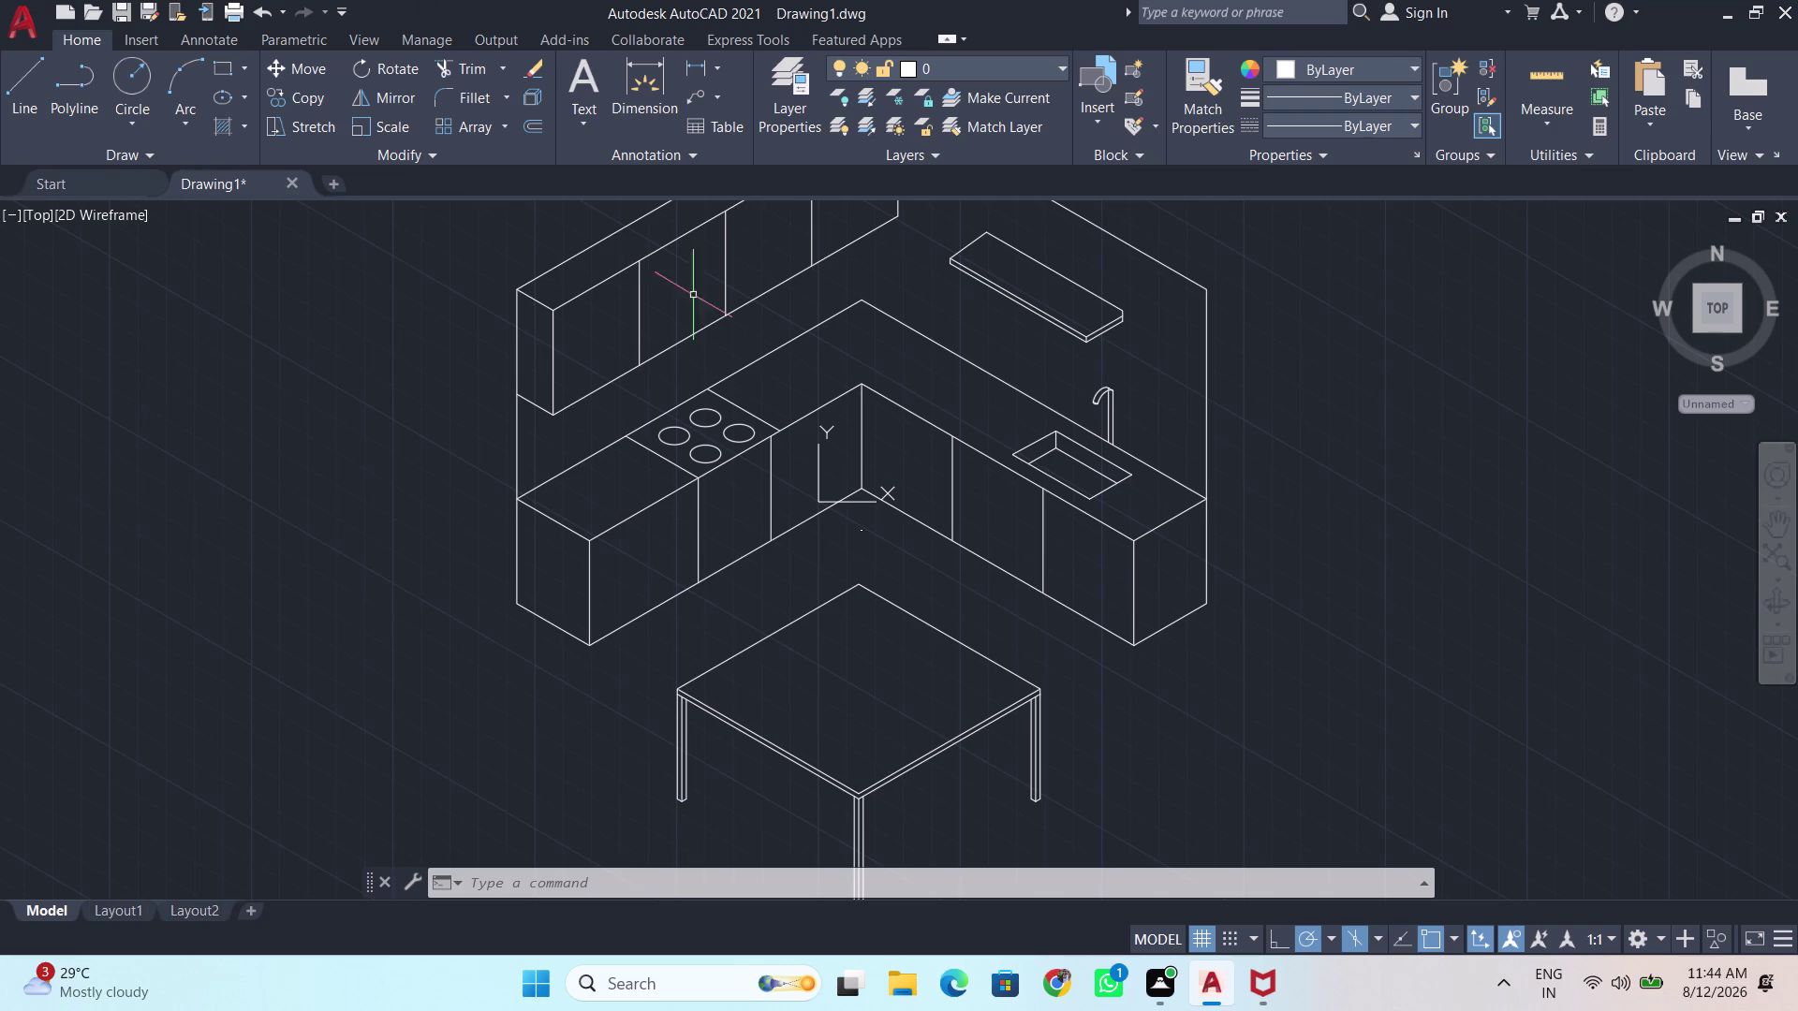
Start an aligned dimension along the upper cabinets, picking its two end points.
scroll(up, 3)
scroll(down, 3)
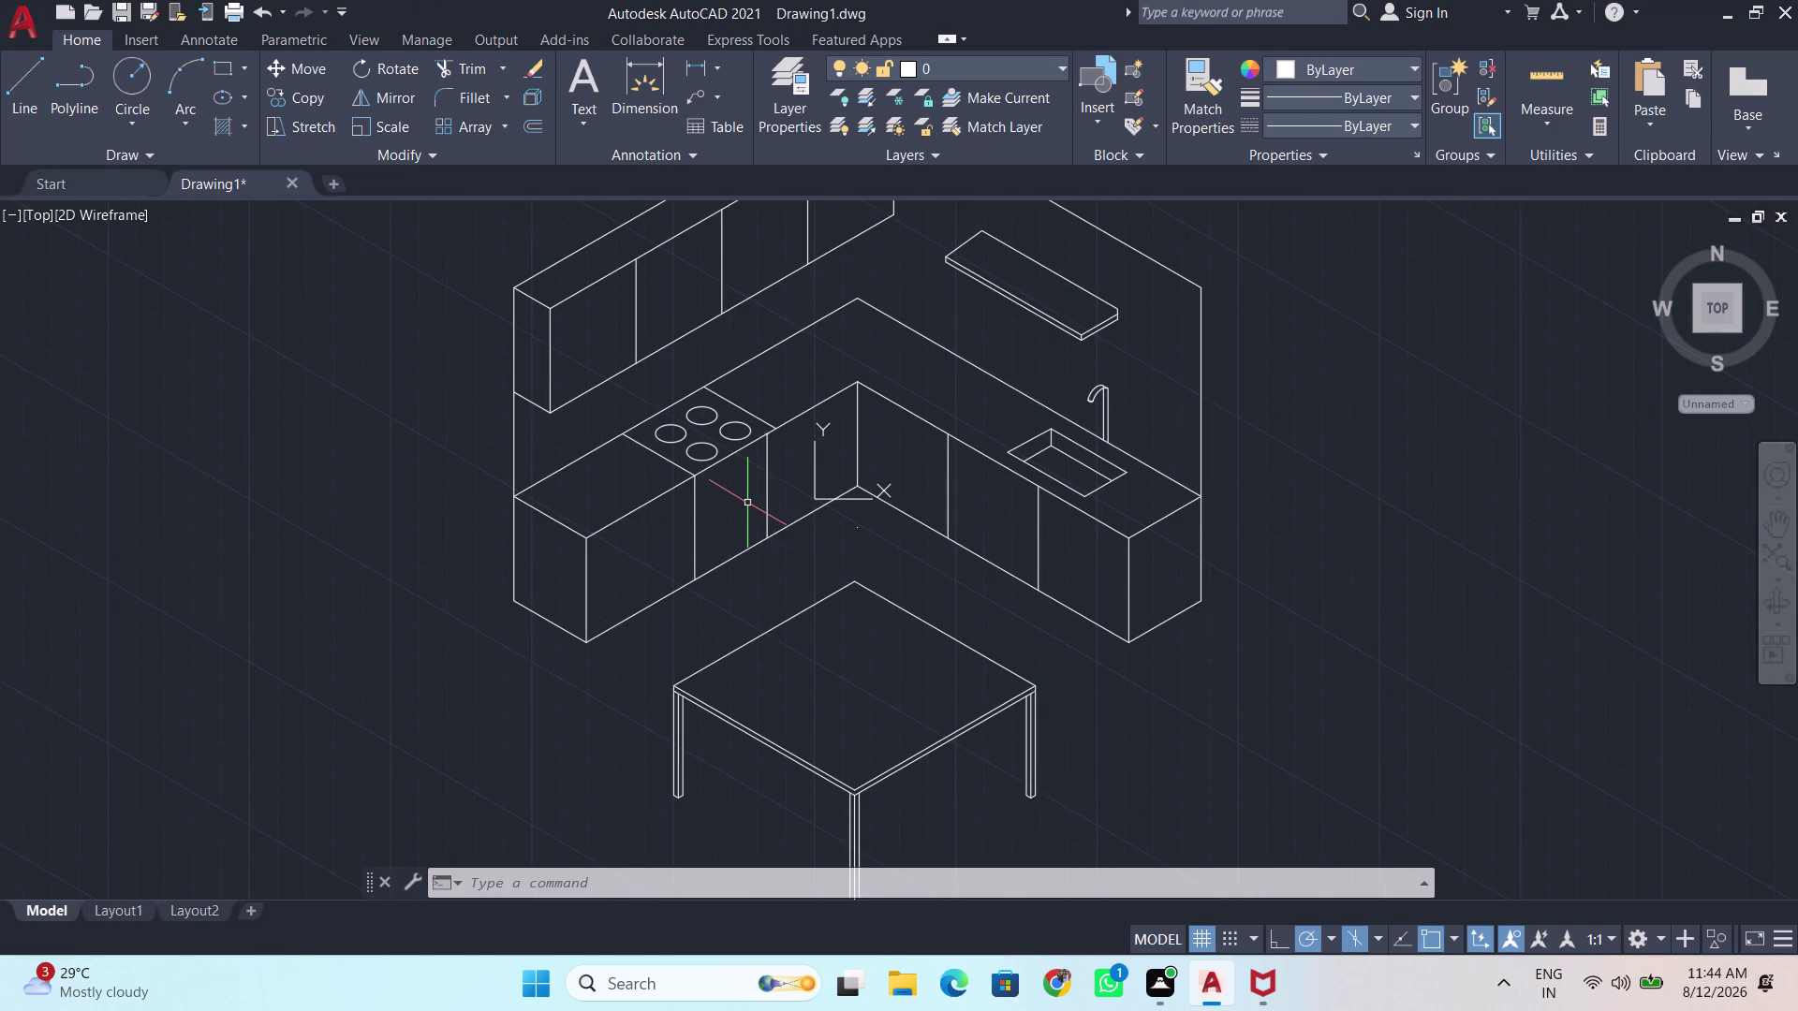
scroll(down, 3)
scroll(up, 3)
middle_drag(718, 478, 684, 579)
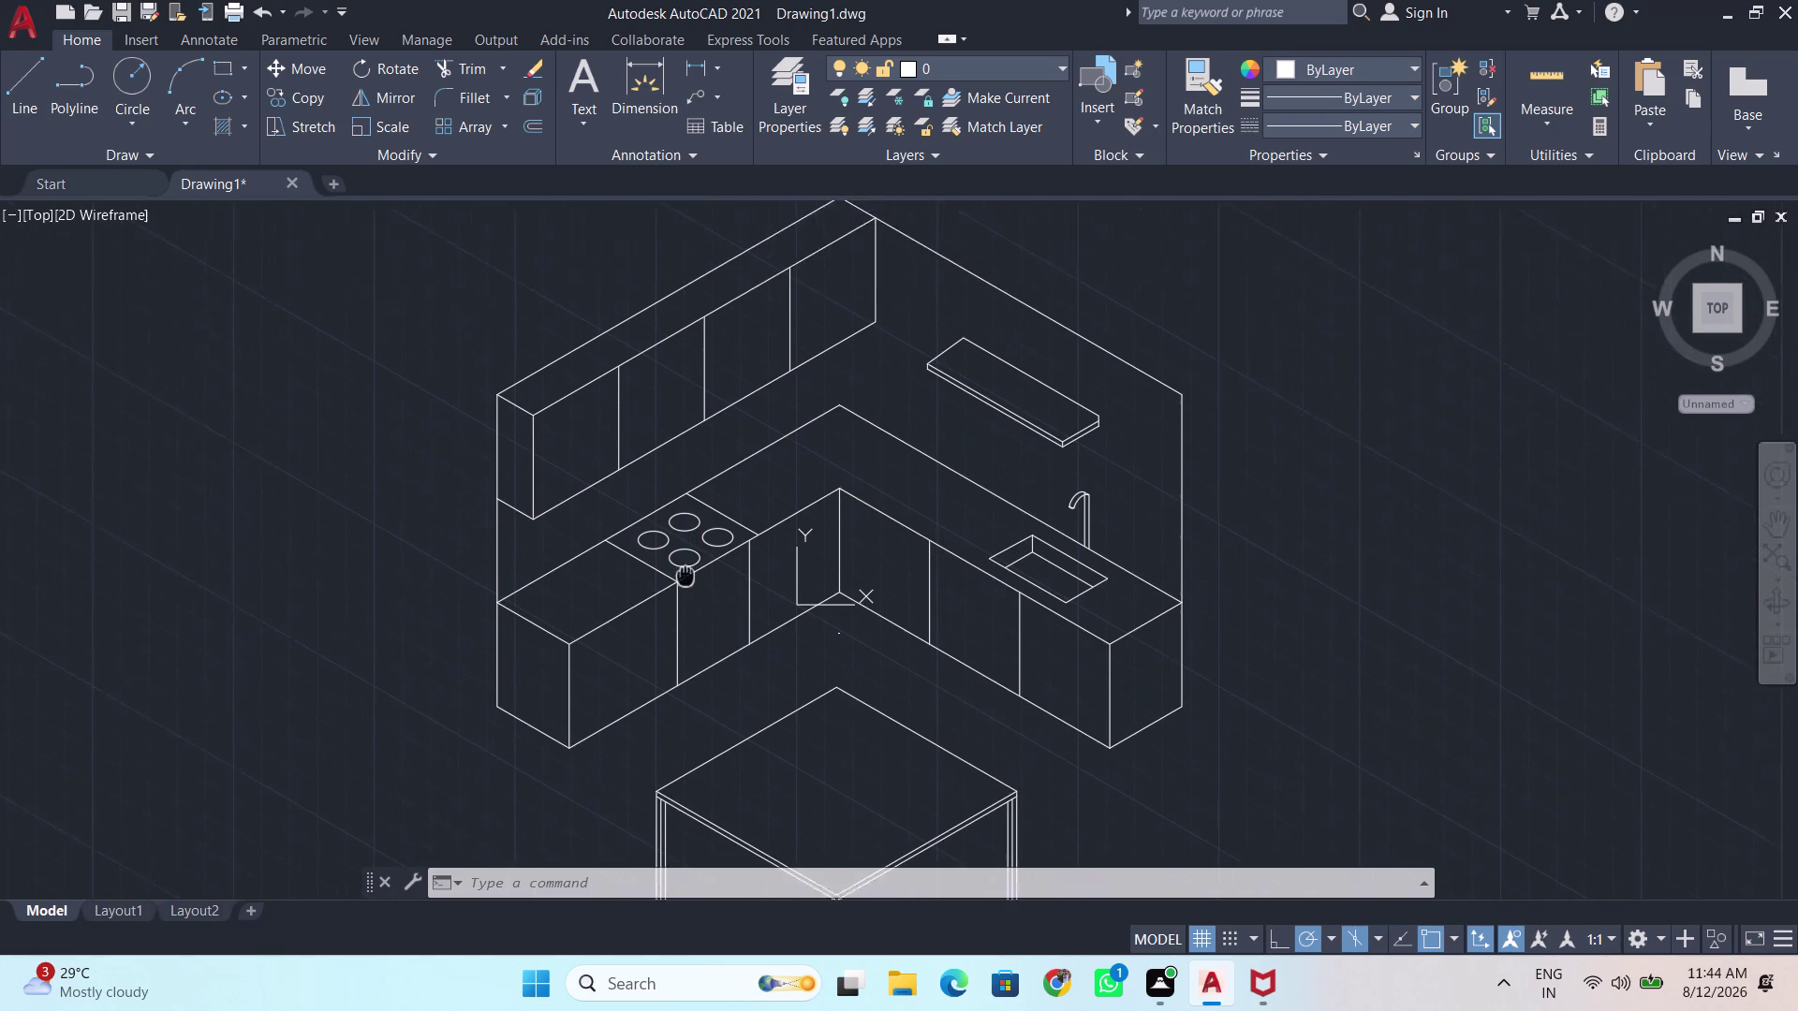
middle_drag(684, 579, 587, 671)
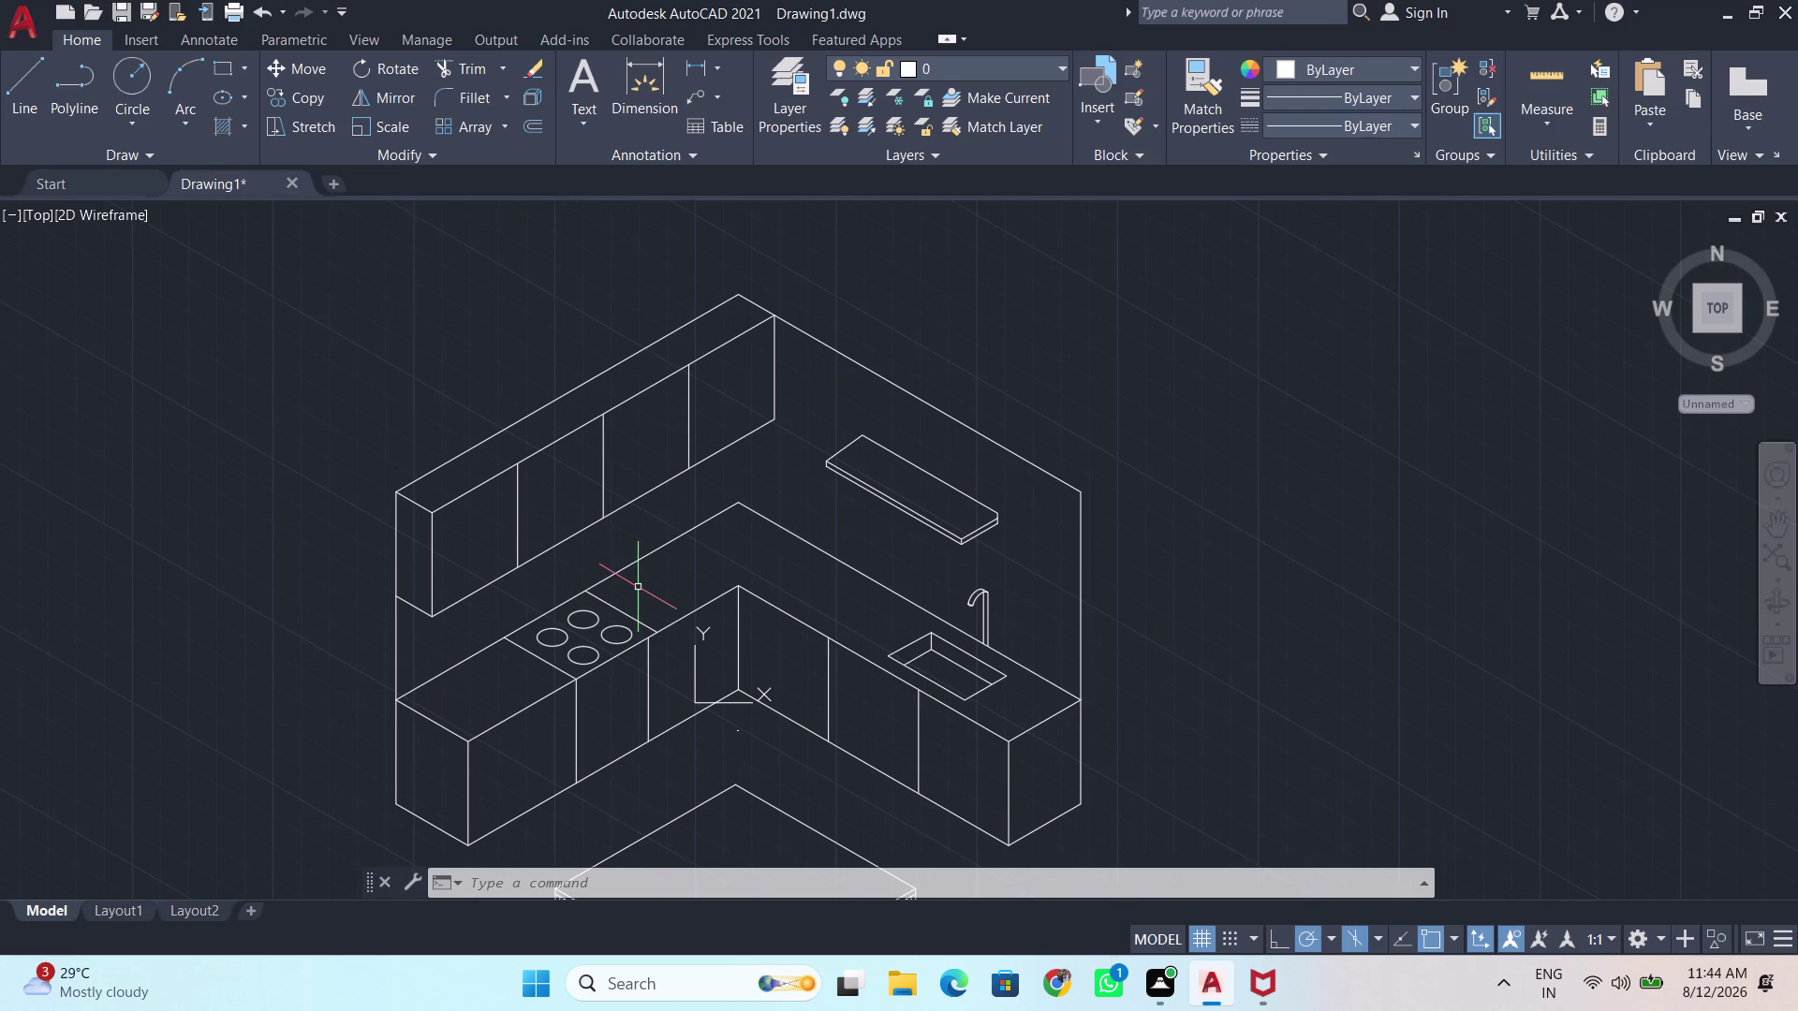
key(d)
key(BackSpace)
click(720, 75)
click(749, 150)
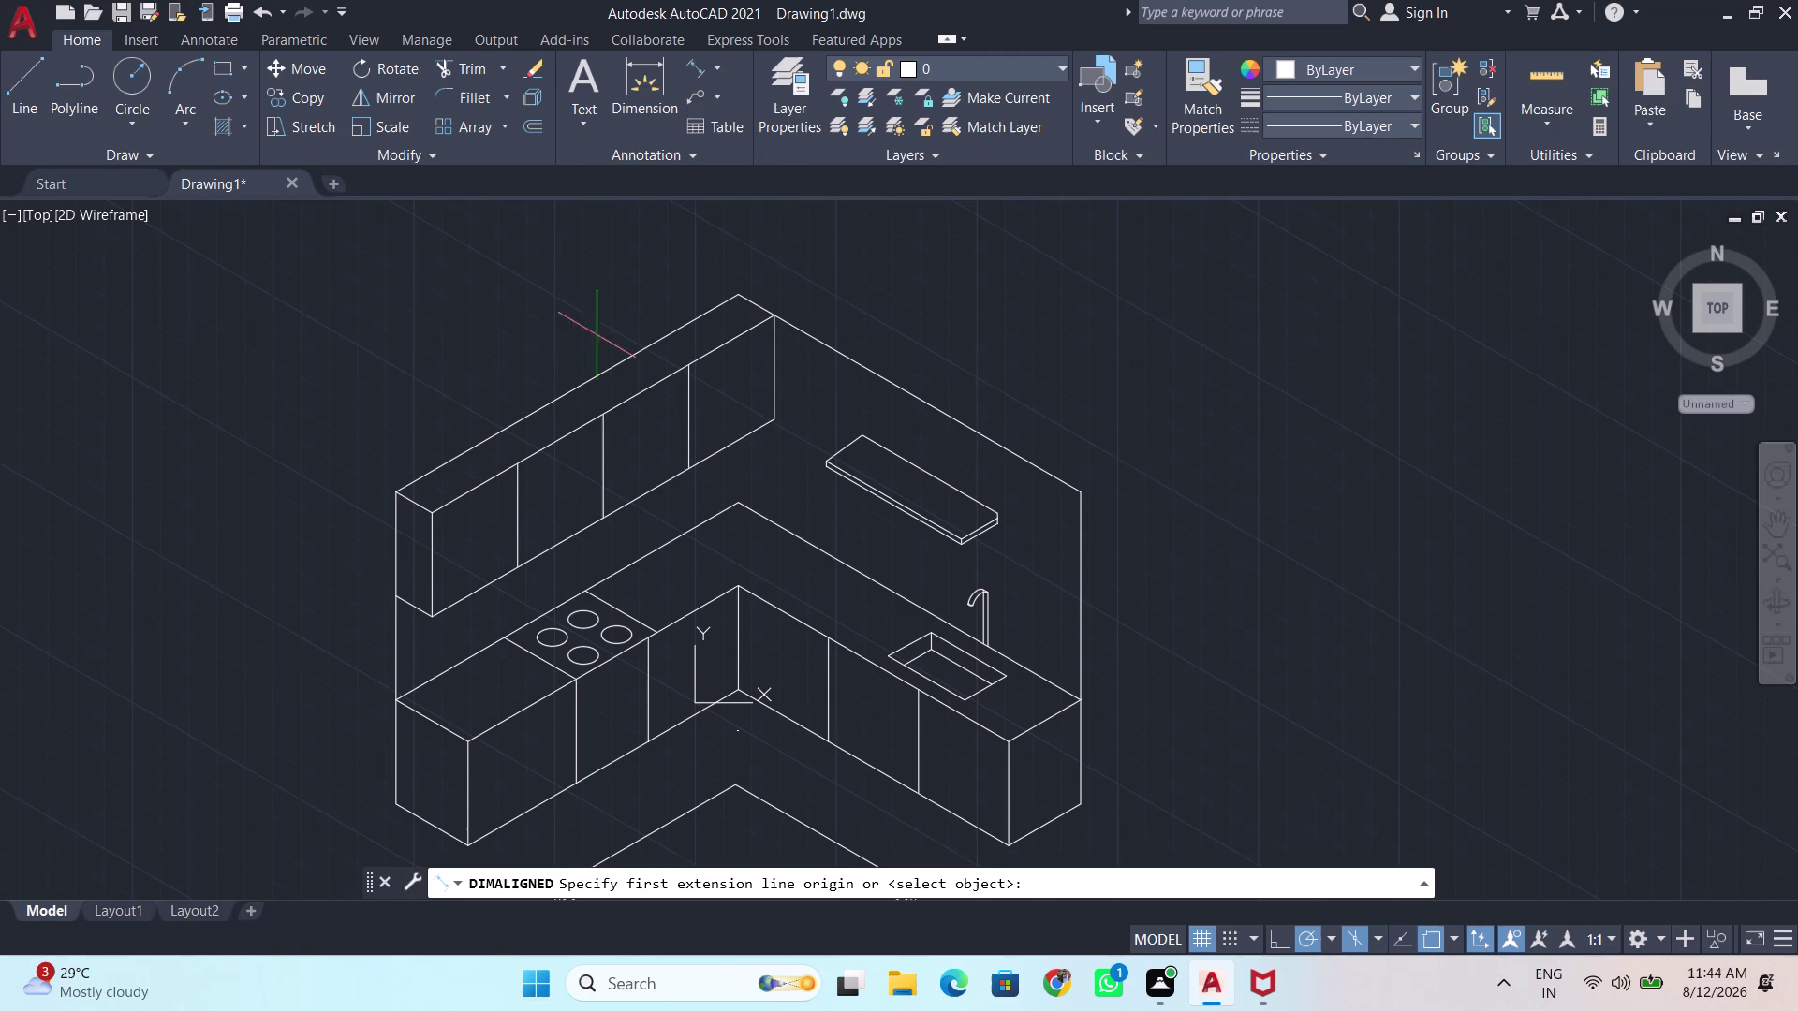
click(396, 491)
click(743, 290)
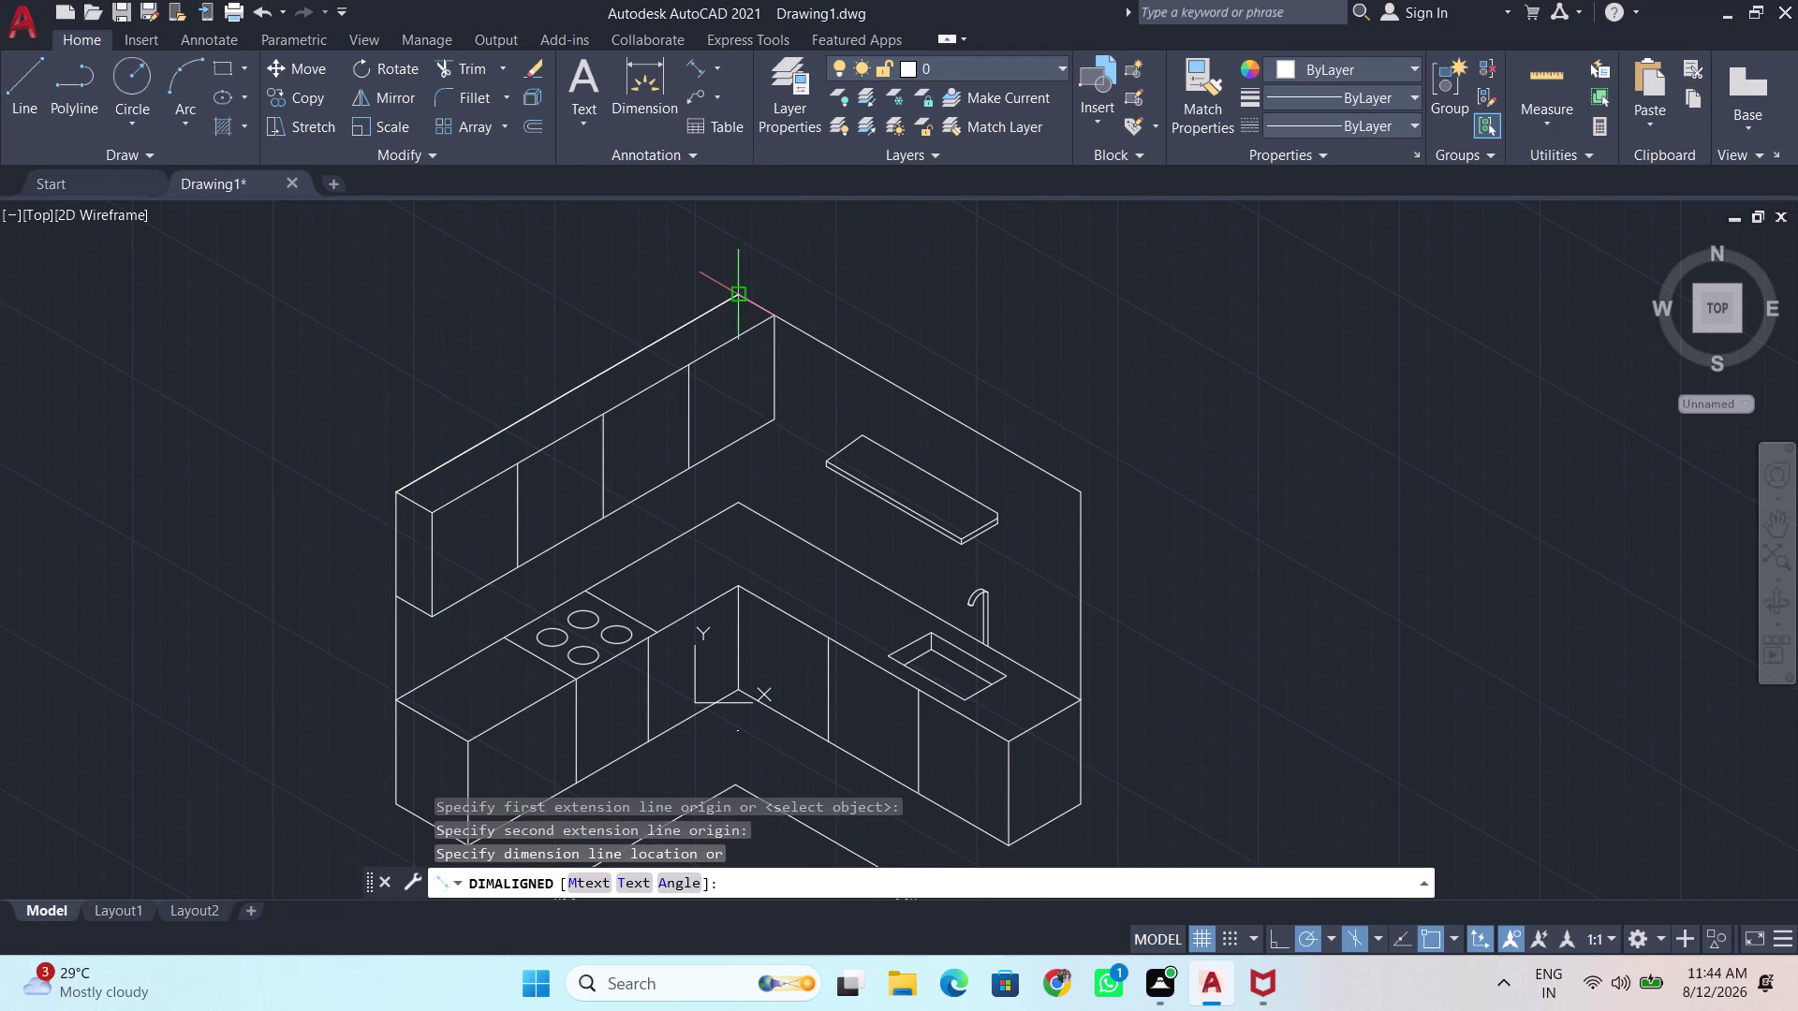
Cancel the unfinished aligned dimension along the upper cabinet top edge.
scroll(up, 3)
scroll(up, 3)
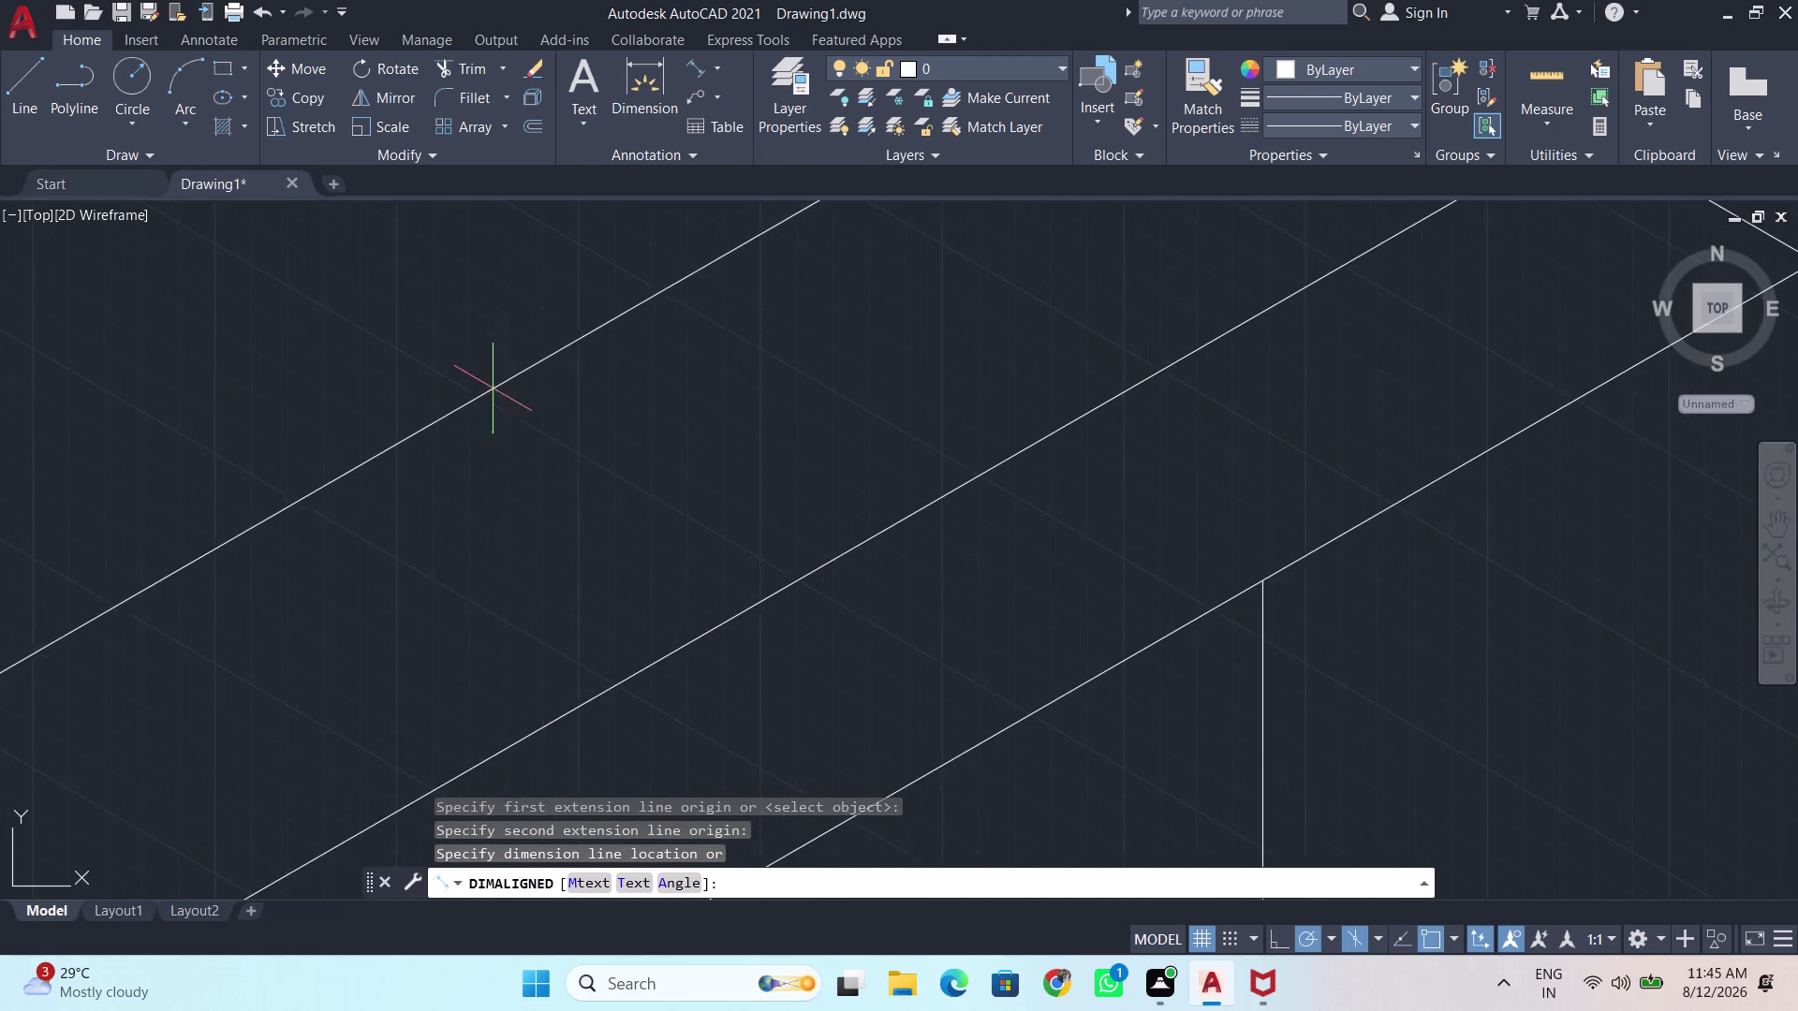
scroll(down, 3)
scroll(up, 3)
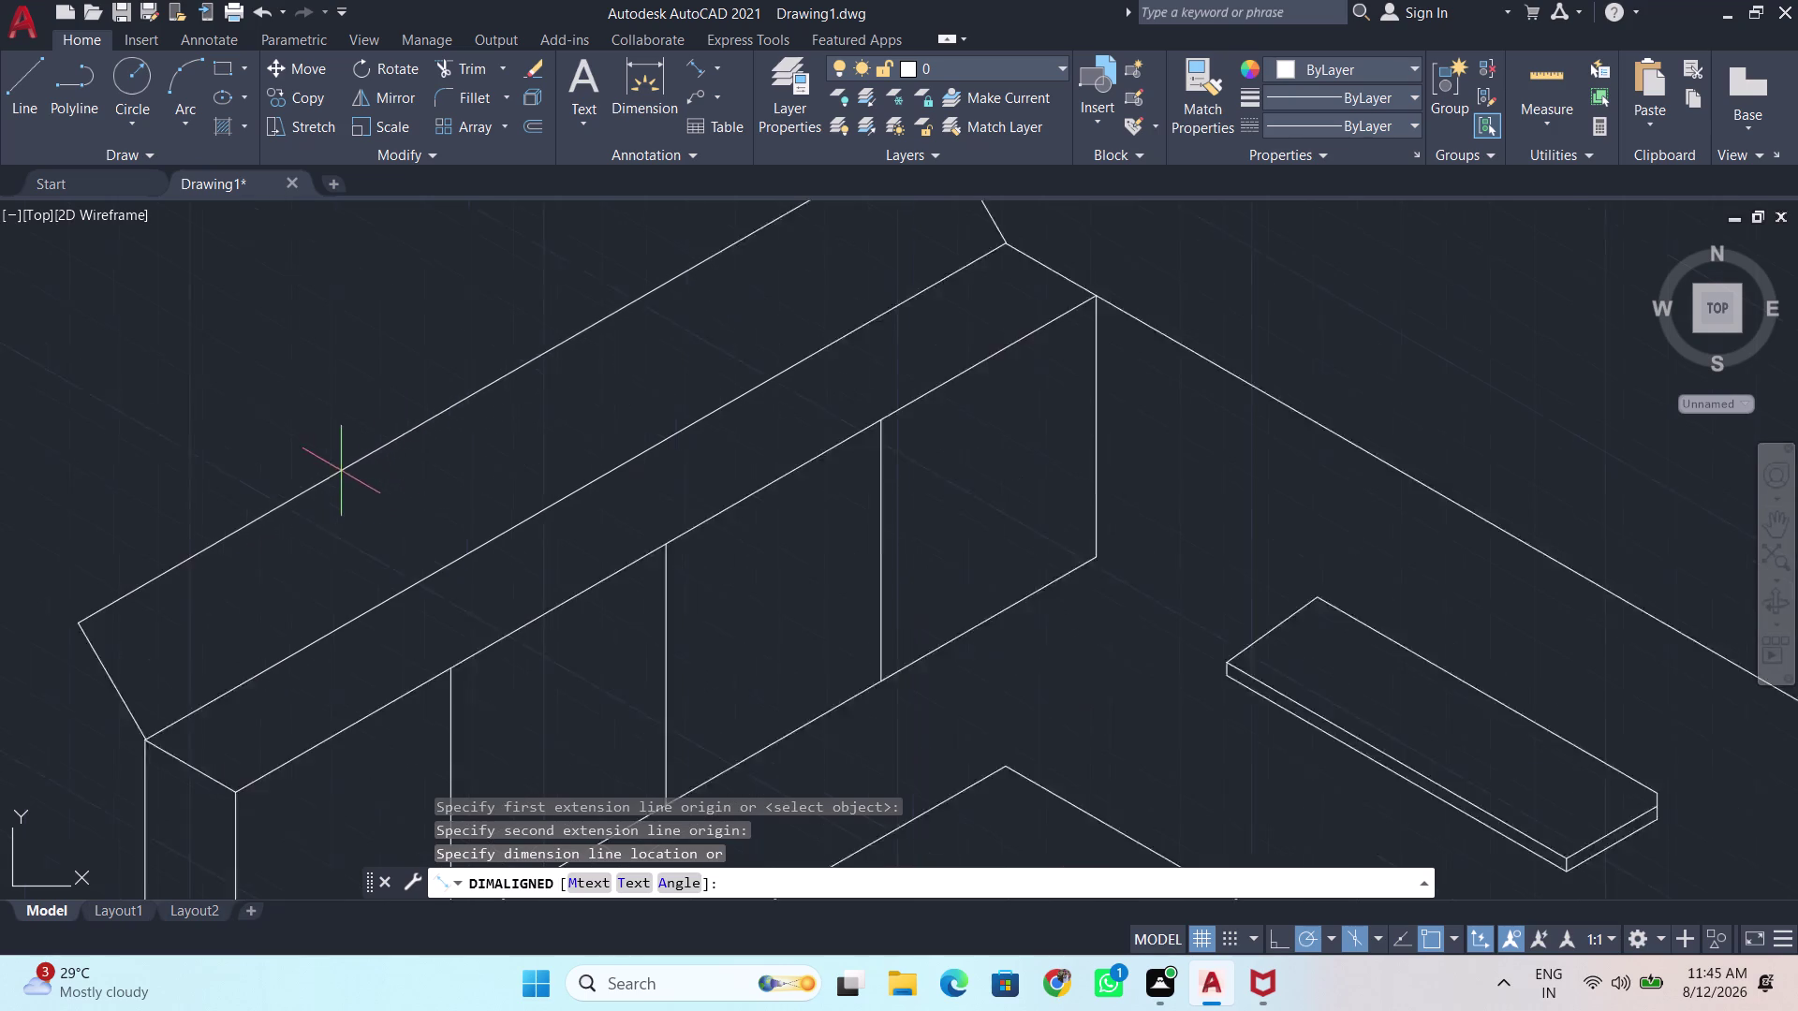
scroll(up, 3)
scroll(down, 3)
scroll(up, 3)
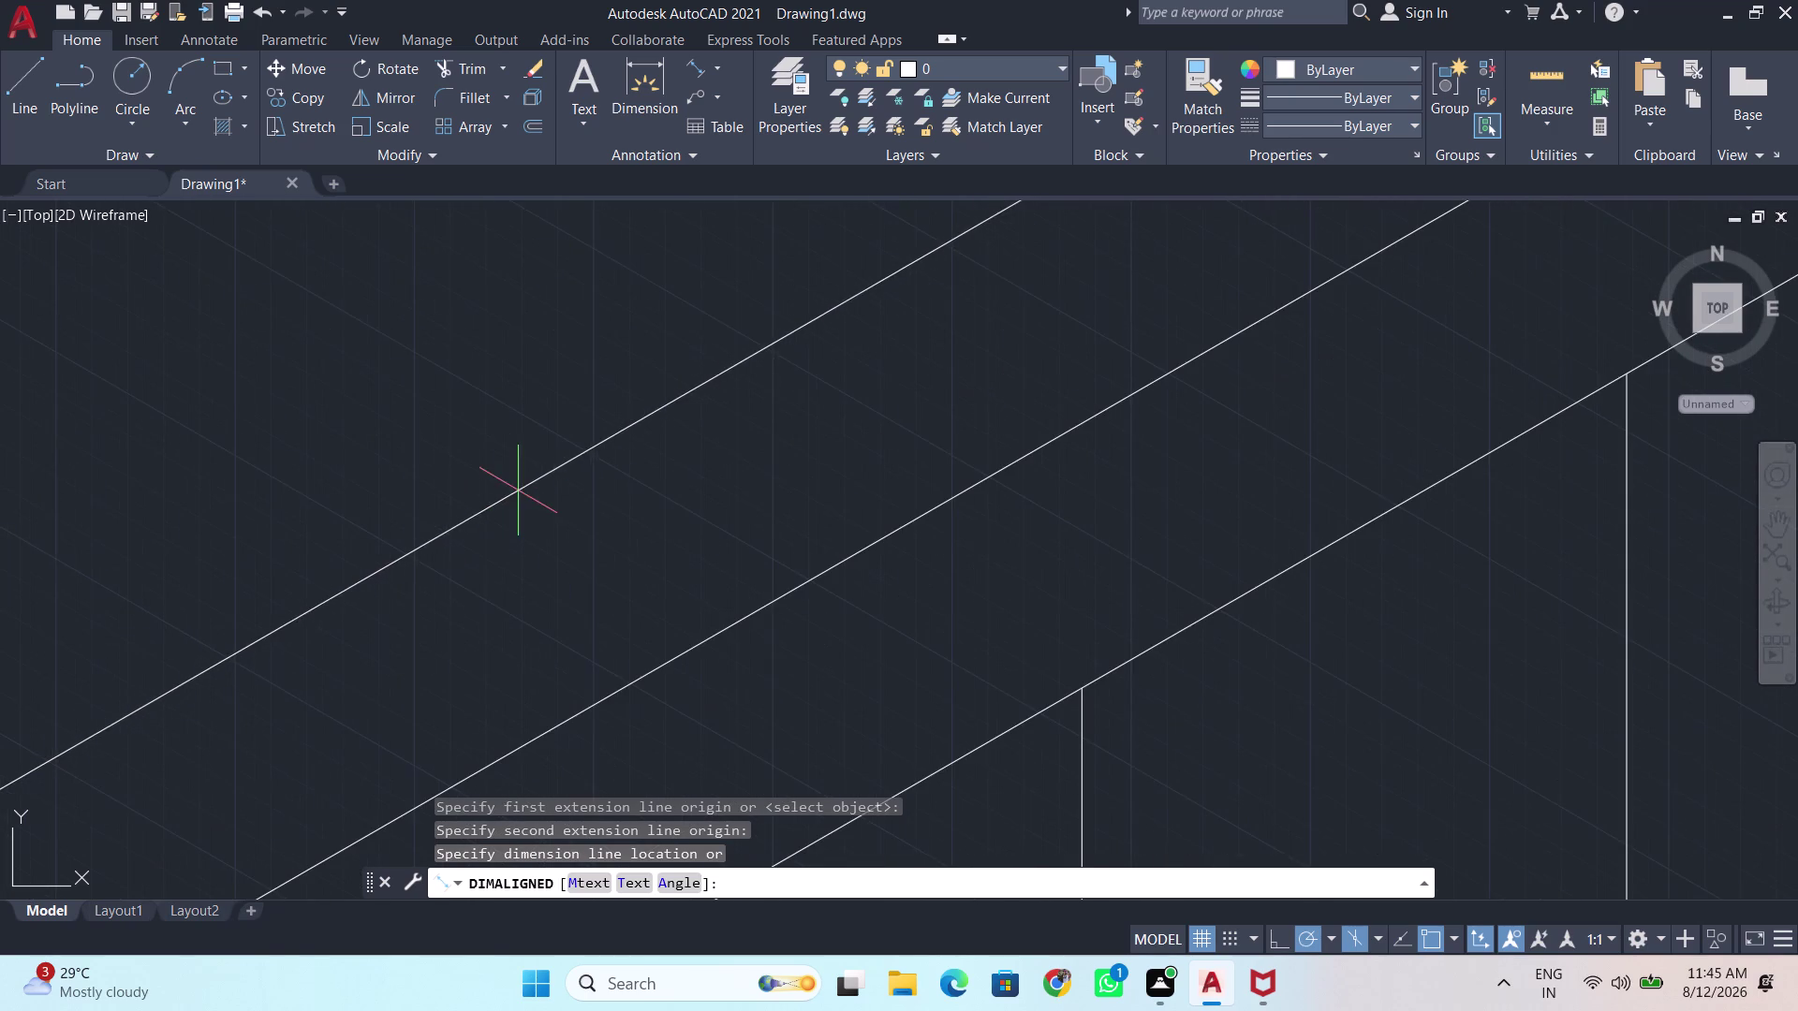
middle_drag(518, 490, 381, 622)
scroll(up, 3)
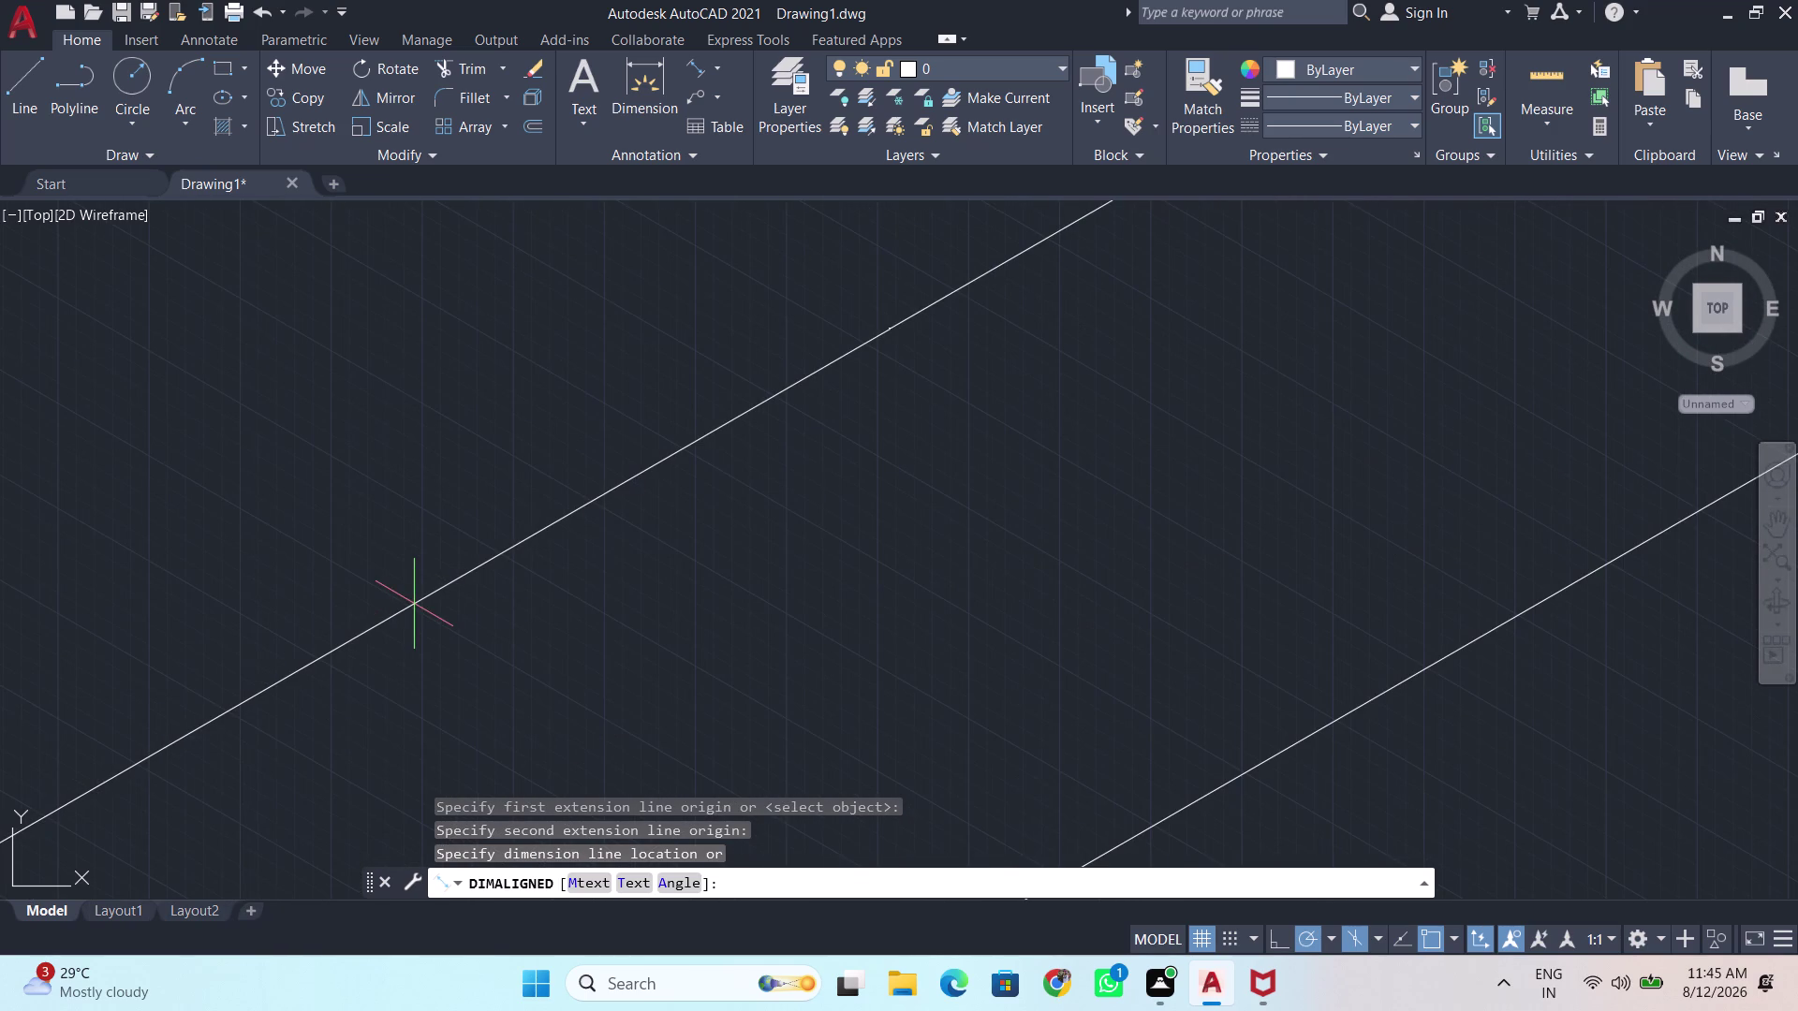
key(Escape)
Start the general DIM command and cancel it.
key(d)
key(i)
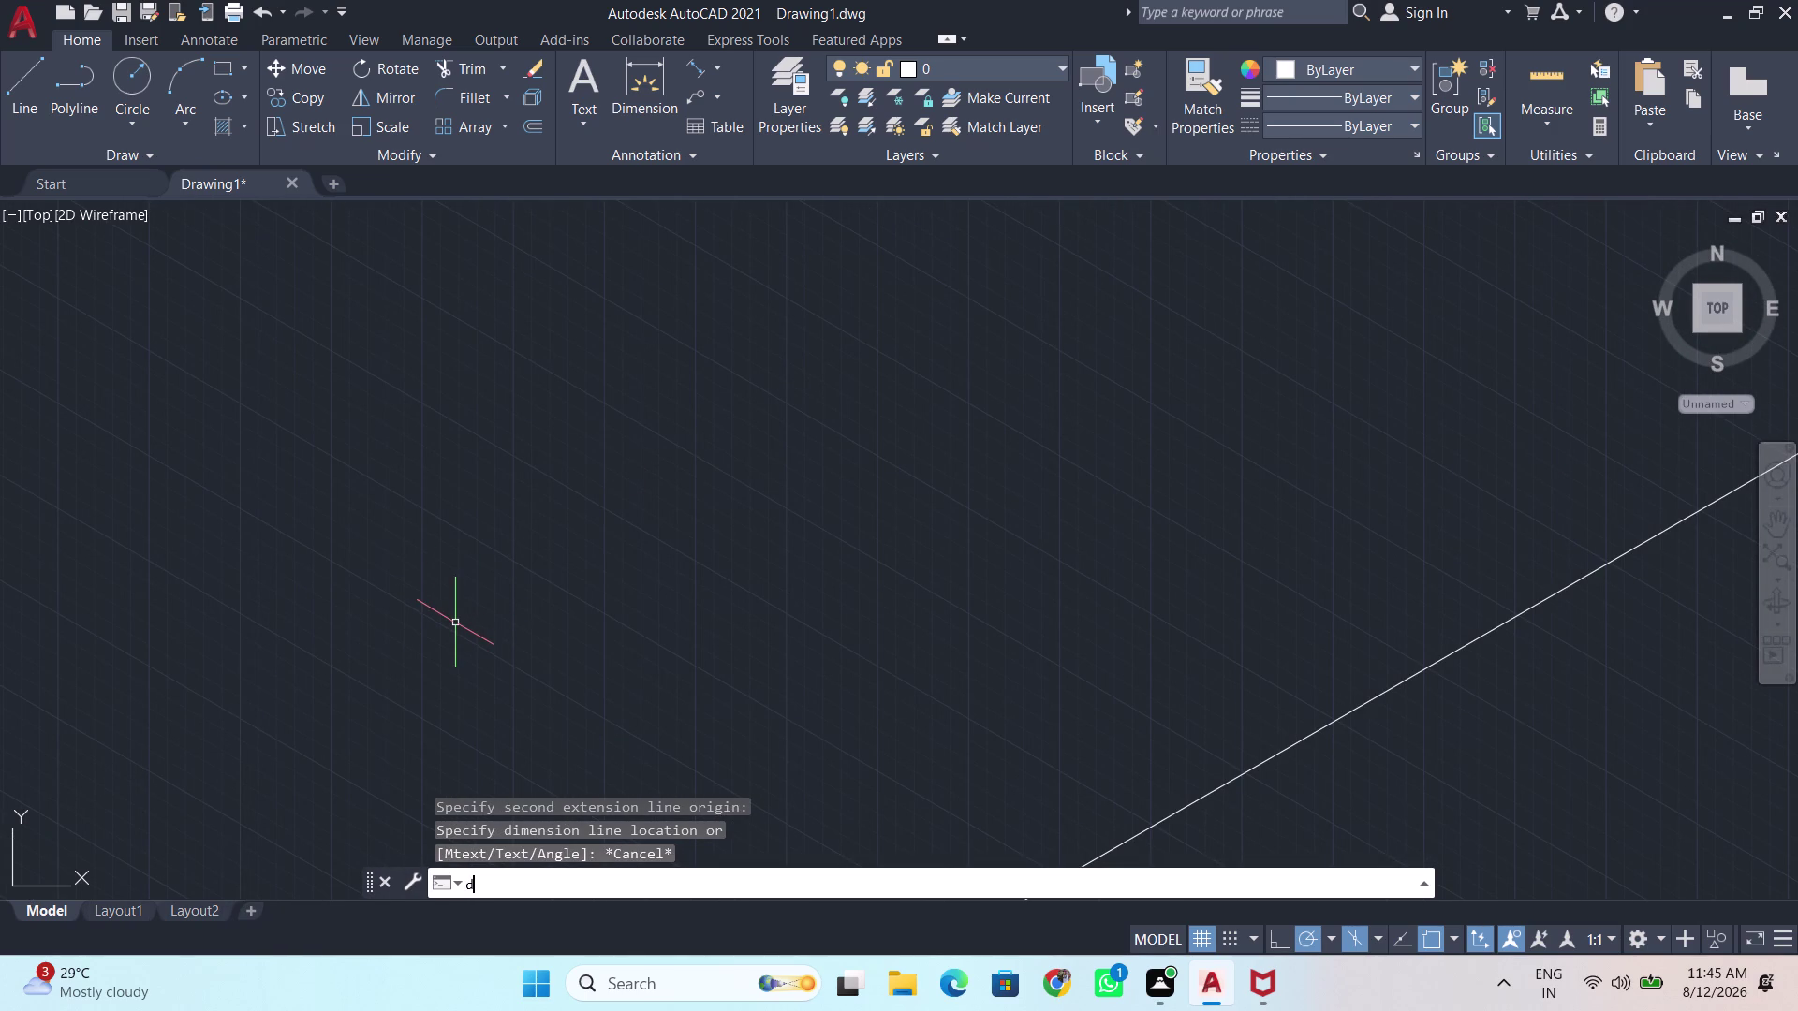
key(m)
key(Return)
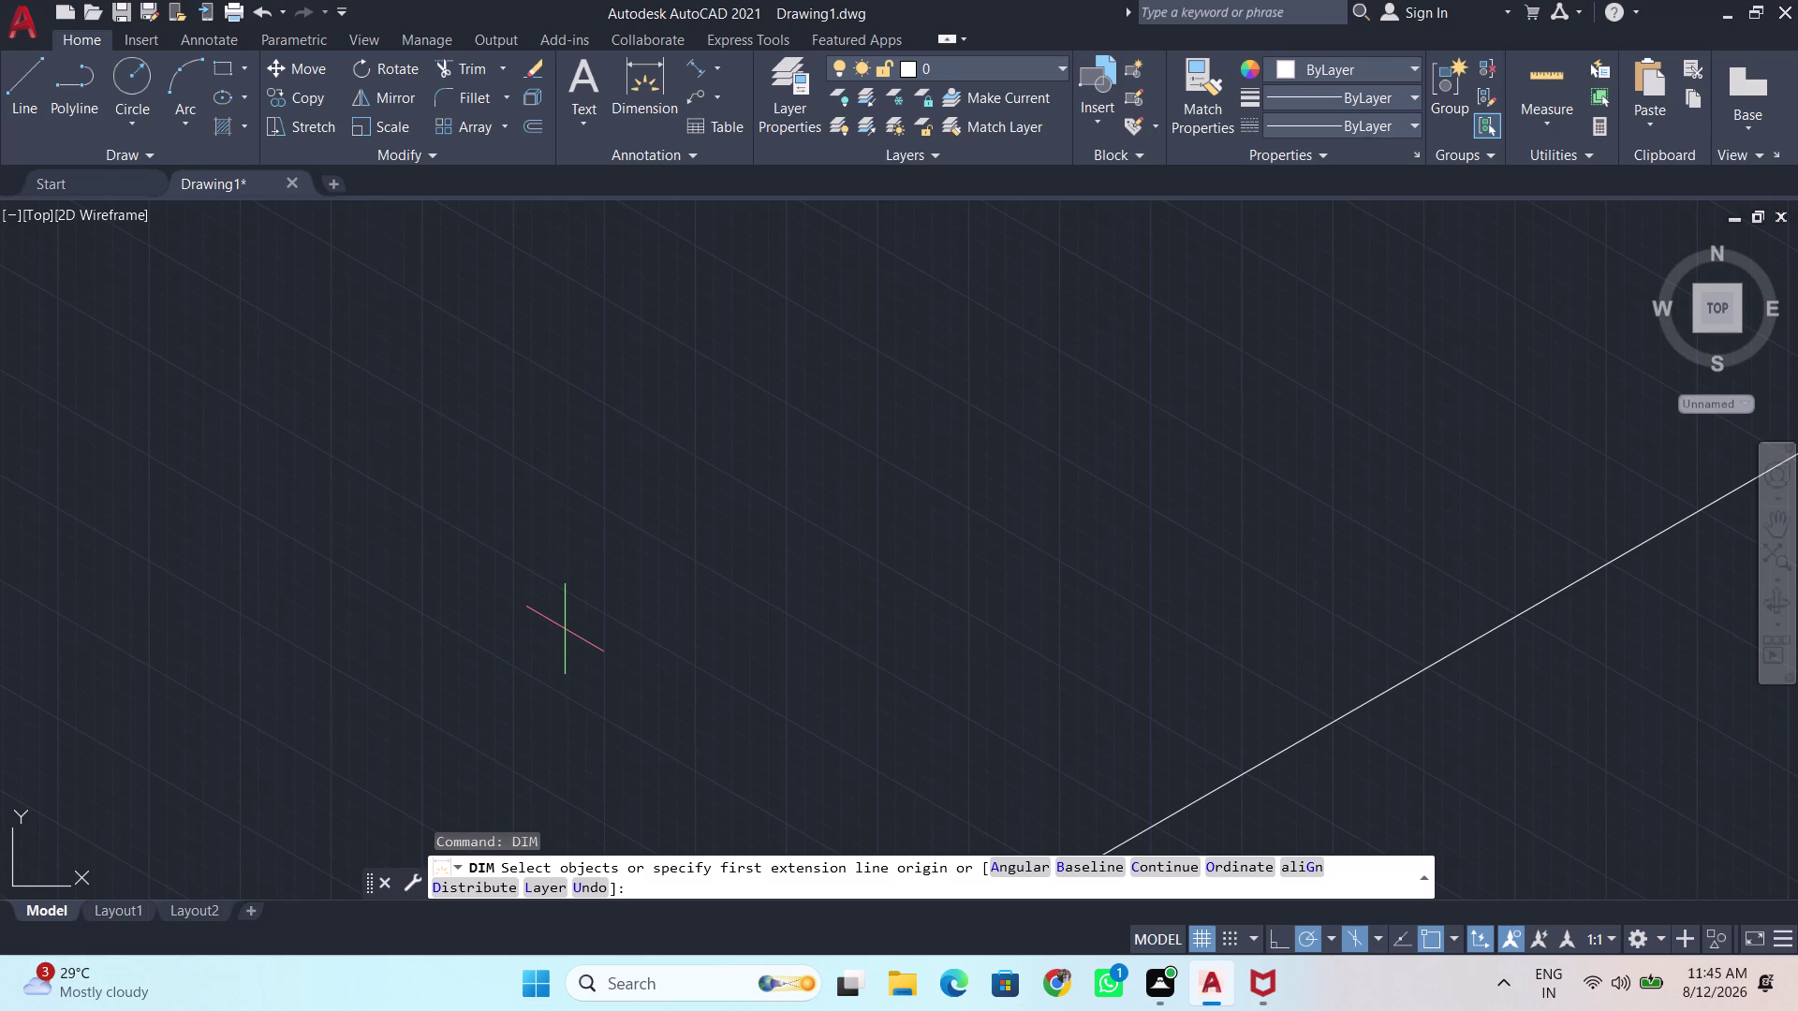
key(Escape)
Call up the dimension style settings with the D alias.
scroll(down, 3)
scroll(down, 3)
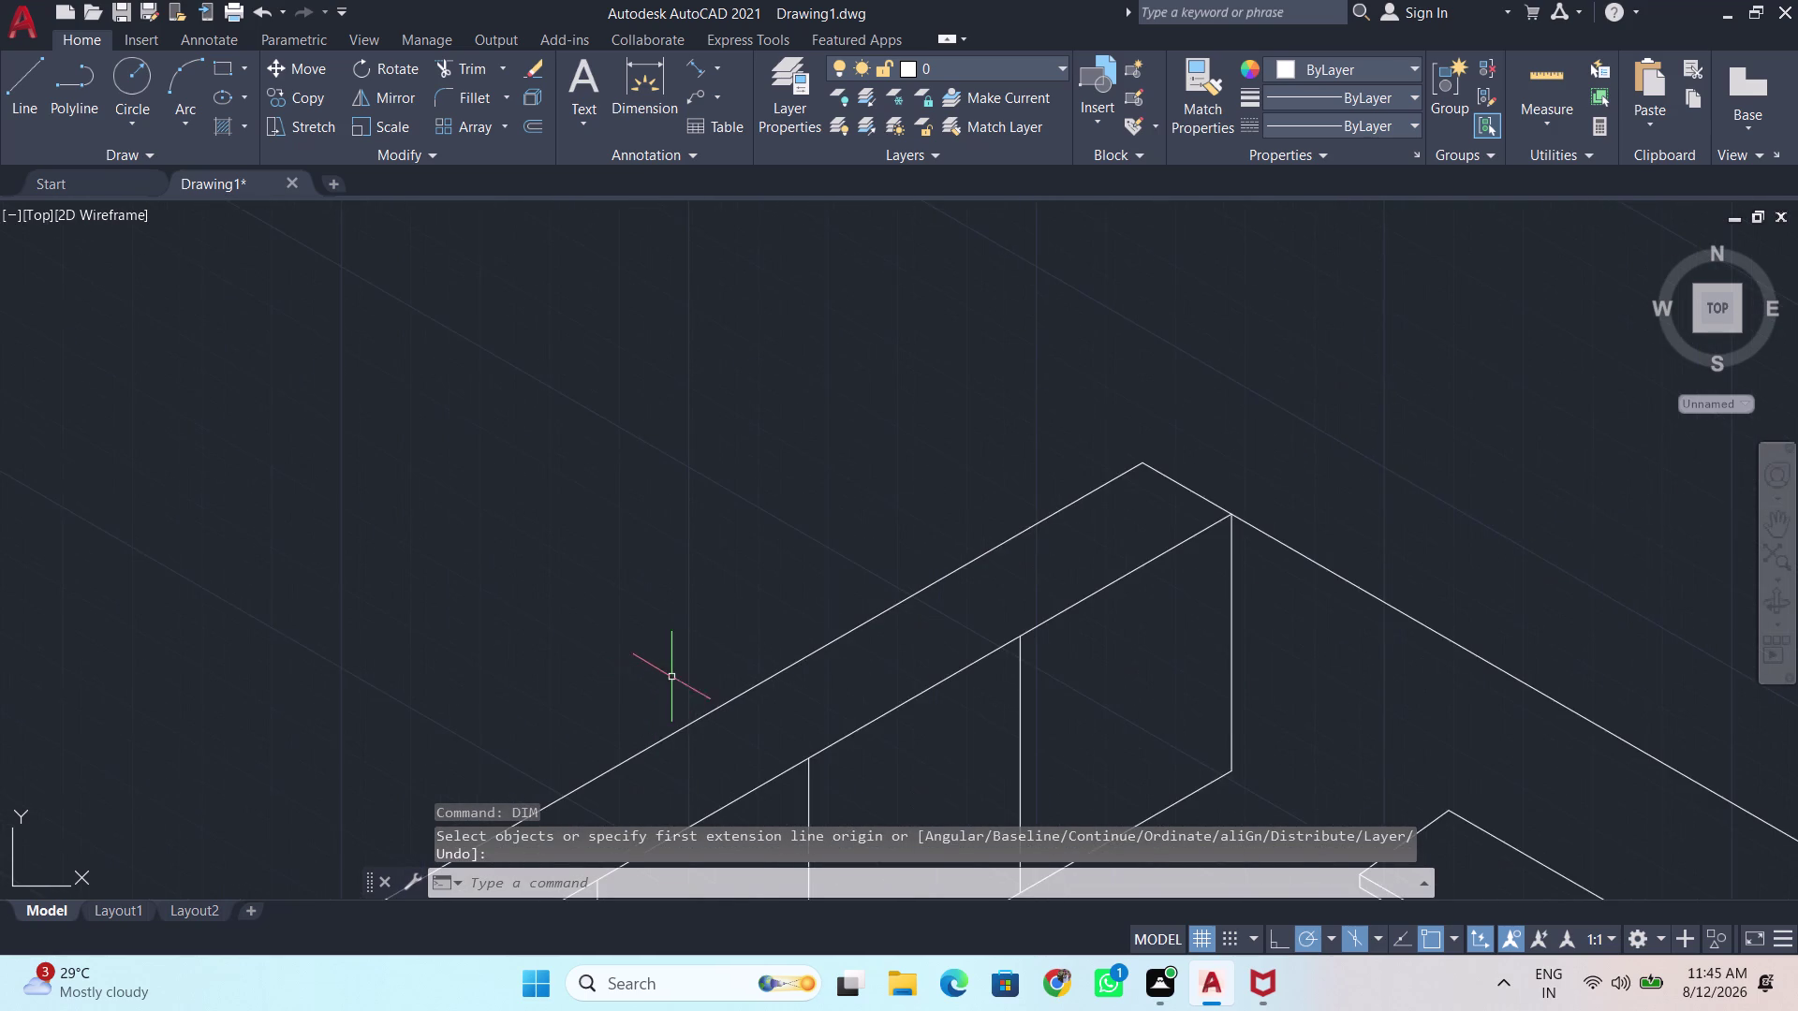
scroll(down, 3)
middle_drag(683, 676, 732, 473)
key(d)
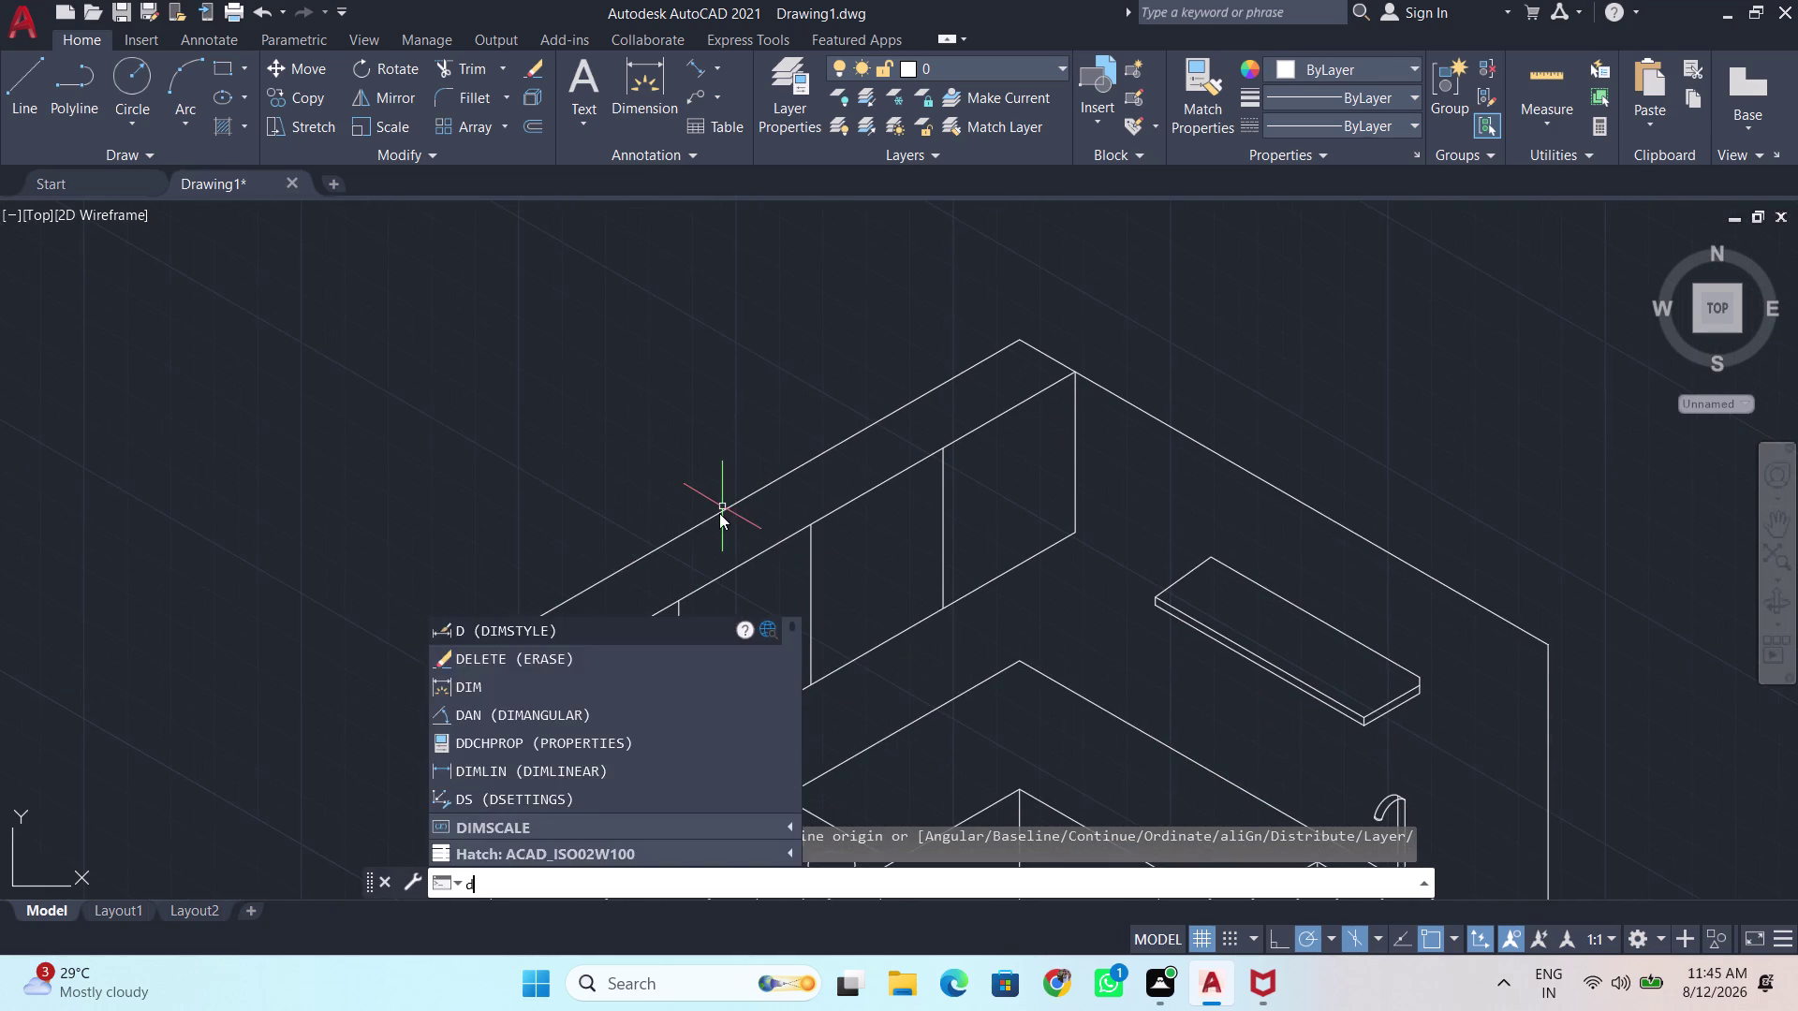
key(Return)
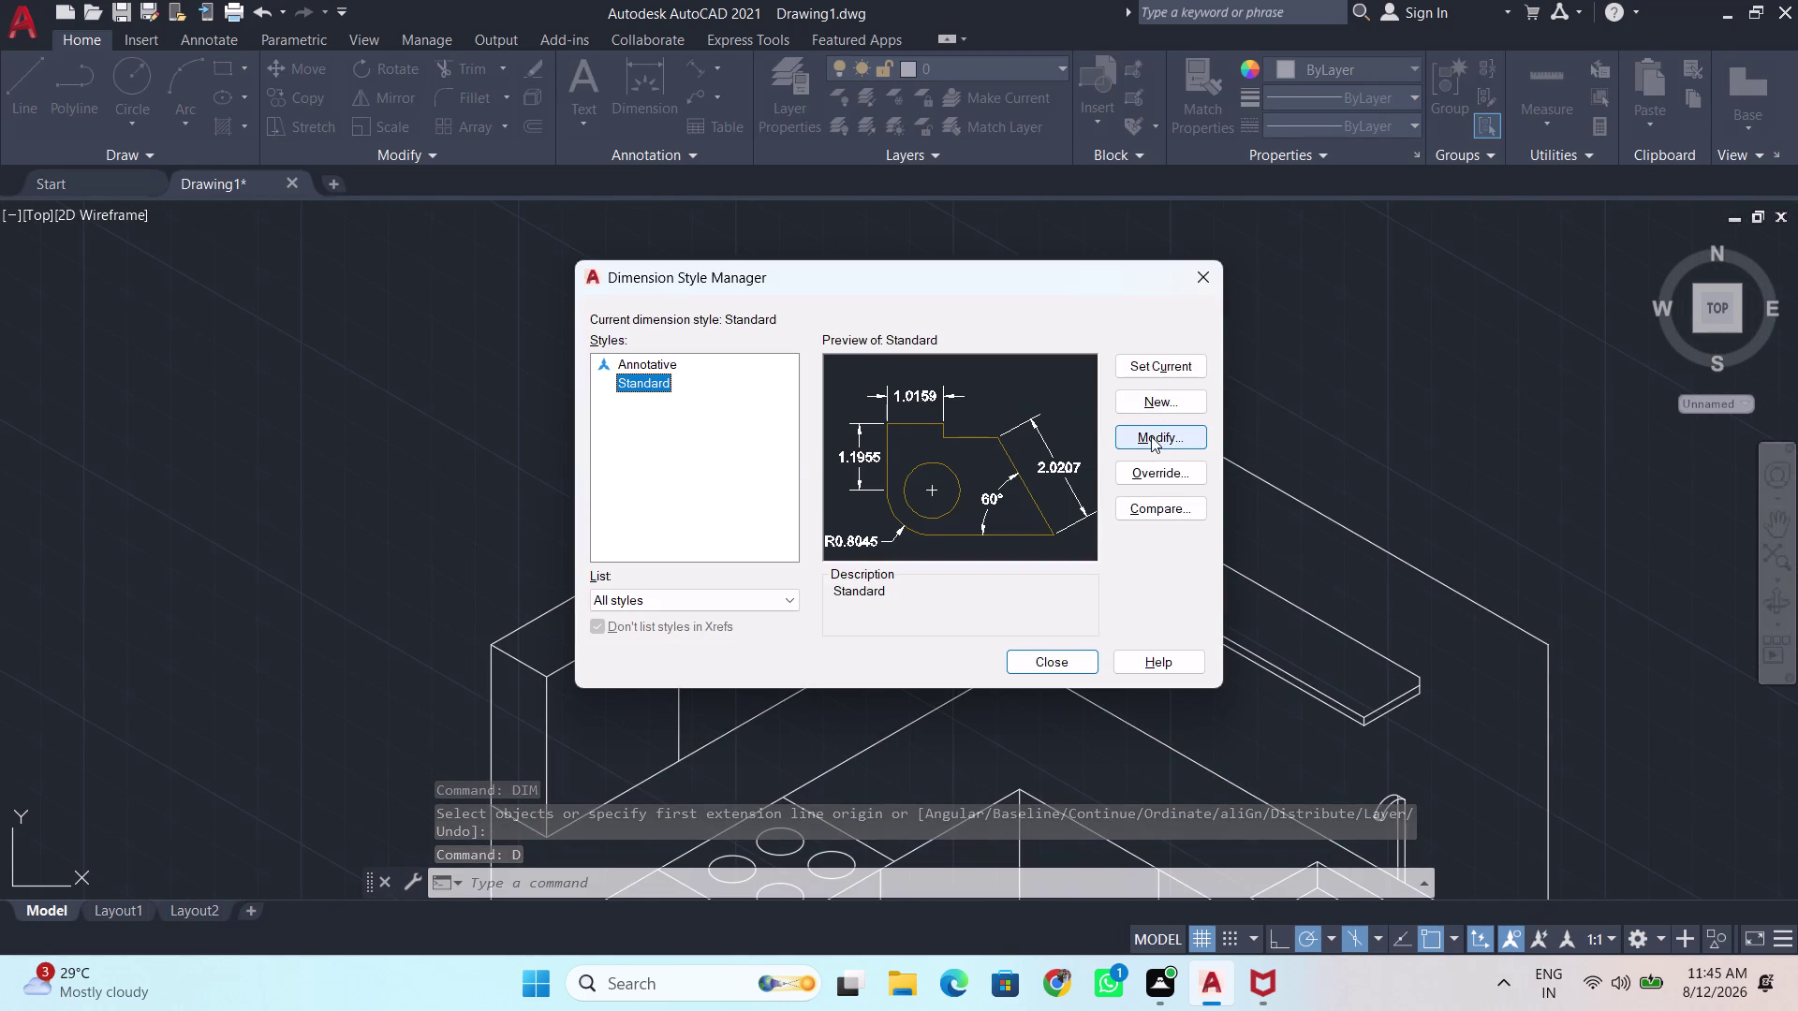
Set the Standard style's arrow size to 2.
click(1151, 437)
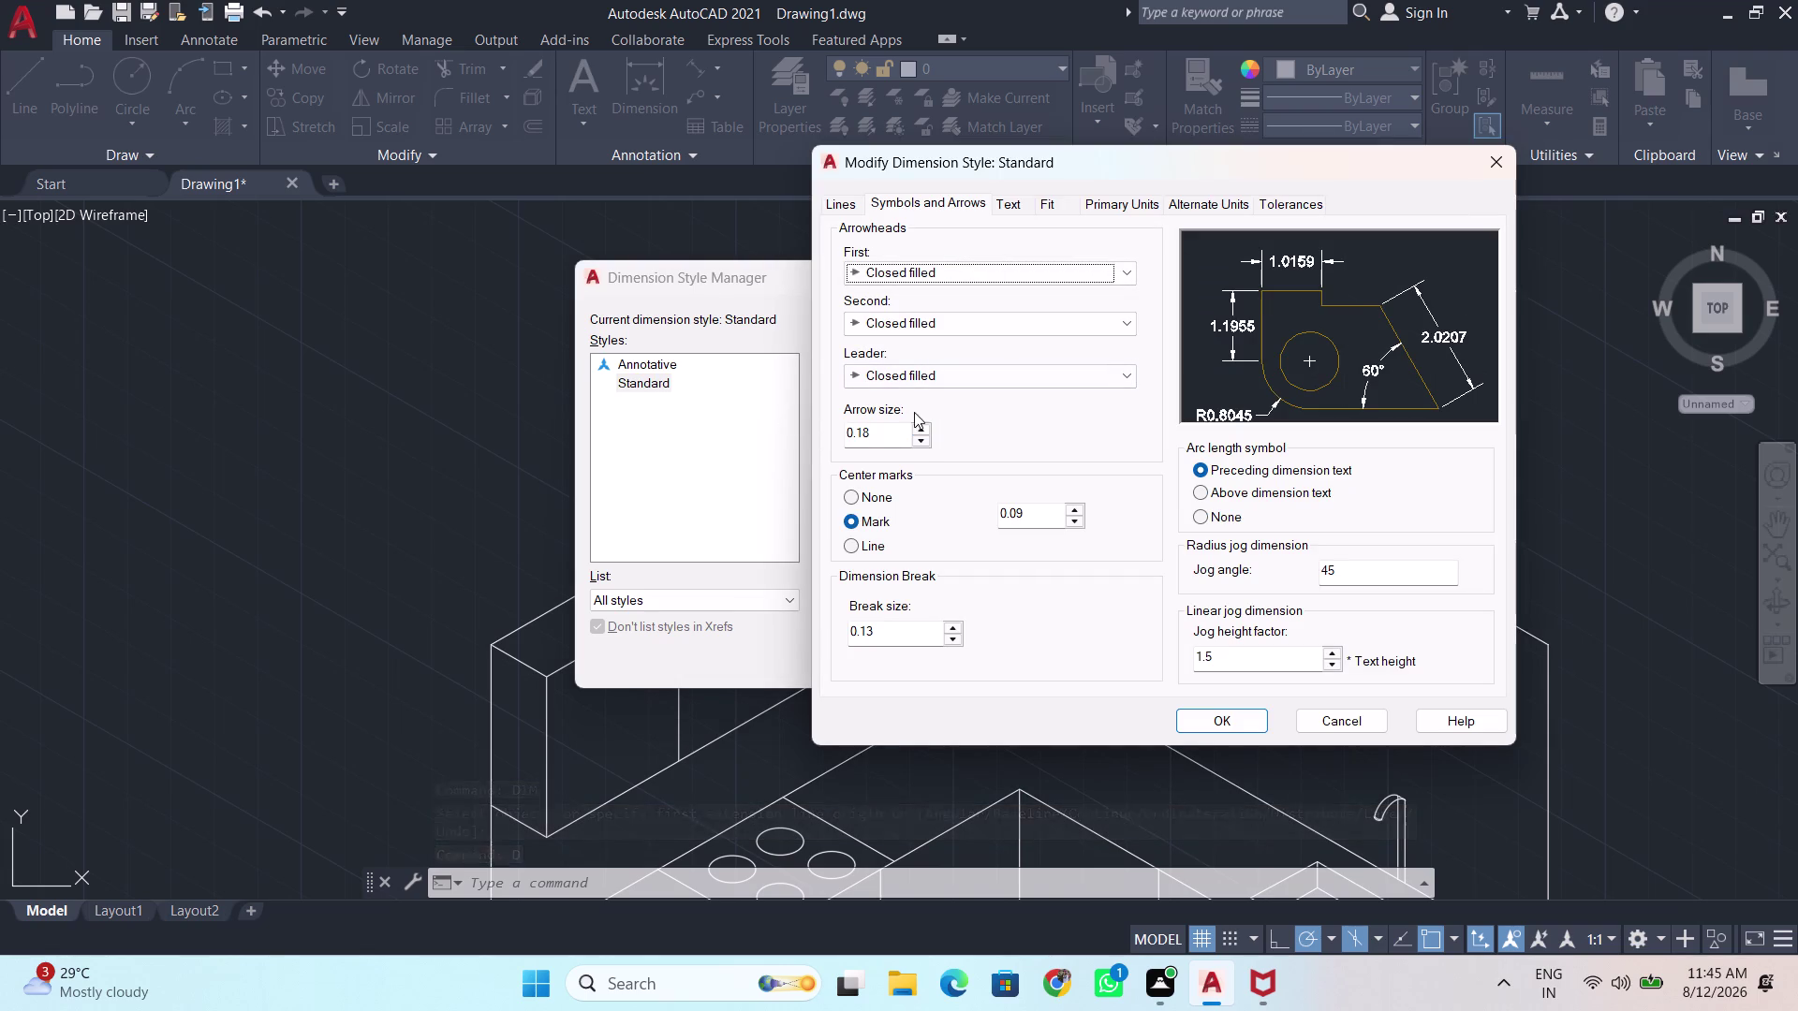
drag(876, 430, 810, 445)
key(BackSpace)
key(2)
key(BackSpace)
key(2)
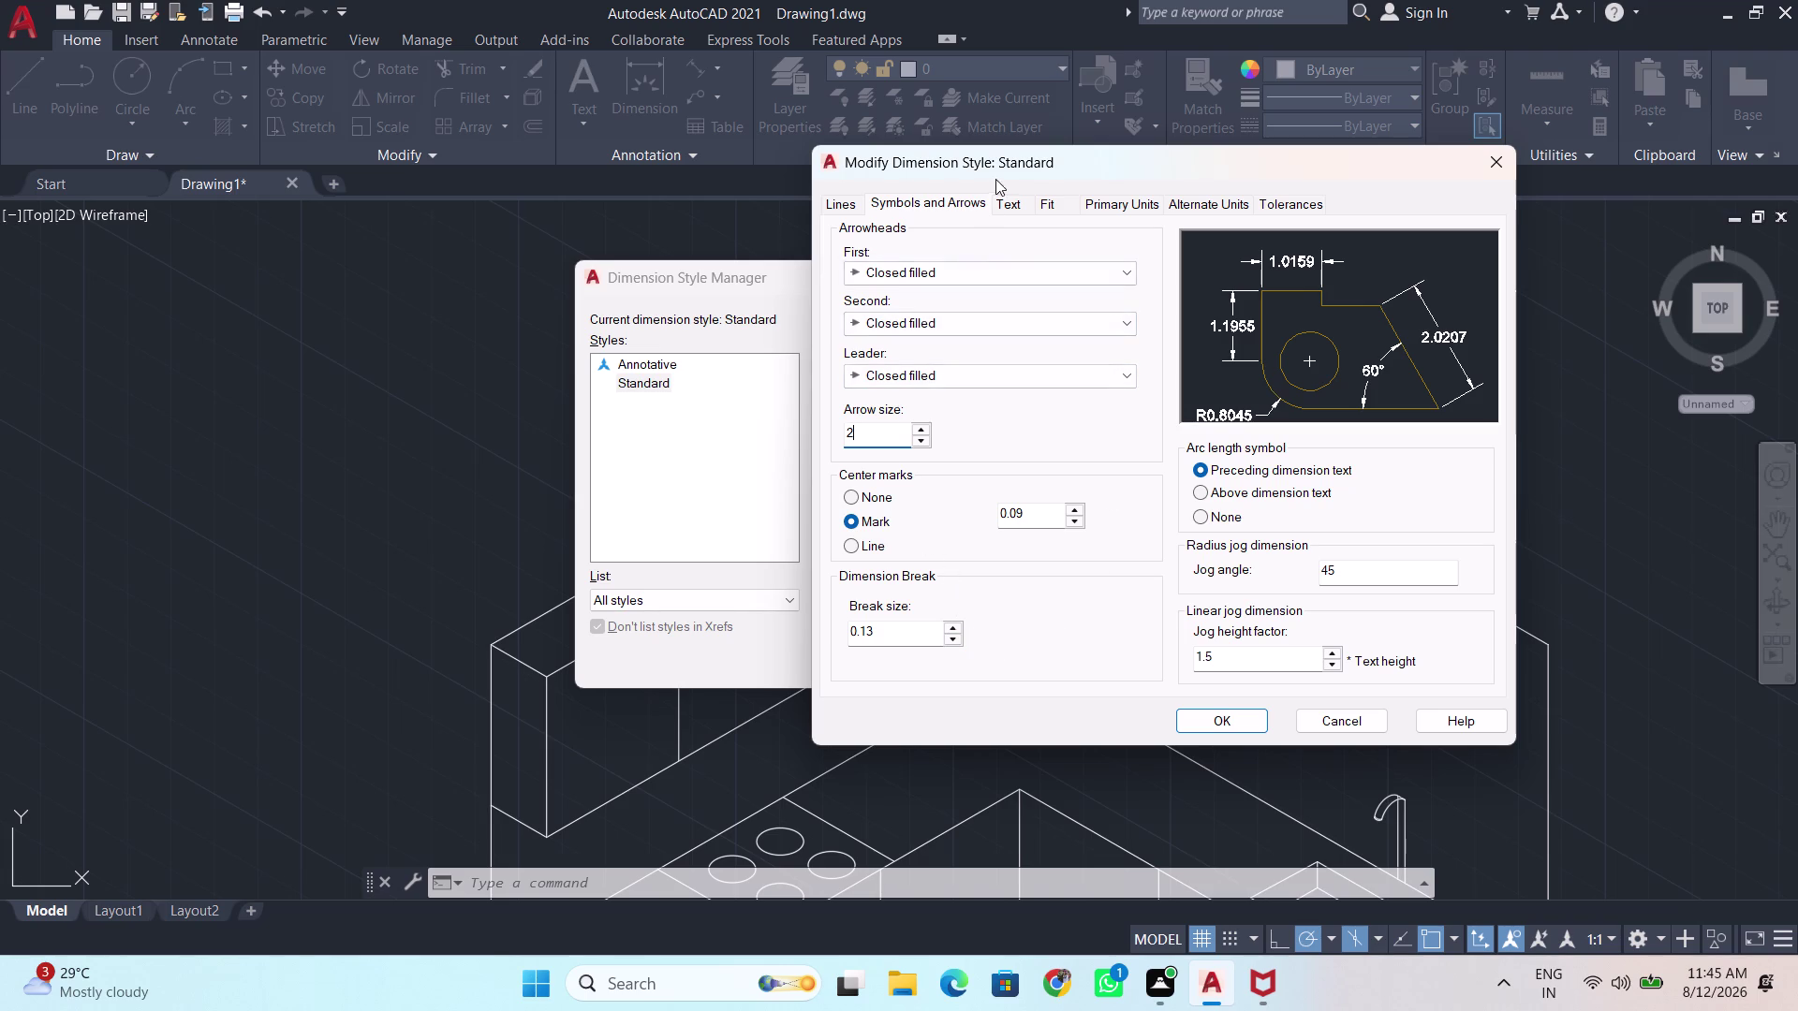
Set text height to 2, keep Standard current, and close the style manager.
click(1016, 206)
drag(1108, 371, 1046, 379)
key(BackSpace)
key(2)
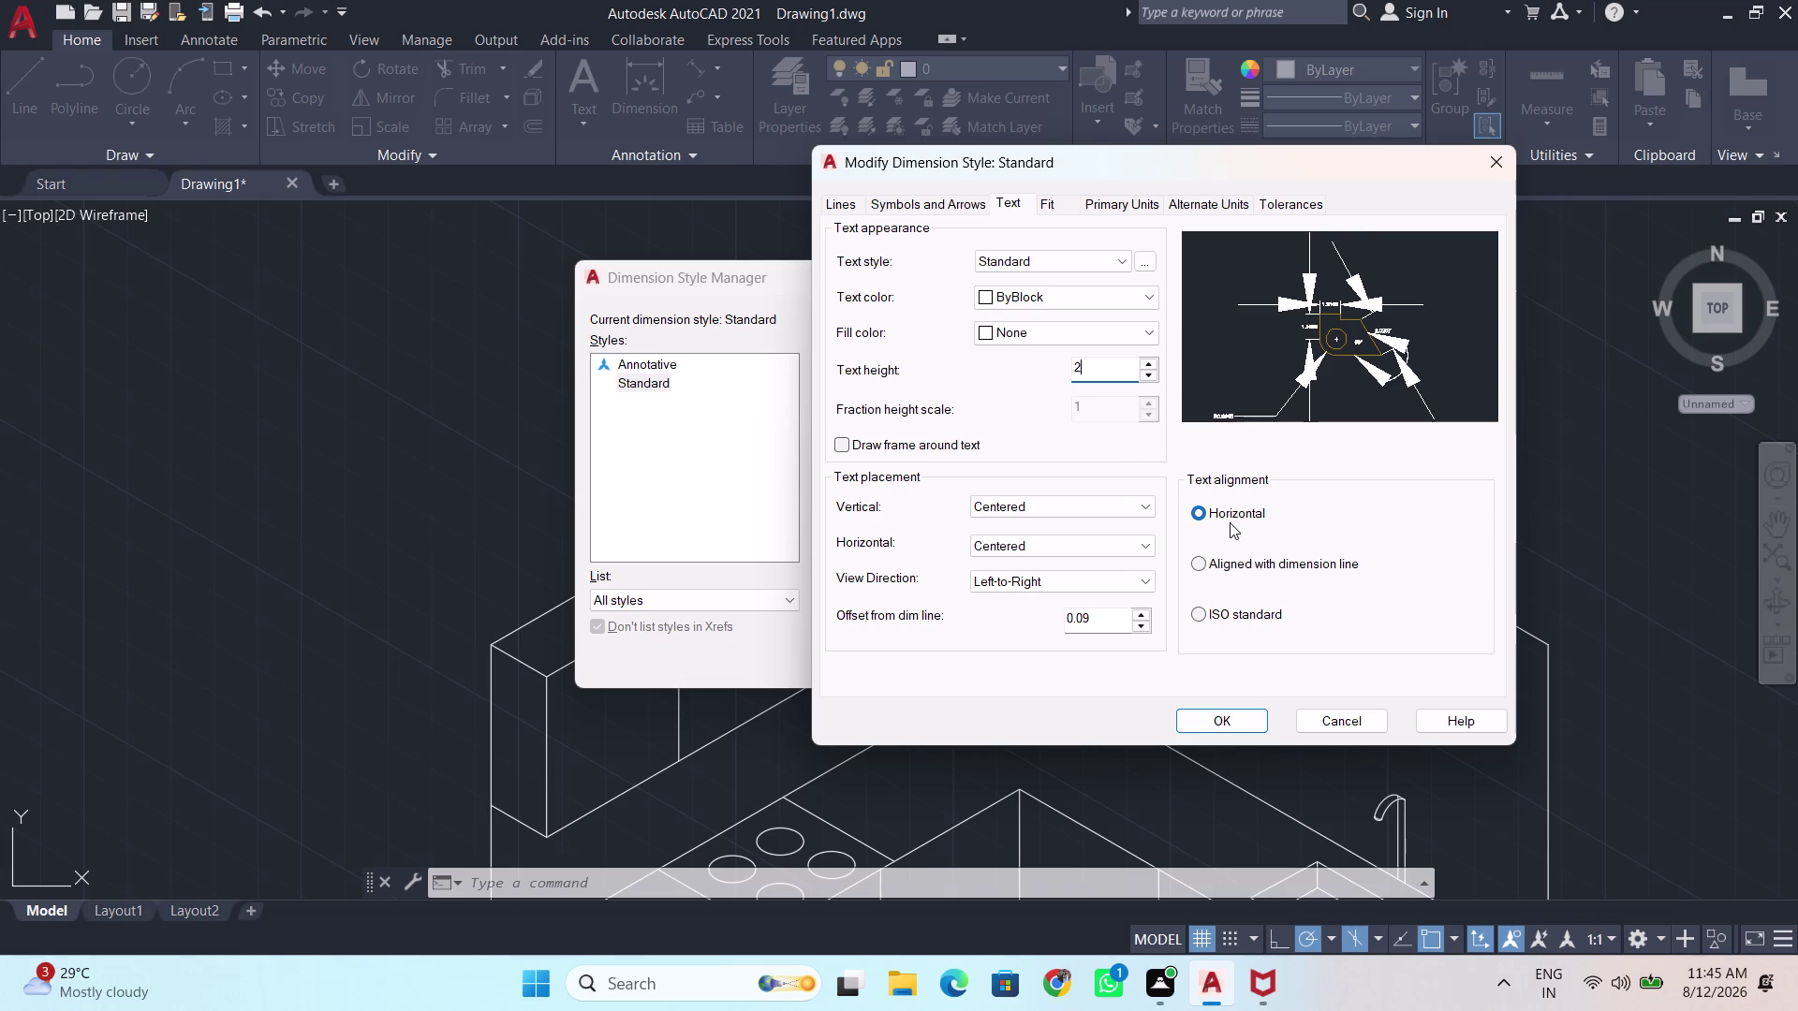
click(1247, 724)
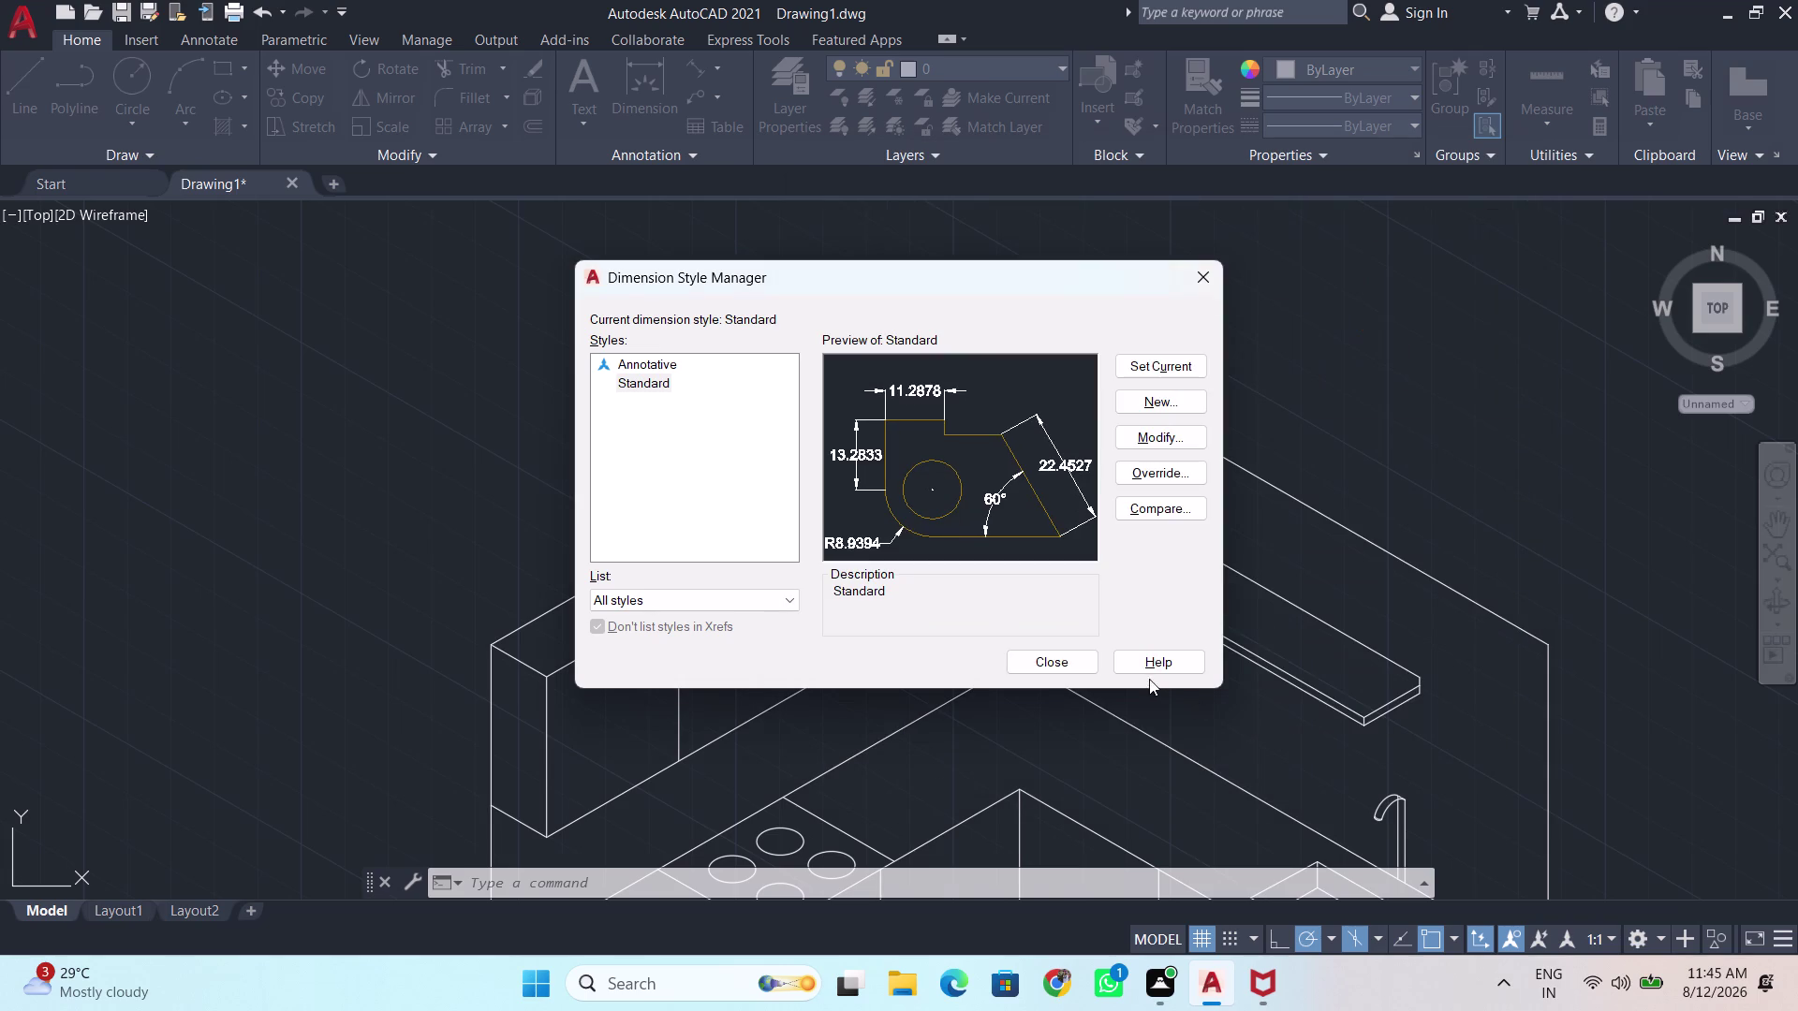
click(1178, 355)
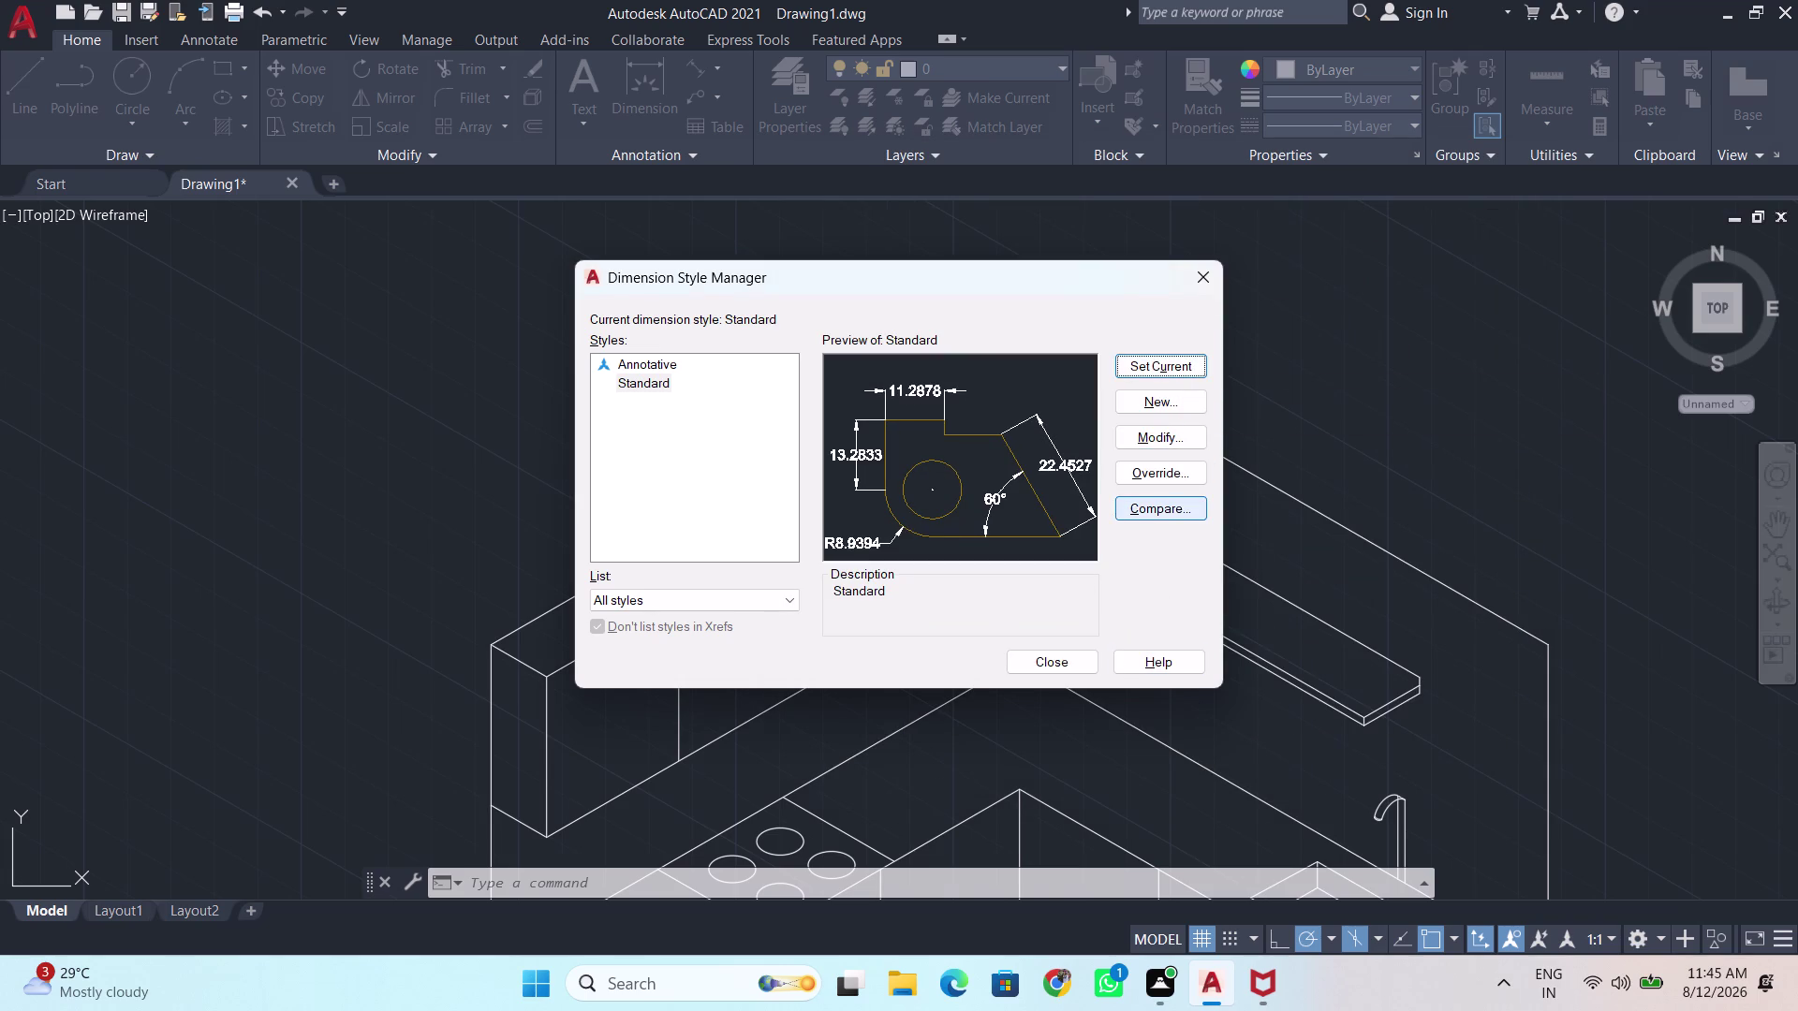
click(1073, 663)
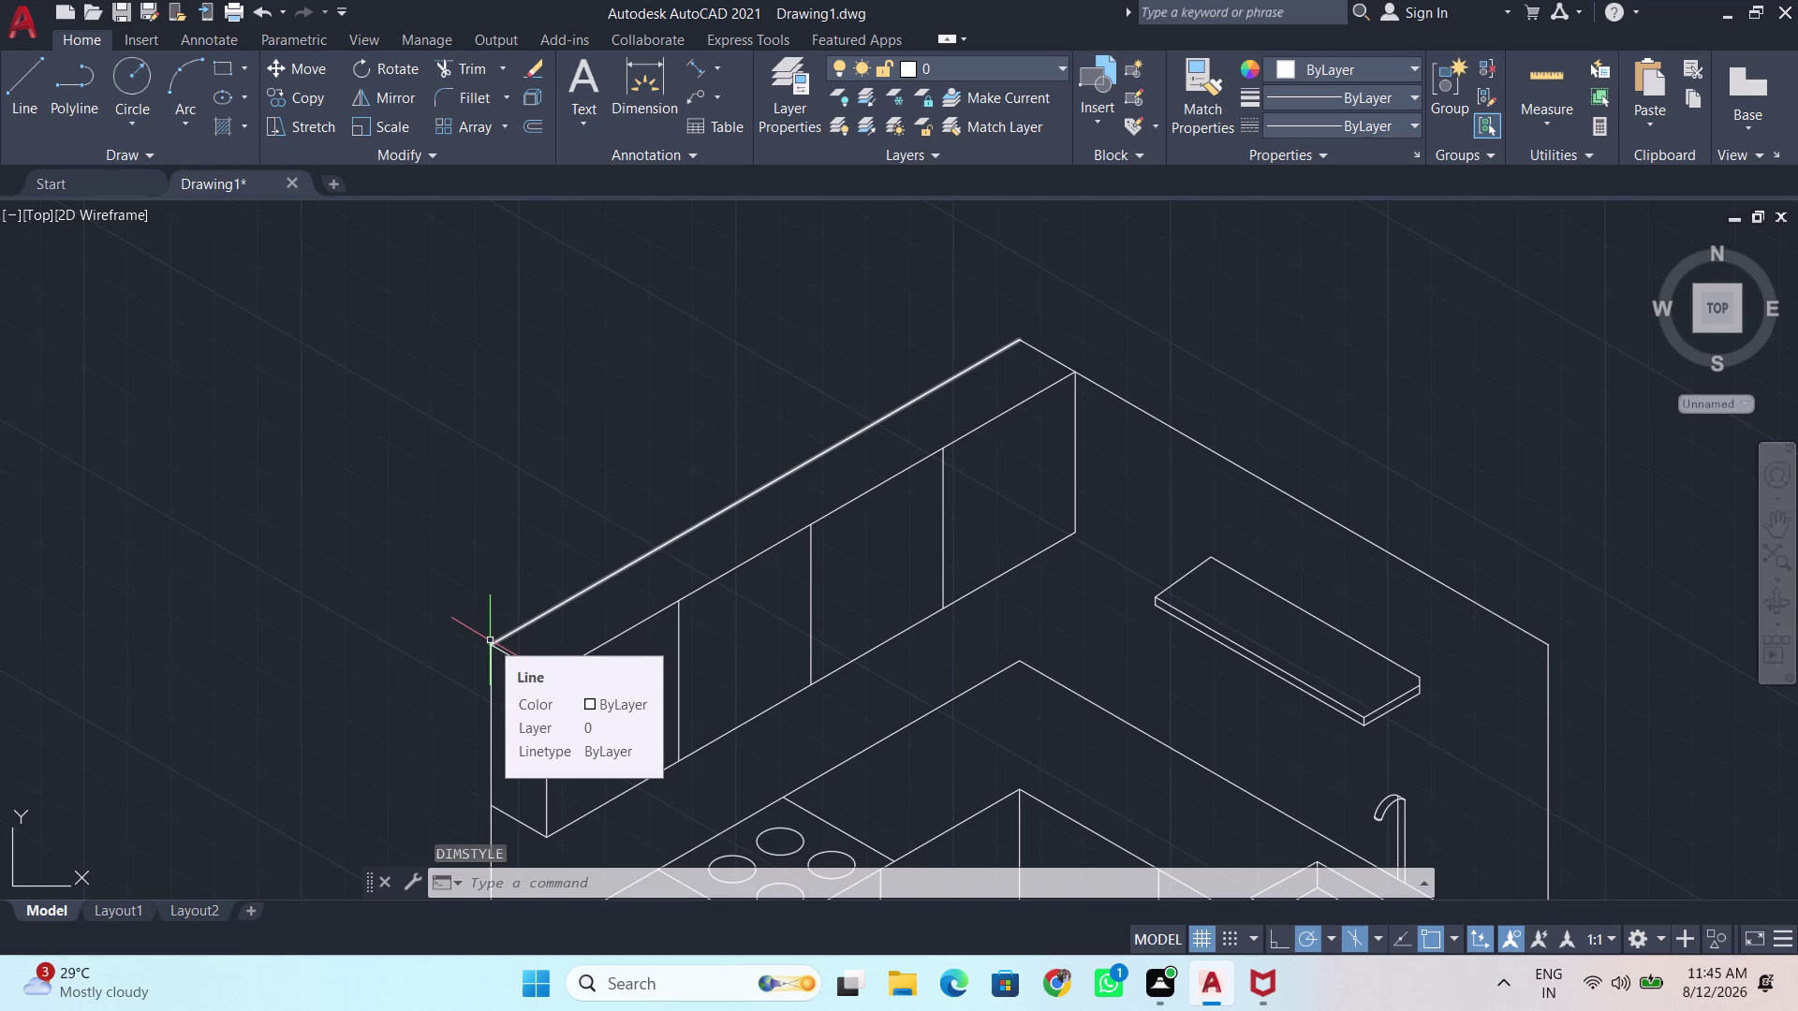
Start an aligned dimension between both ends of the upper cabinet top edge.
click(650, 77)
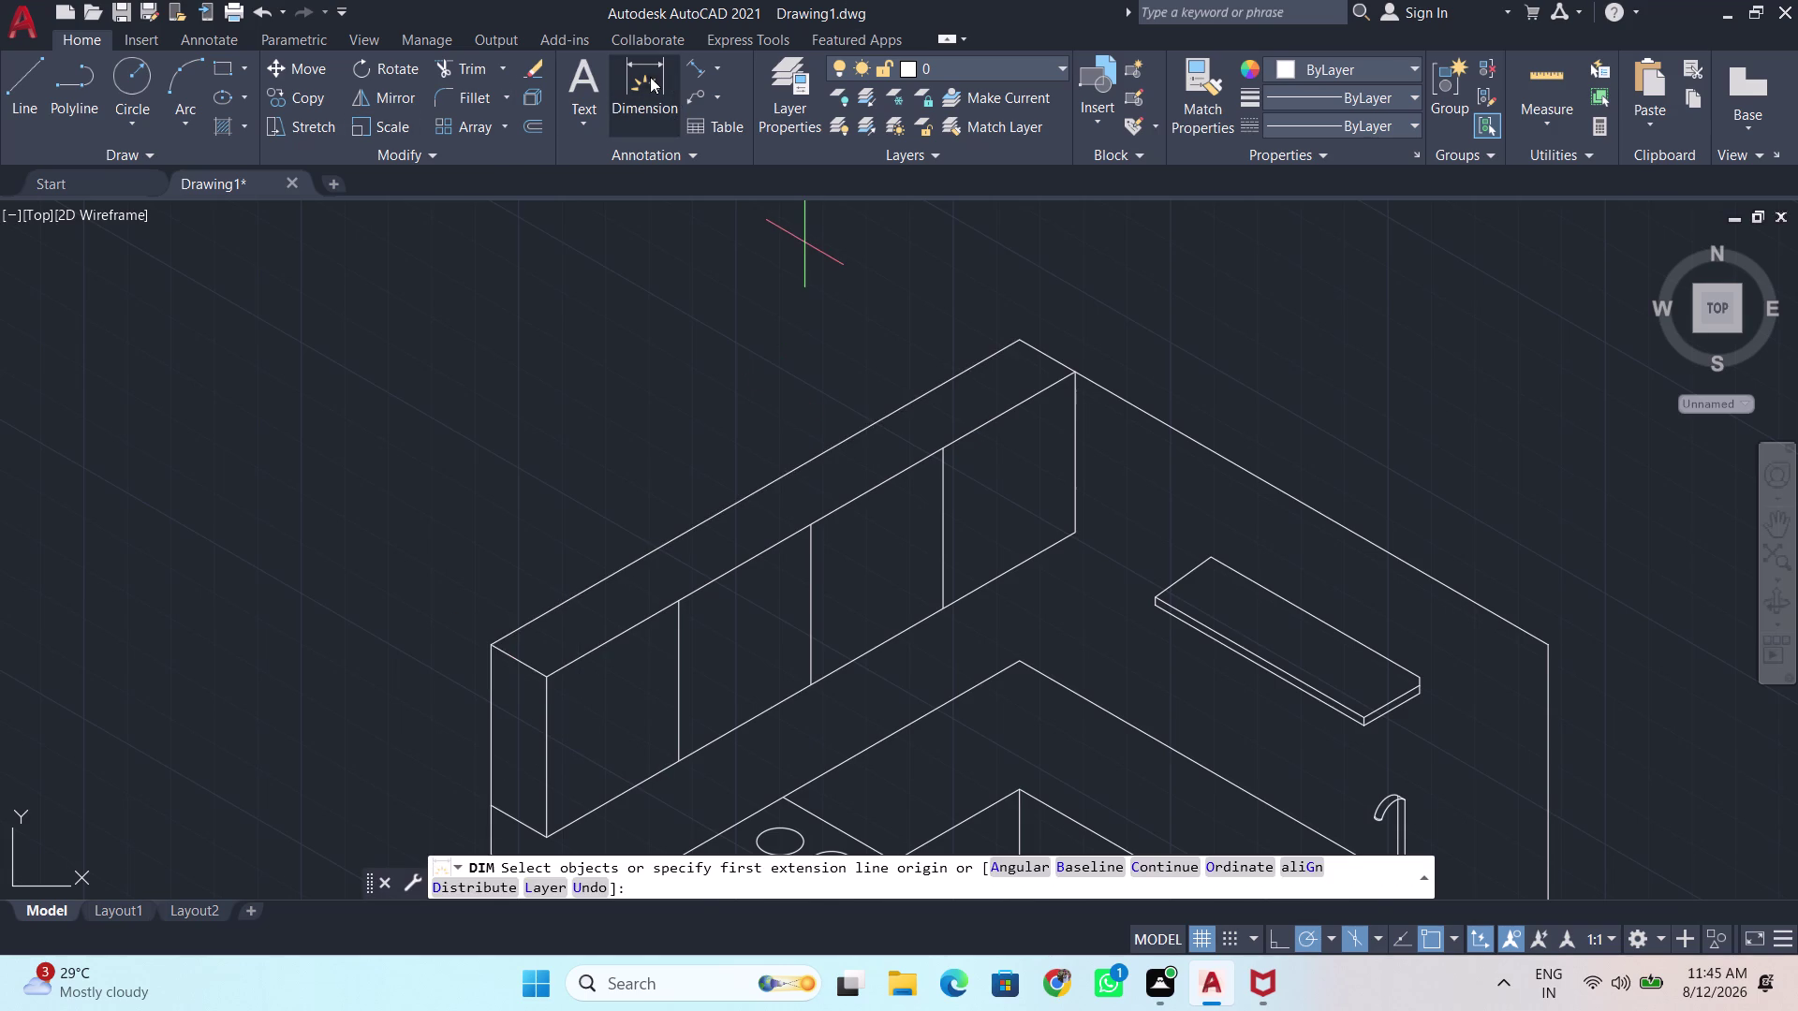
click(717, 66)
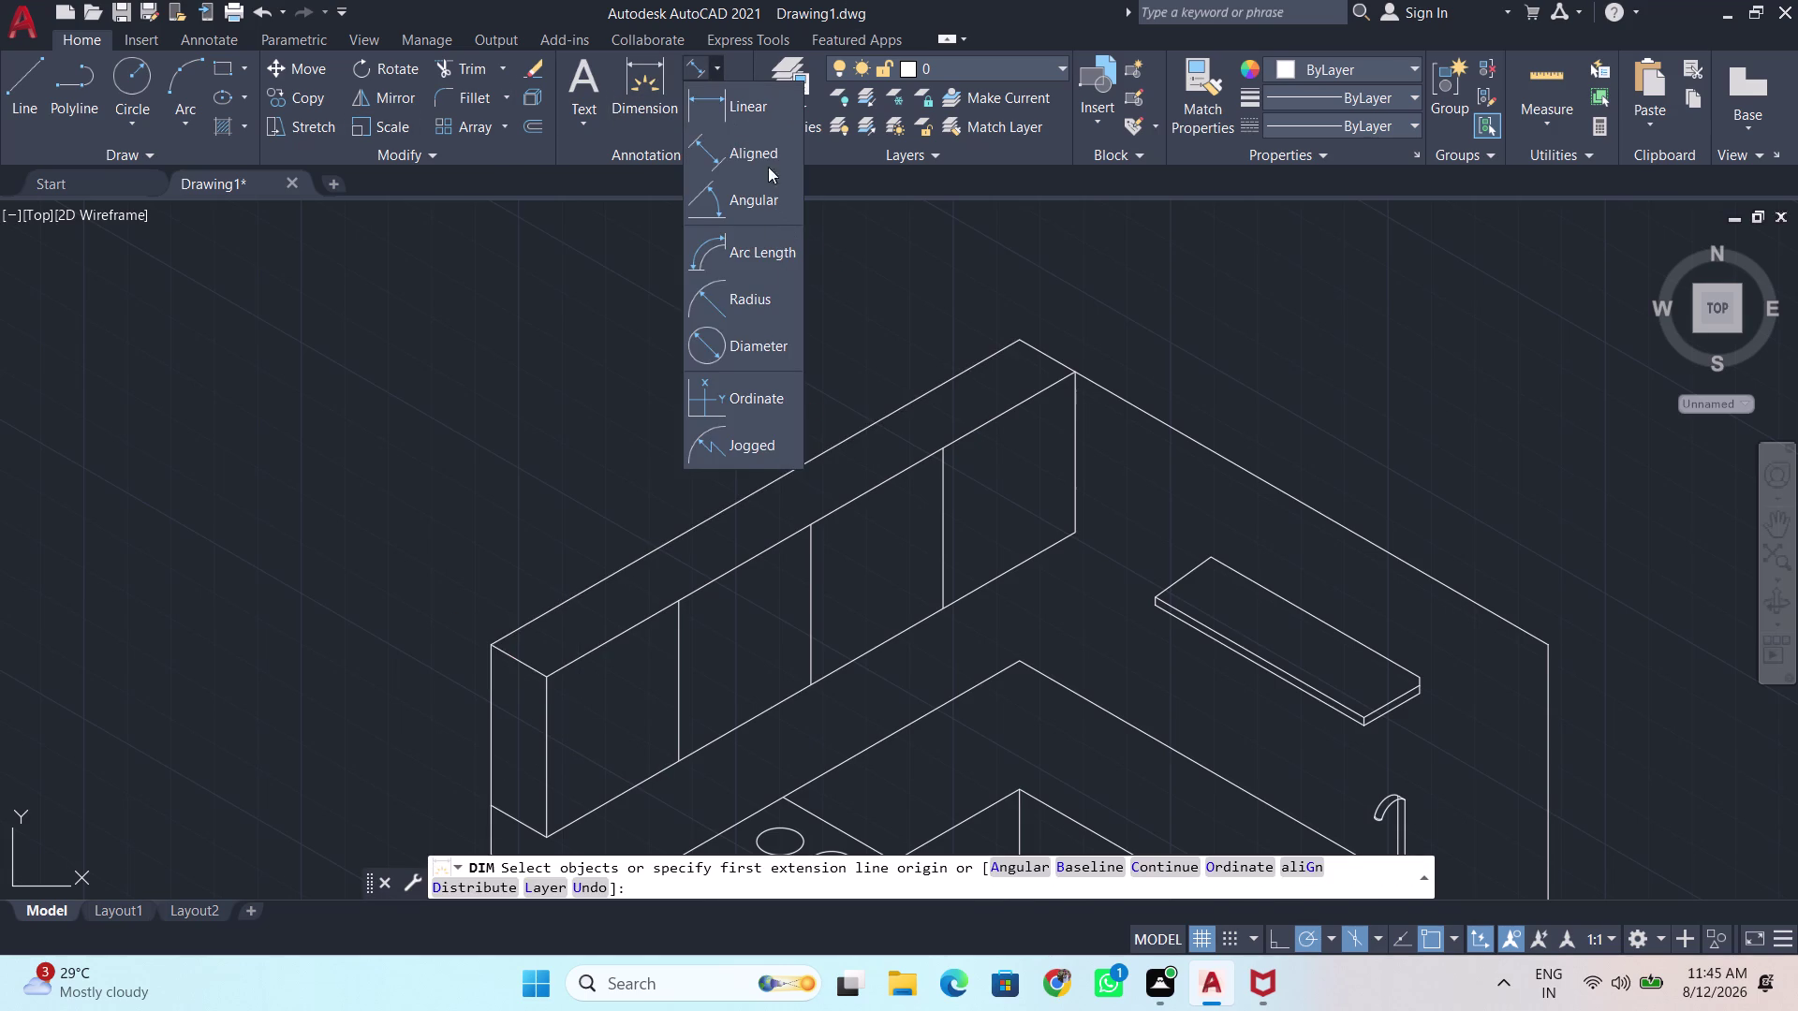
click(766, 155)
click(493, 649)
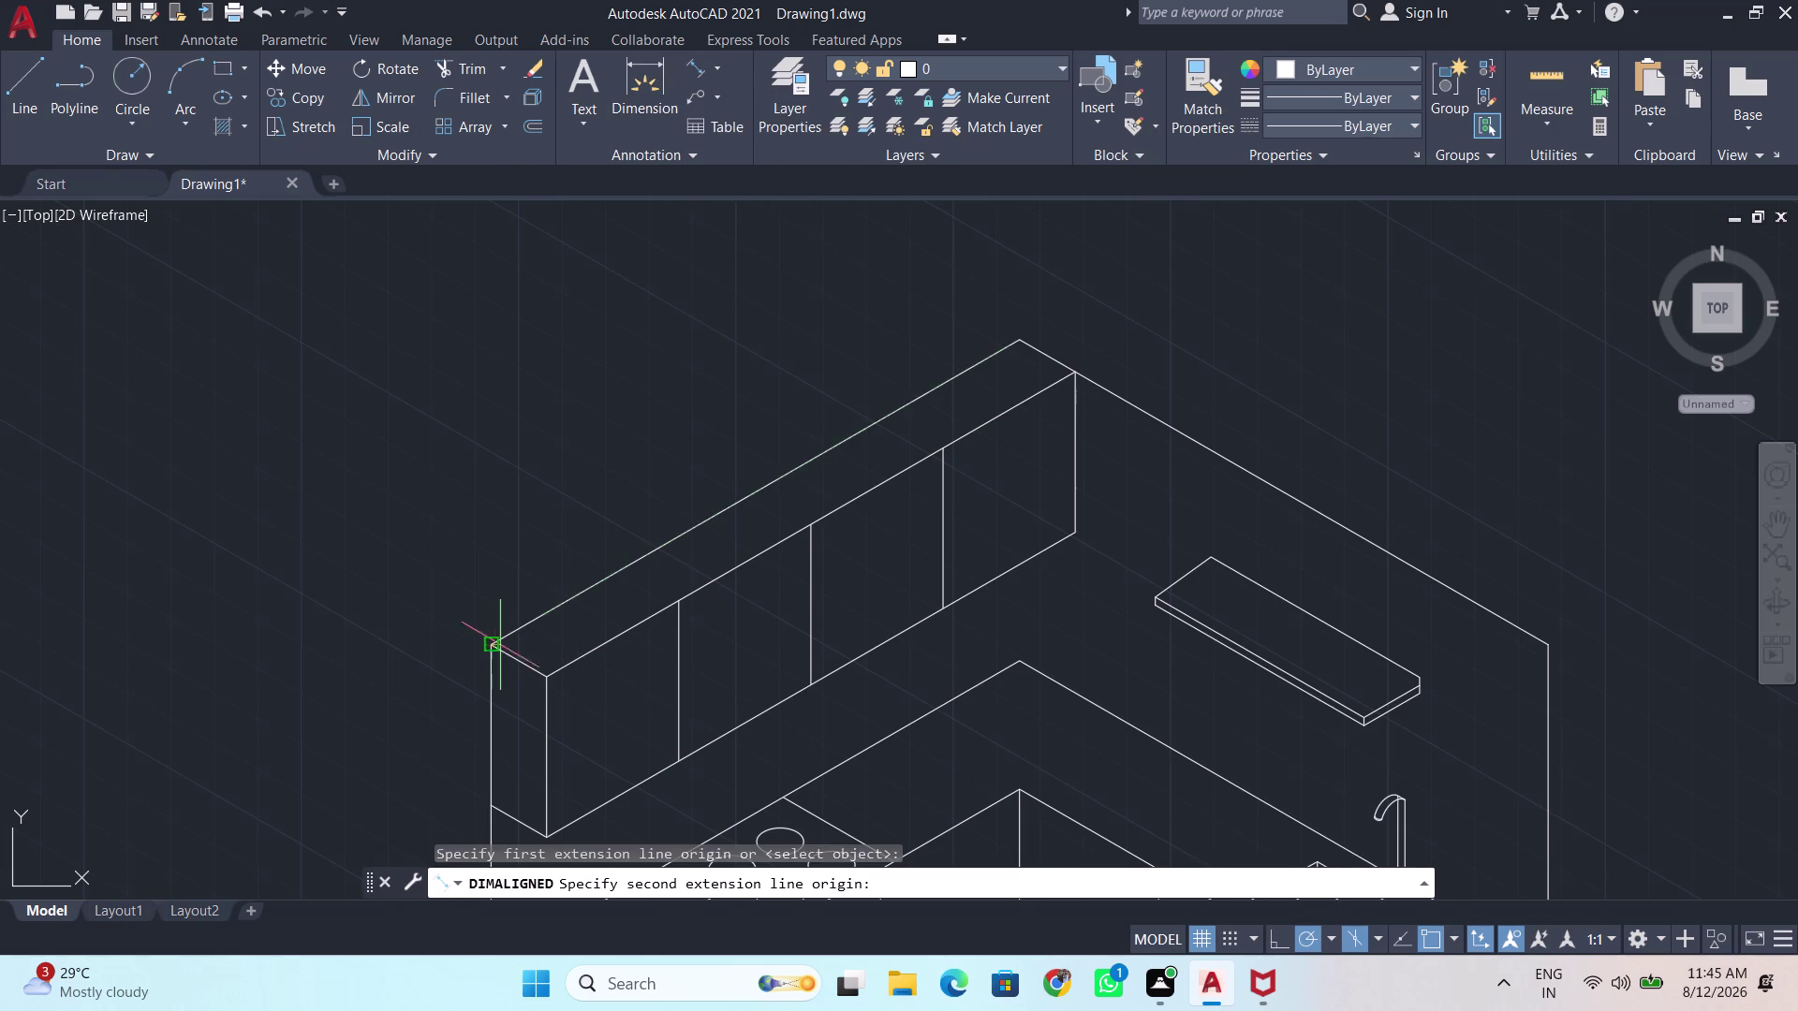
click(1023, 349)
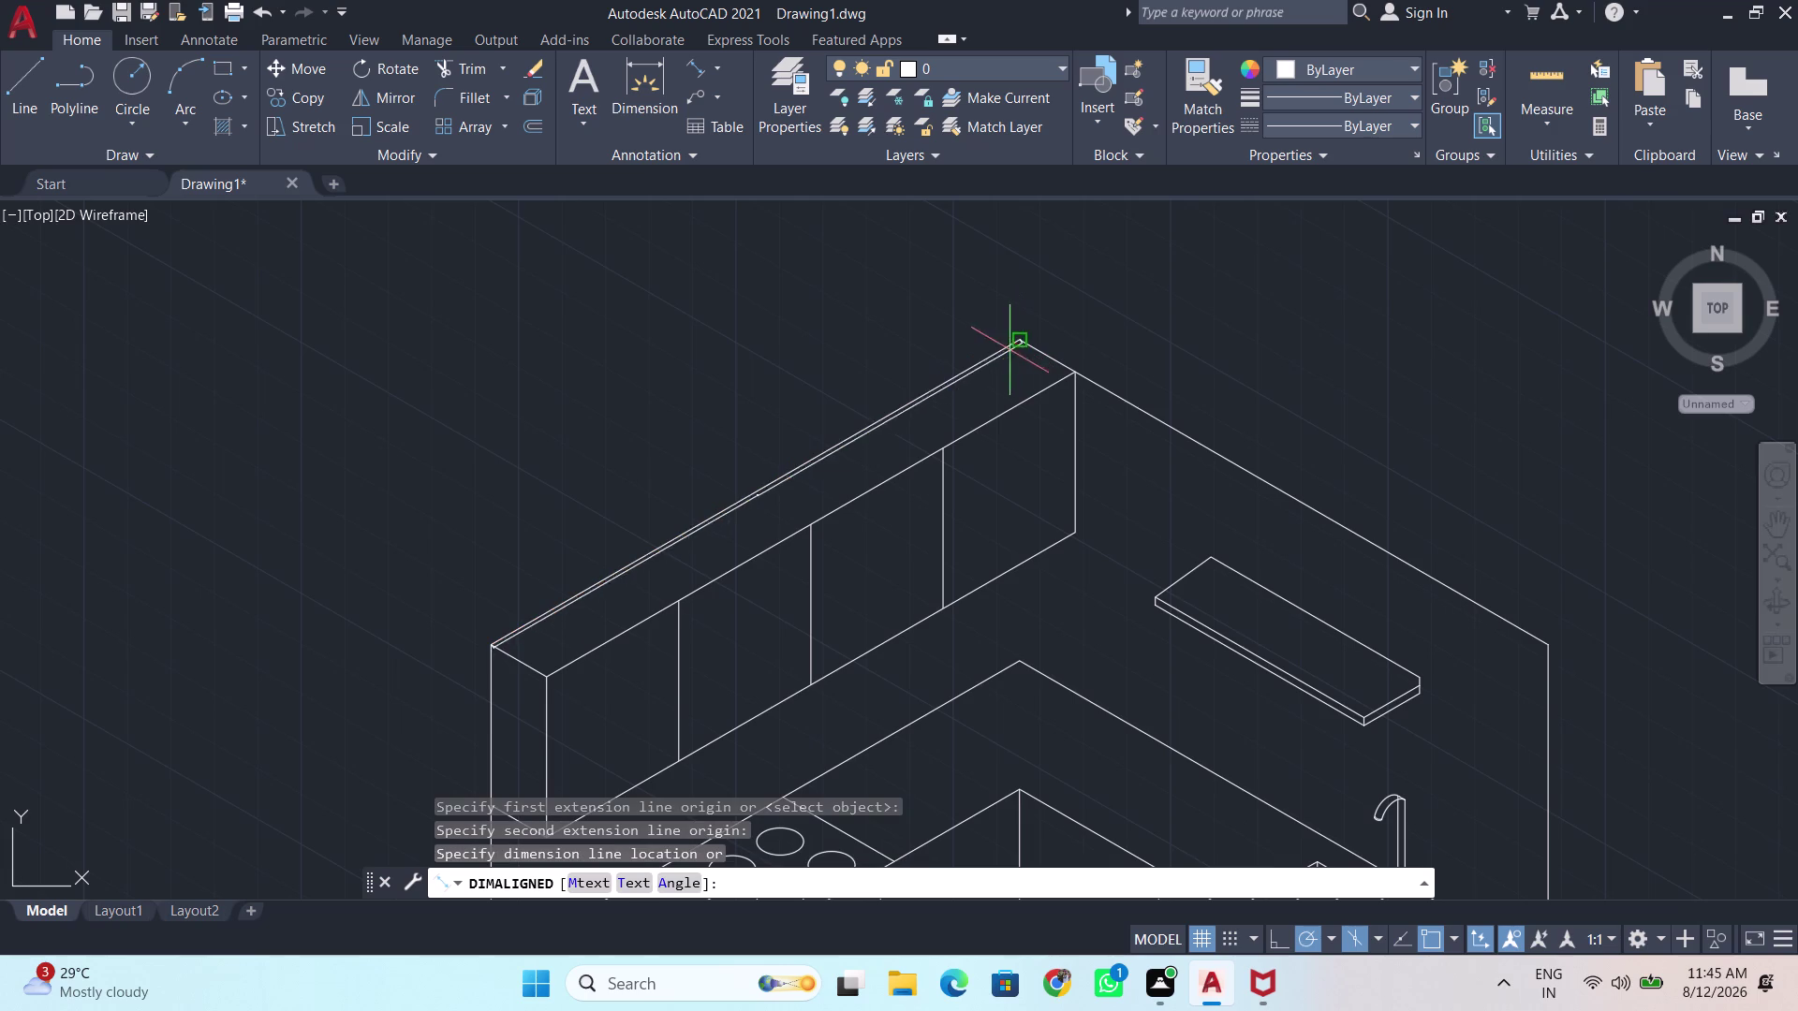
Cancel the 3800.0000 aligned dimension and reopen the dimension style settings.
scroll(up, 3)
scroll(up, 3)
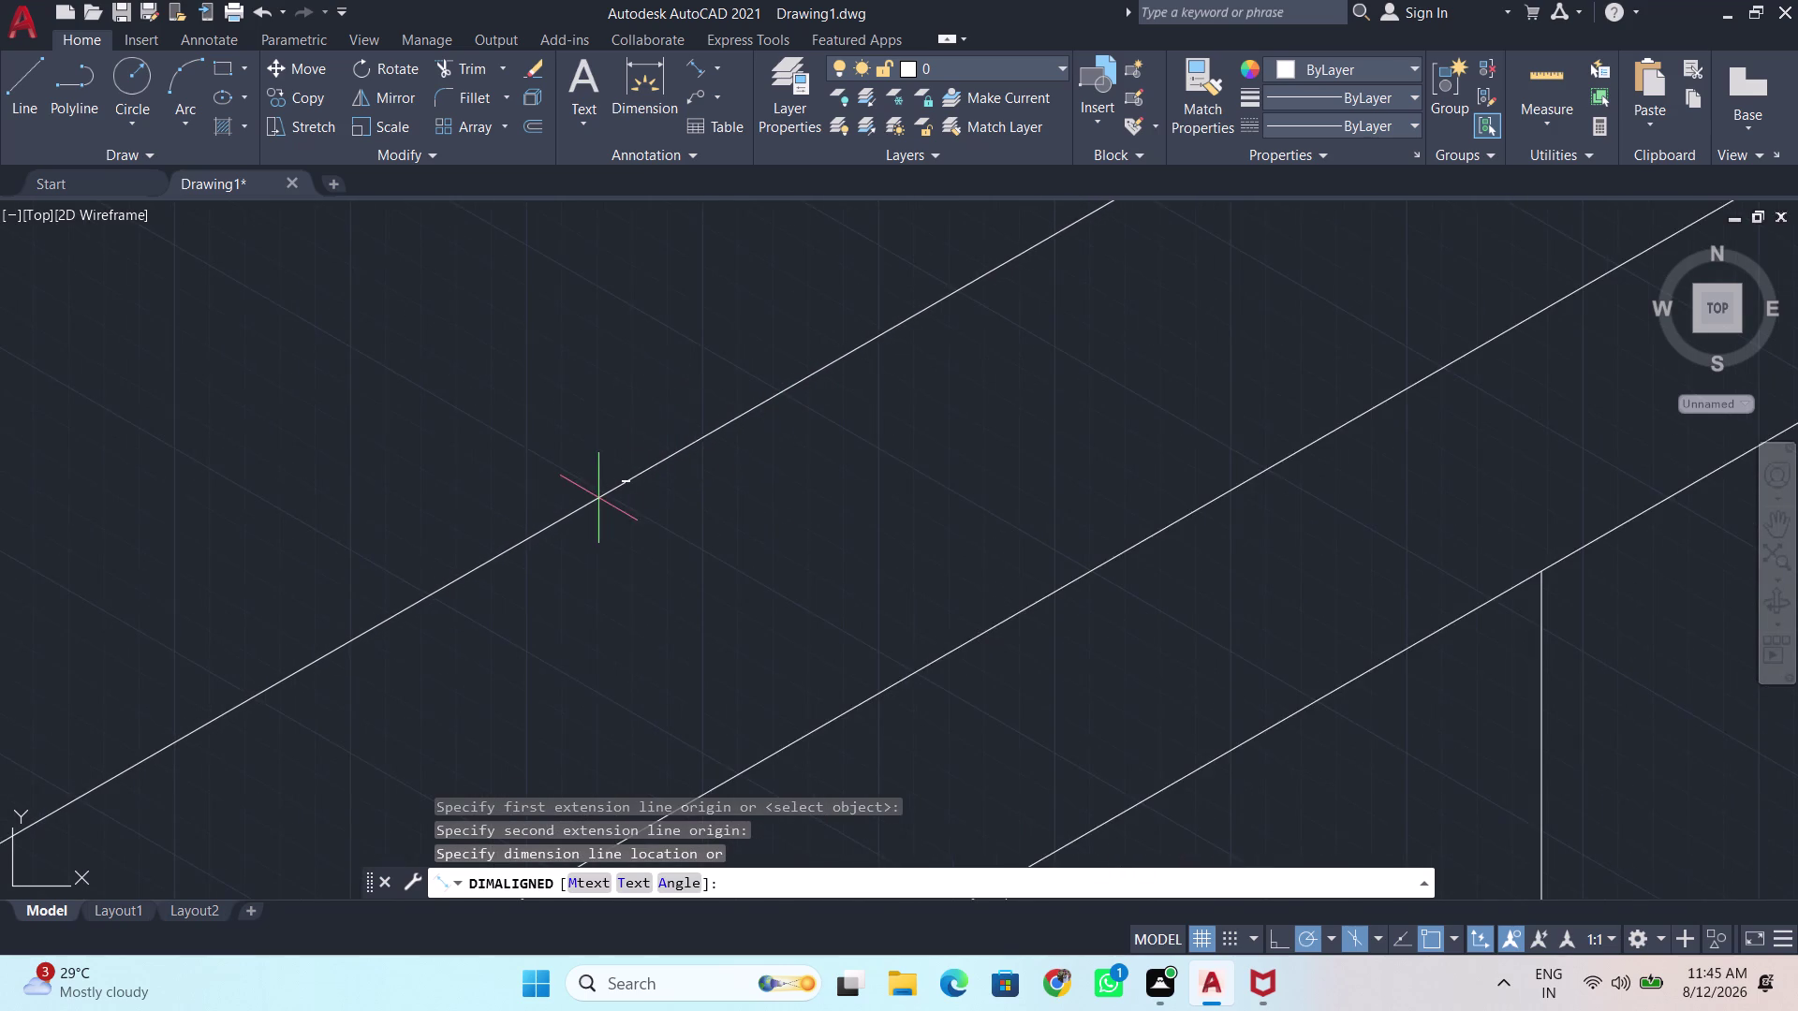
scroll(up, 3)
scroll(up, 3)
scroll(up, 3)
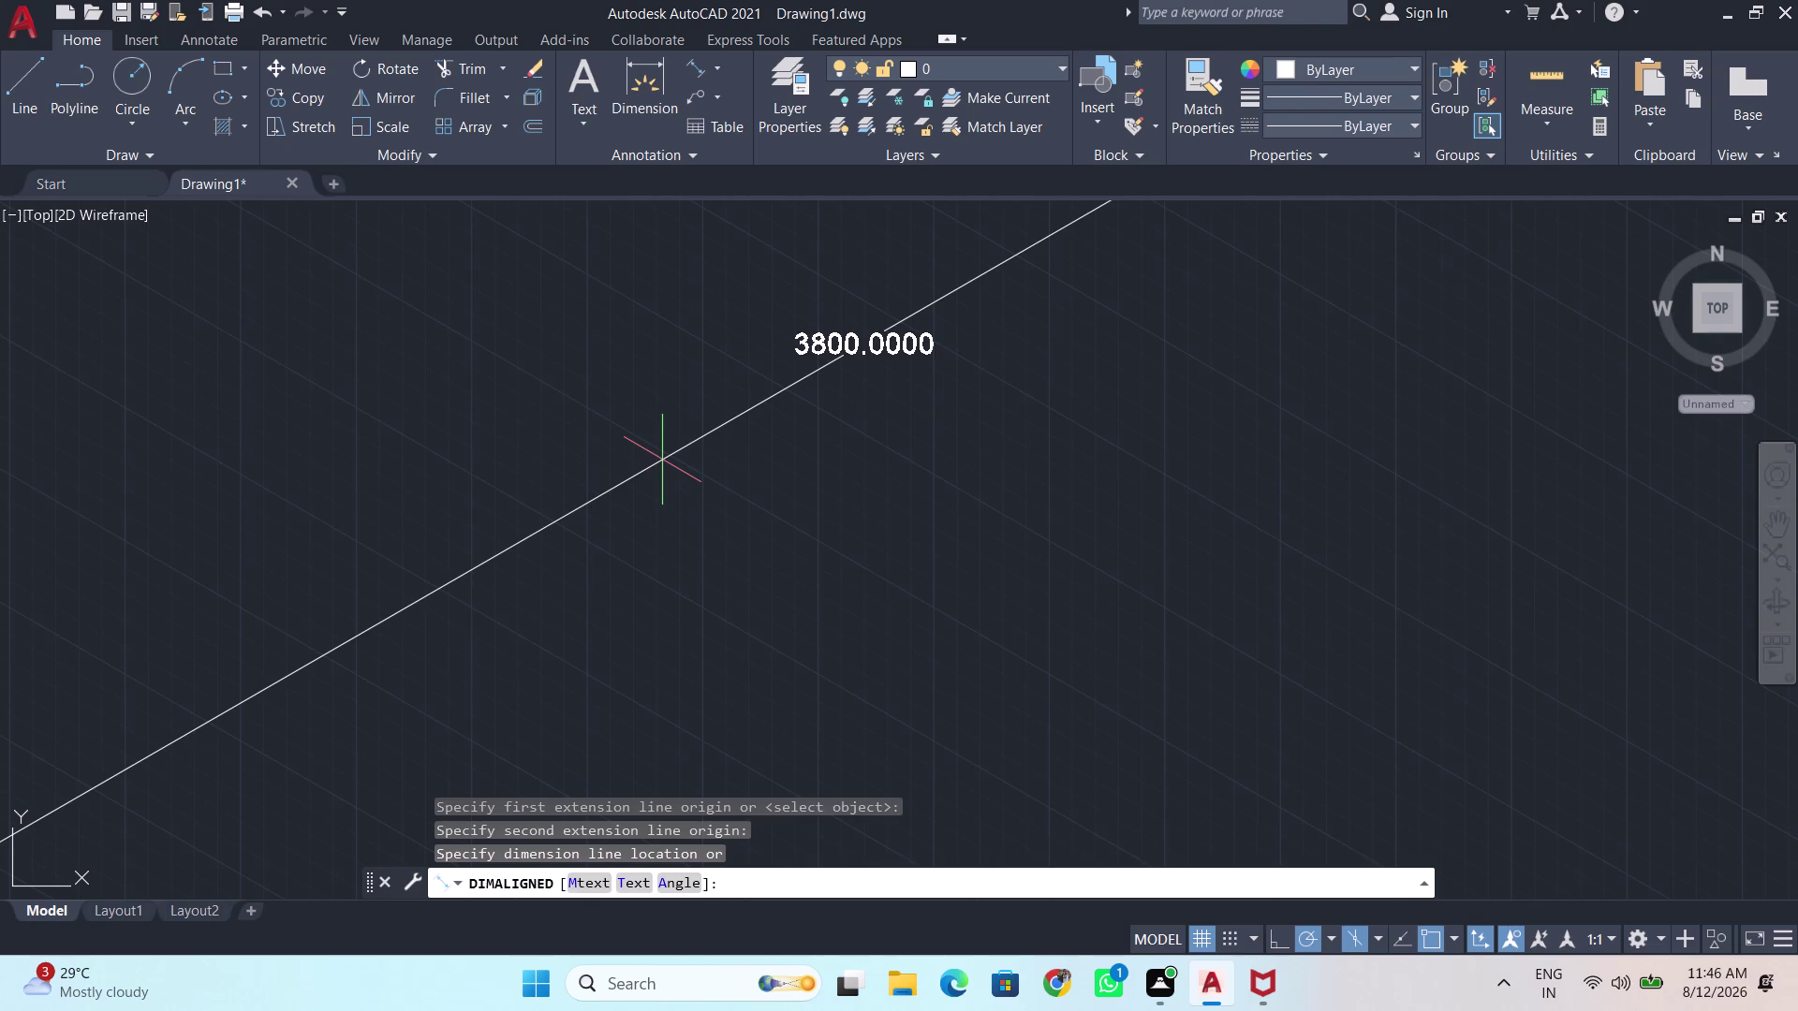
scroll(down, 3)
key(Escape)
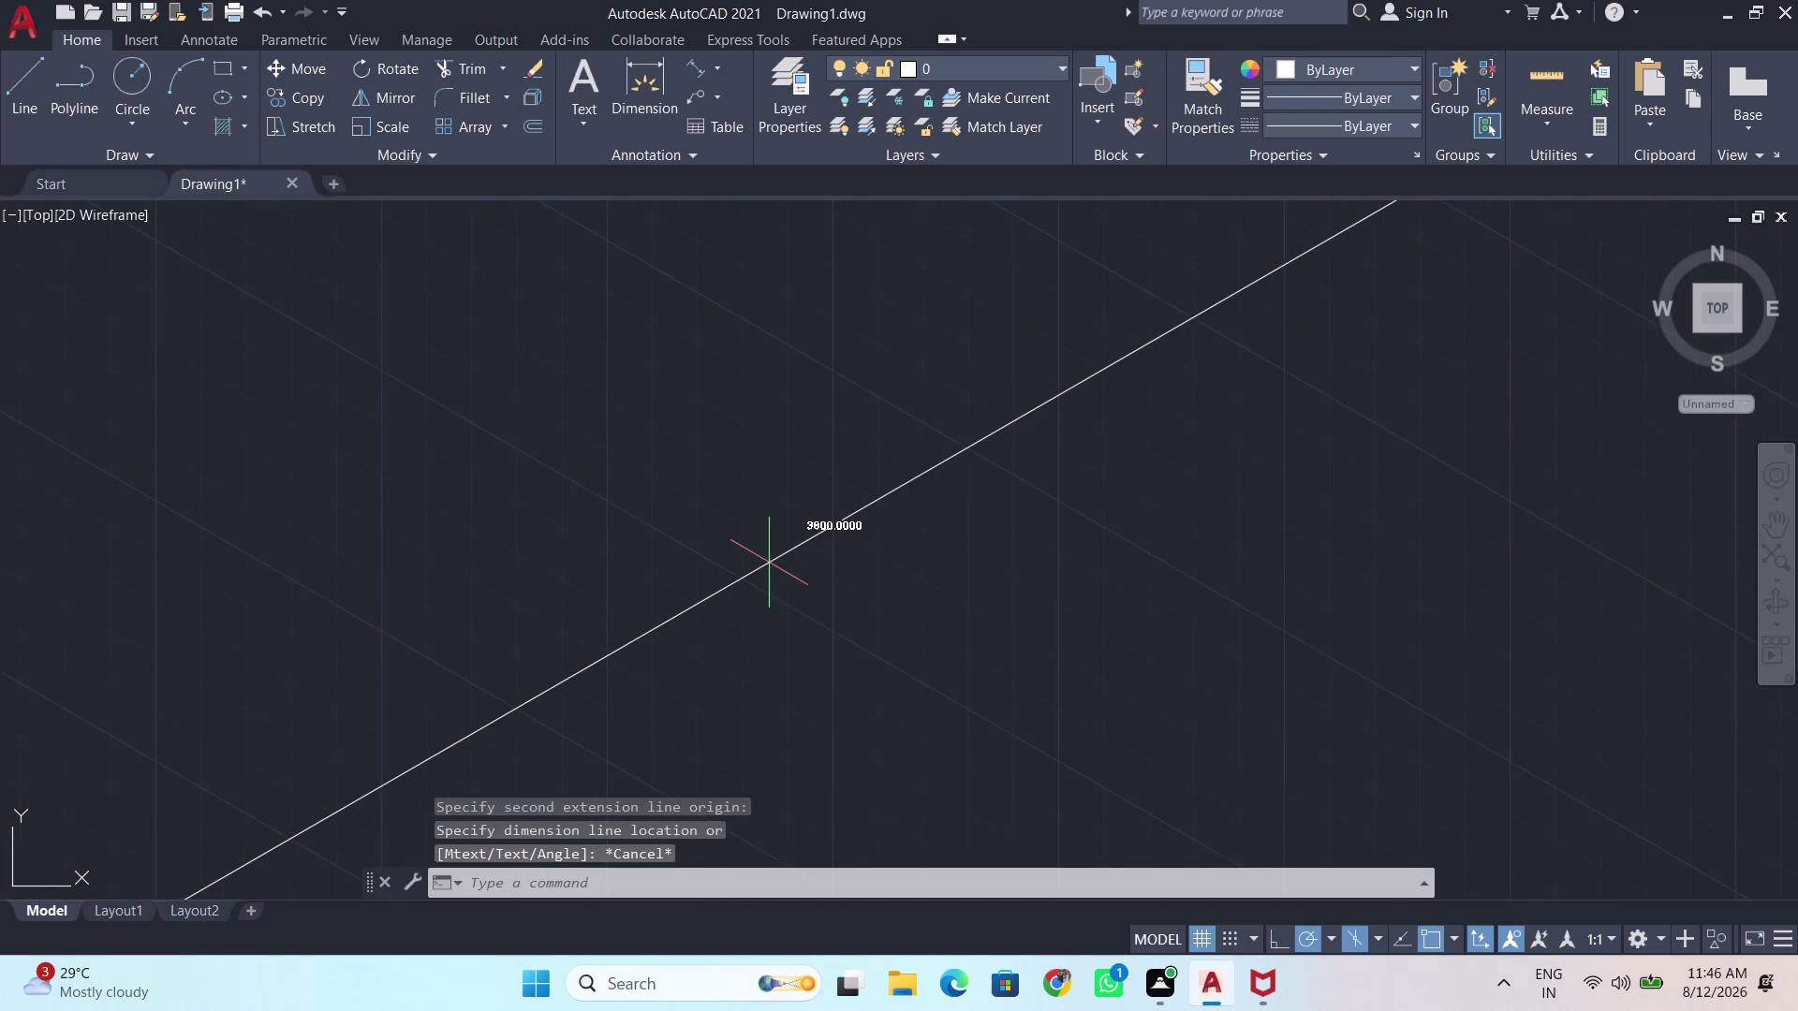
key(d)
key(Return)
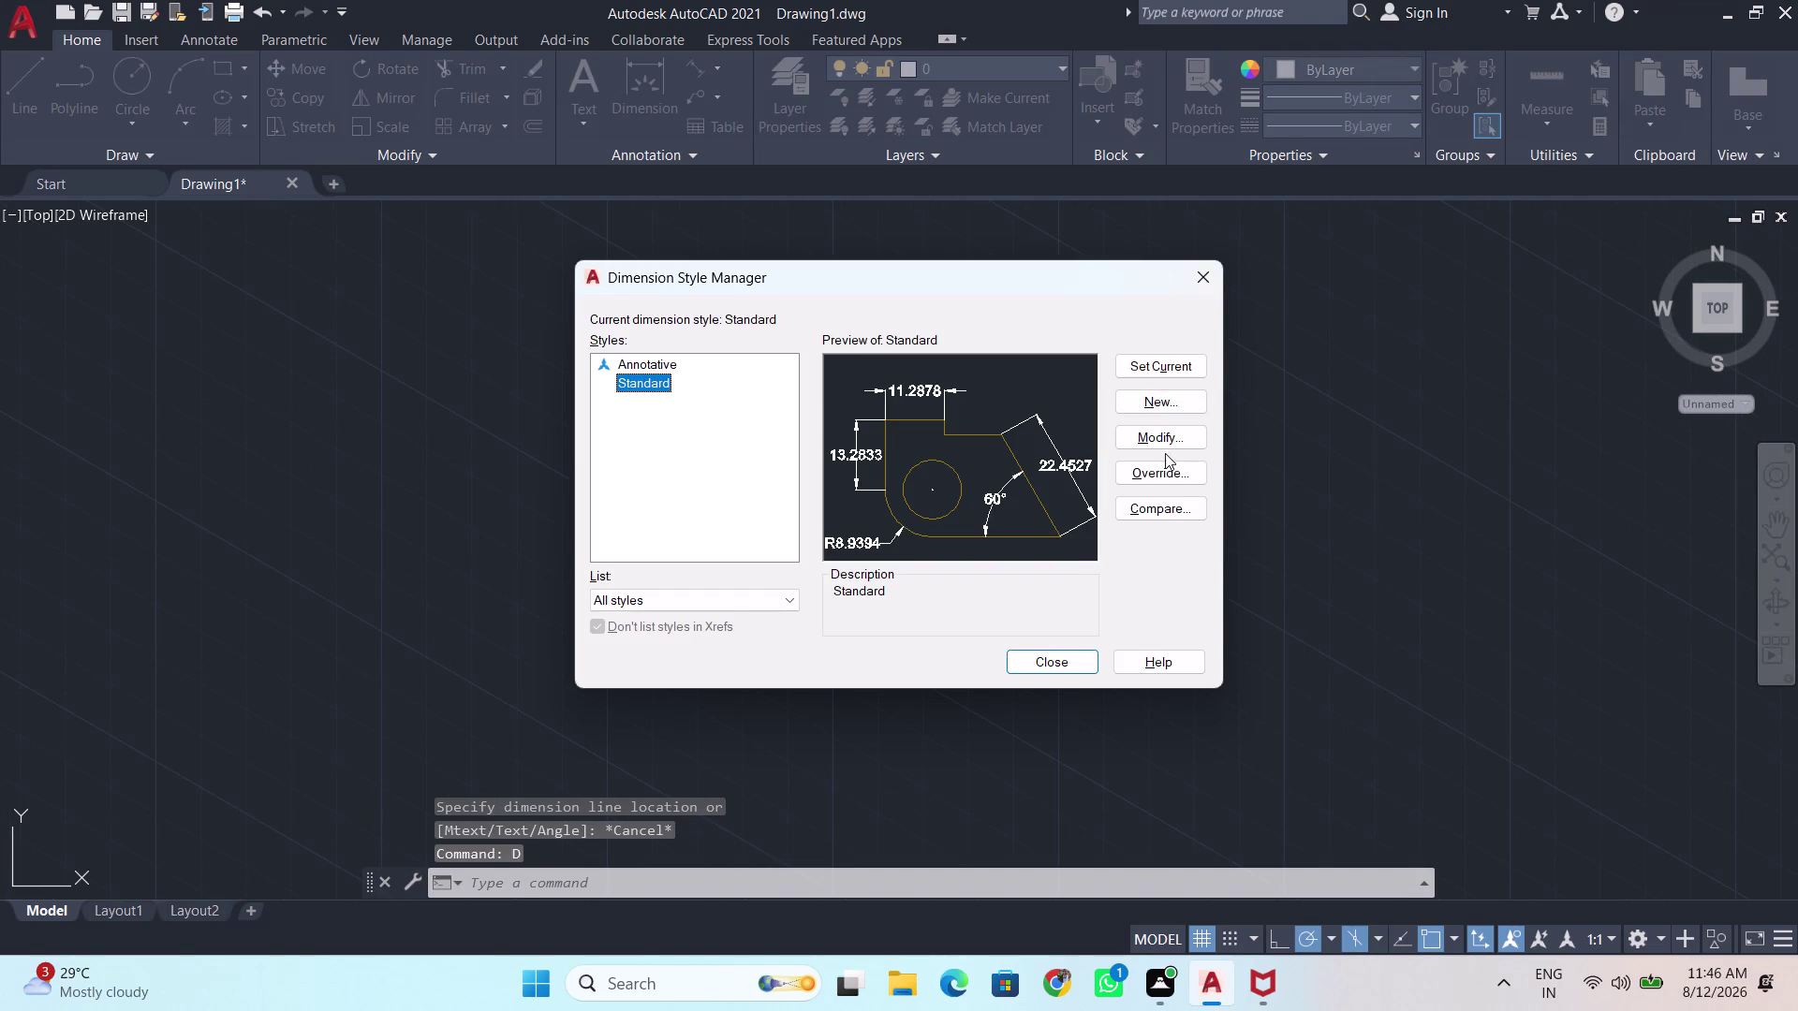
Set the Standard style's linear dimension precision to whole numbers.
click(1168, 431)
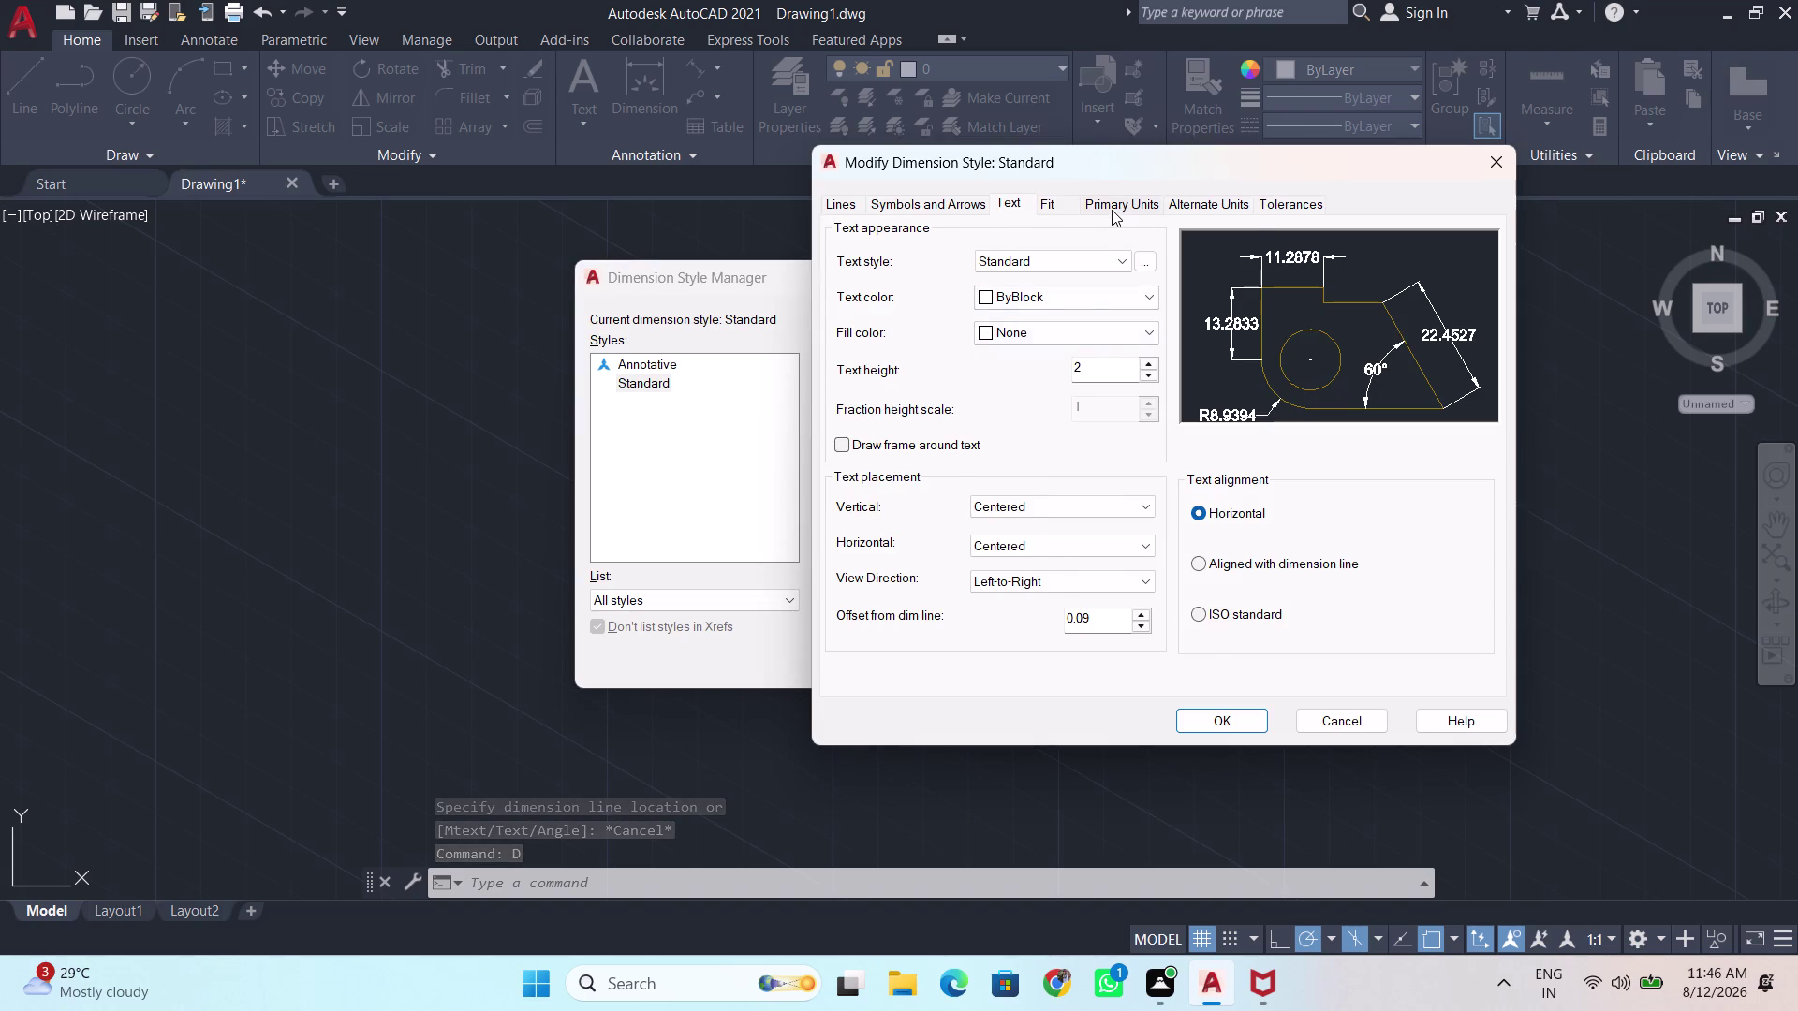
click(1112, 210)
click(1070, 286)
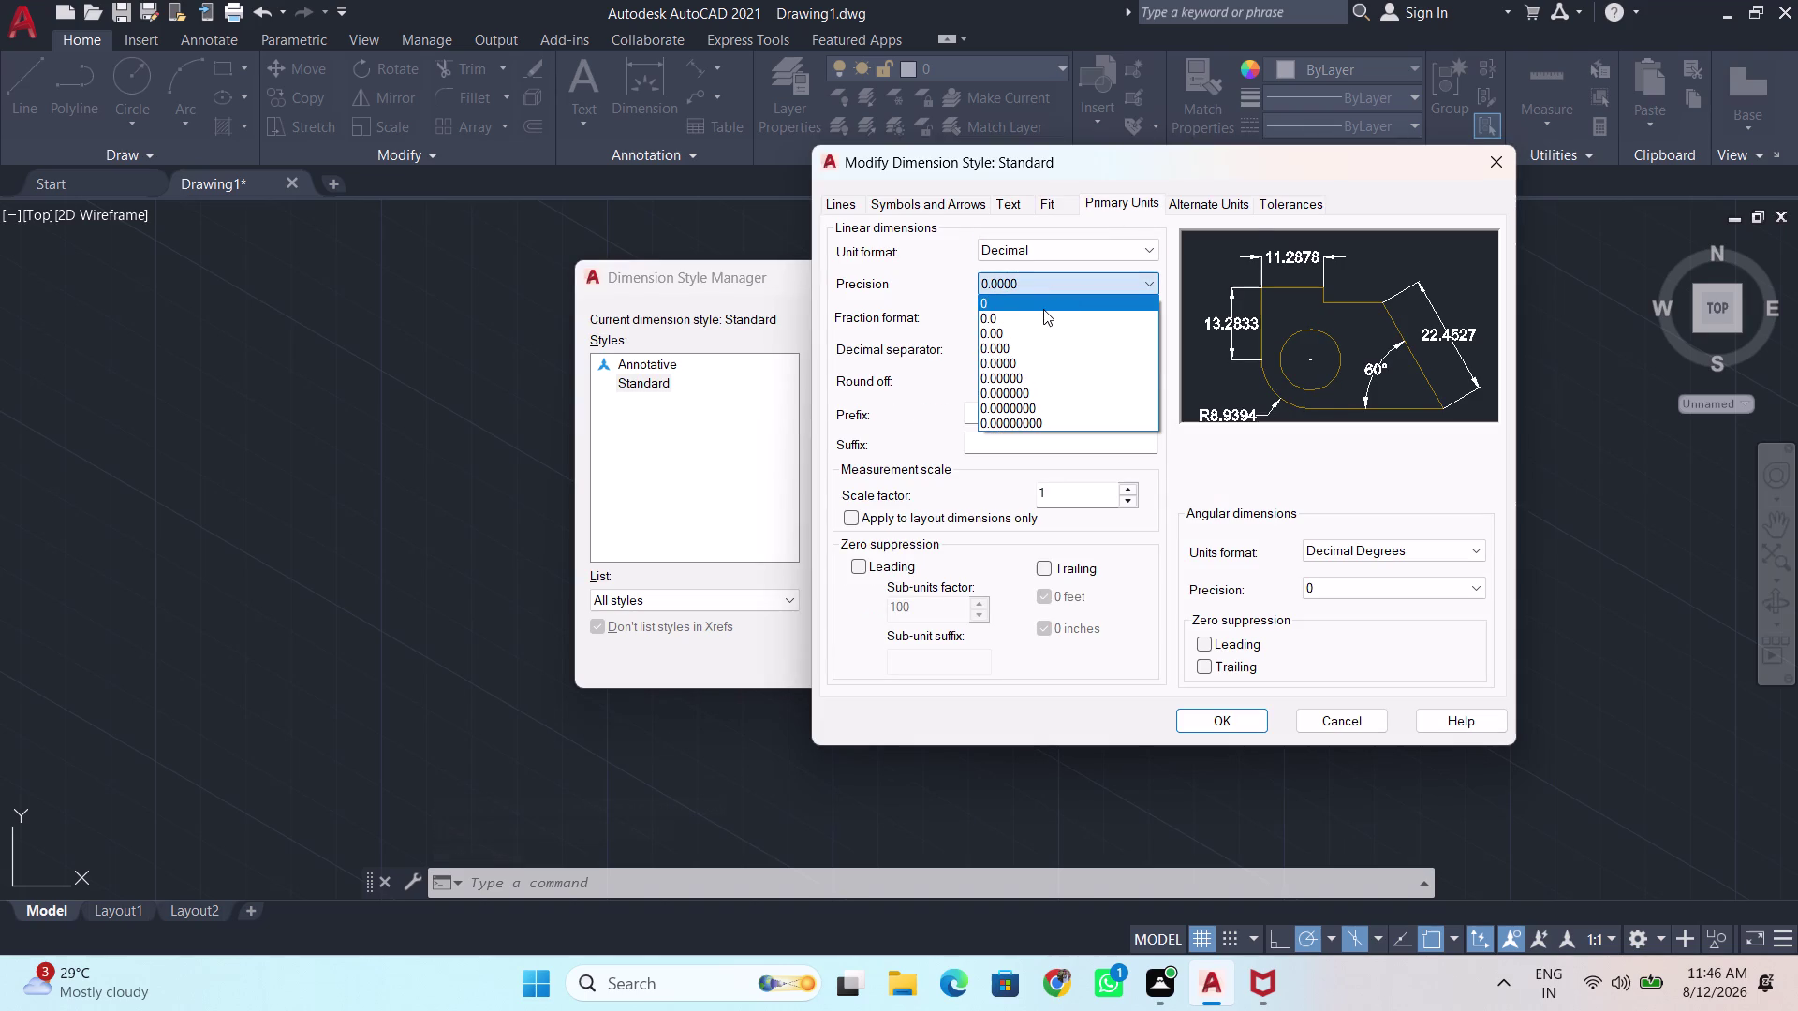
click(1043, 309)
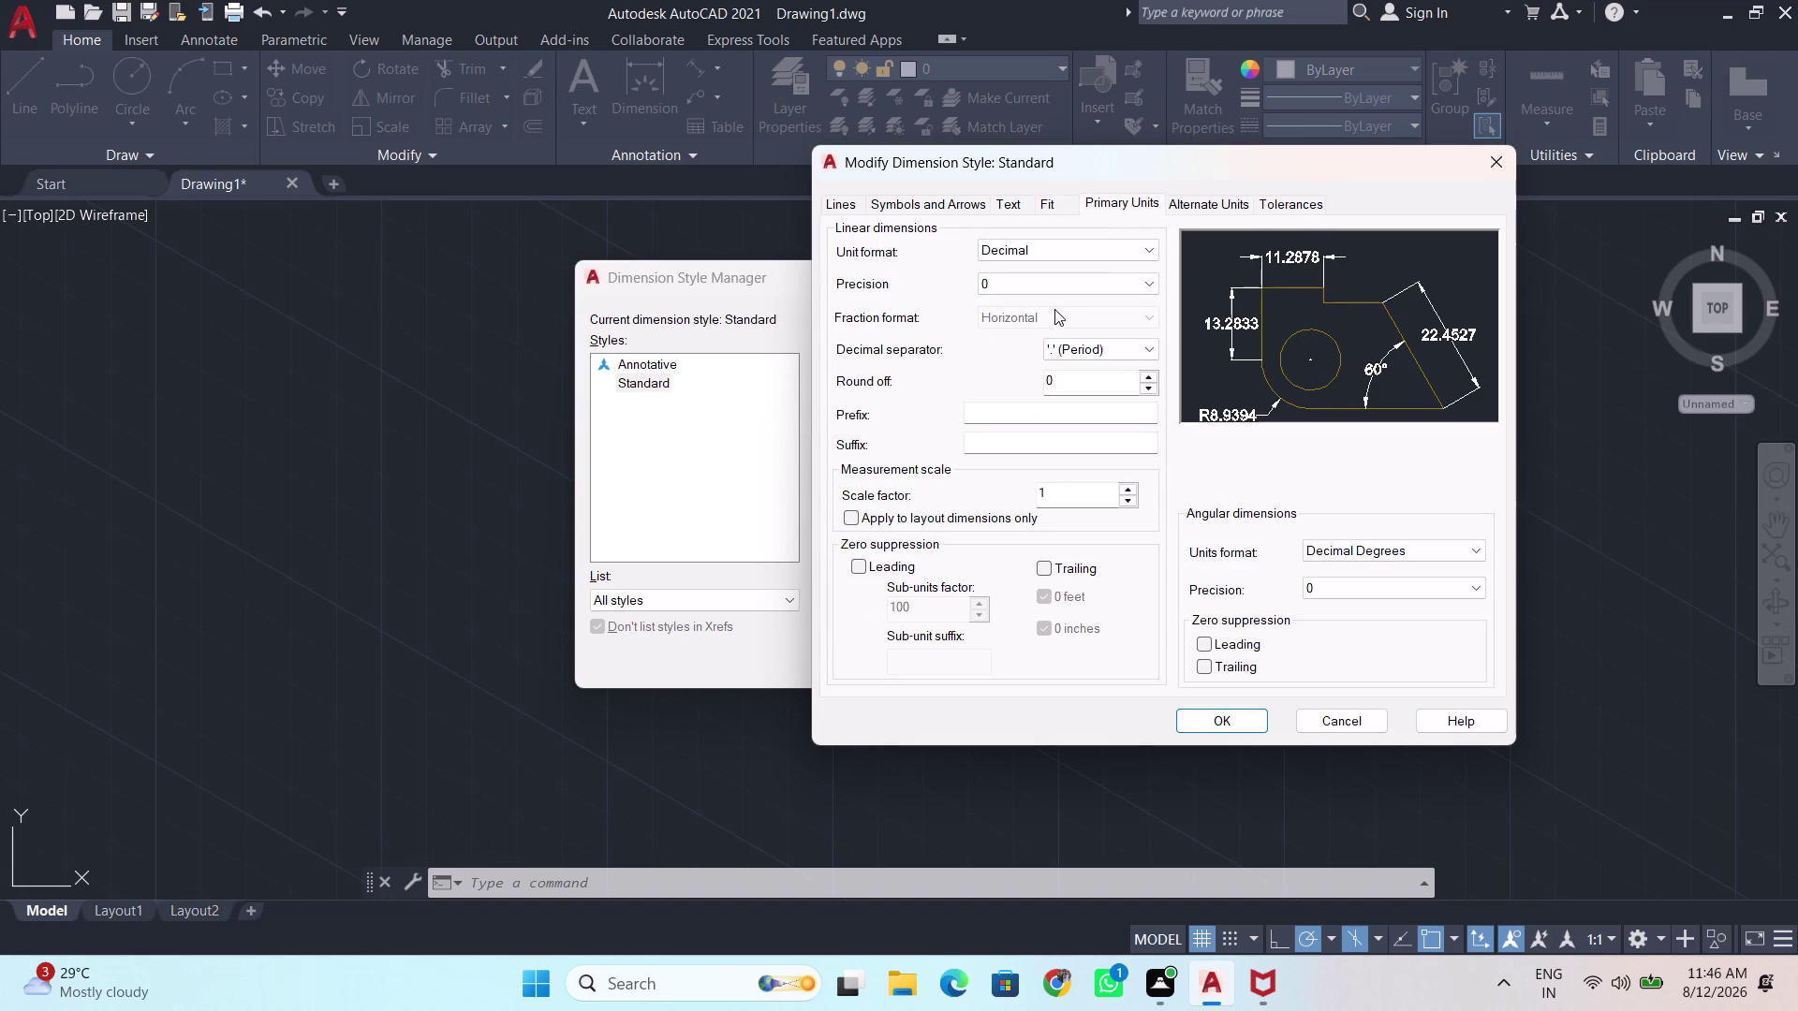
Re-enter the arrowhead size on the Symbols and Arrows settings.
click(962, 206)
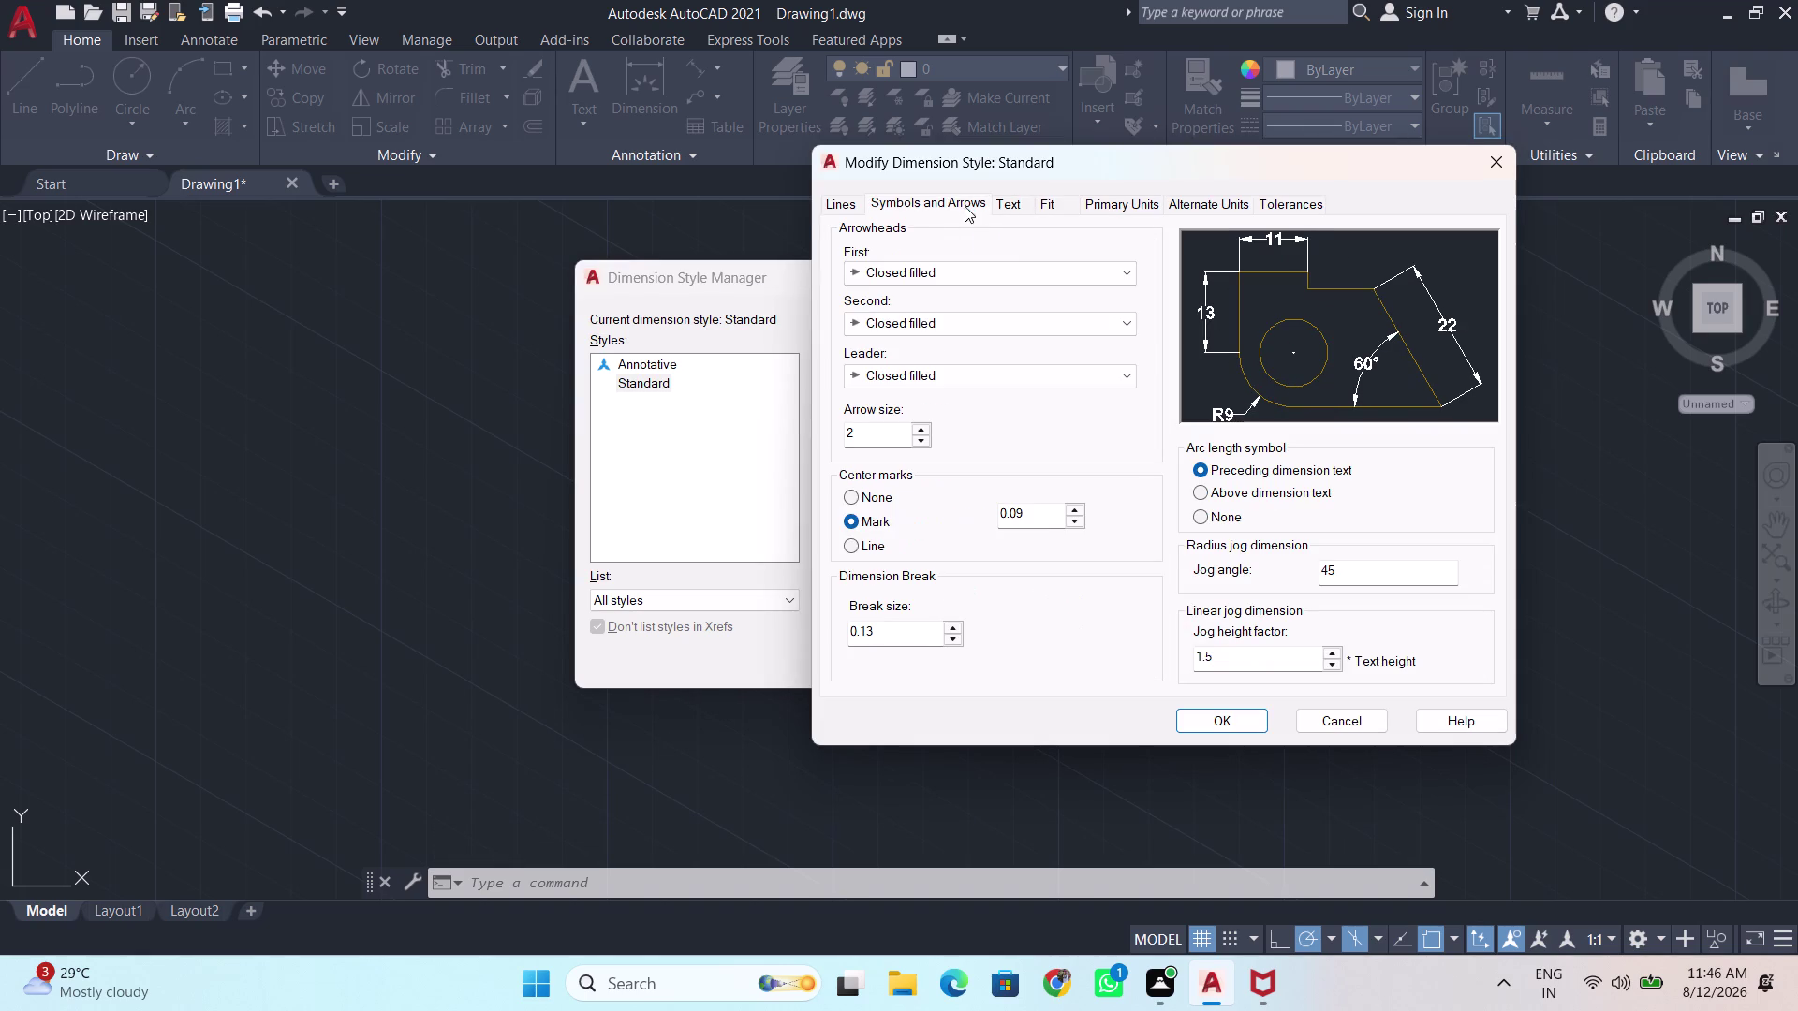
click(882, 422)
click(881, 431)
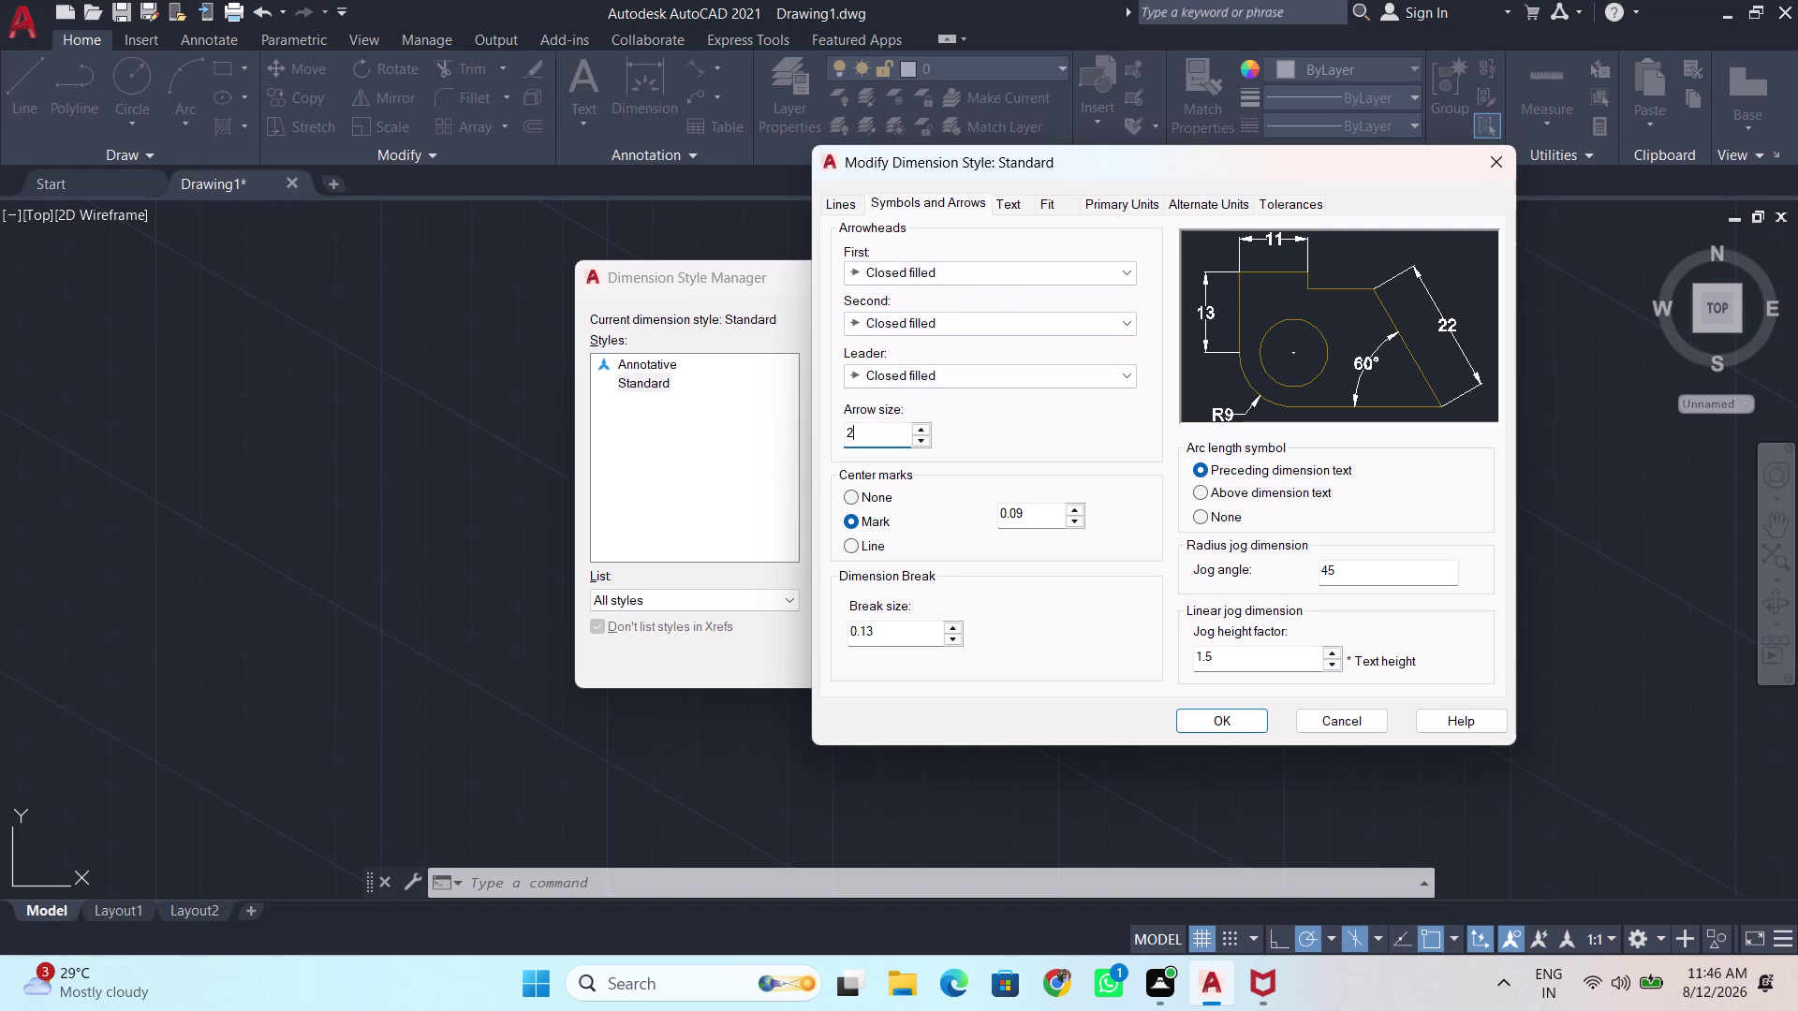
click(842, 442)
drag(881, 417, 801, 431)
click(862, 422)
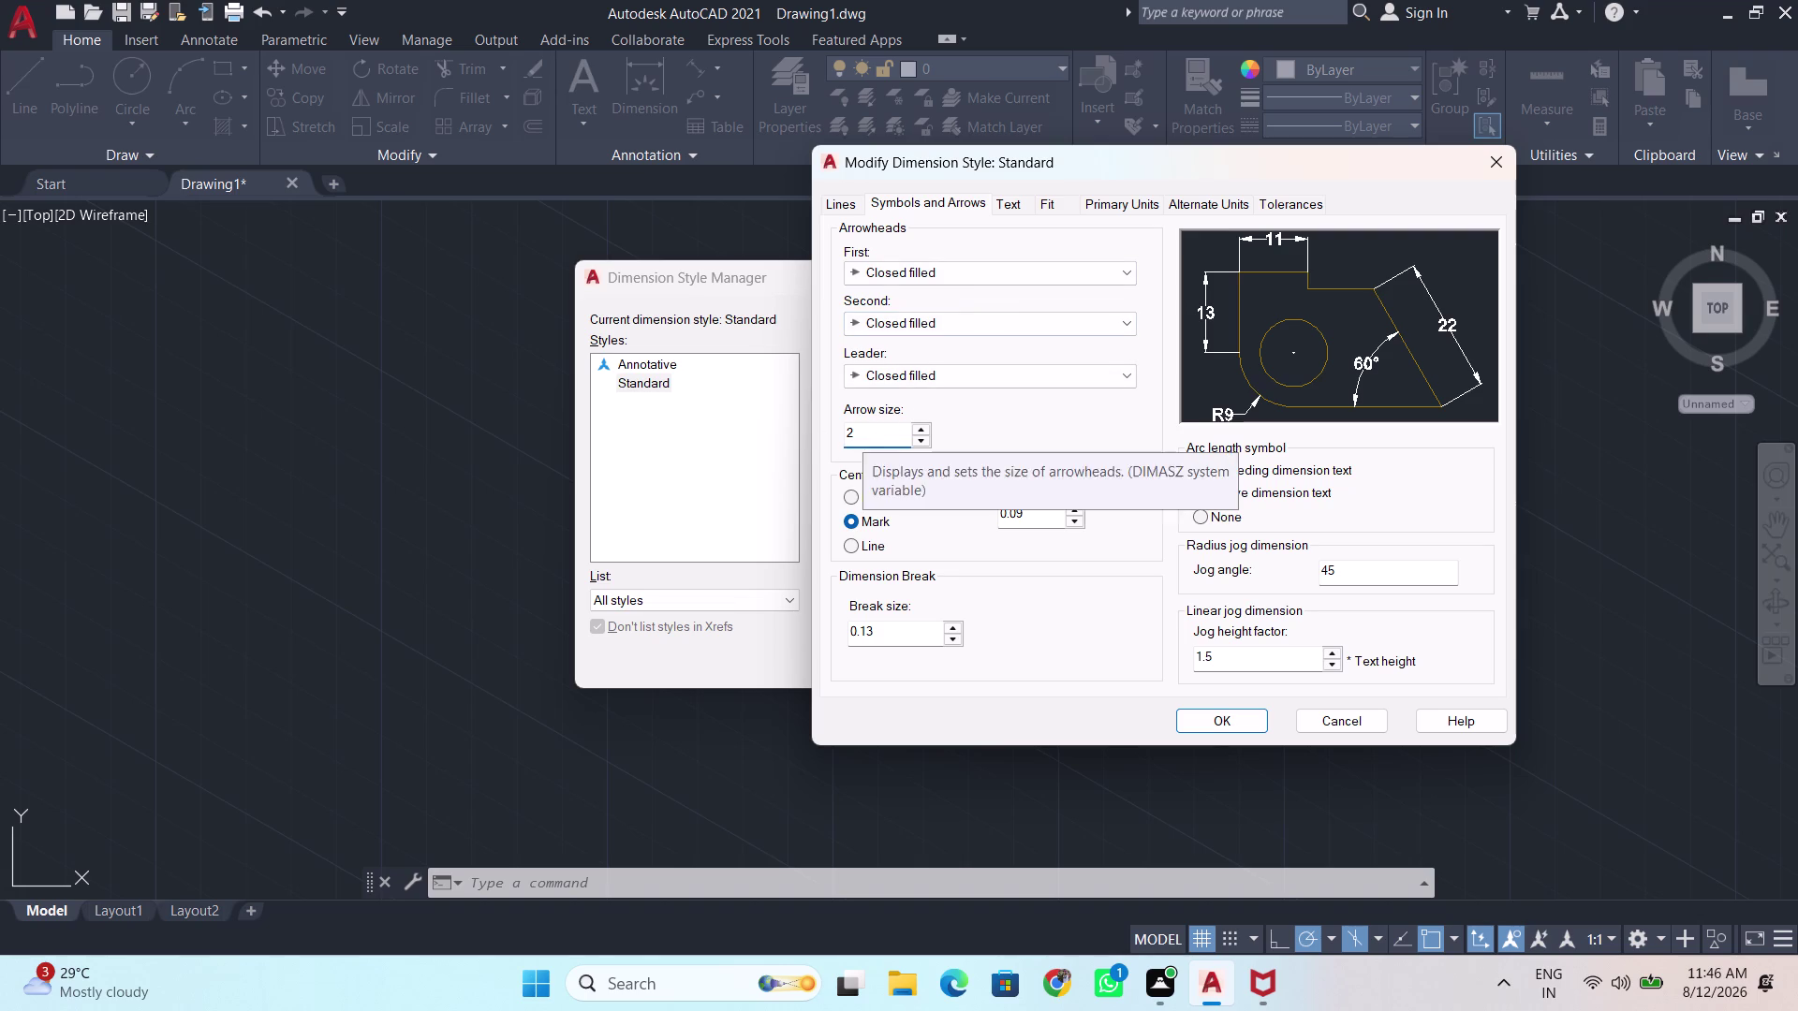
click(862, 432)
key(BackSpace)
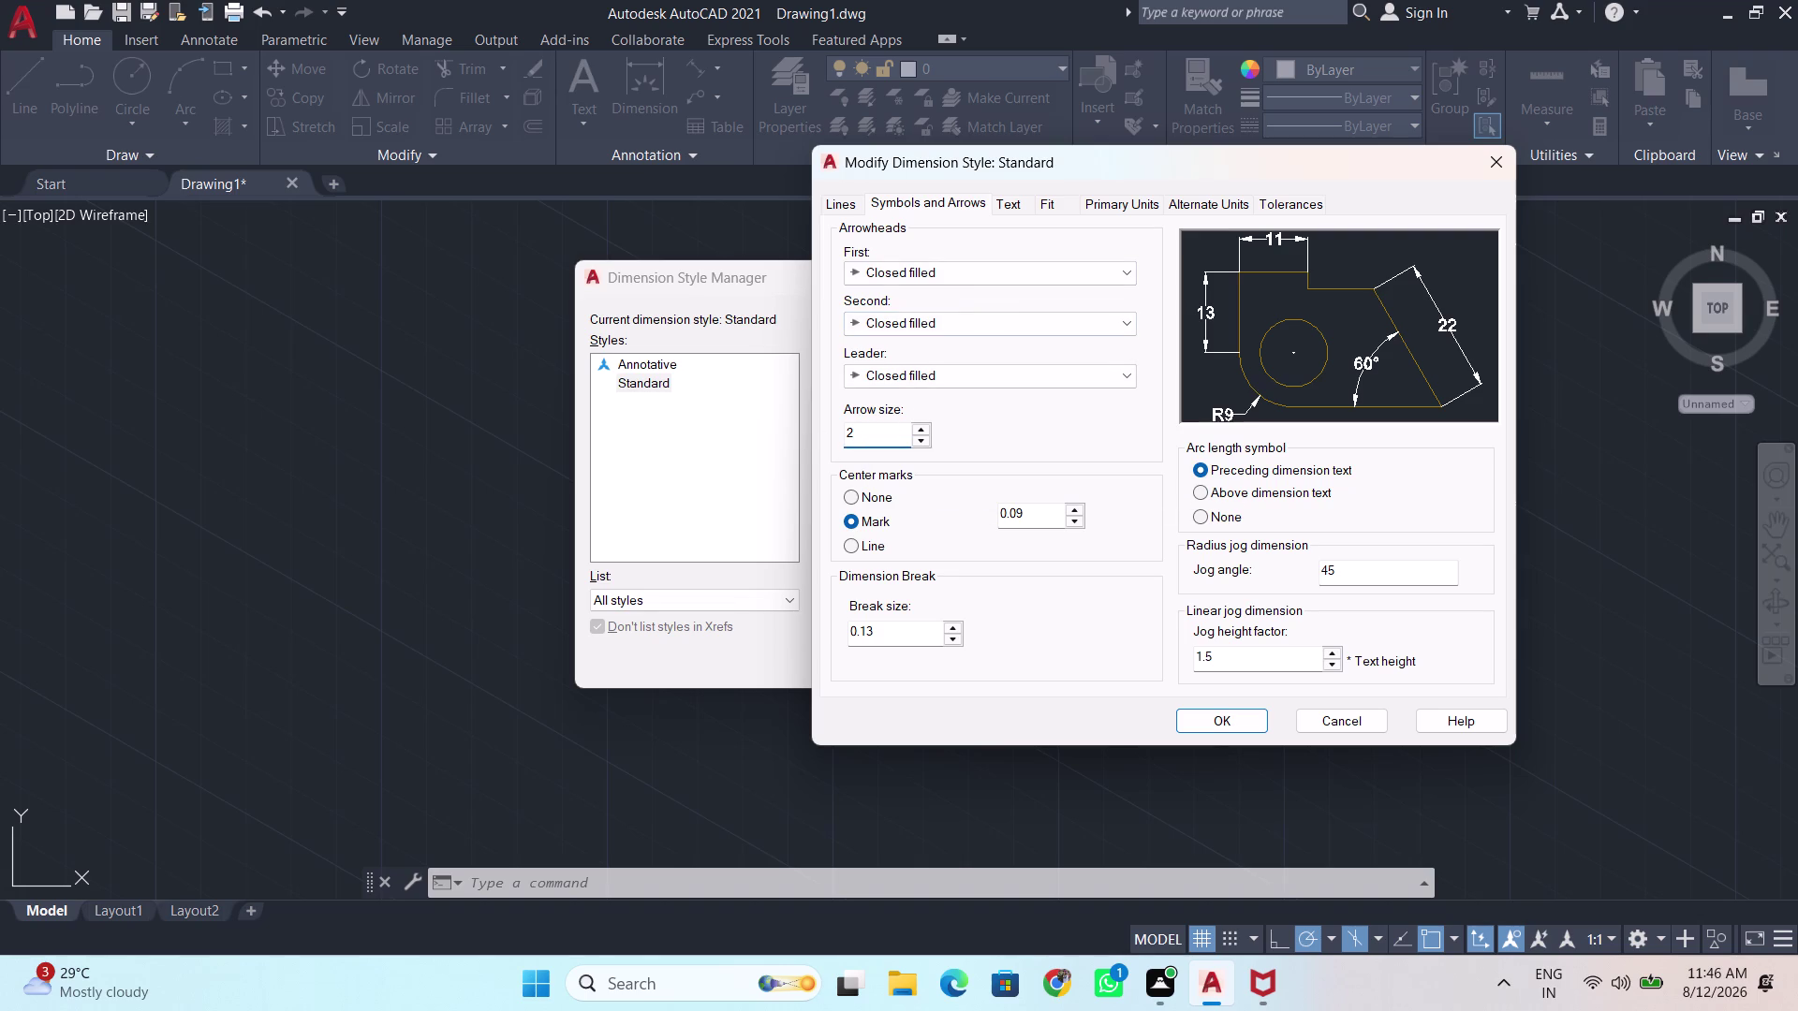
key(5)
Set text height to 5, keep Standard current, and close the style manager.
click(1015, 201)
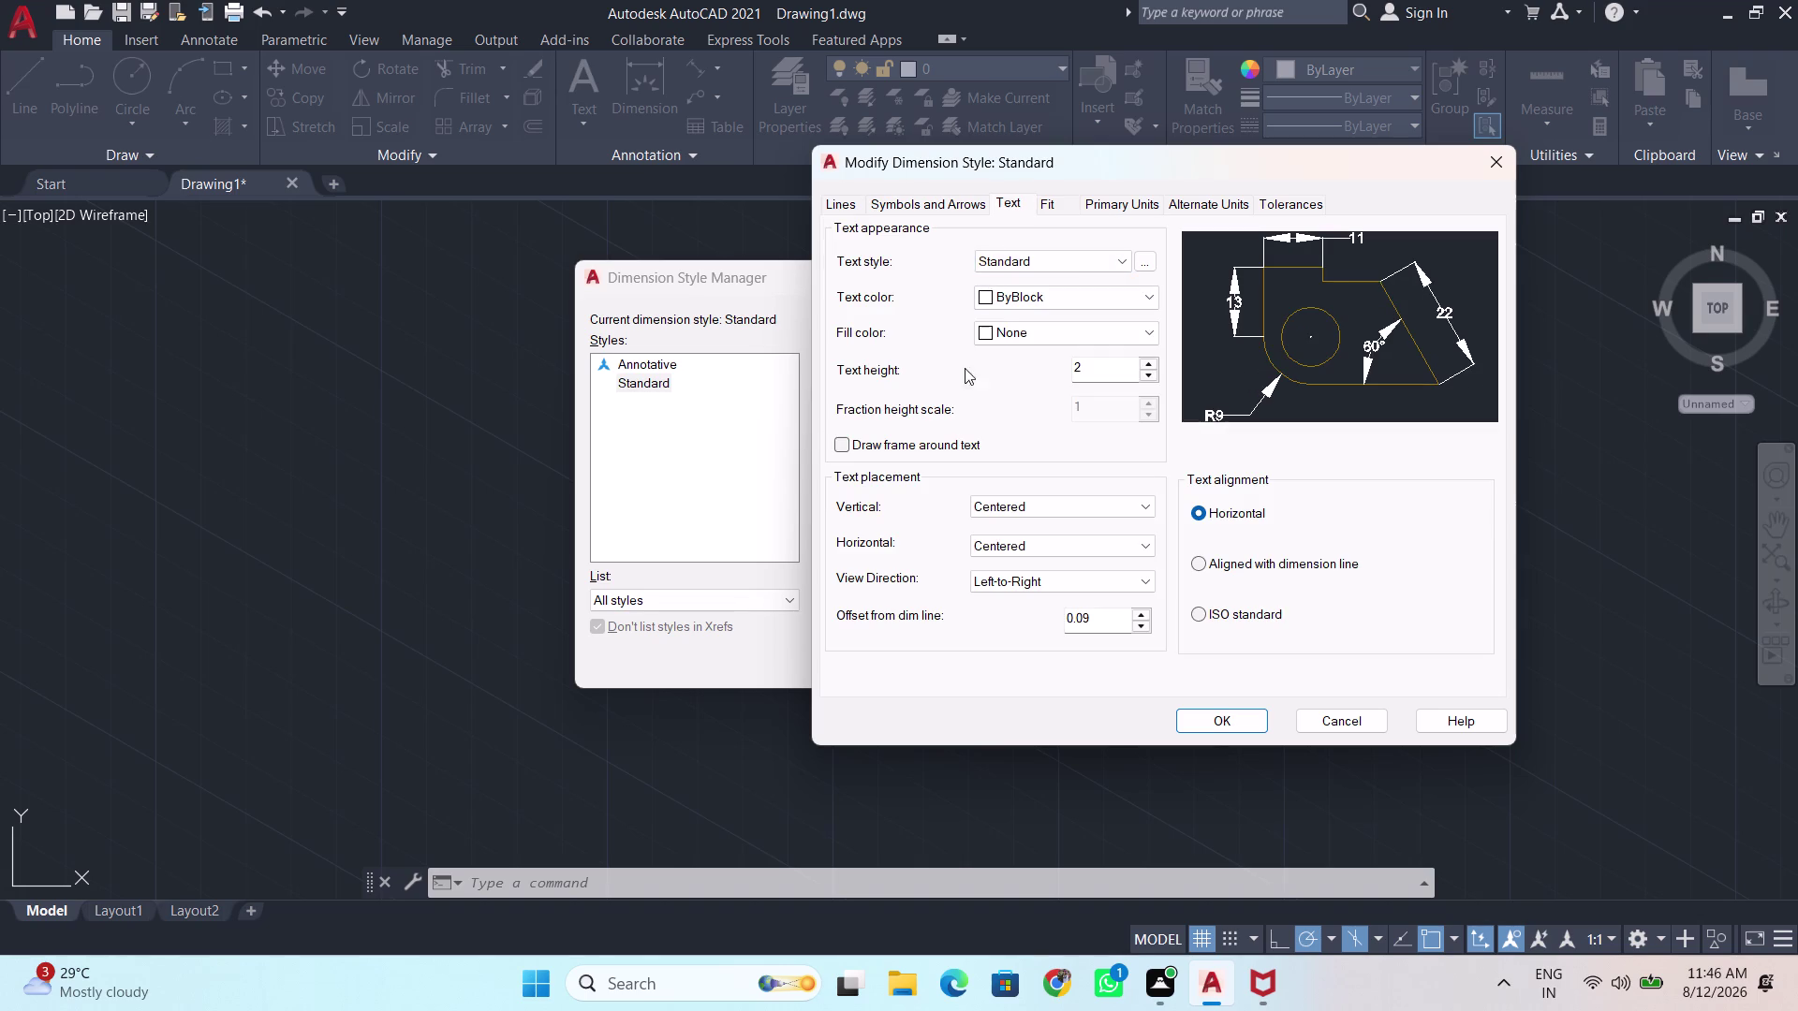
click(1105, 366)
key(BackSpace)
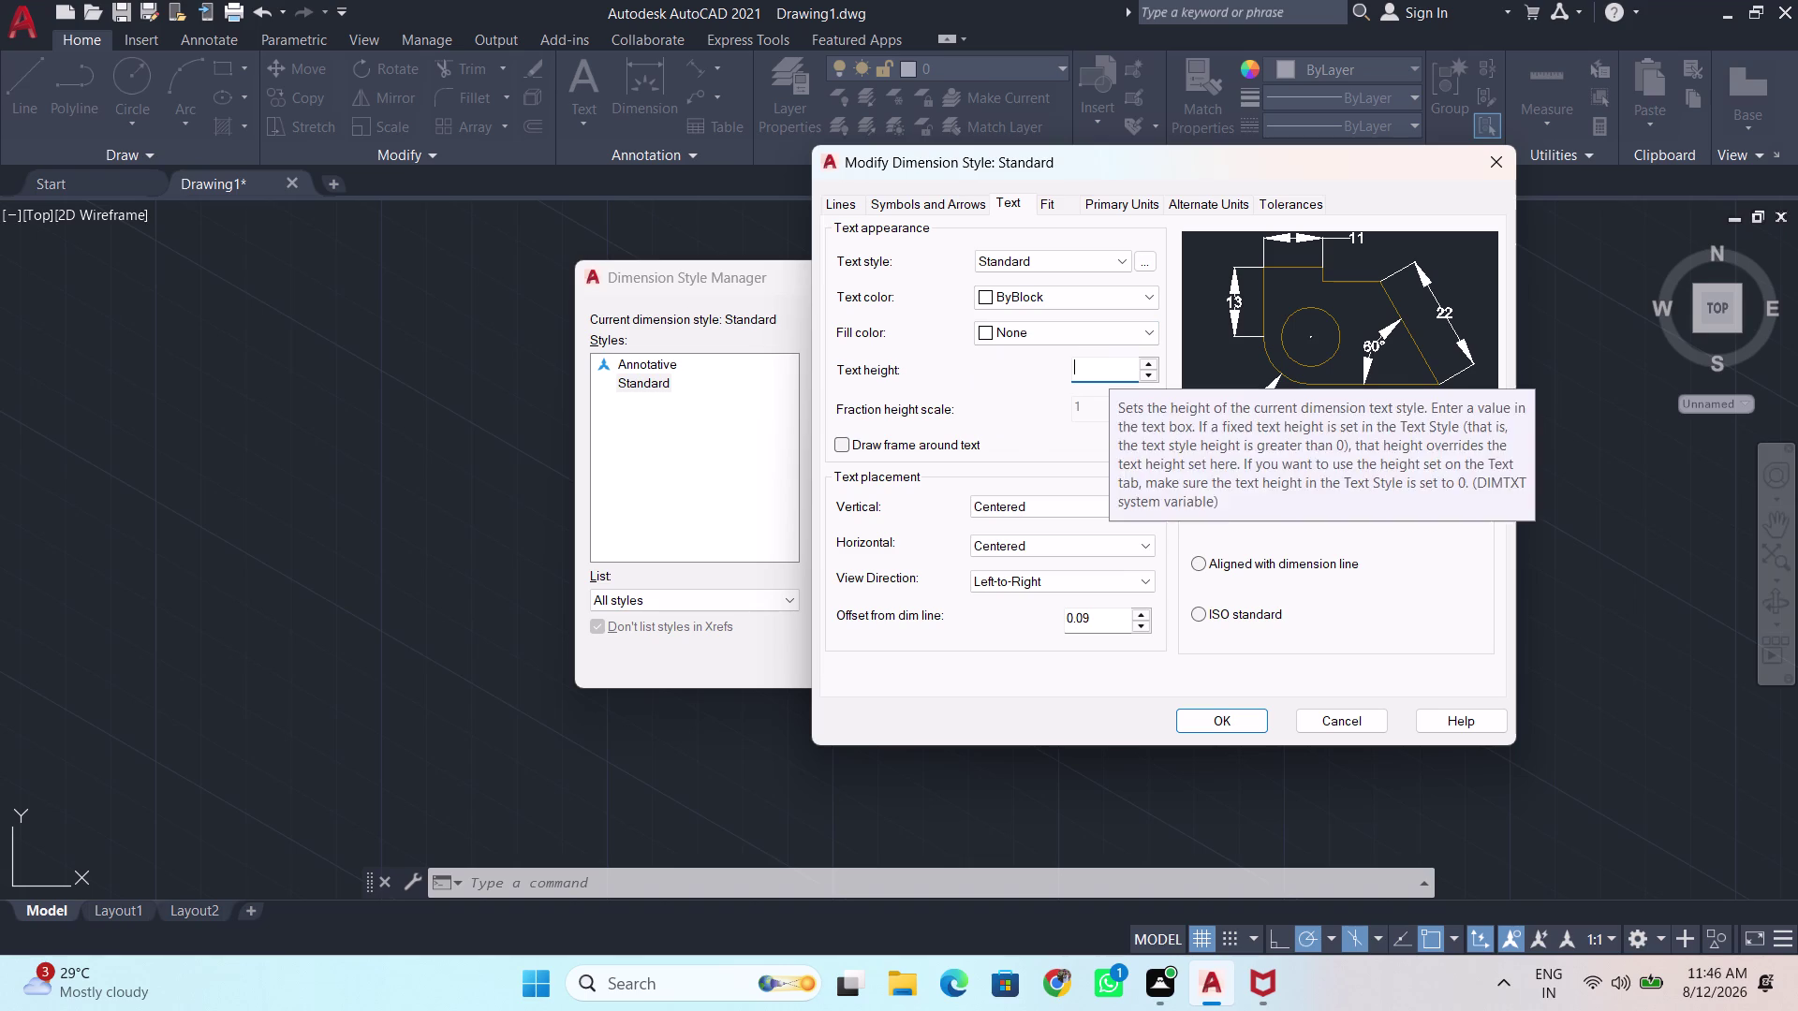
key(5)
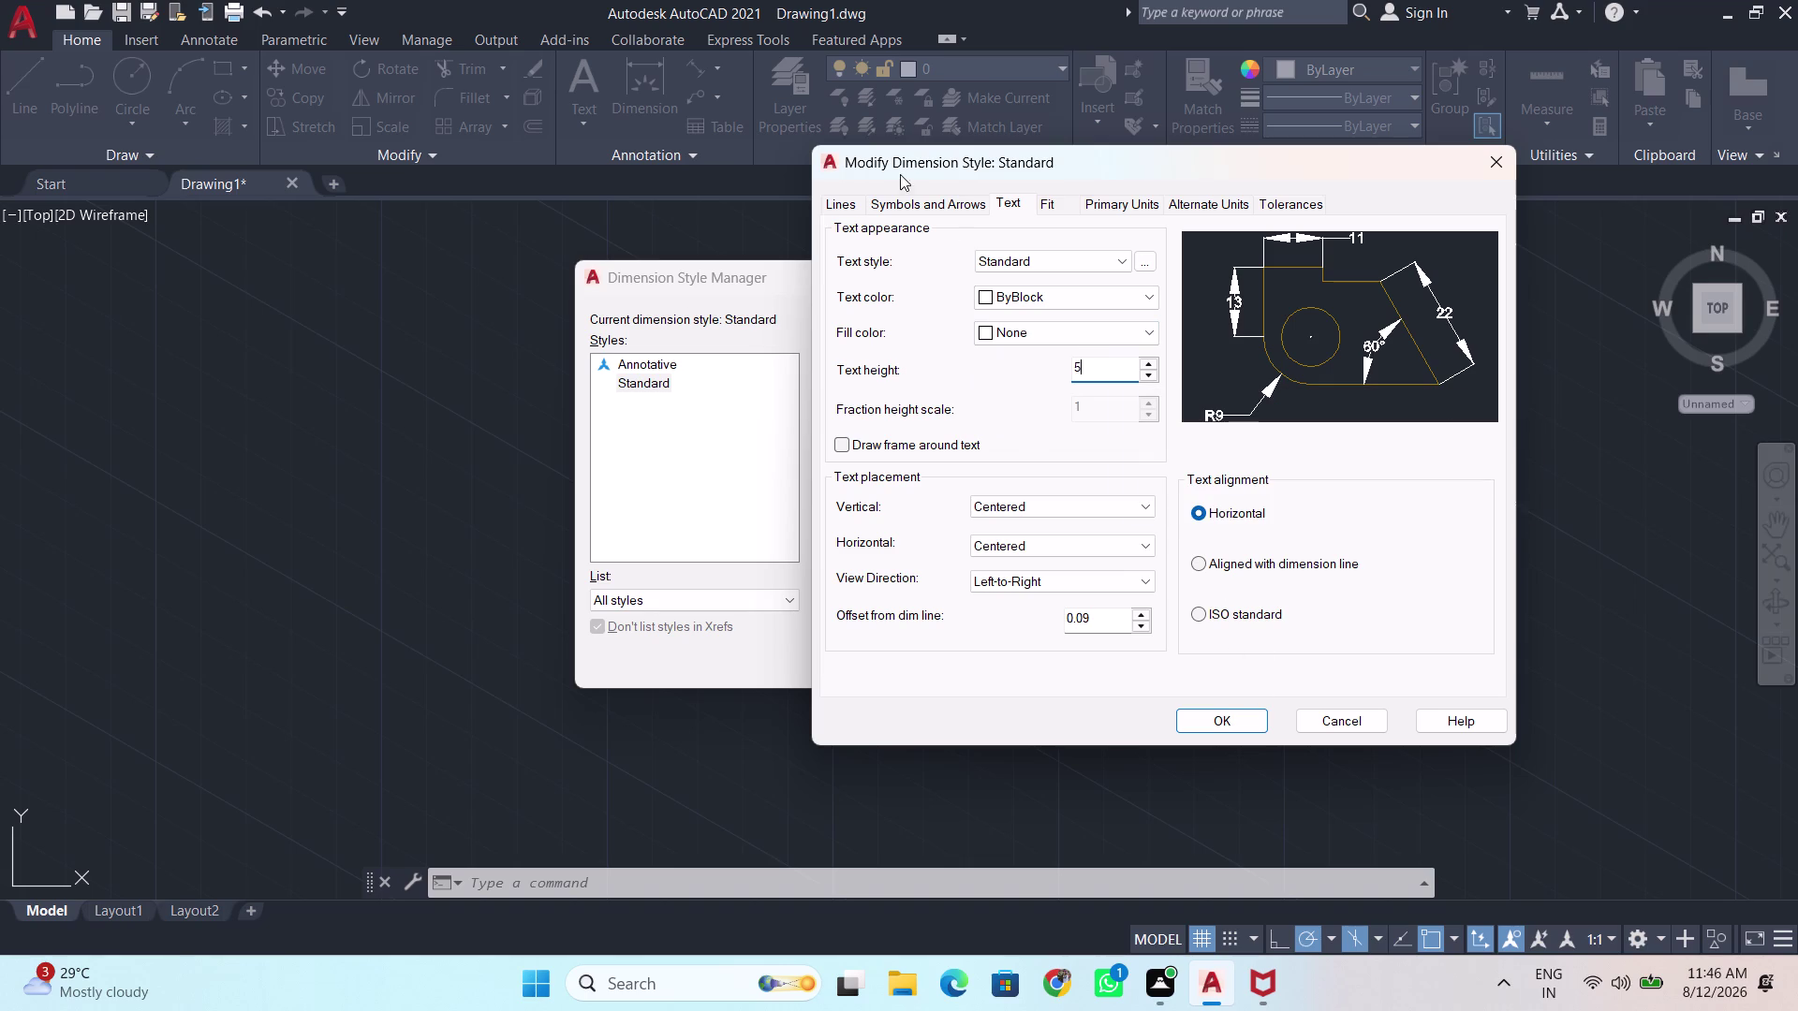
click(1217, 711)
click(1167, 371)
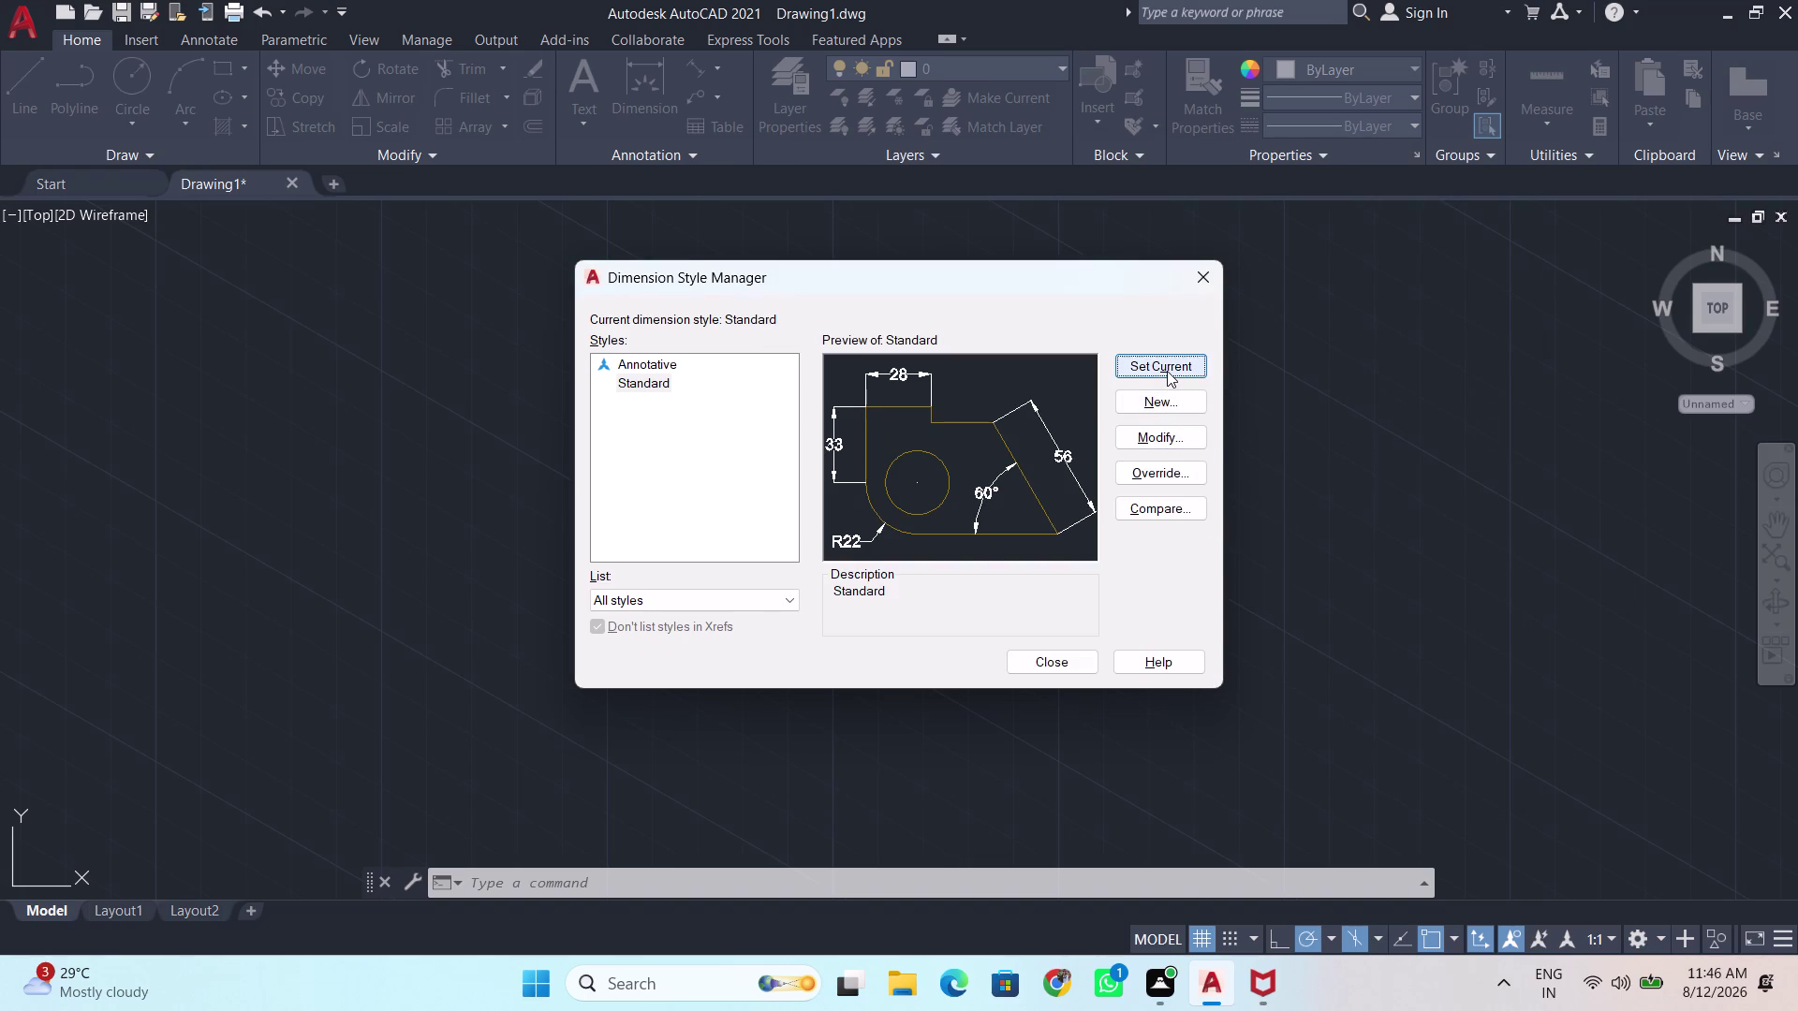
click(1074, 662)
Pan and zoom the view back to the upper cabinets.
scroll(down, 3)
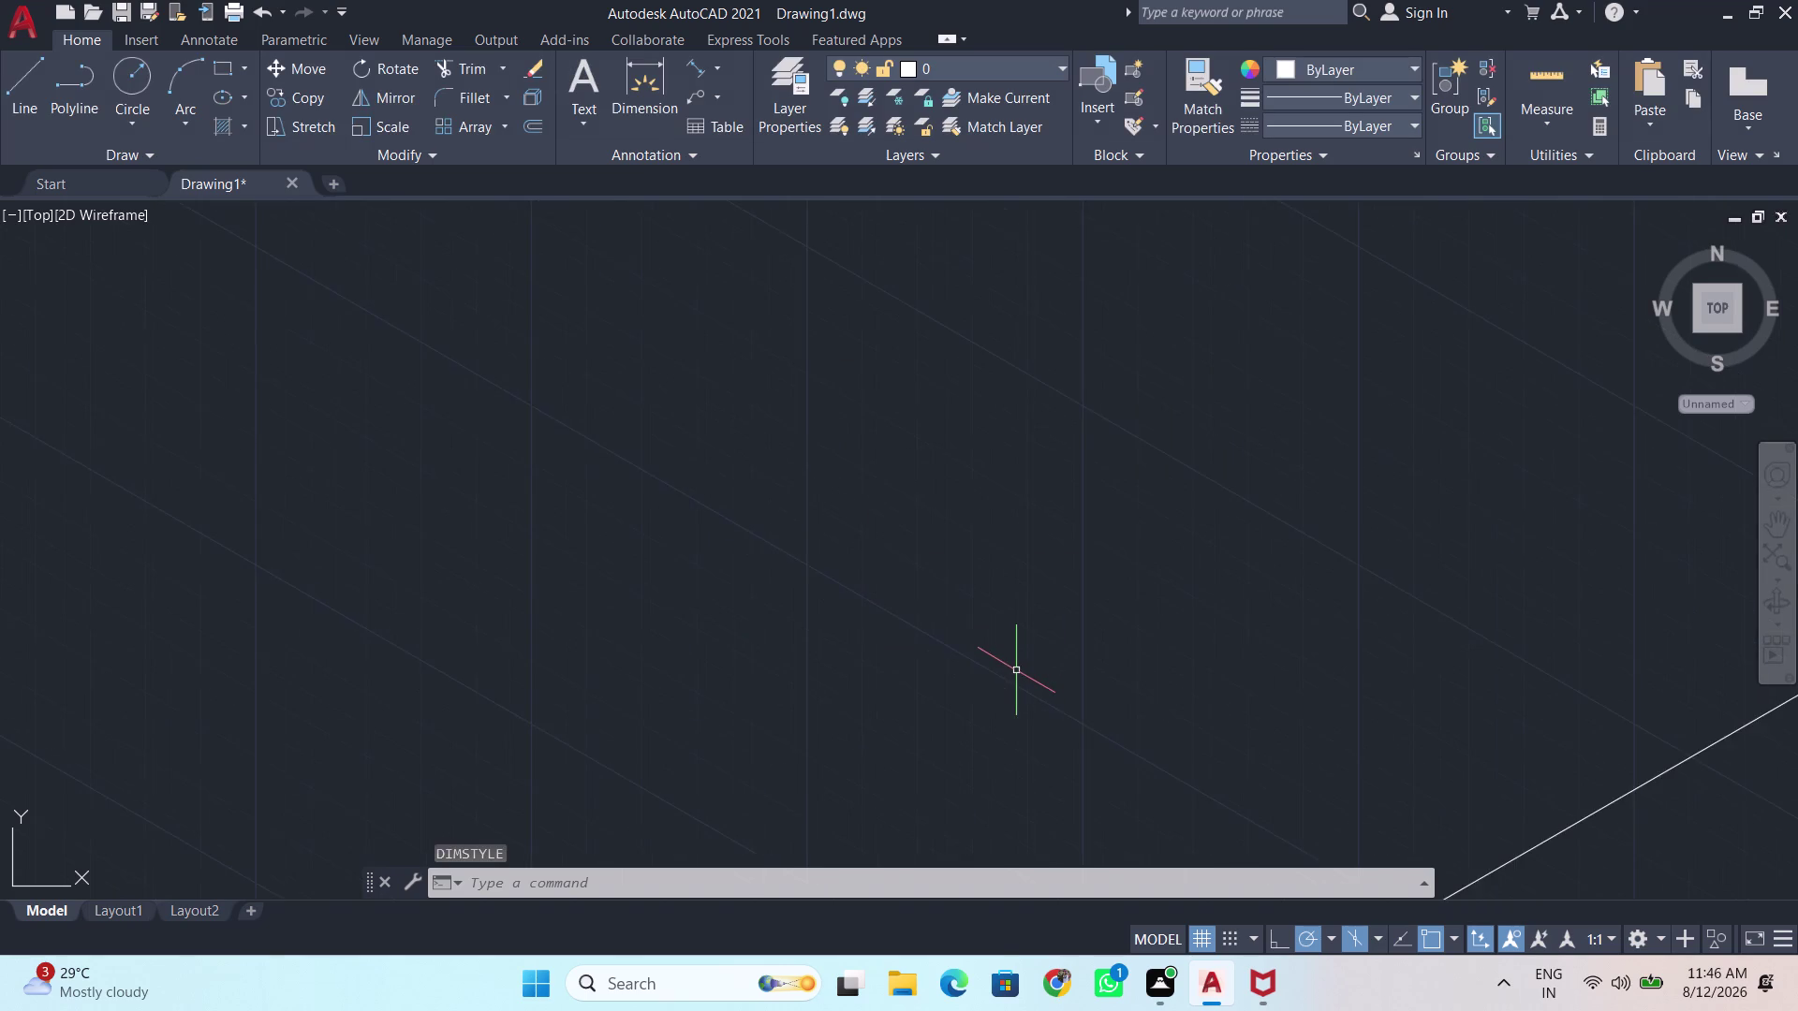
scroll(down, 3)
scroll(down, 3)
middle_drag(1022, 666, 948, 579)
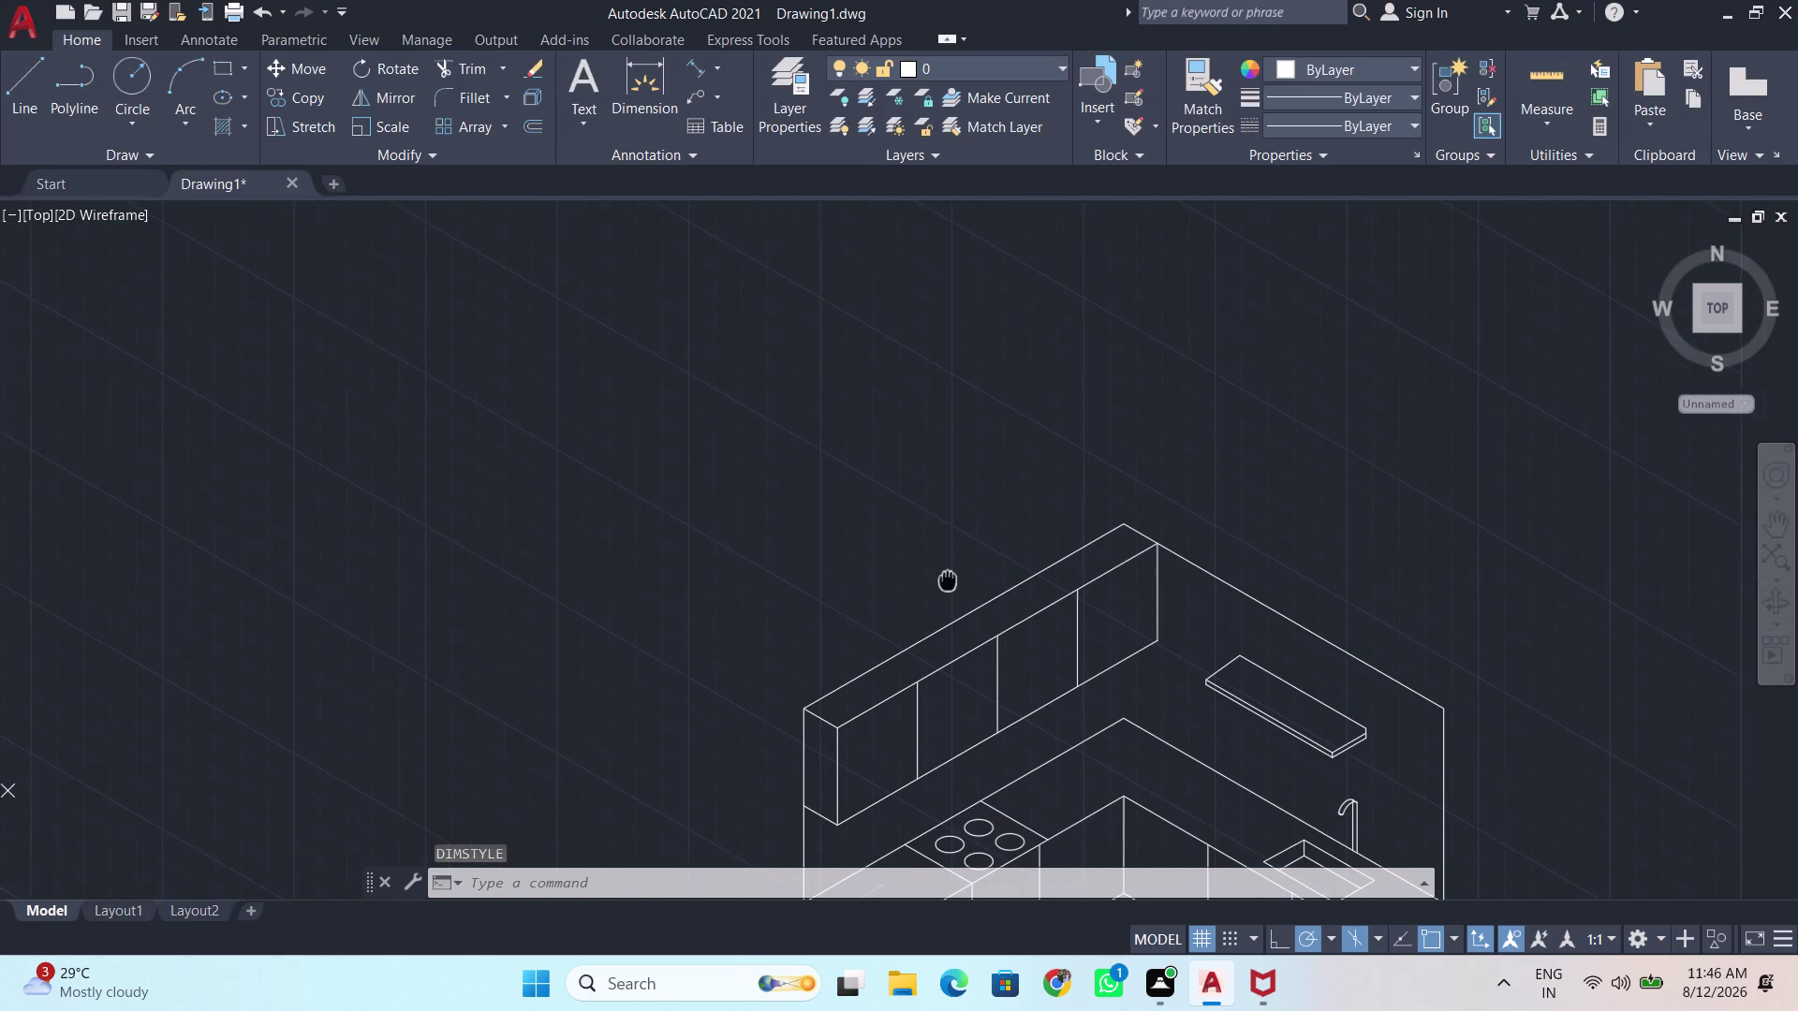
middle_drag(947, 578, 946, 579)
scroll(up, 3)
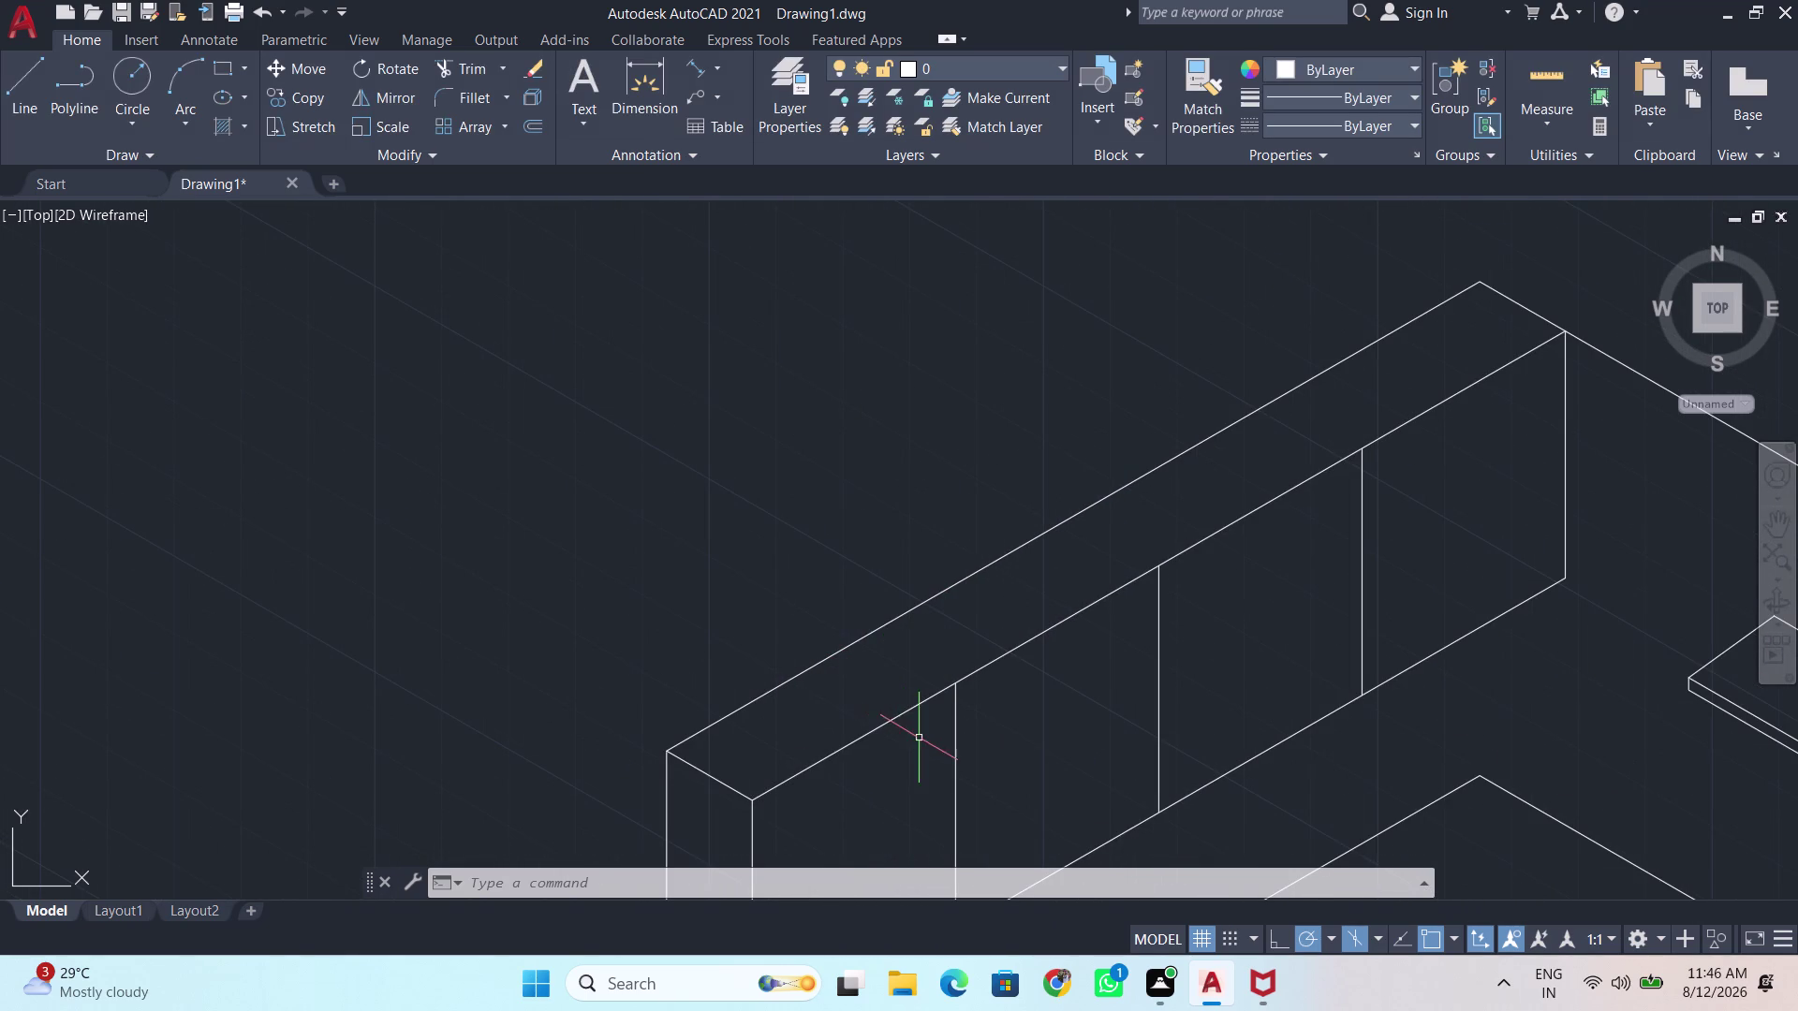
Draw divider lines across the cabinet top at the first two divisions.
key(l)
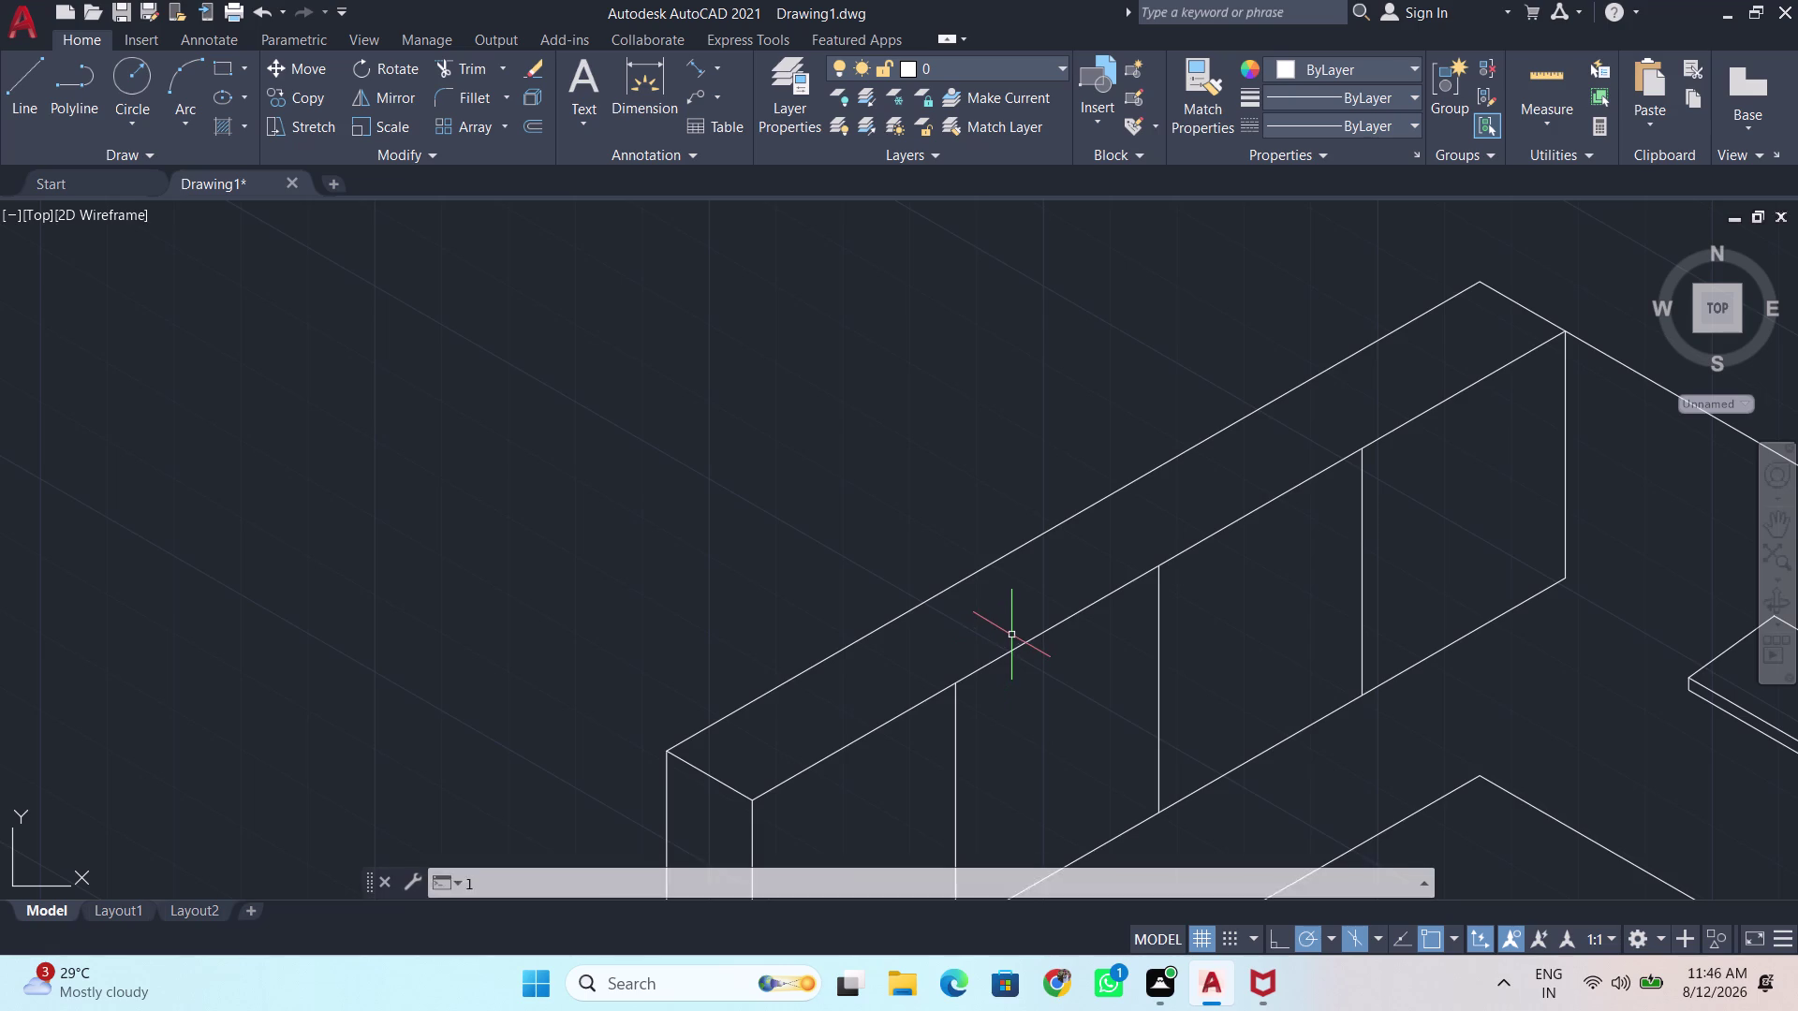
key(Return)
click(954, 684)
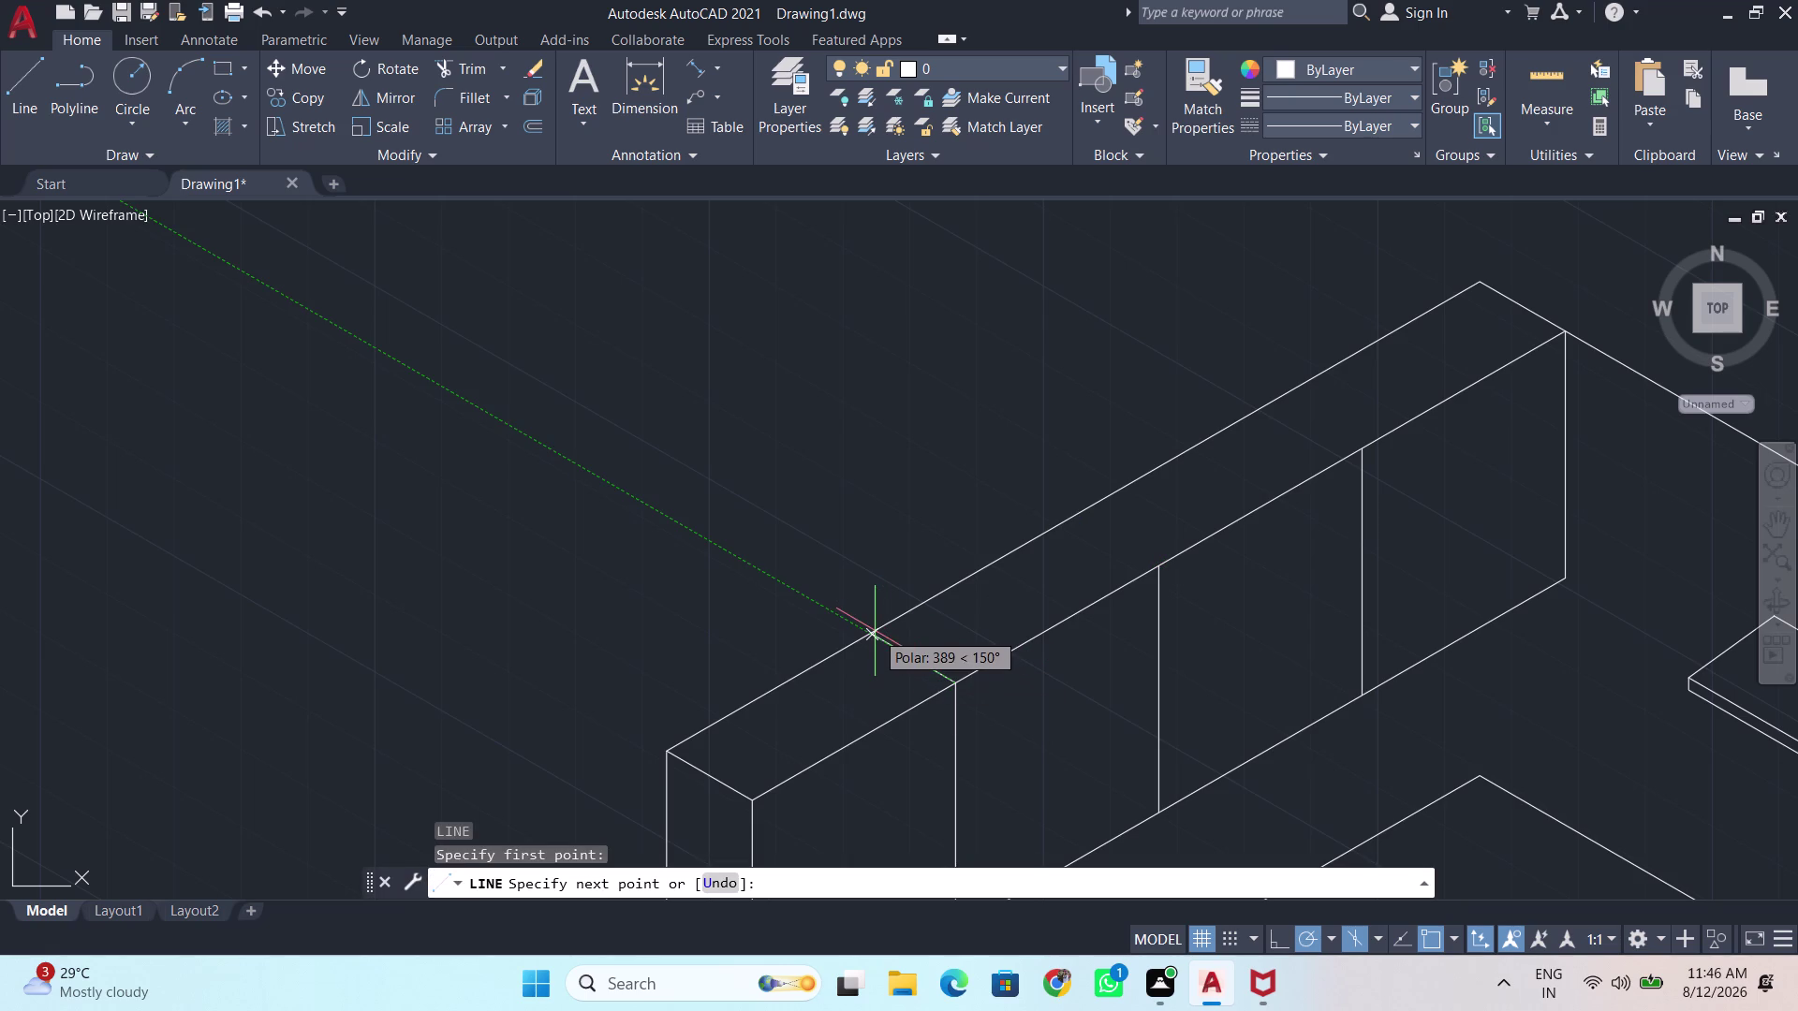
click(874, 631)
key(Return)
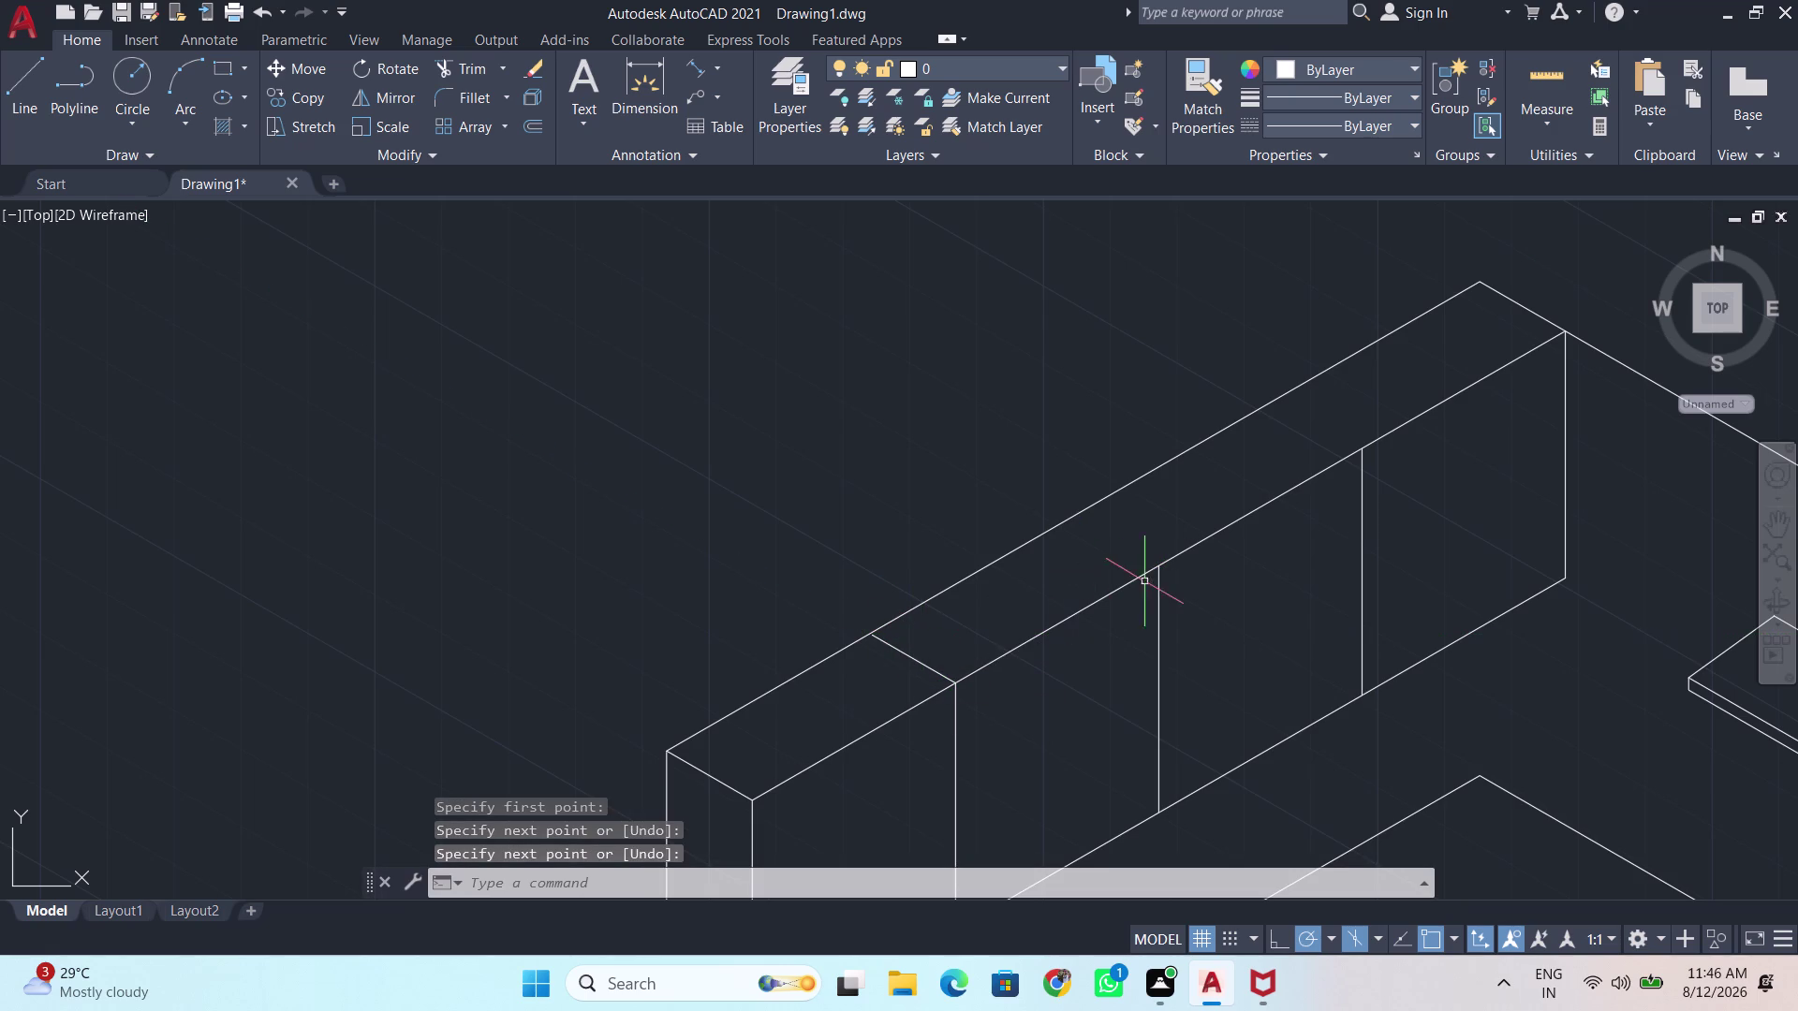
key(Return)
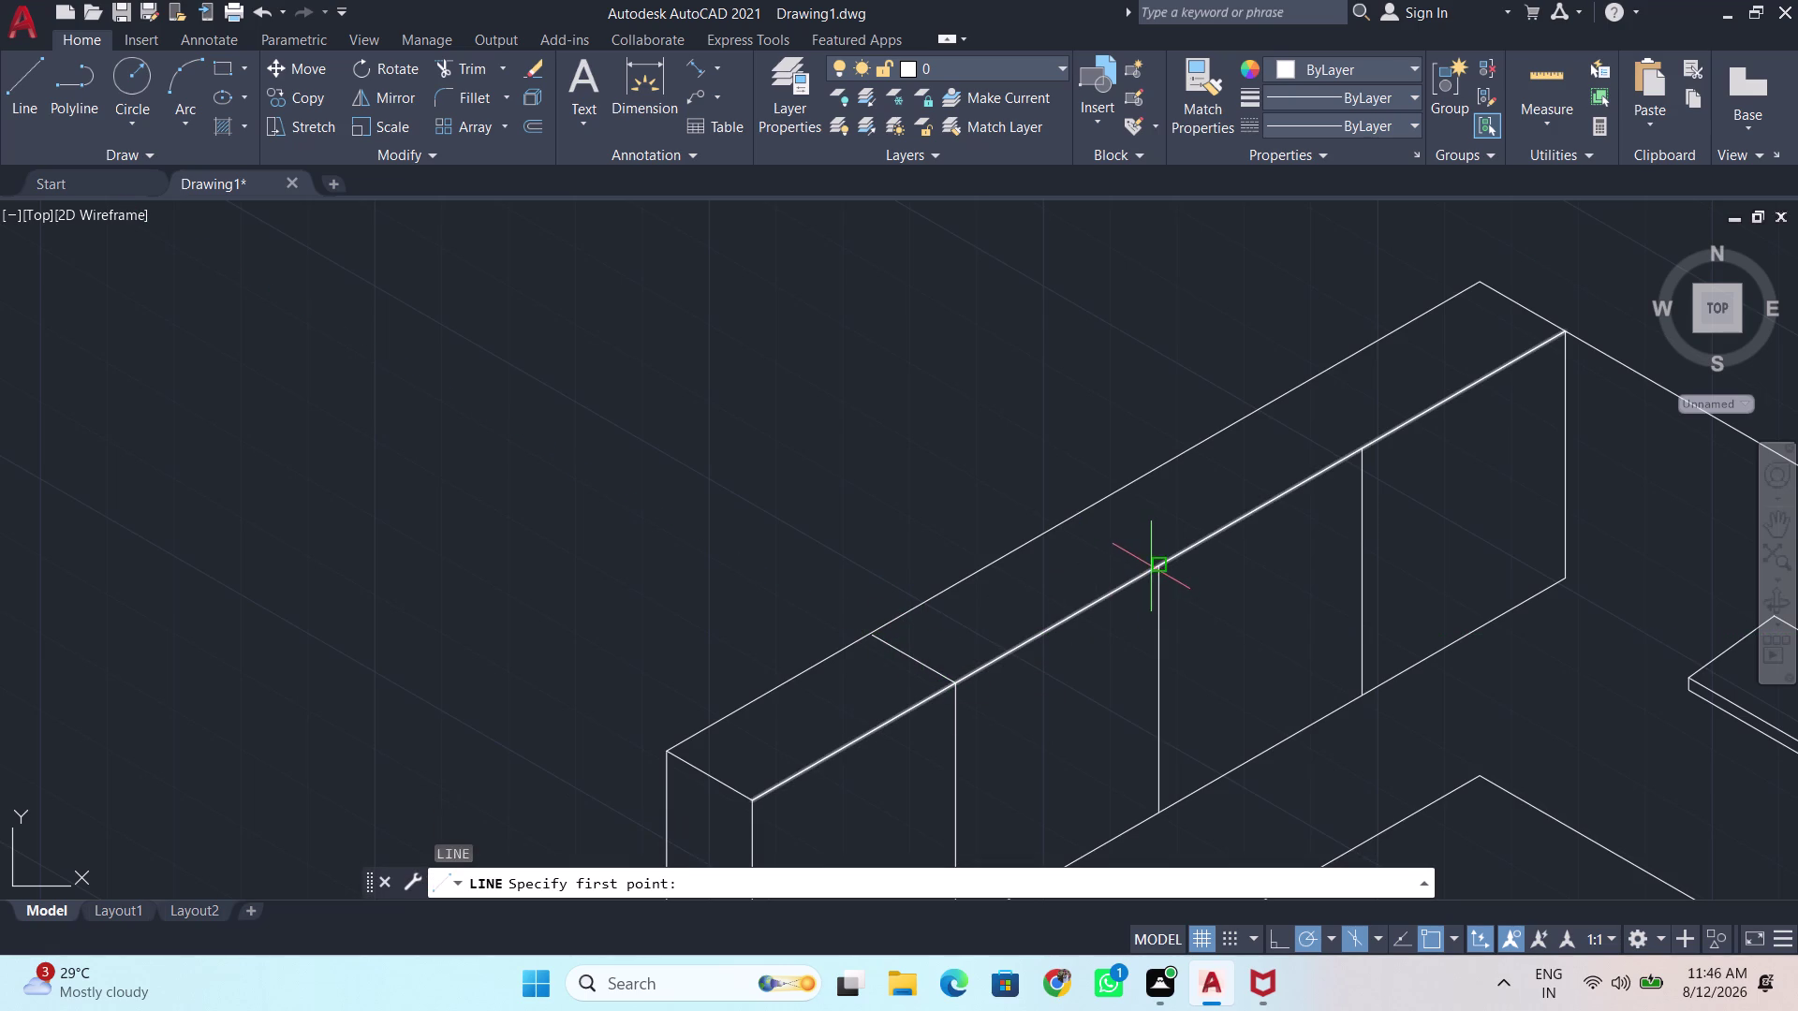
click(1156, 564)
key(Return)
key(Return)
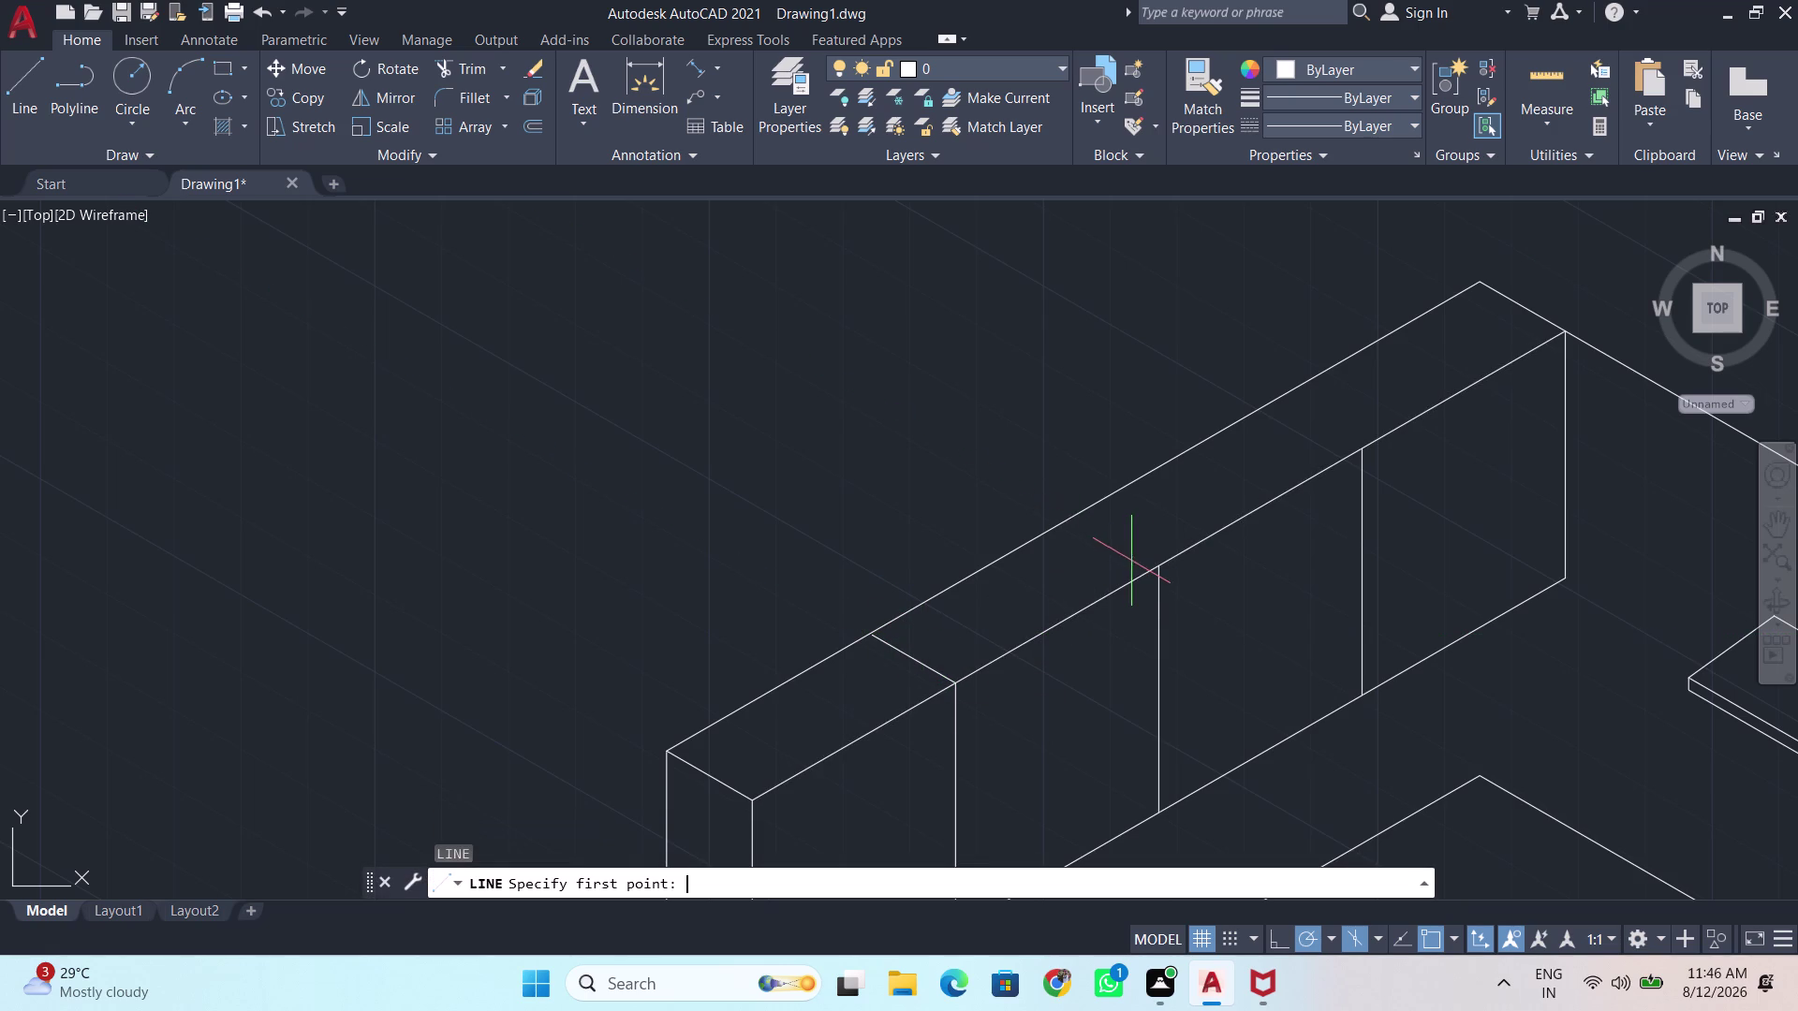
click(1156, 569)
click(1076, 513)
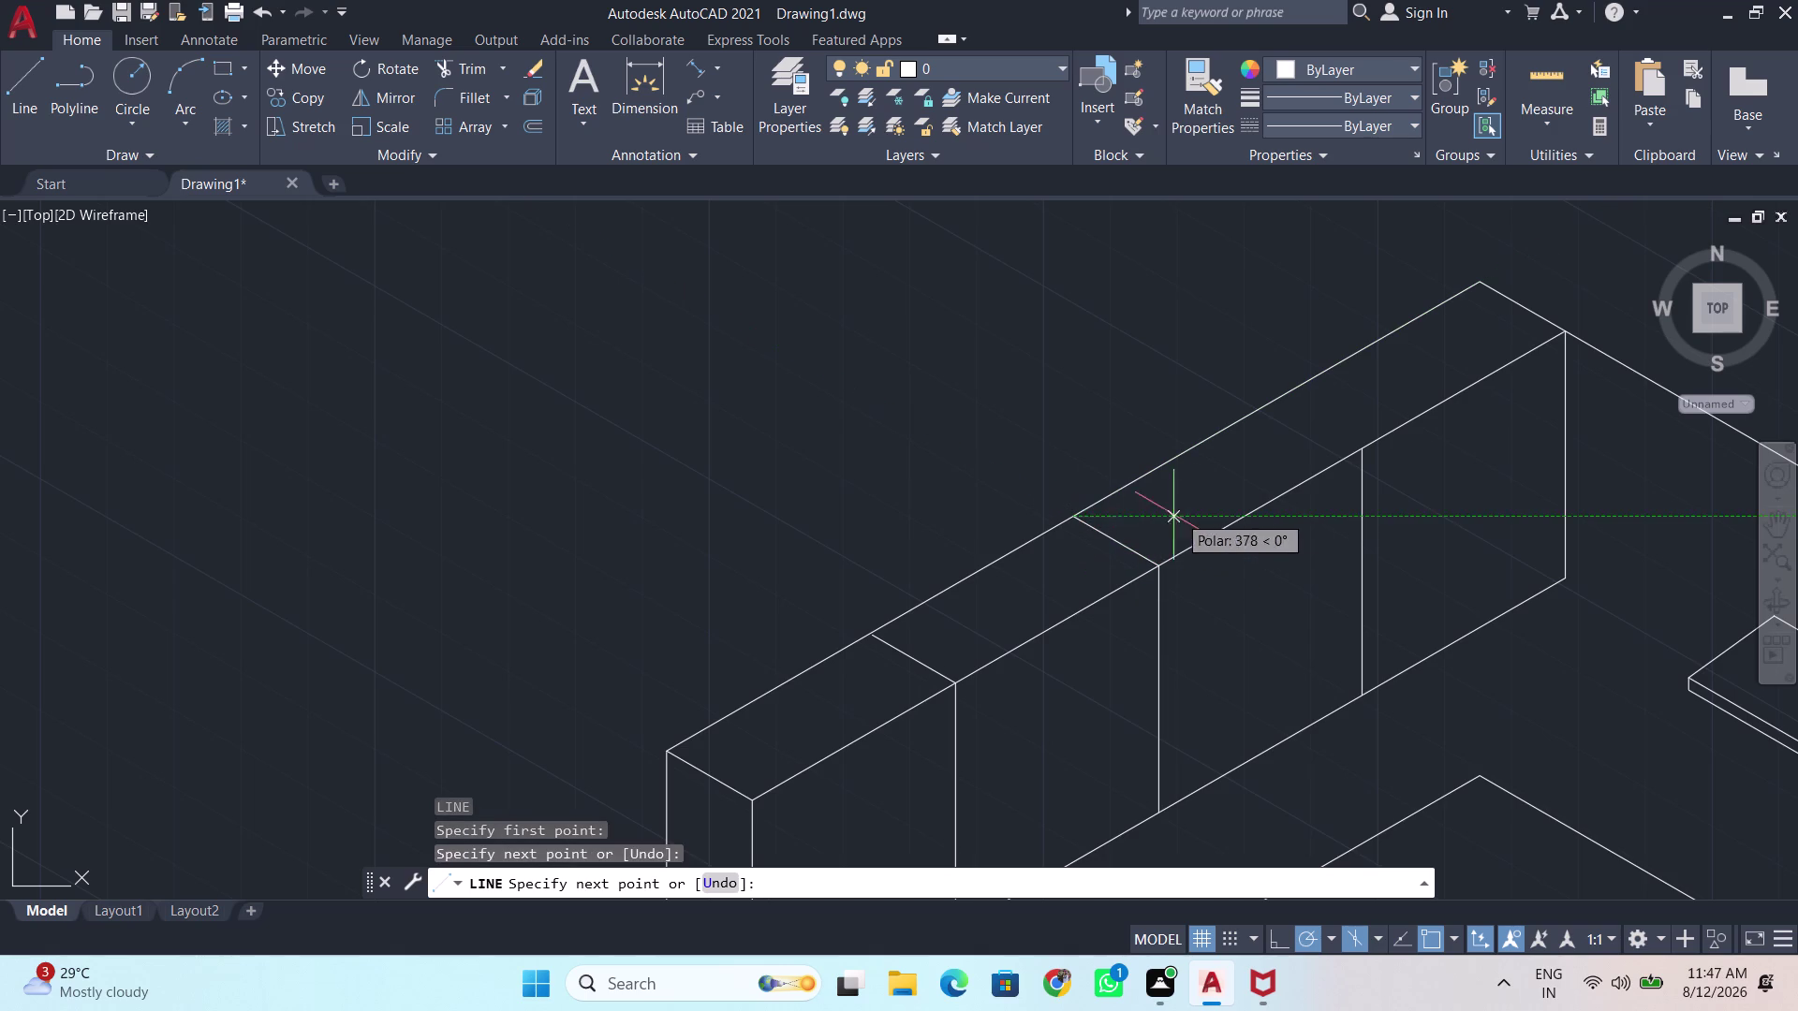
key(Return)
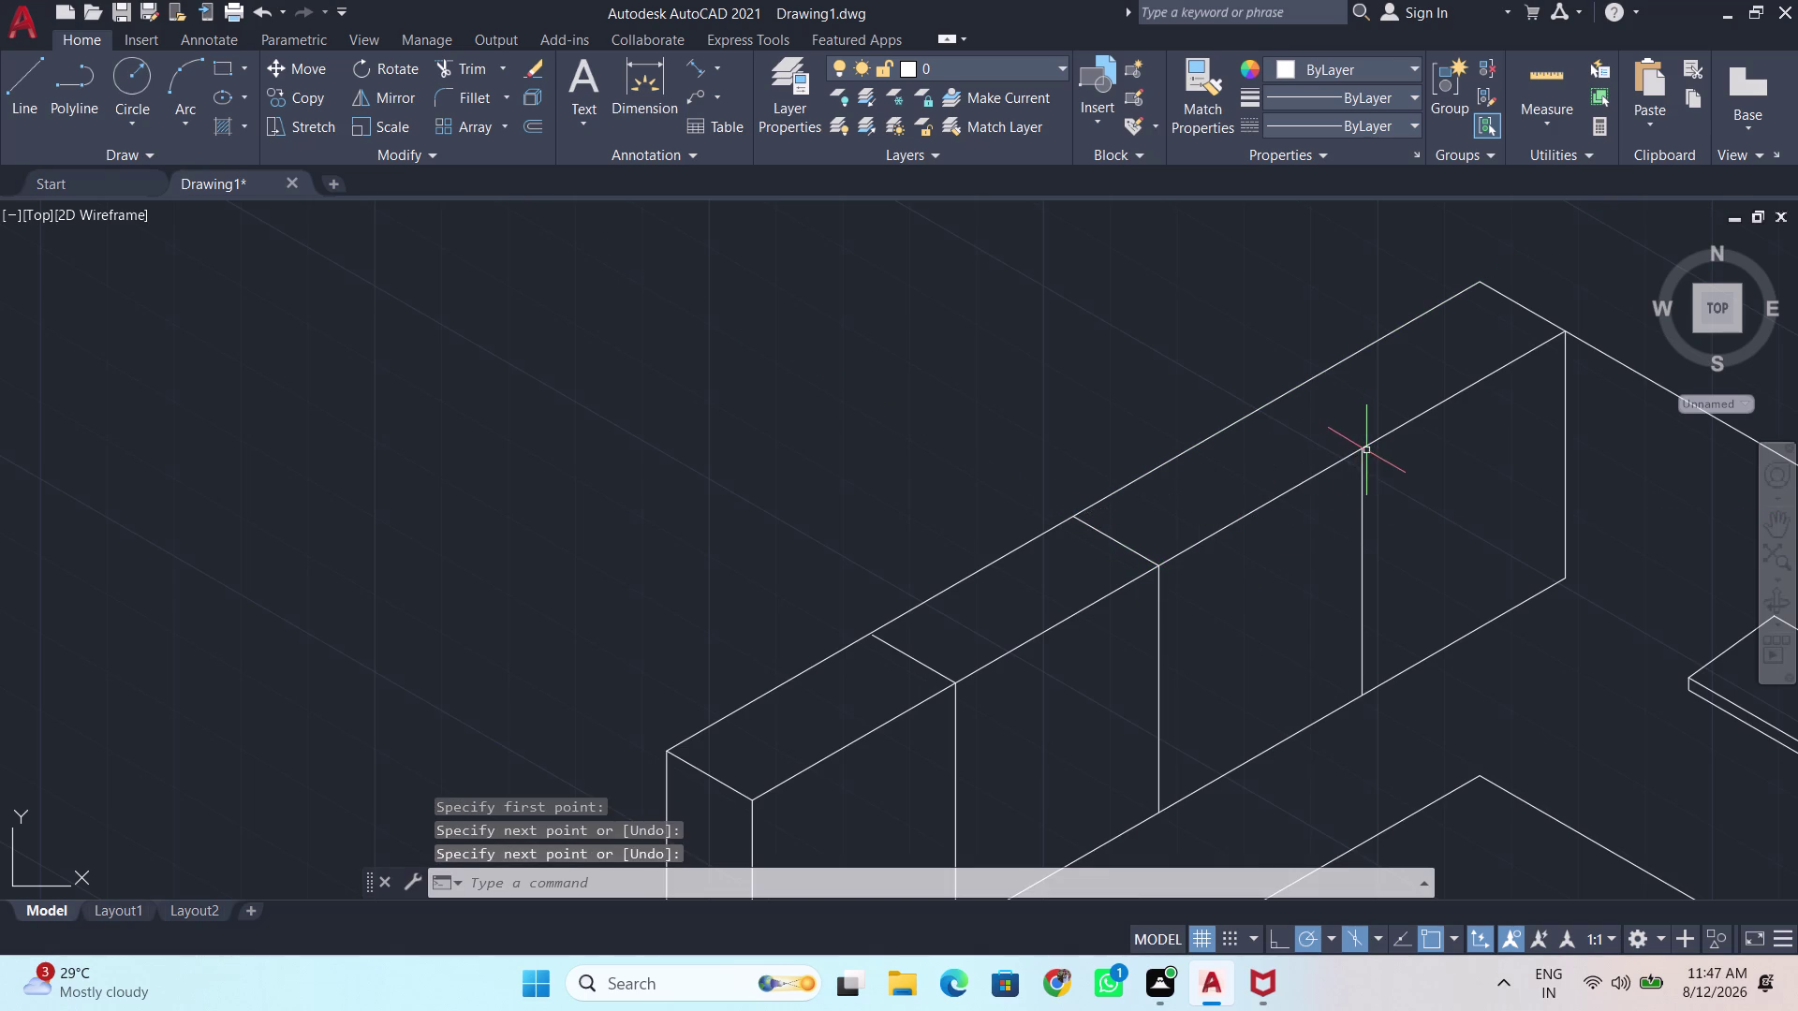
Draw the last divider line across the cabinet top at the final division.
click(1355, 450)
key(Escape)
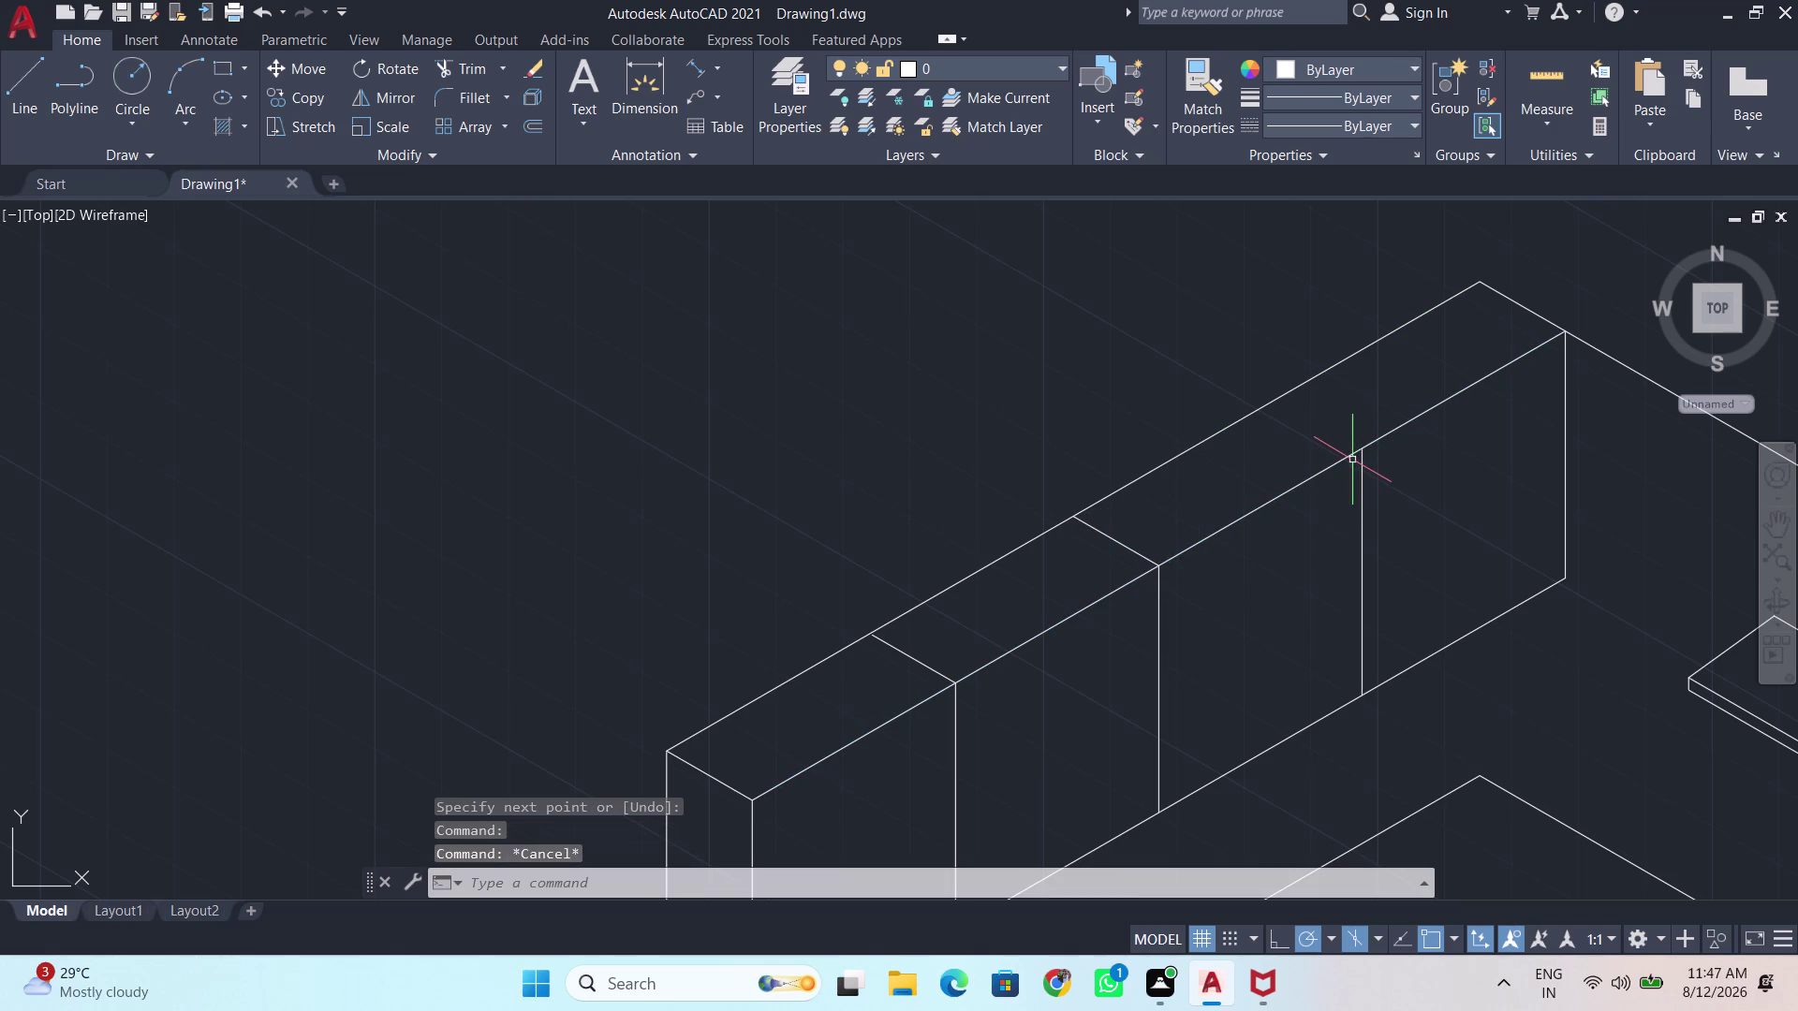
key(Return)
click(1362, 448)
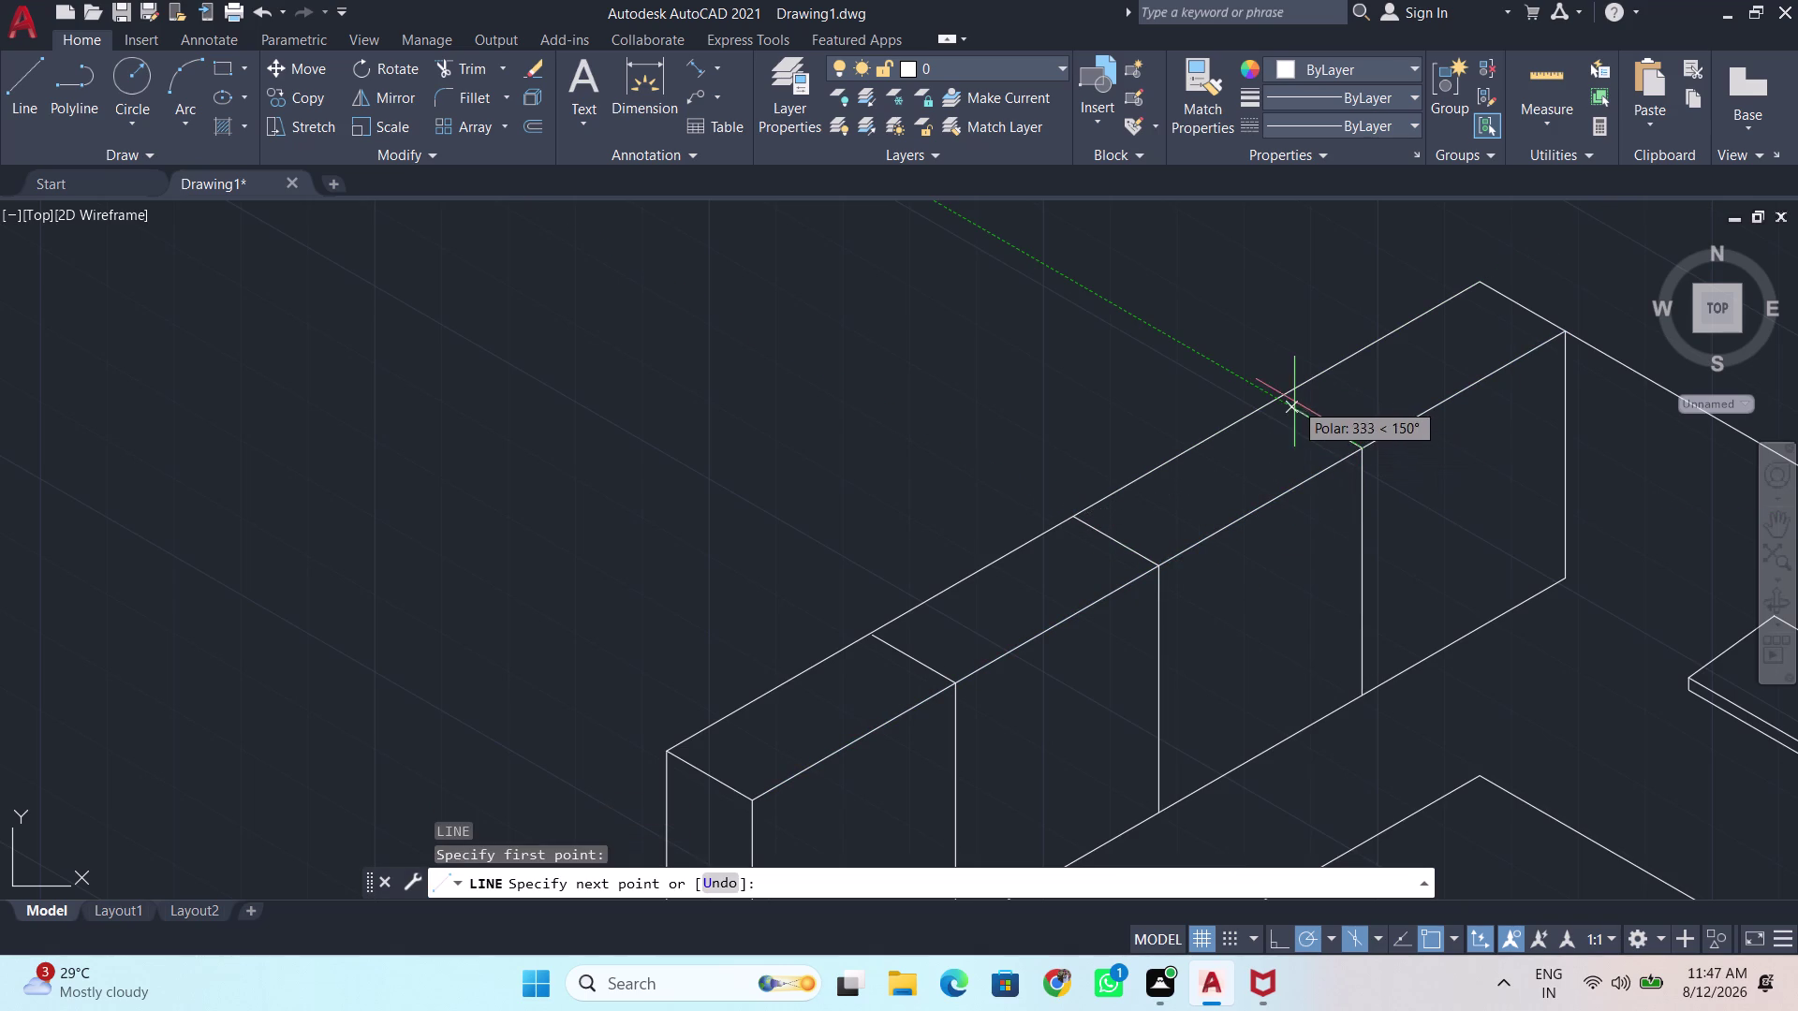
click(1281, 397)
key(Return)
scroll(down, 3)
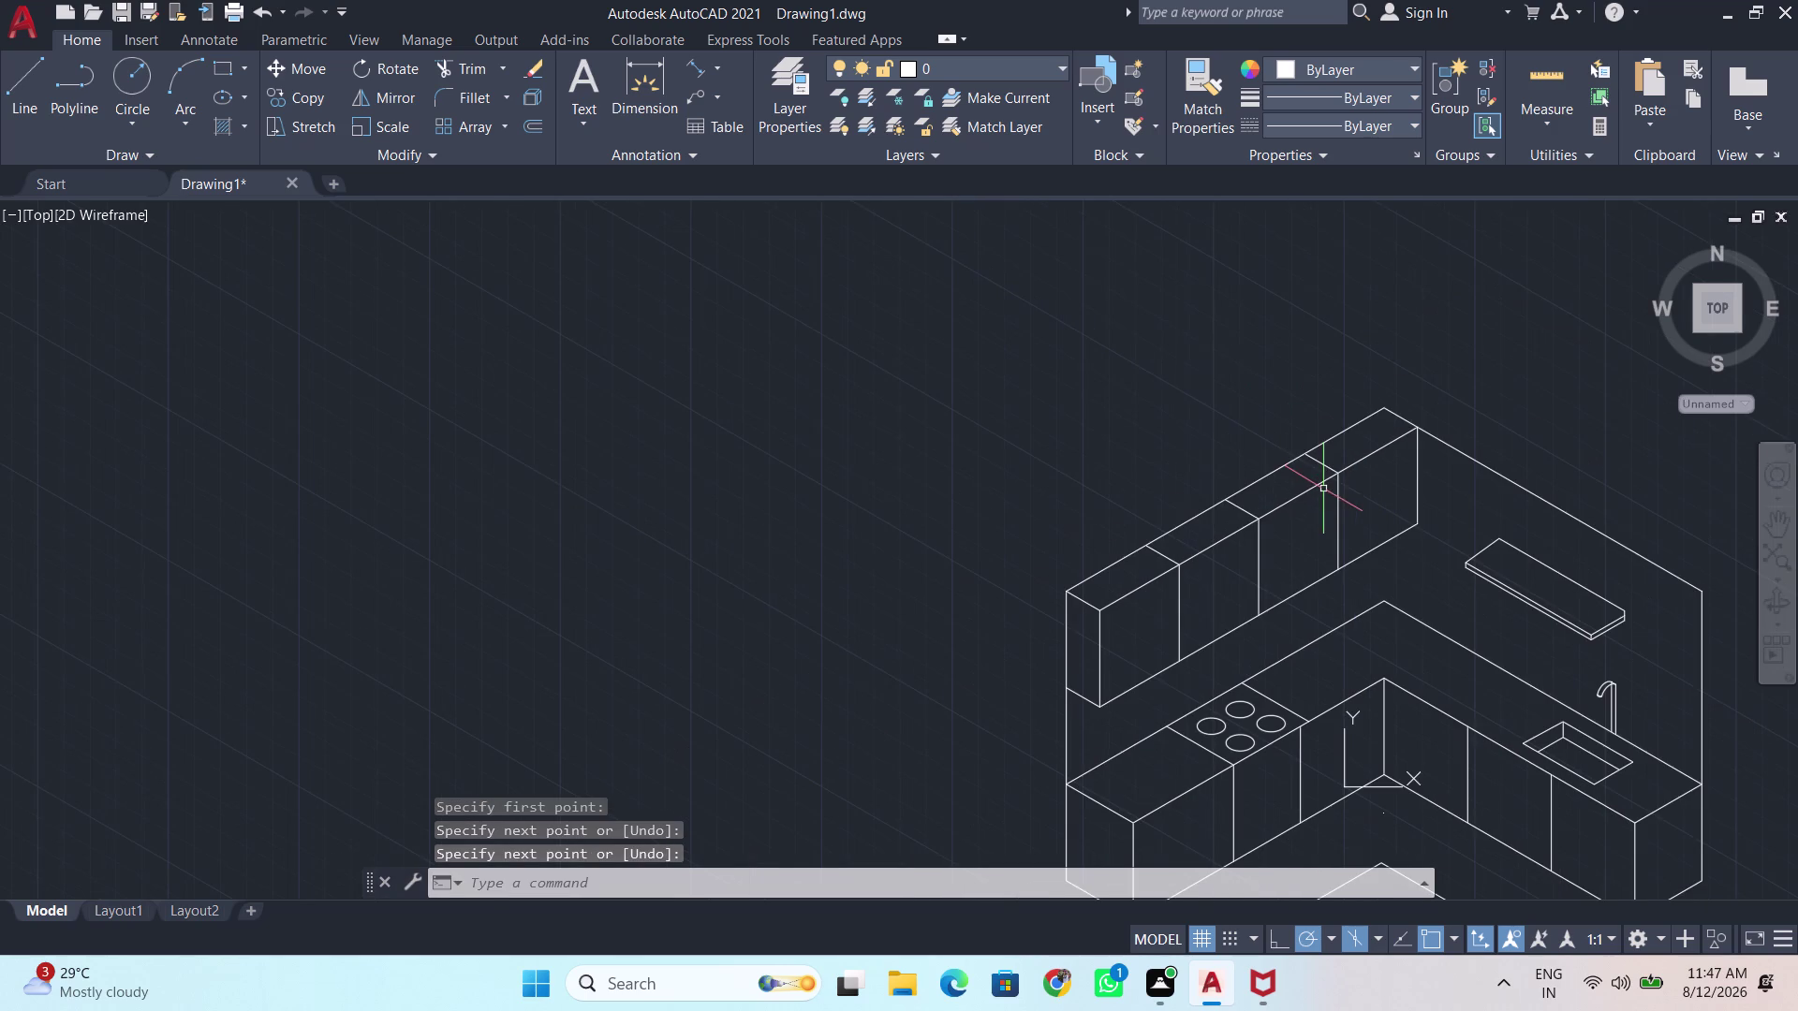
Pan and zoom so the whole kitchen is centered in view.
middle_drag(1301, 565, 1161, 490)
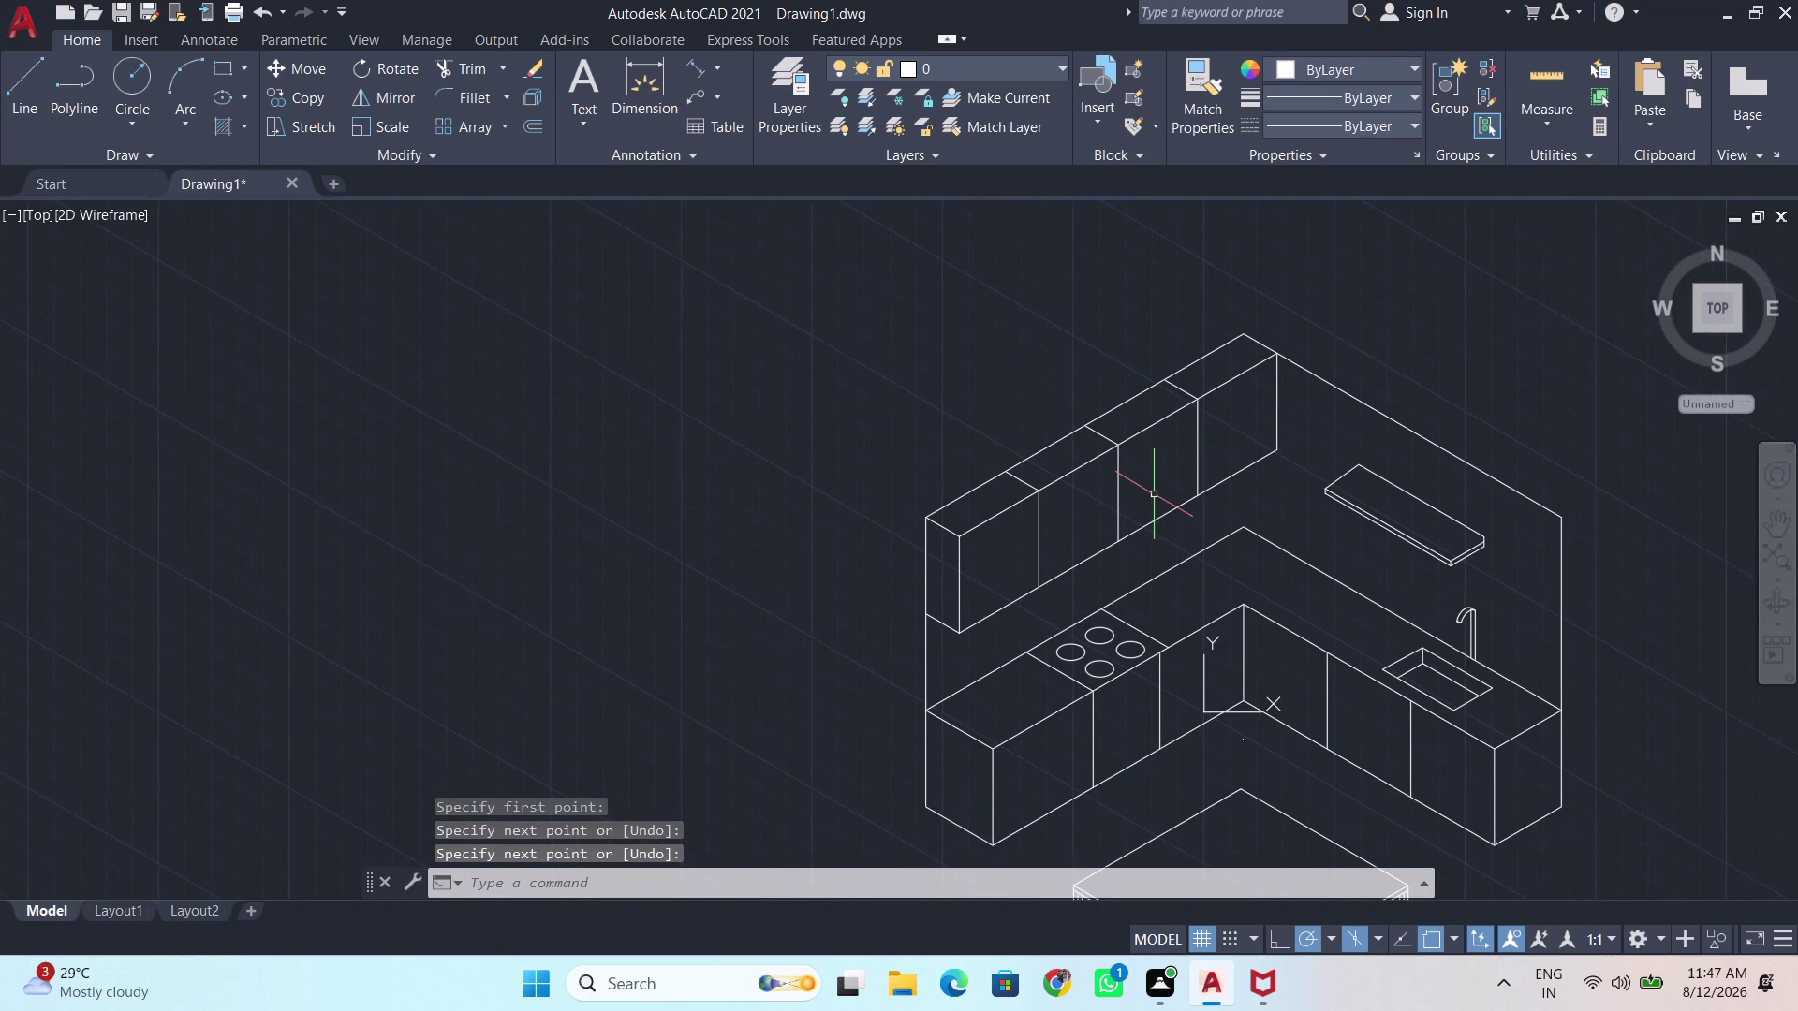
scroll(up, 3)
scroll(down, 3)
middle_drag(1182, 513, 1136, 511)
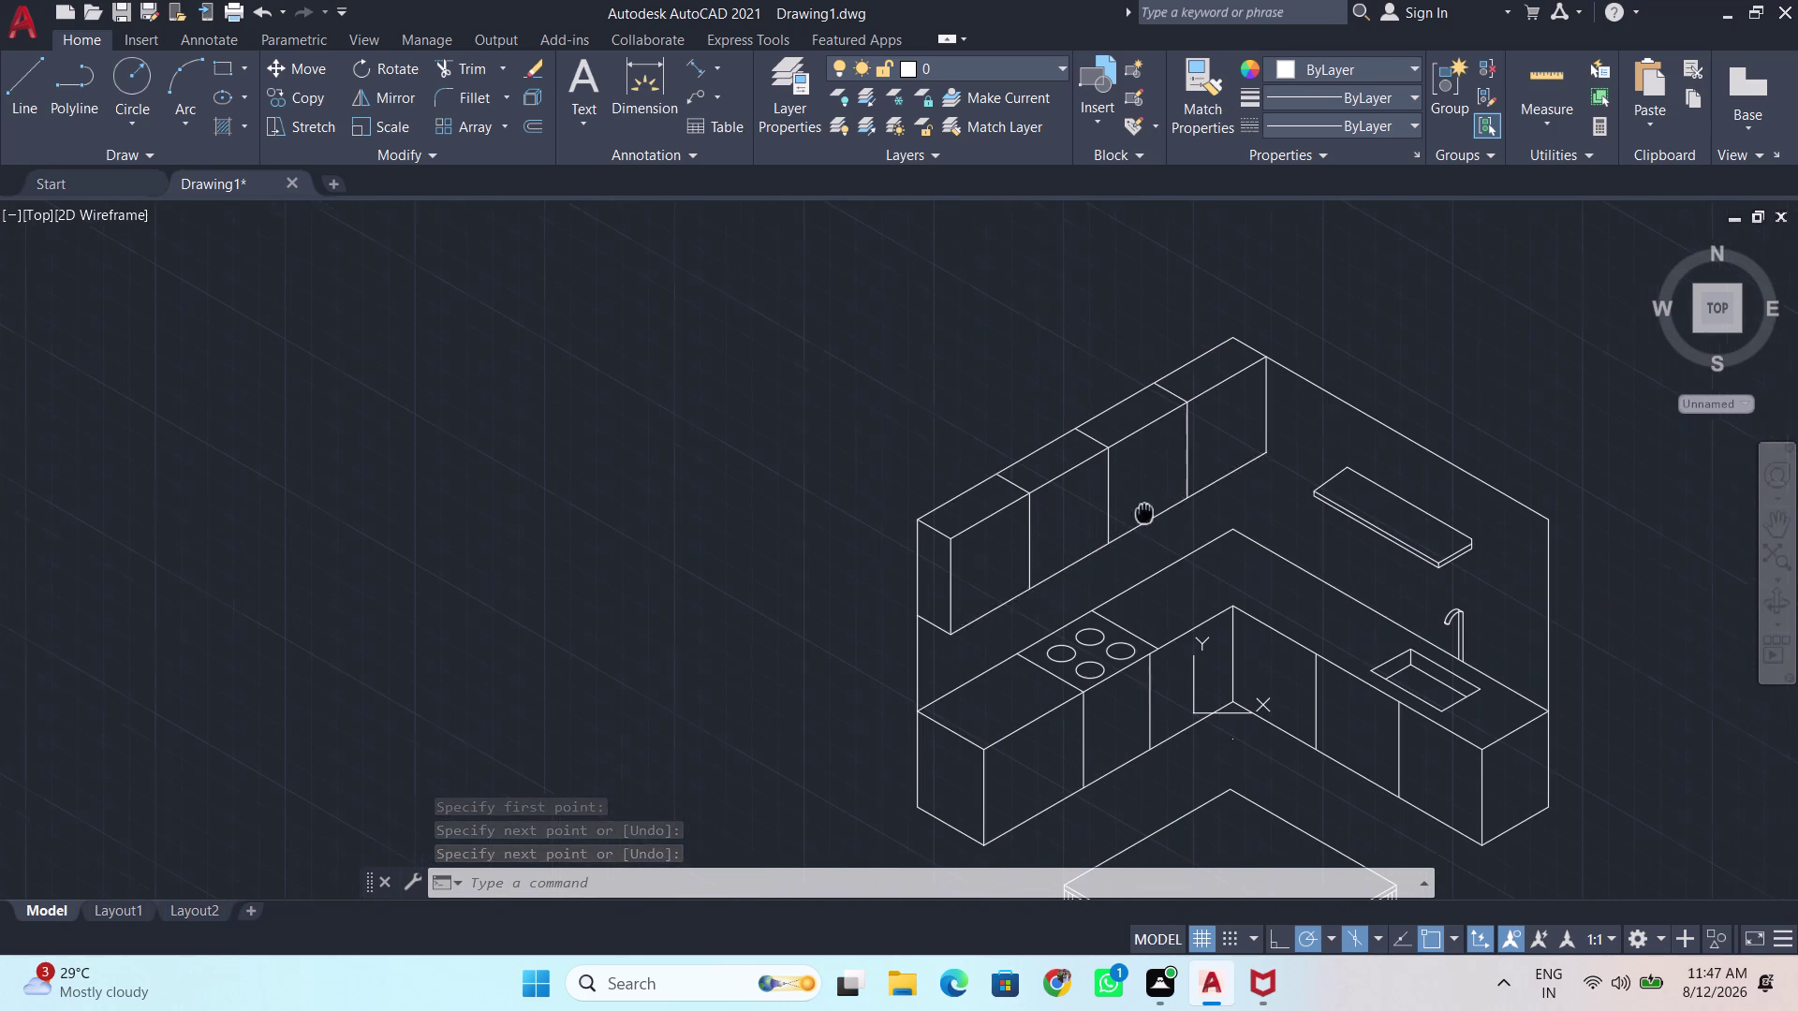
middle_drag(1136, 512, 789, 505)
scroll(down, 3)
scroll(up, 3)
Move the UCS icon to the lower-left corner and show the dimension types.
click(783, 635)
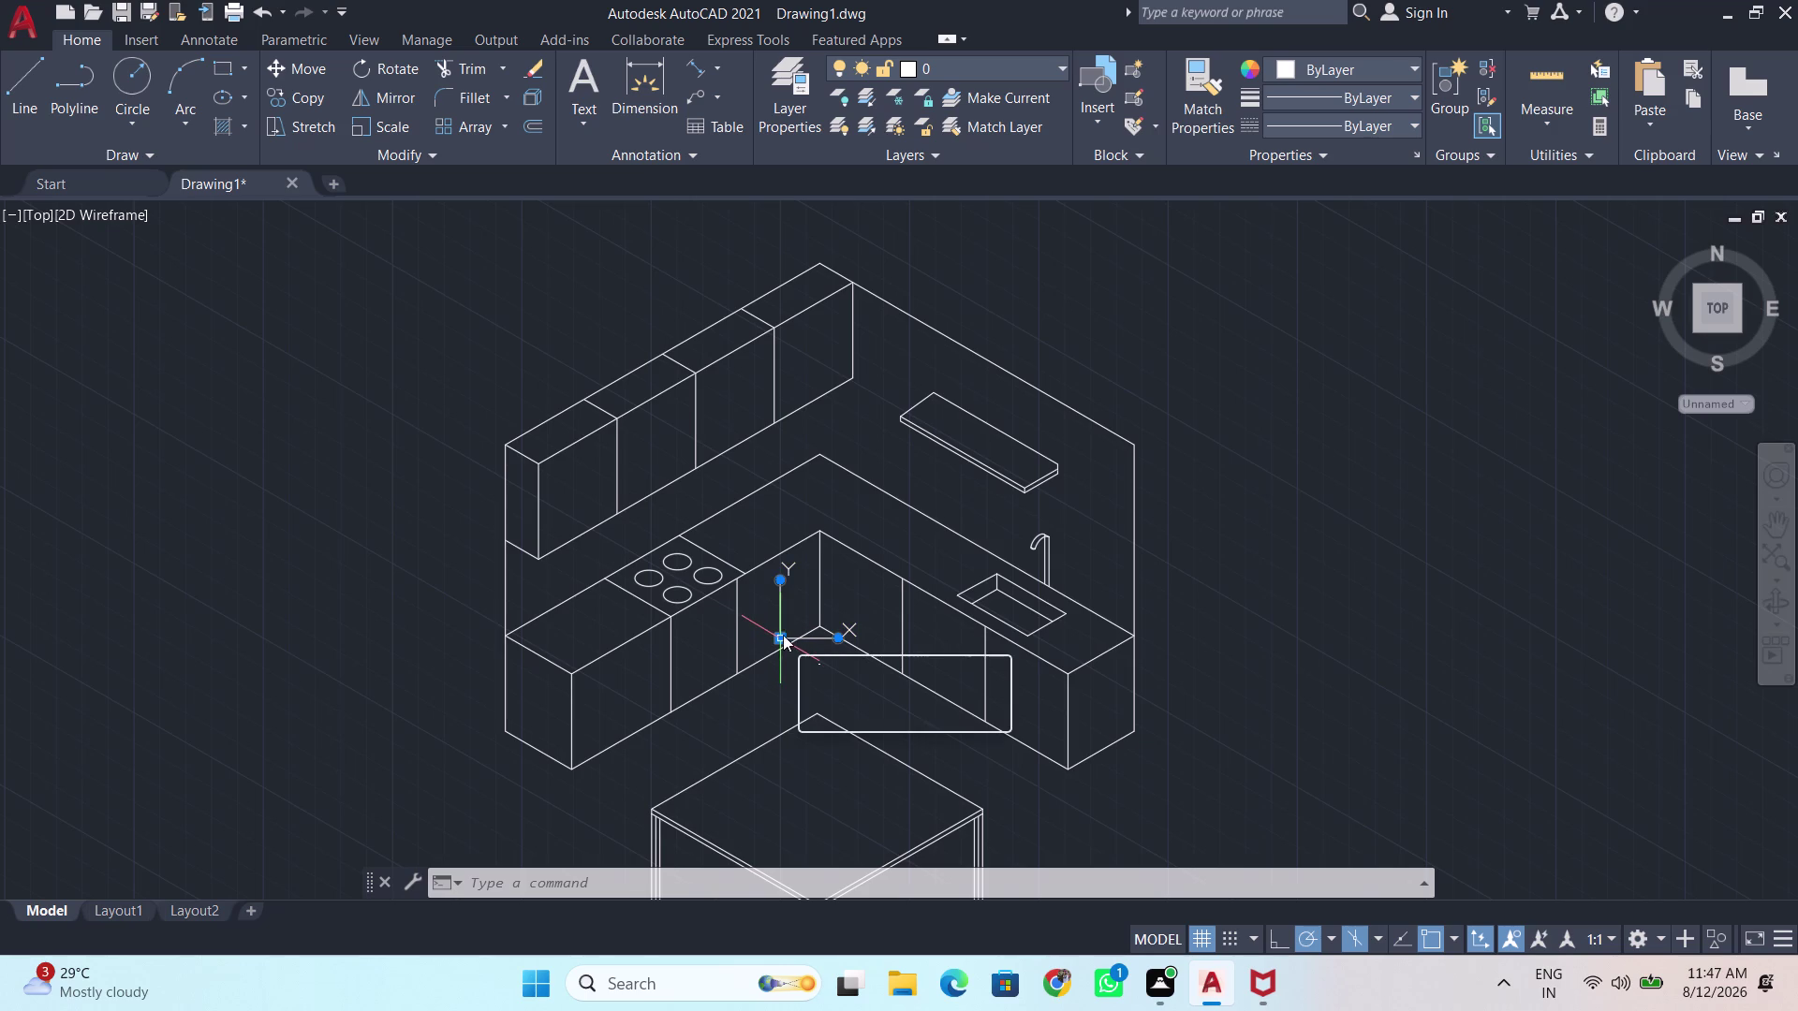
drag(777, 637, 284, 872)
click(279, 866)
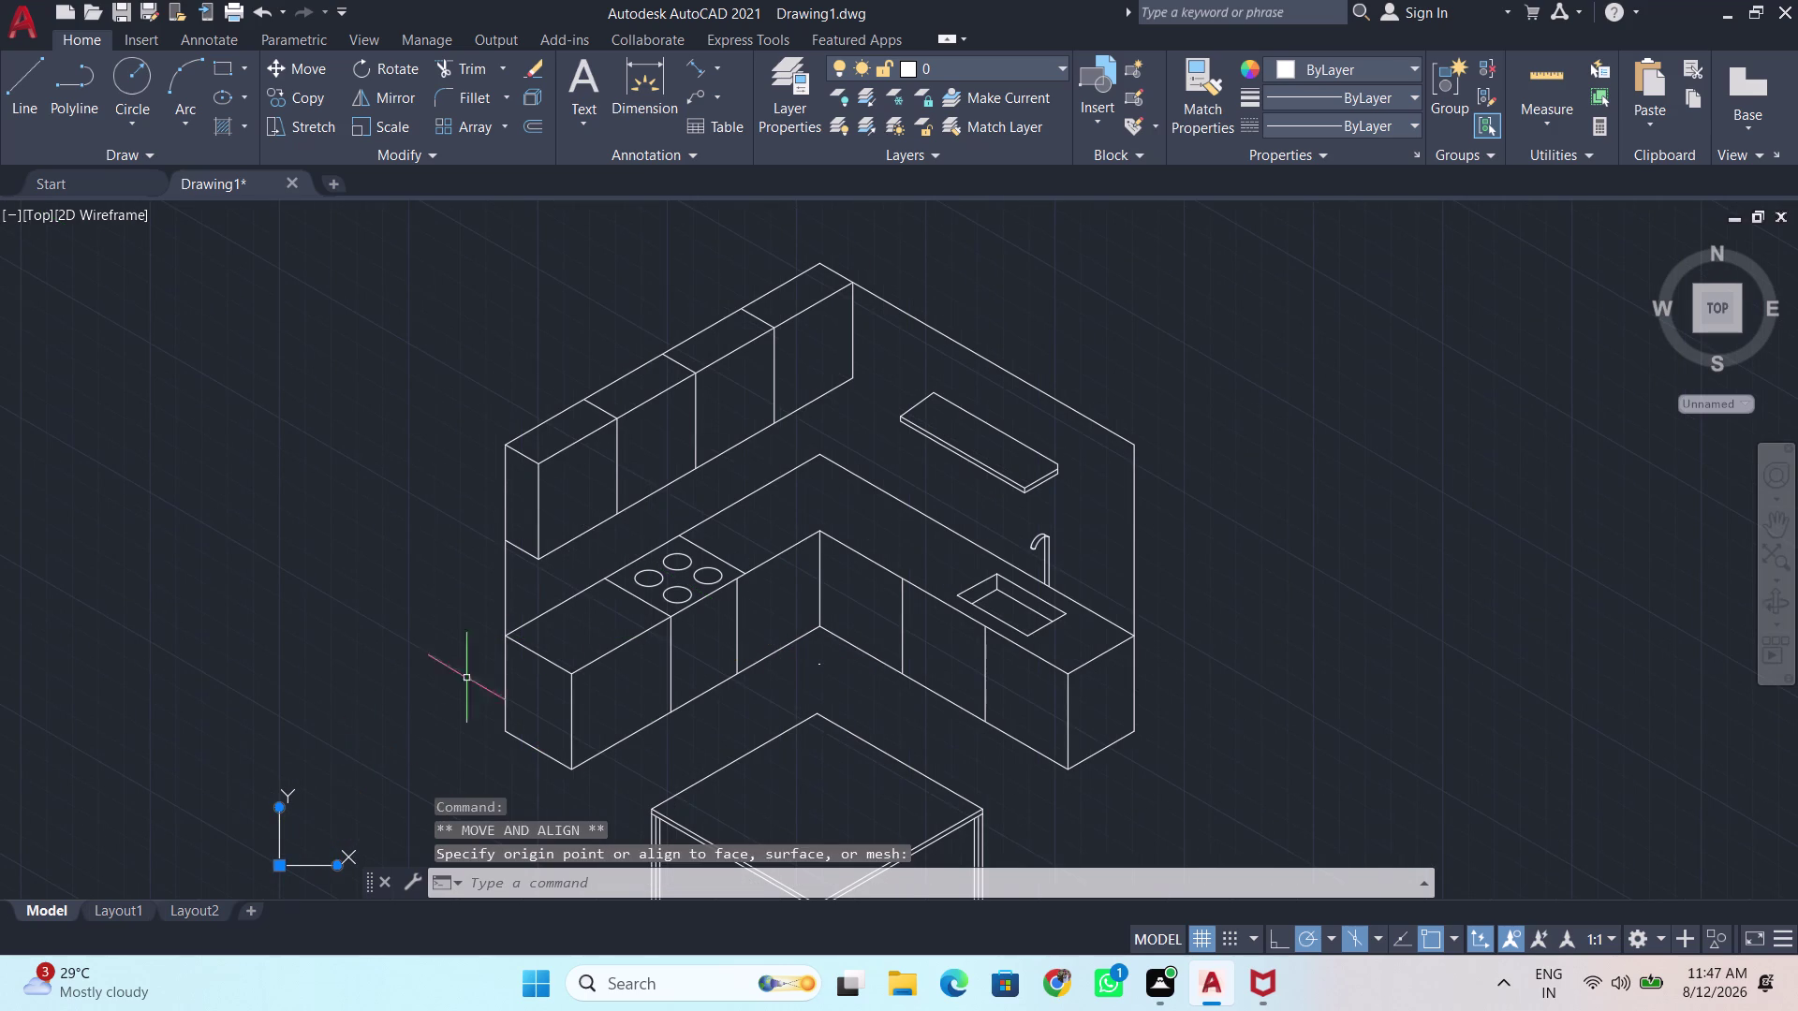
scroll(up, 3)
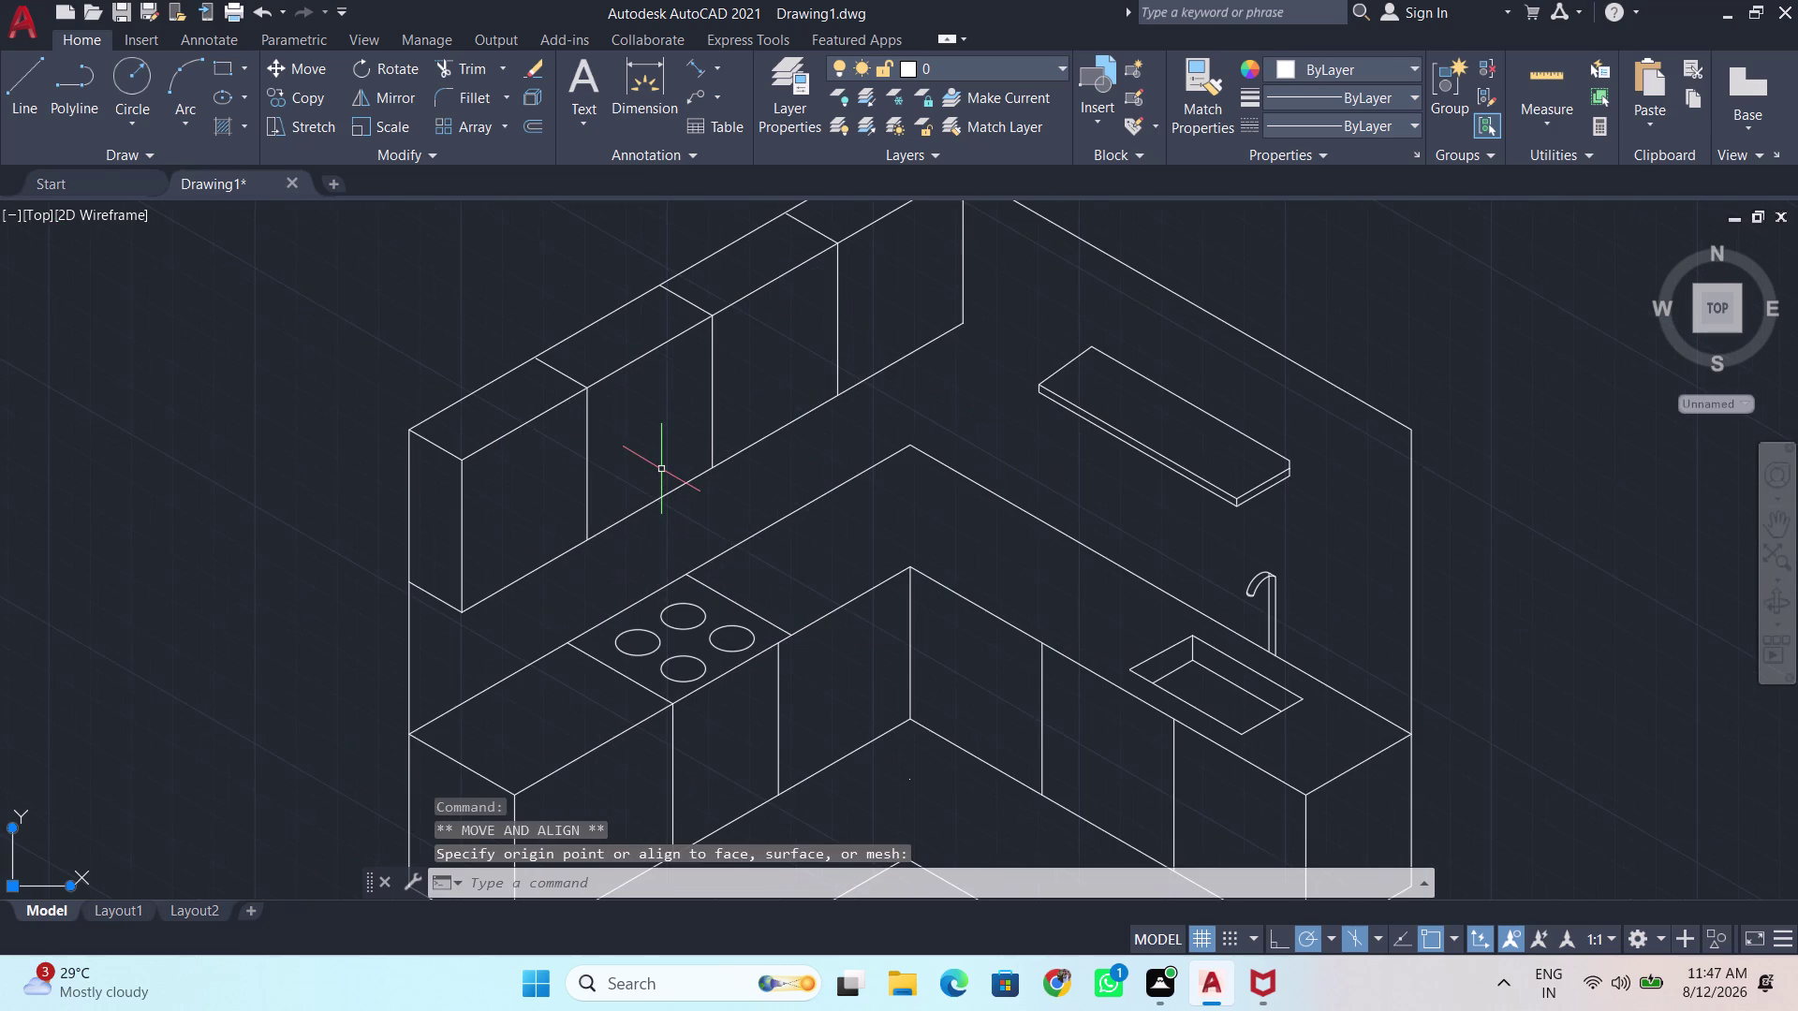
scroll(down, 3)
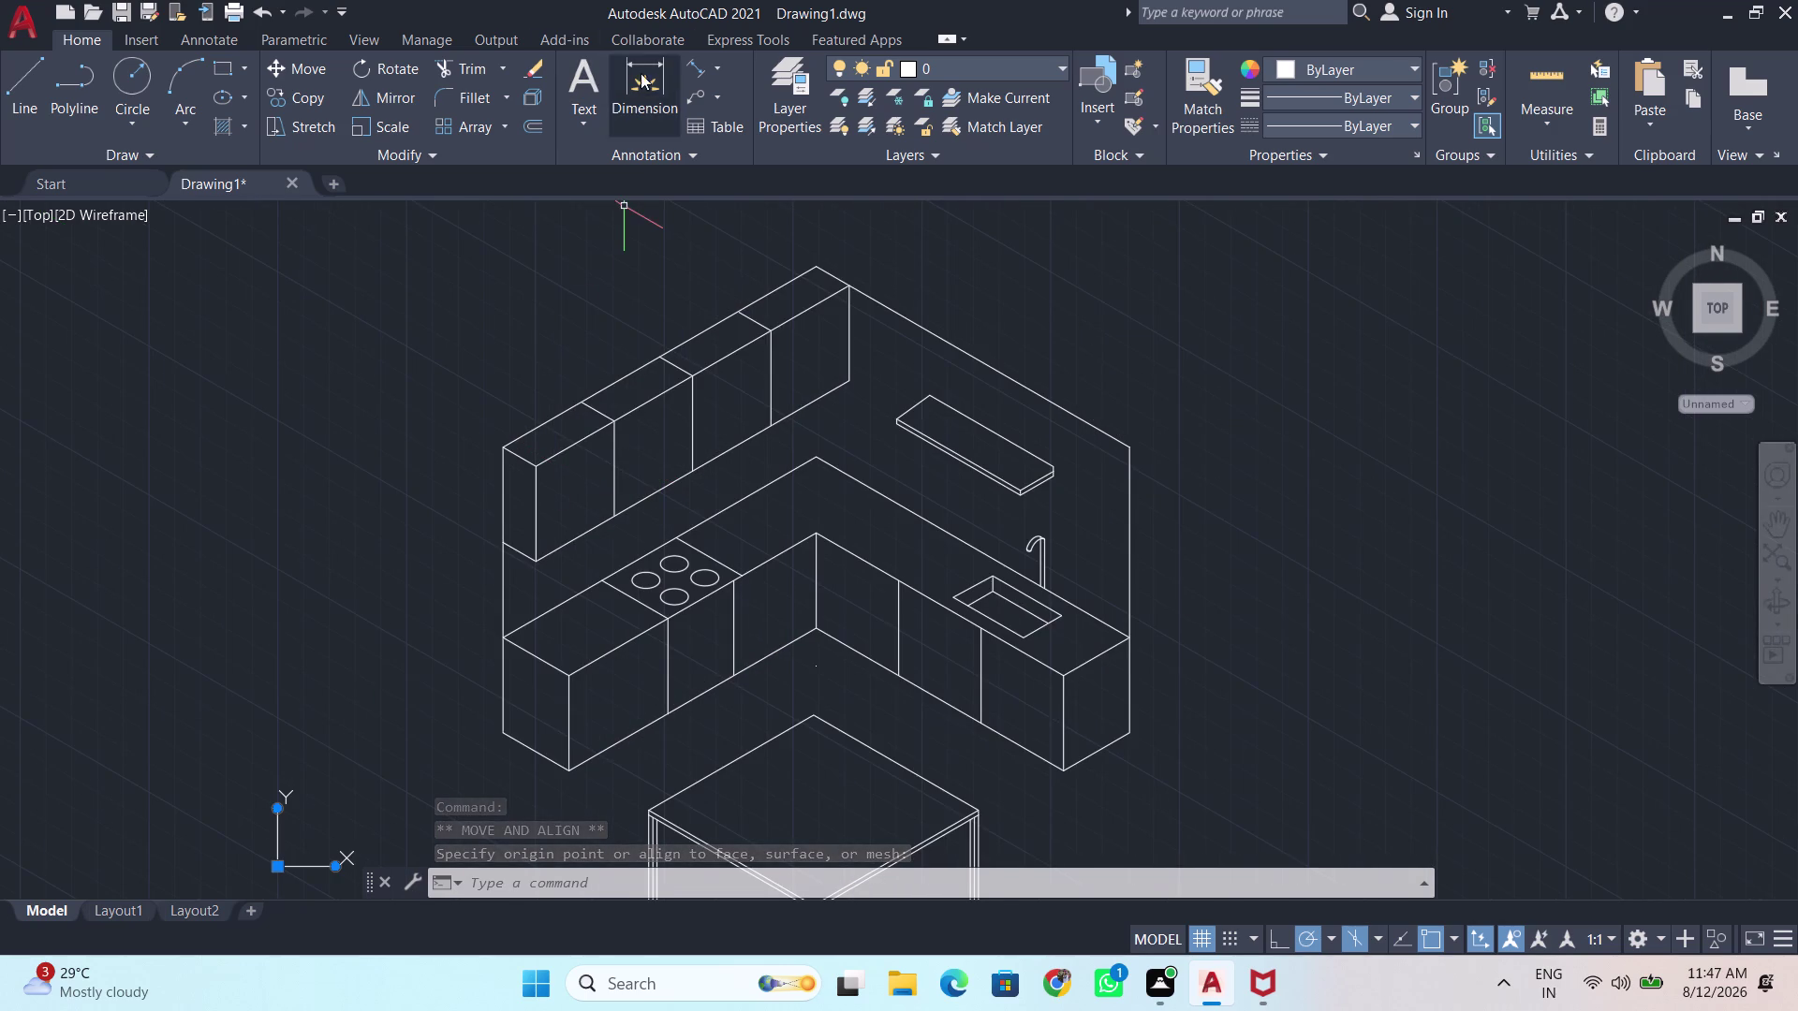
click(720, 70)
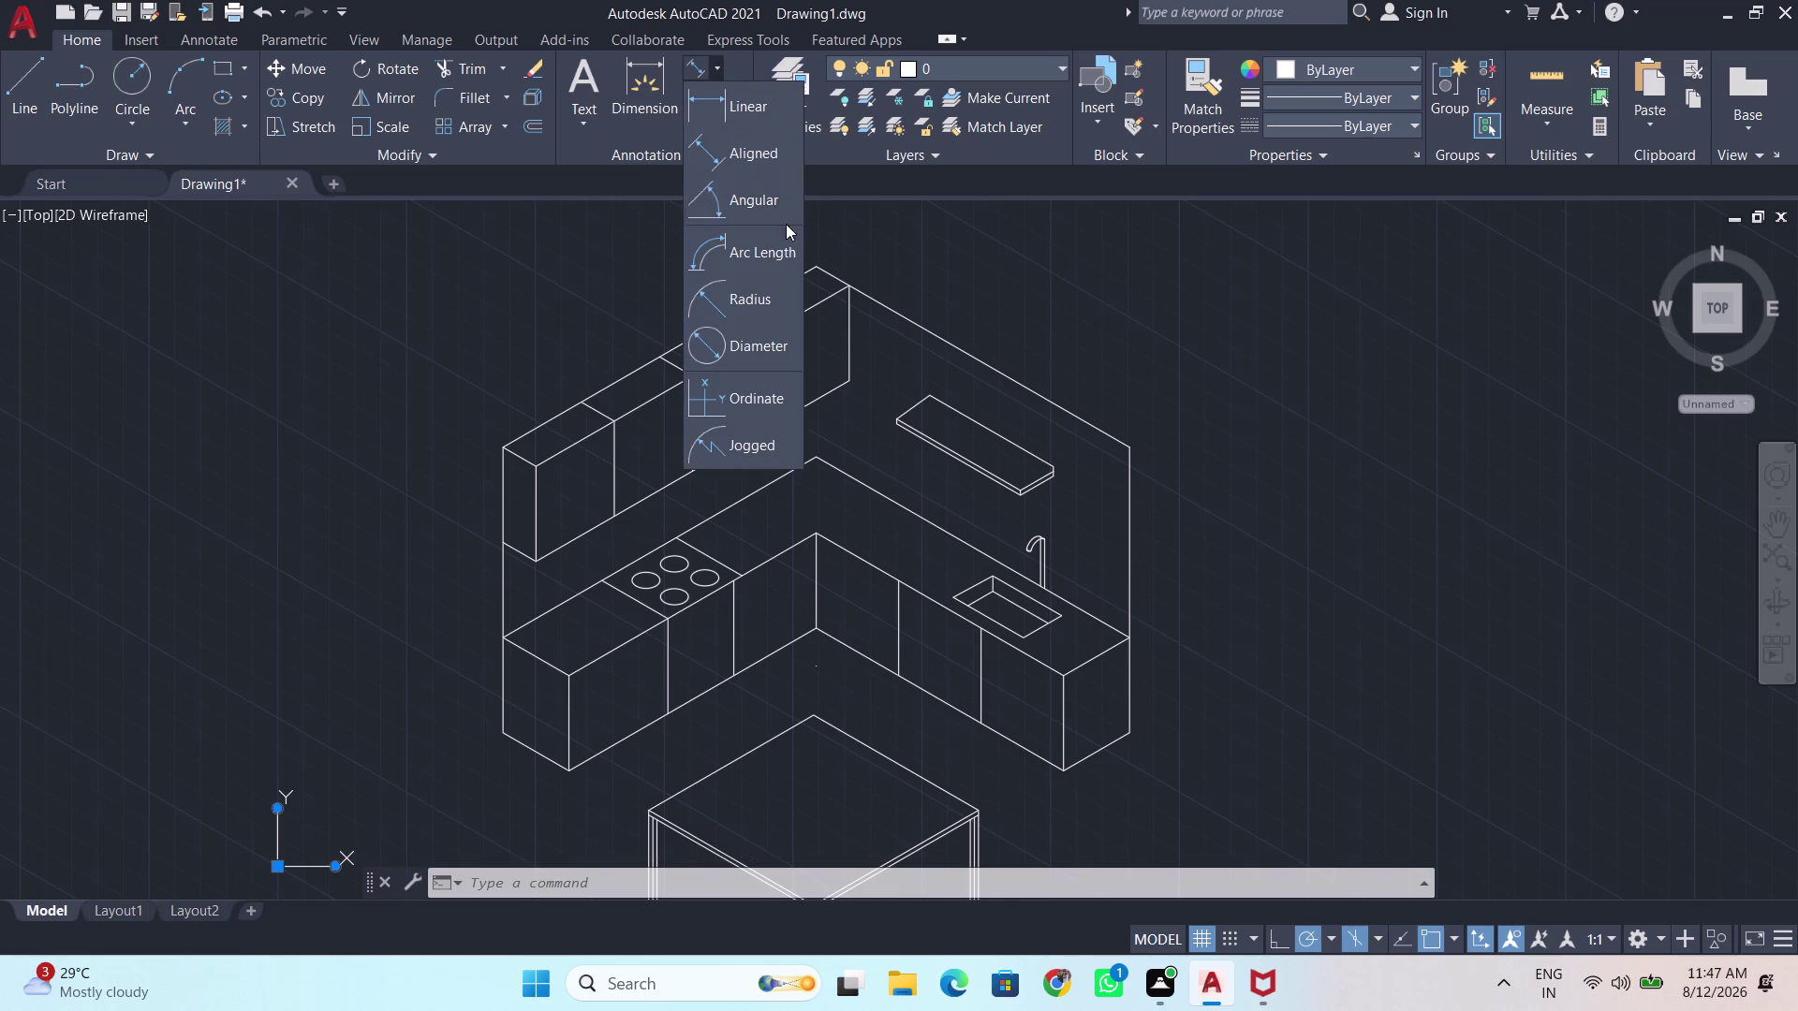
Start an aligned dimension between two upper cabinet corners, then cancel it at 956.
click(767, 153)
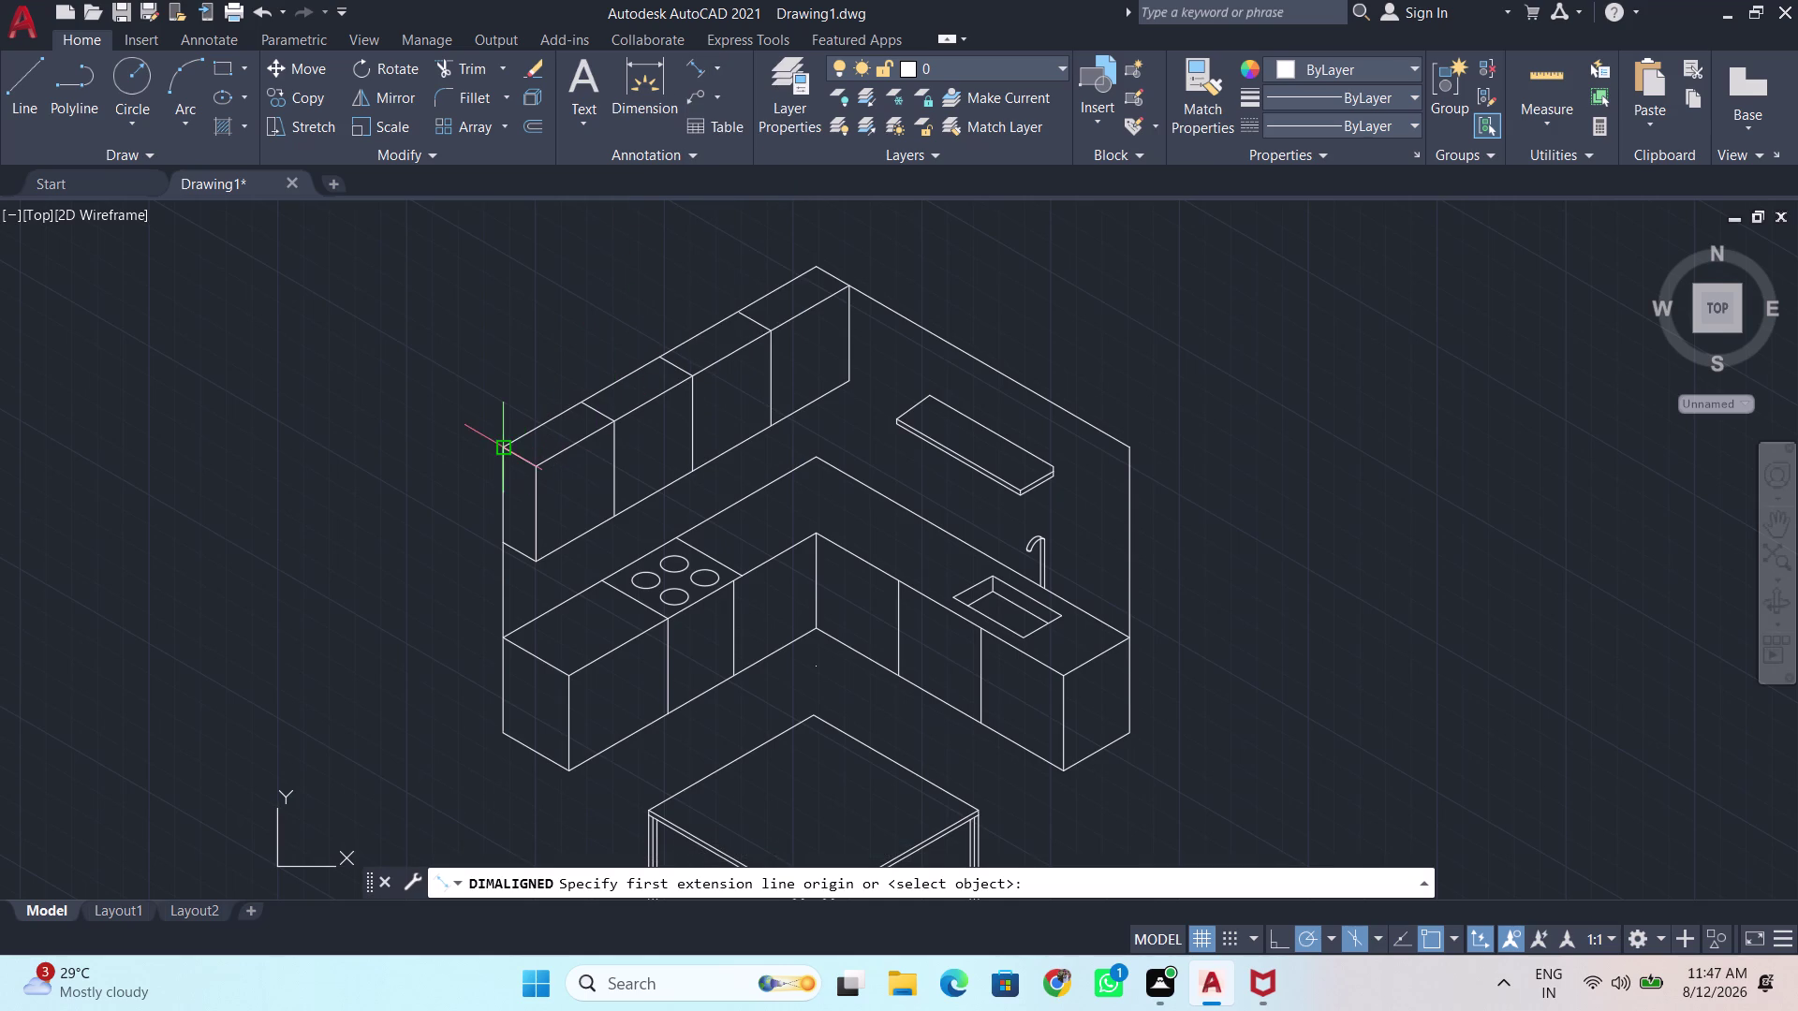
click(498, 447)
click(582, 399)
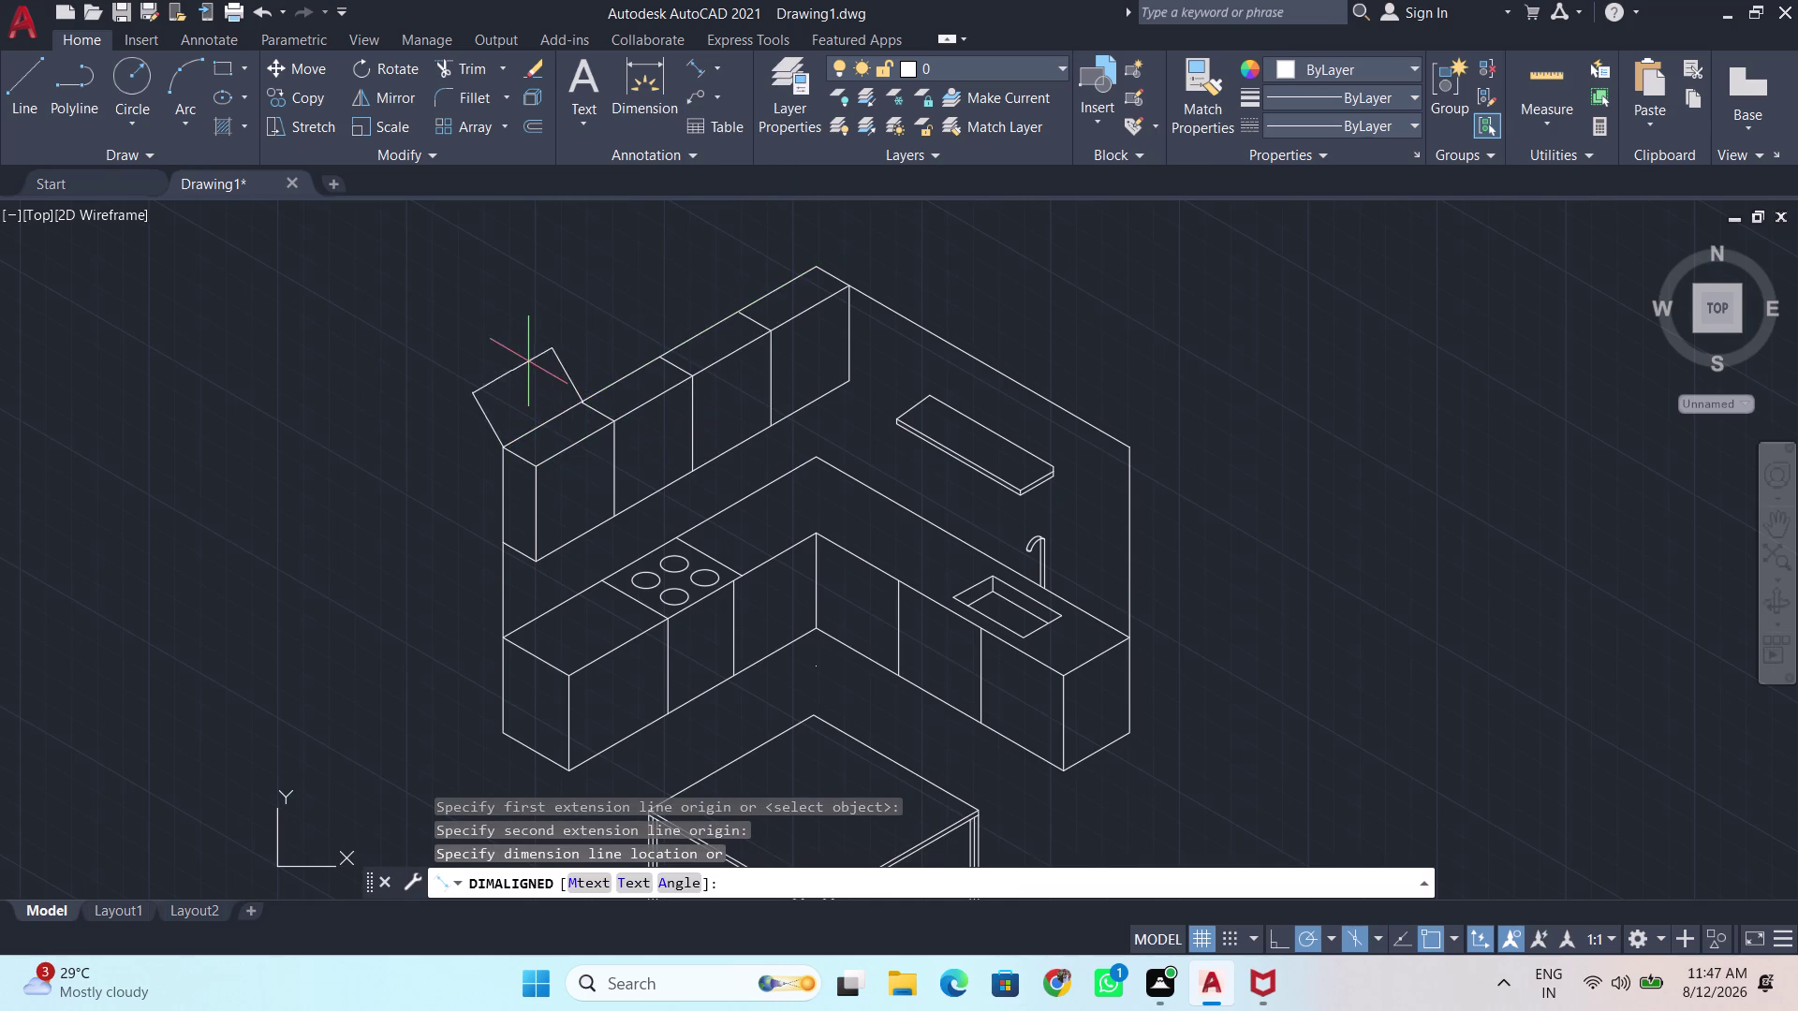
scroll(up, 3)
scroll(up, 3)
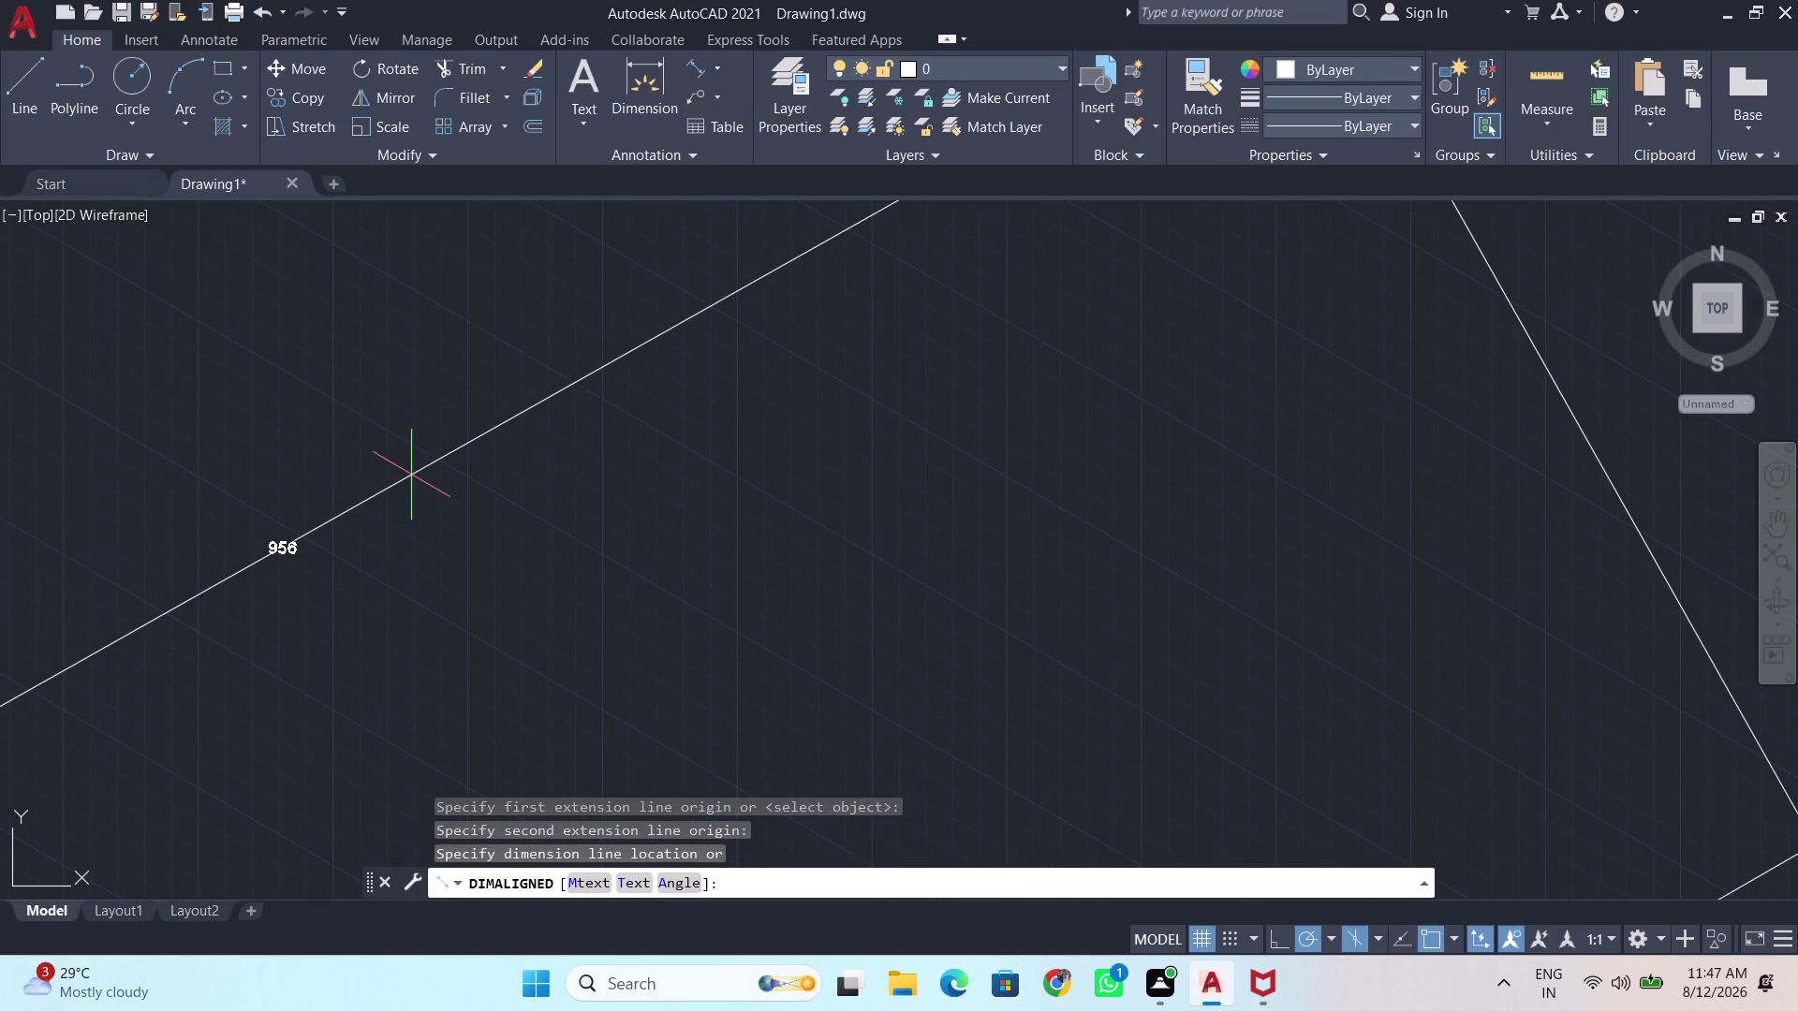
scroll(down, 3)
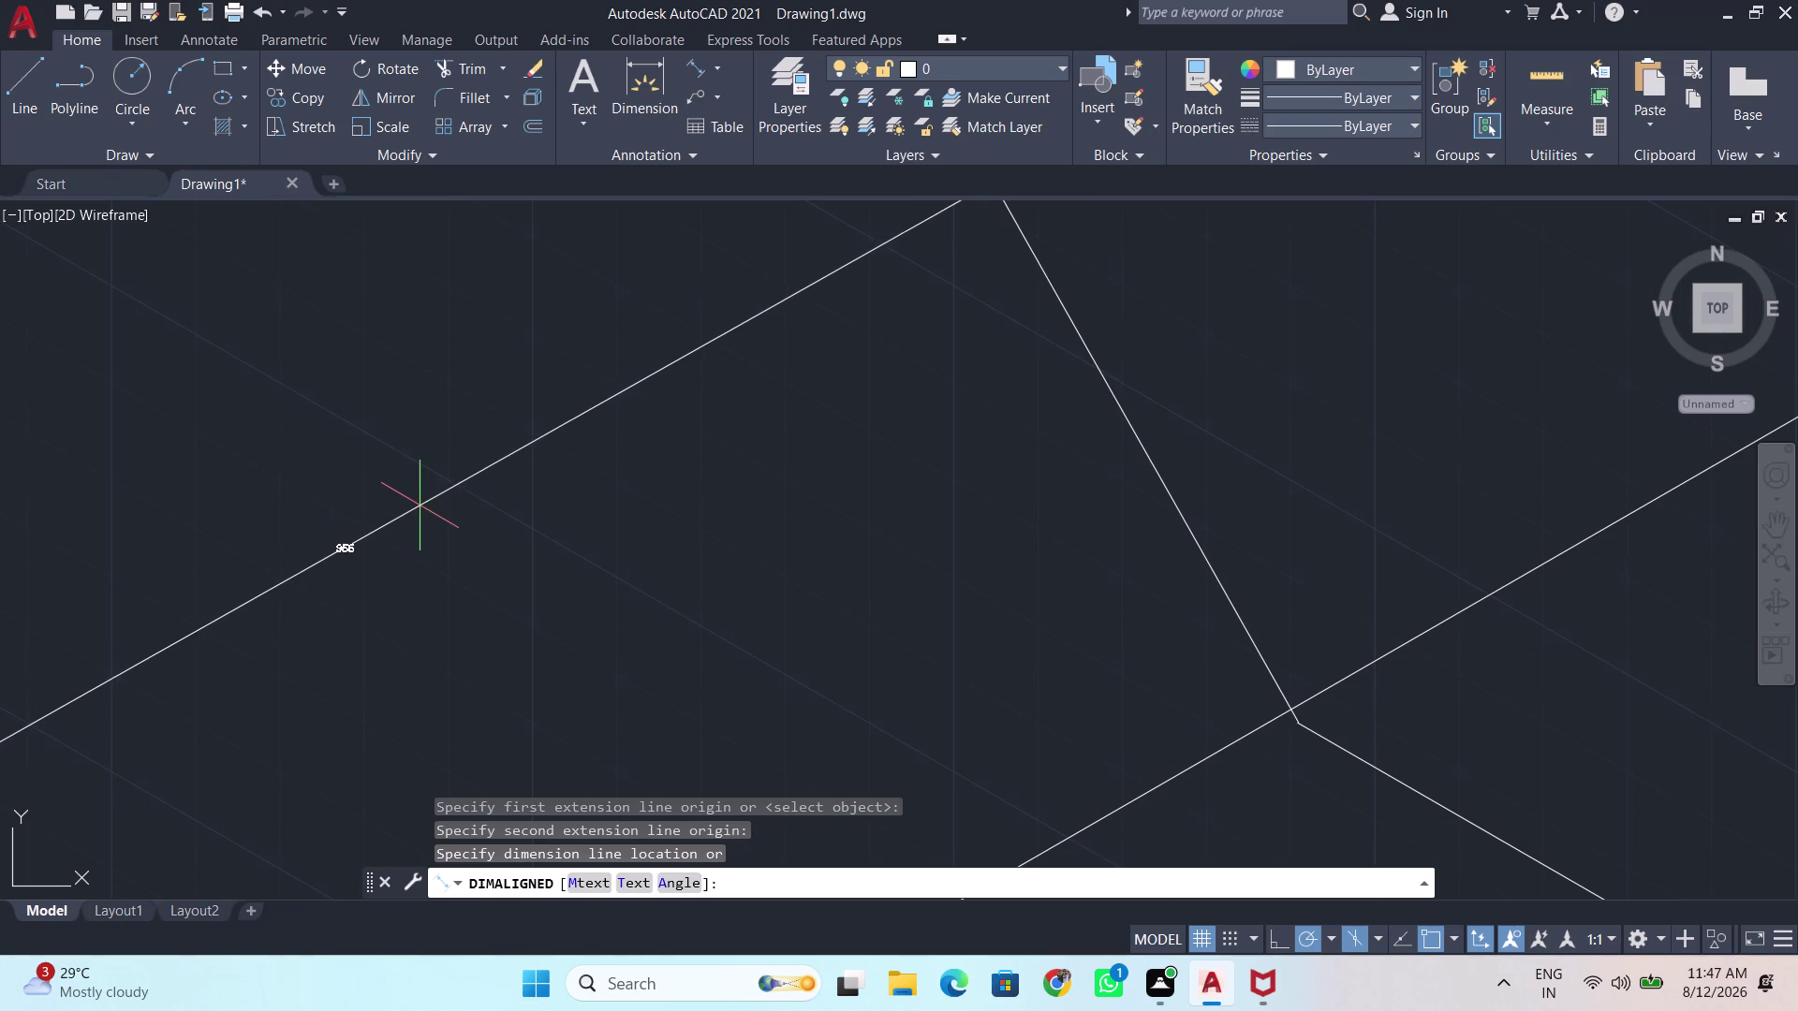
key(Escape)
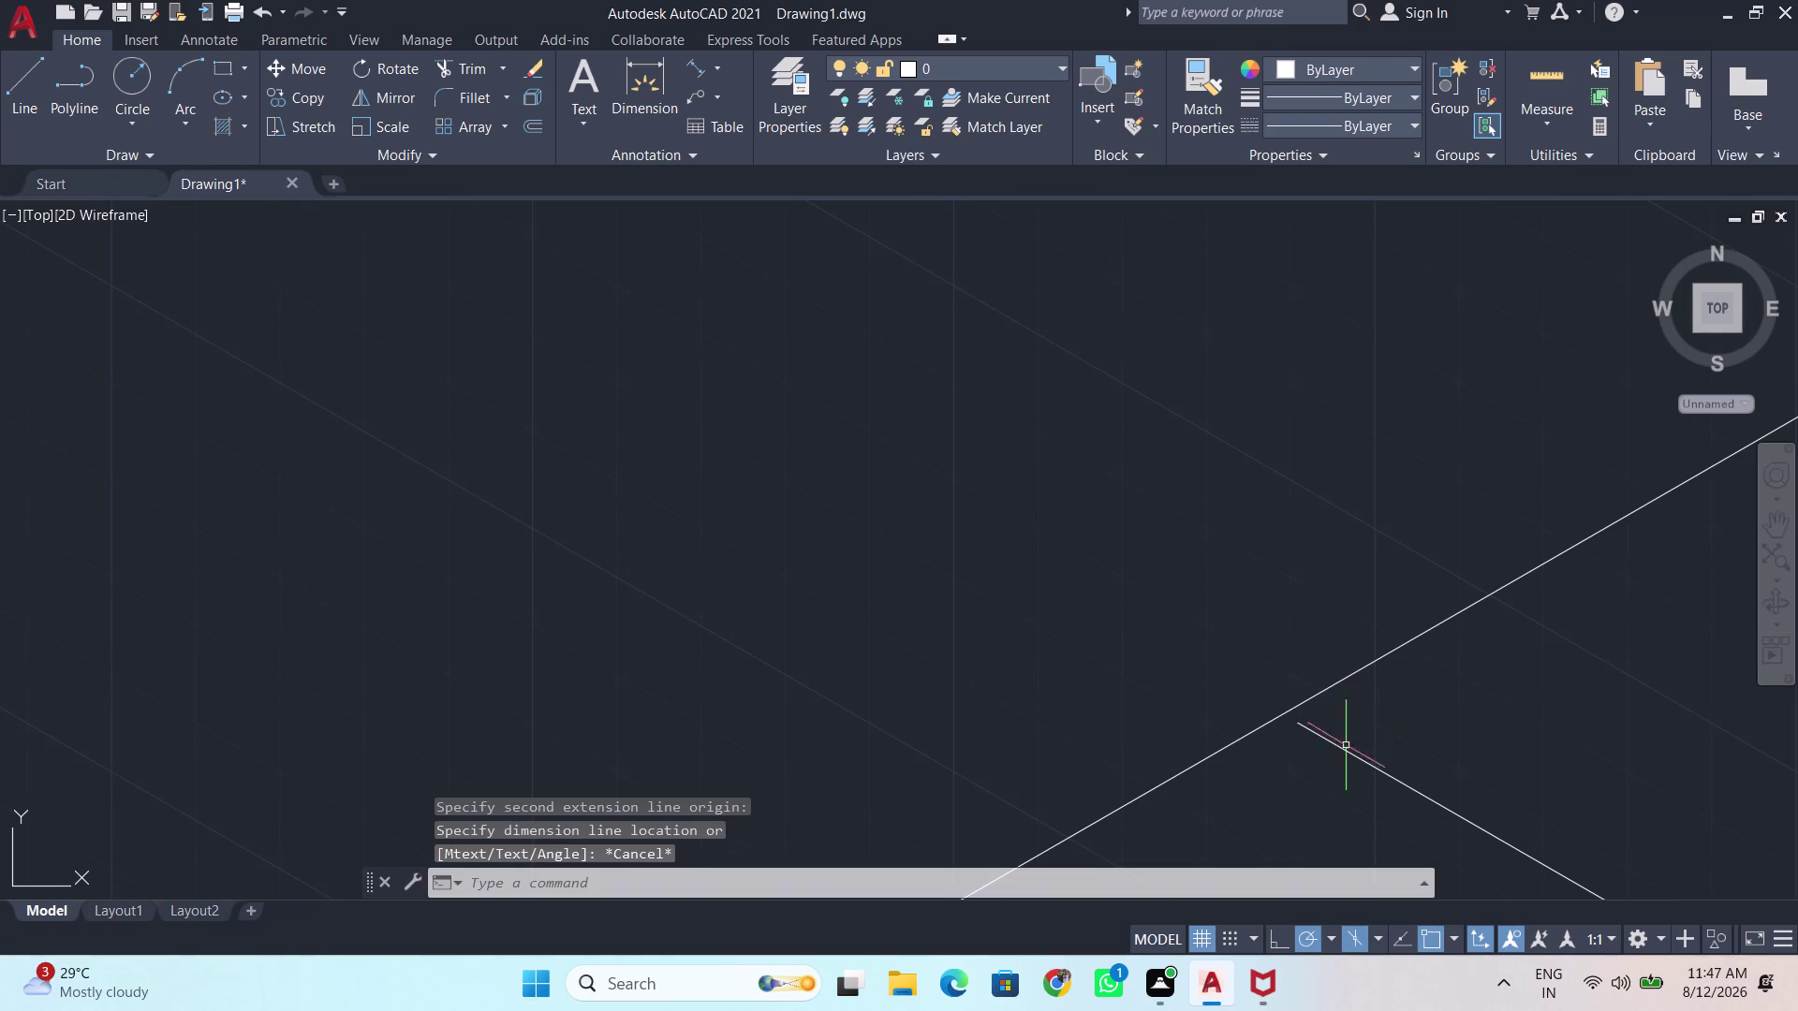
Return a slanted edge's endpoint to place and restart the aligned dimension at the wall cabinets.
click(1316, 734)
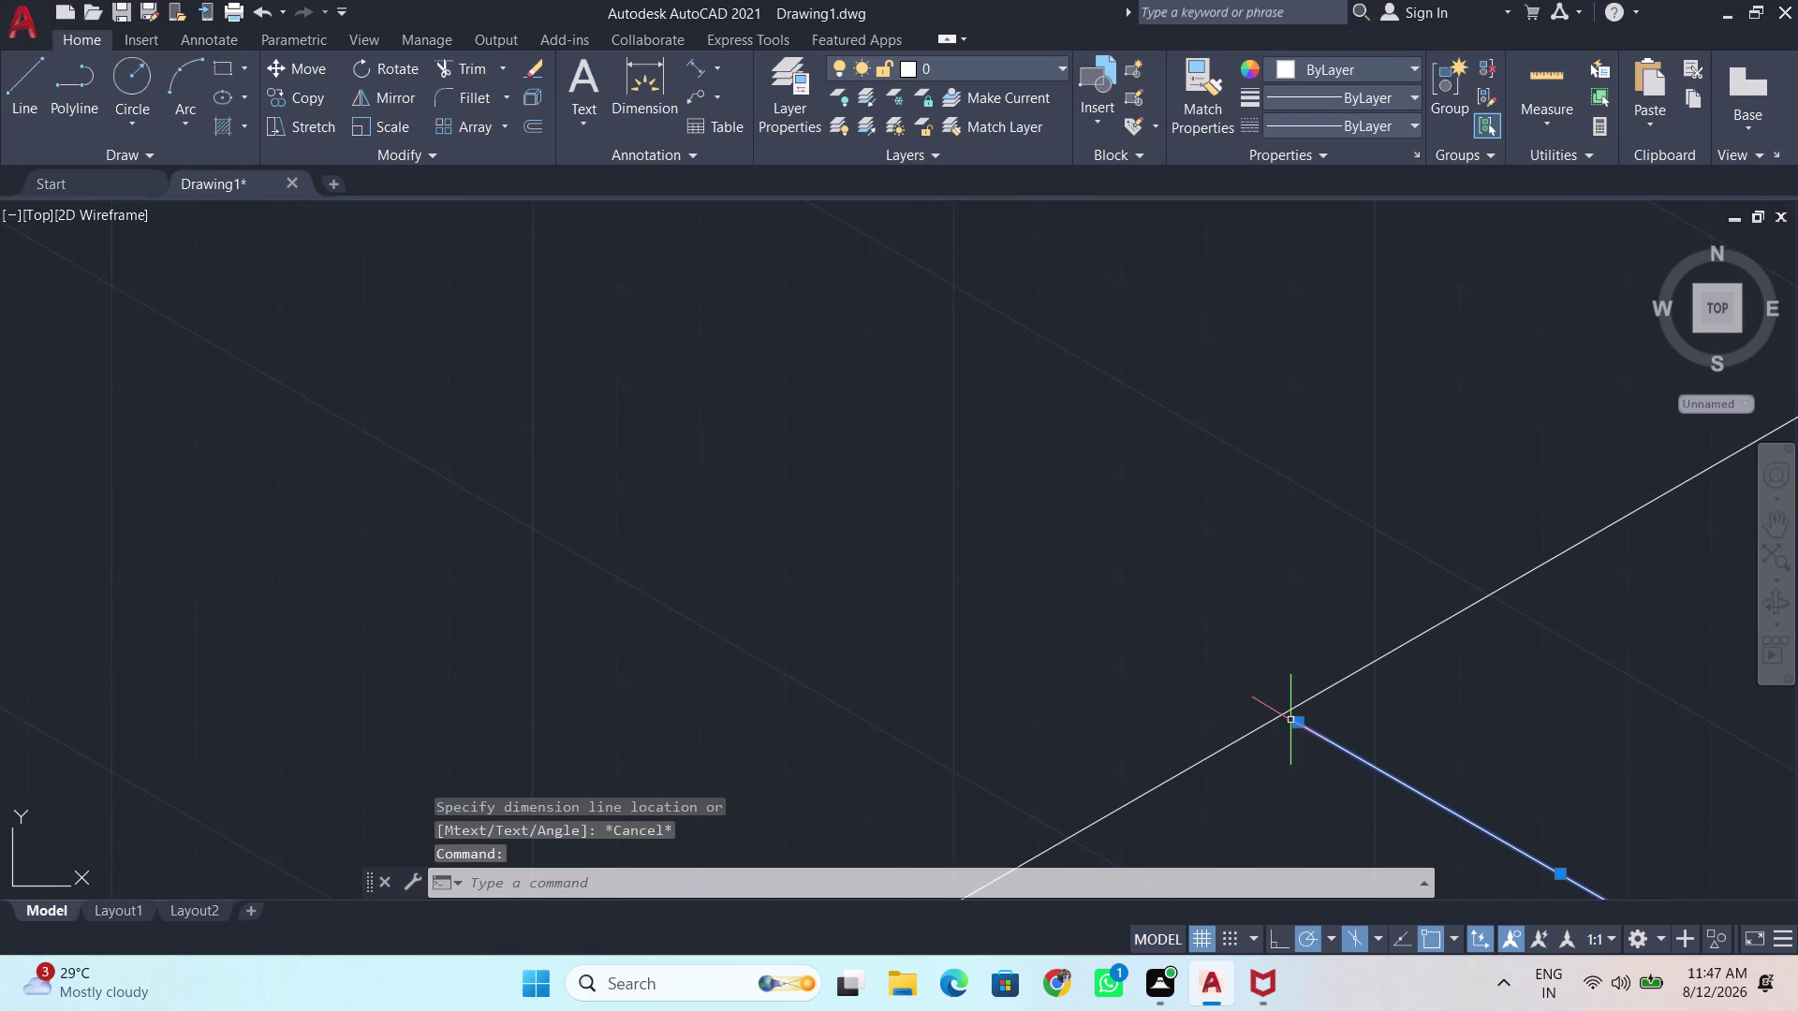
click(1294, 724)
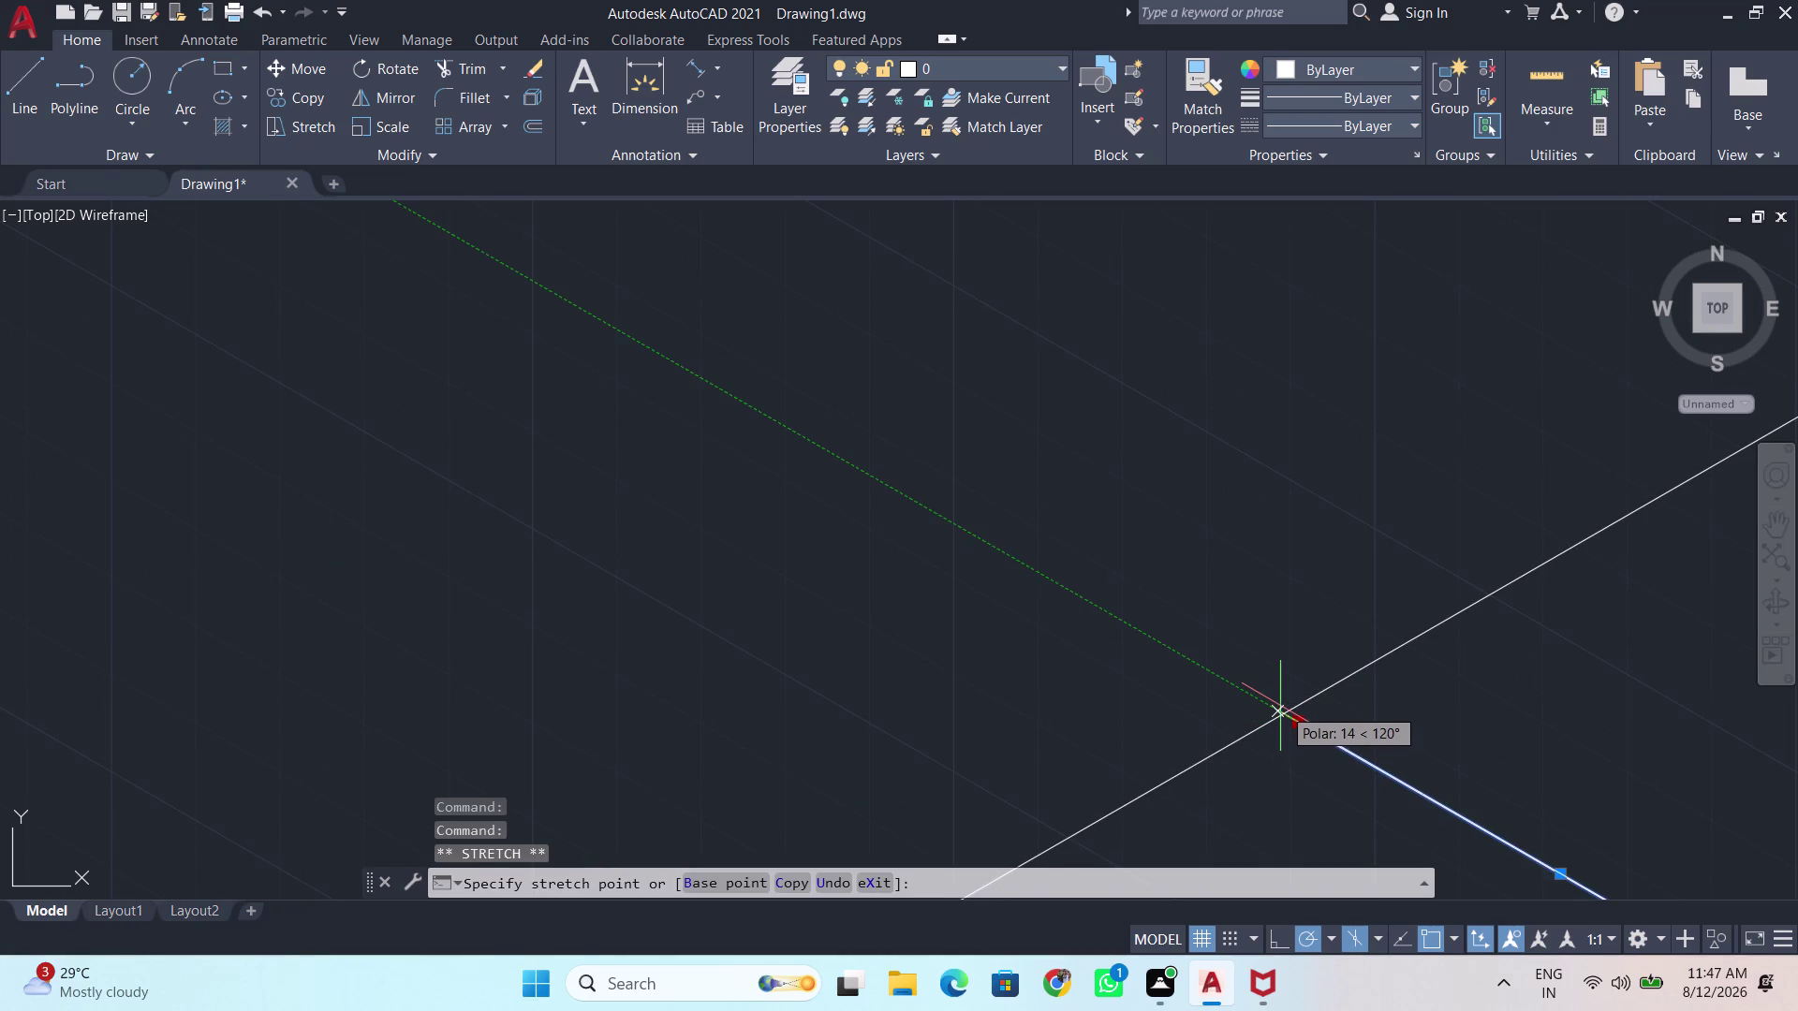
click(1280, 706)
key(space)
scroll(down, 3)
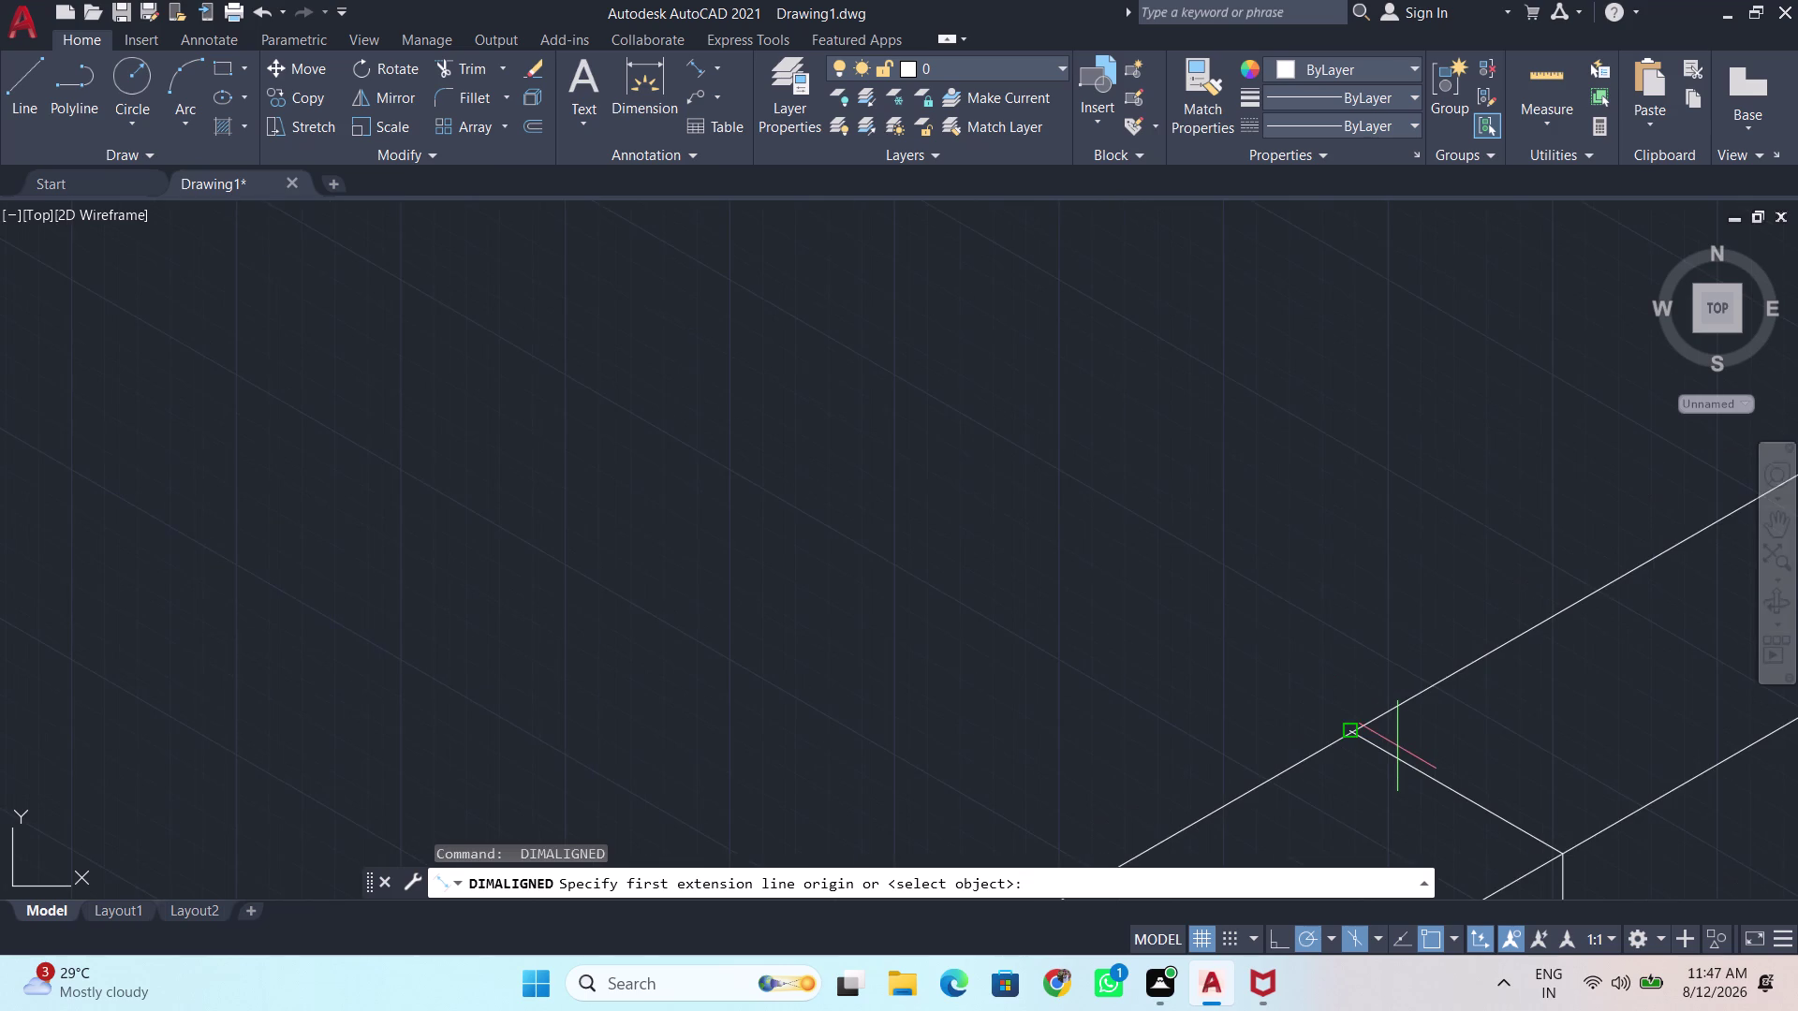
scroll(down, 3)
middle_drag(1391, 751, 1209, 420)
scroll(up, 3)
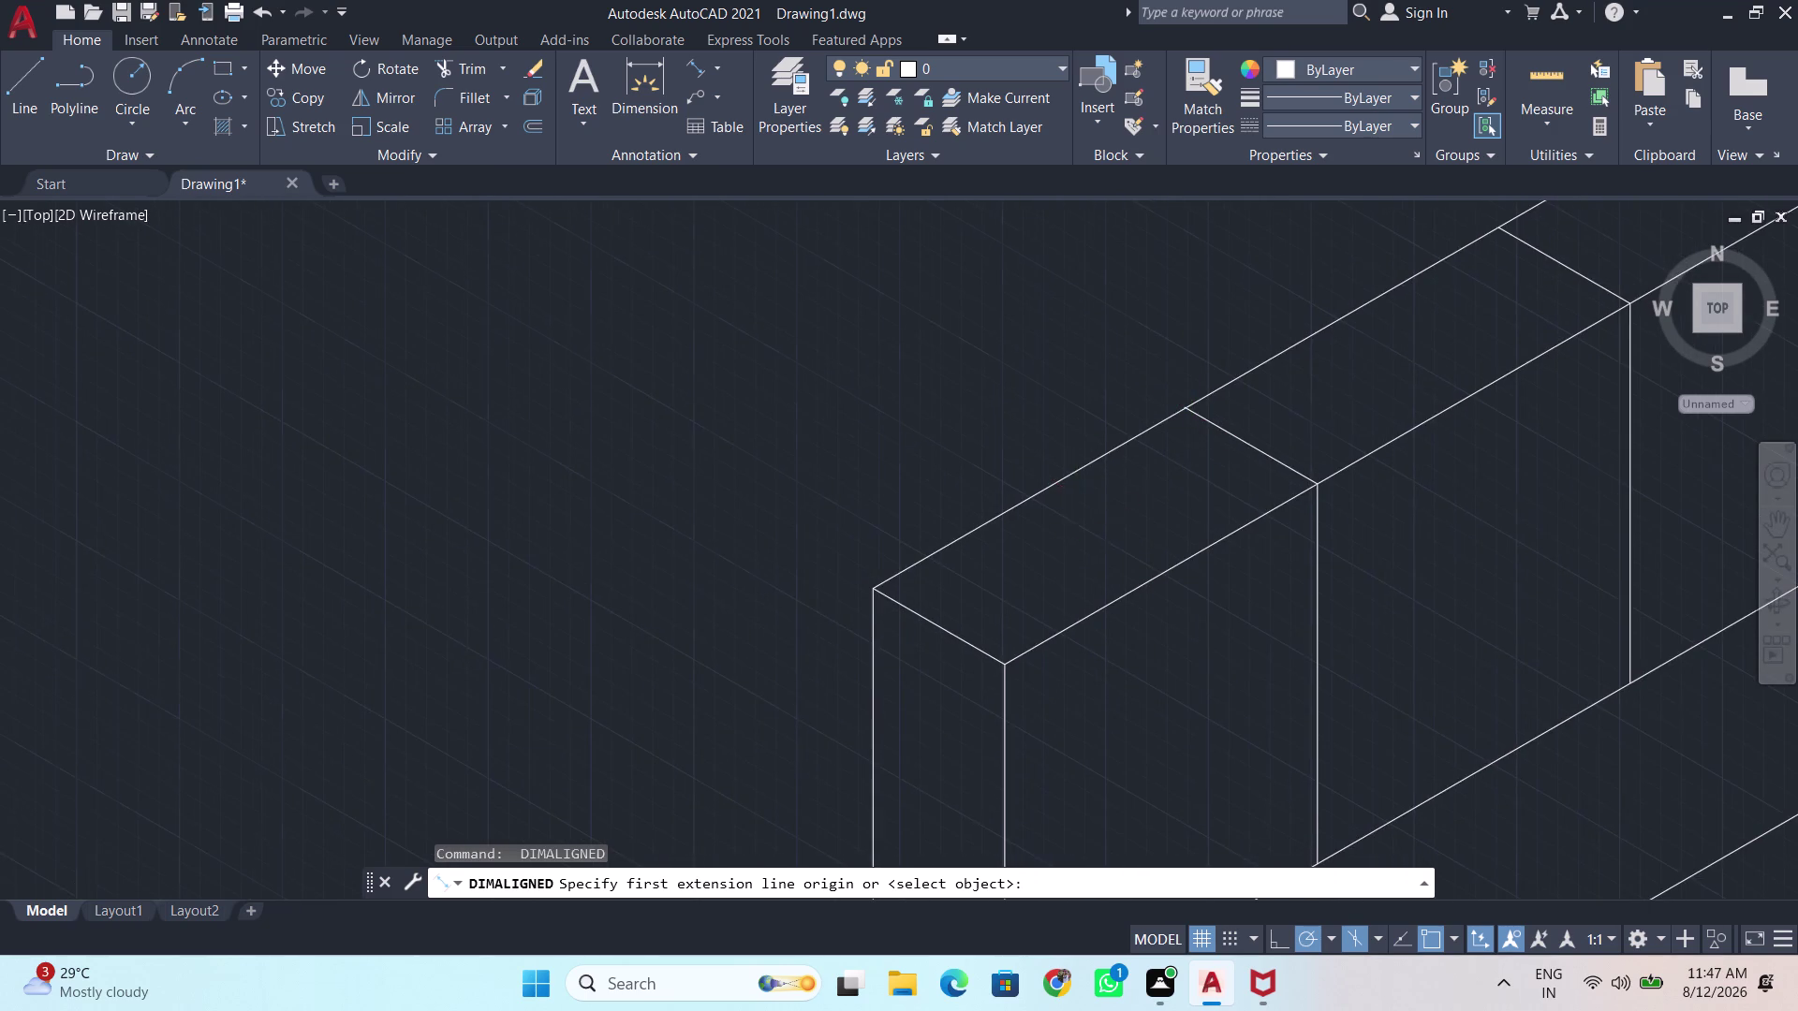
Start an aligned dimension with DIA and pick the upper cabinets' top edge as the object.
scroll(up, 3)
key(space)
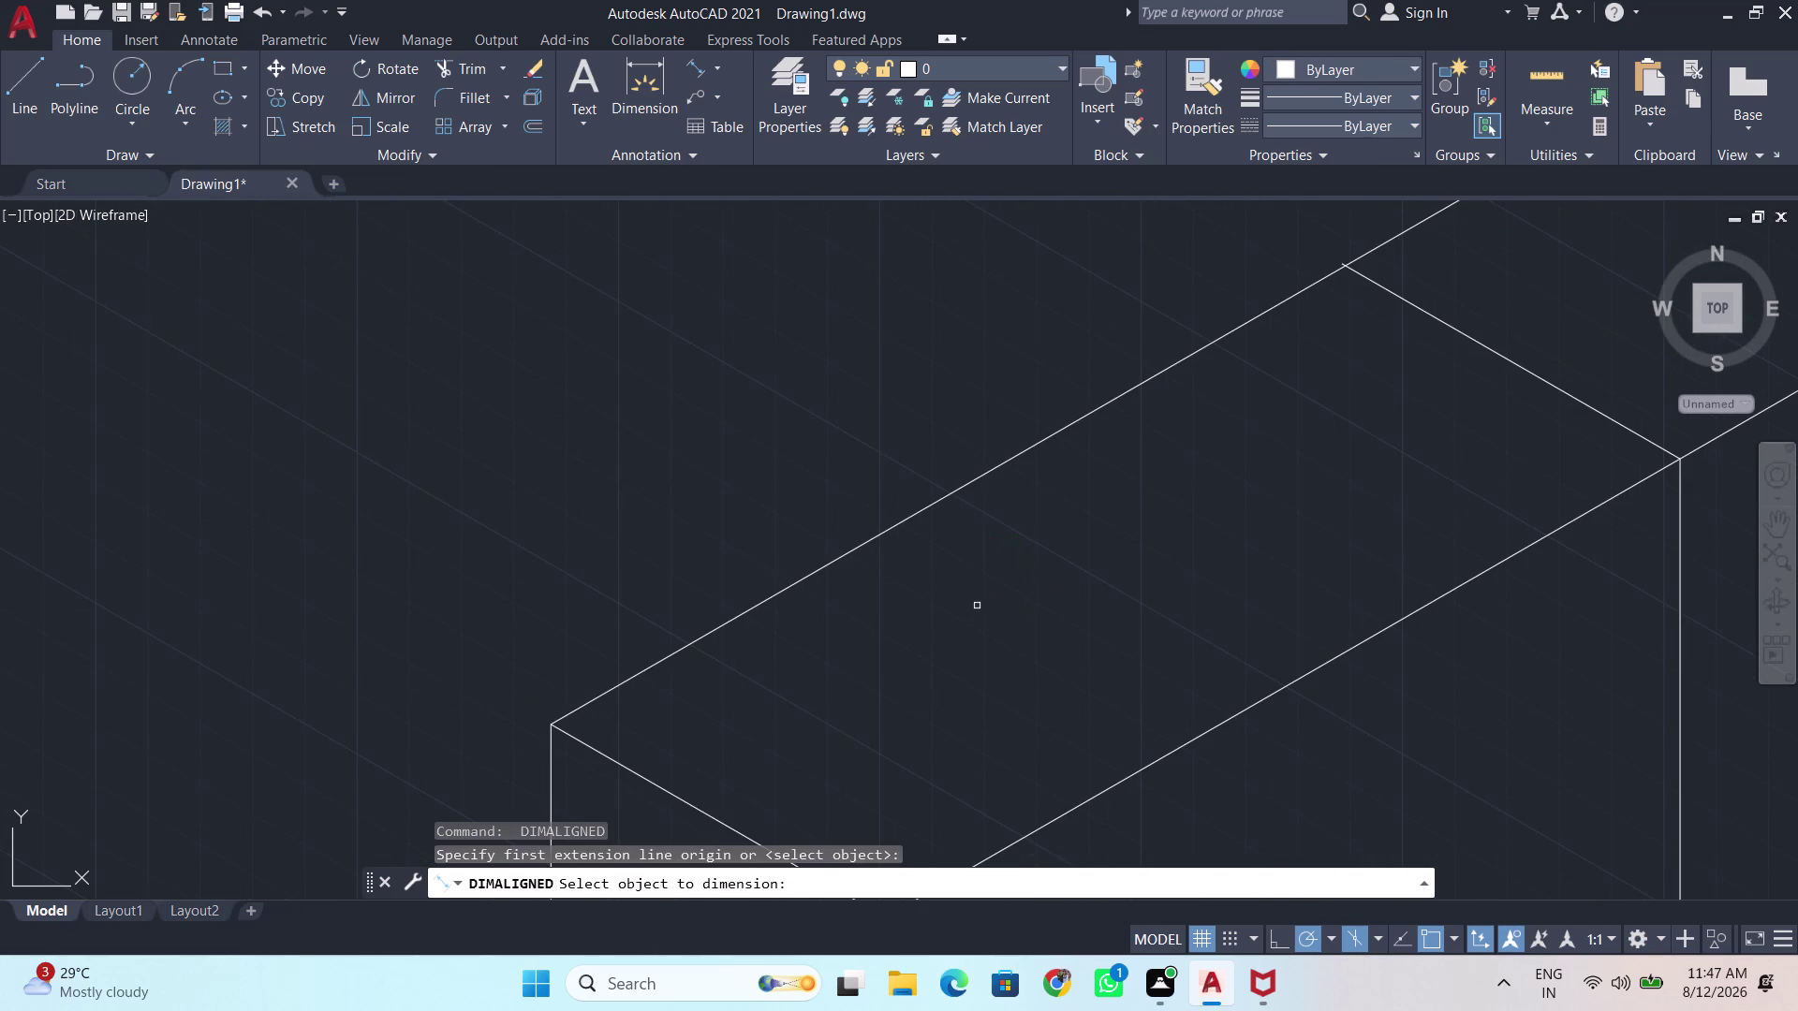
key(d)
key(i)
key(a)
key(Return)
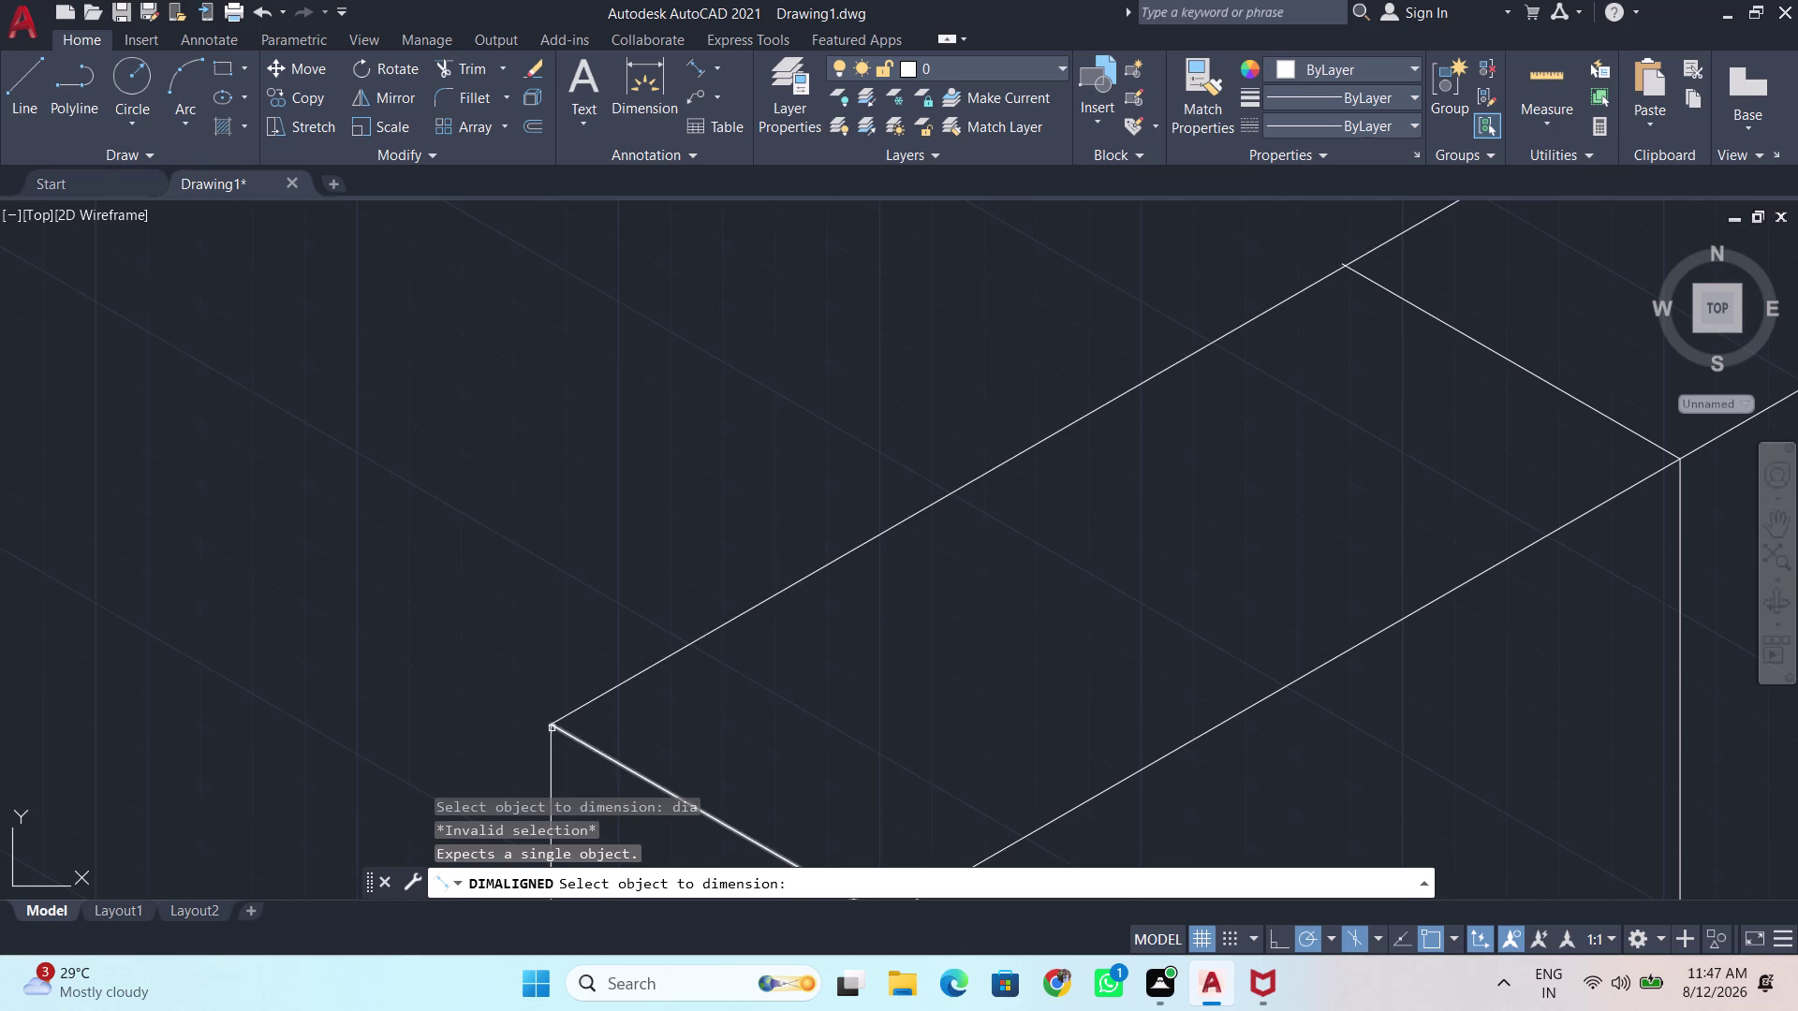
click(571, 710)
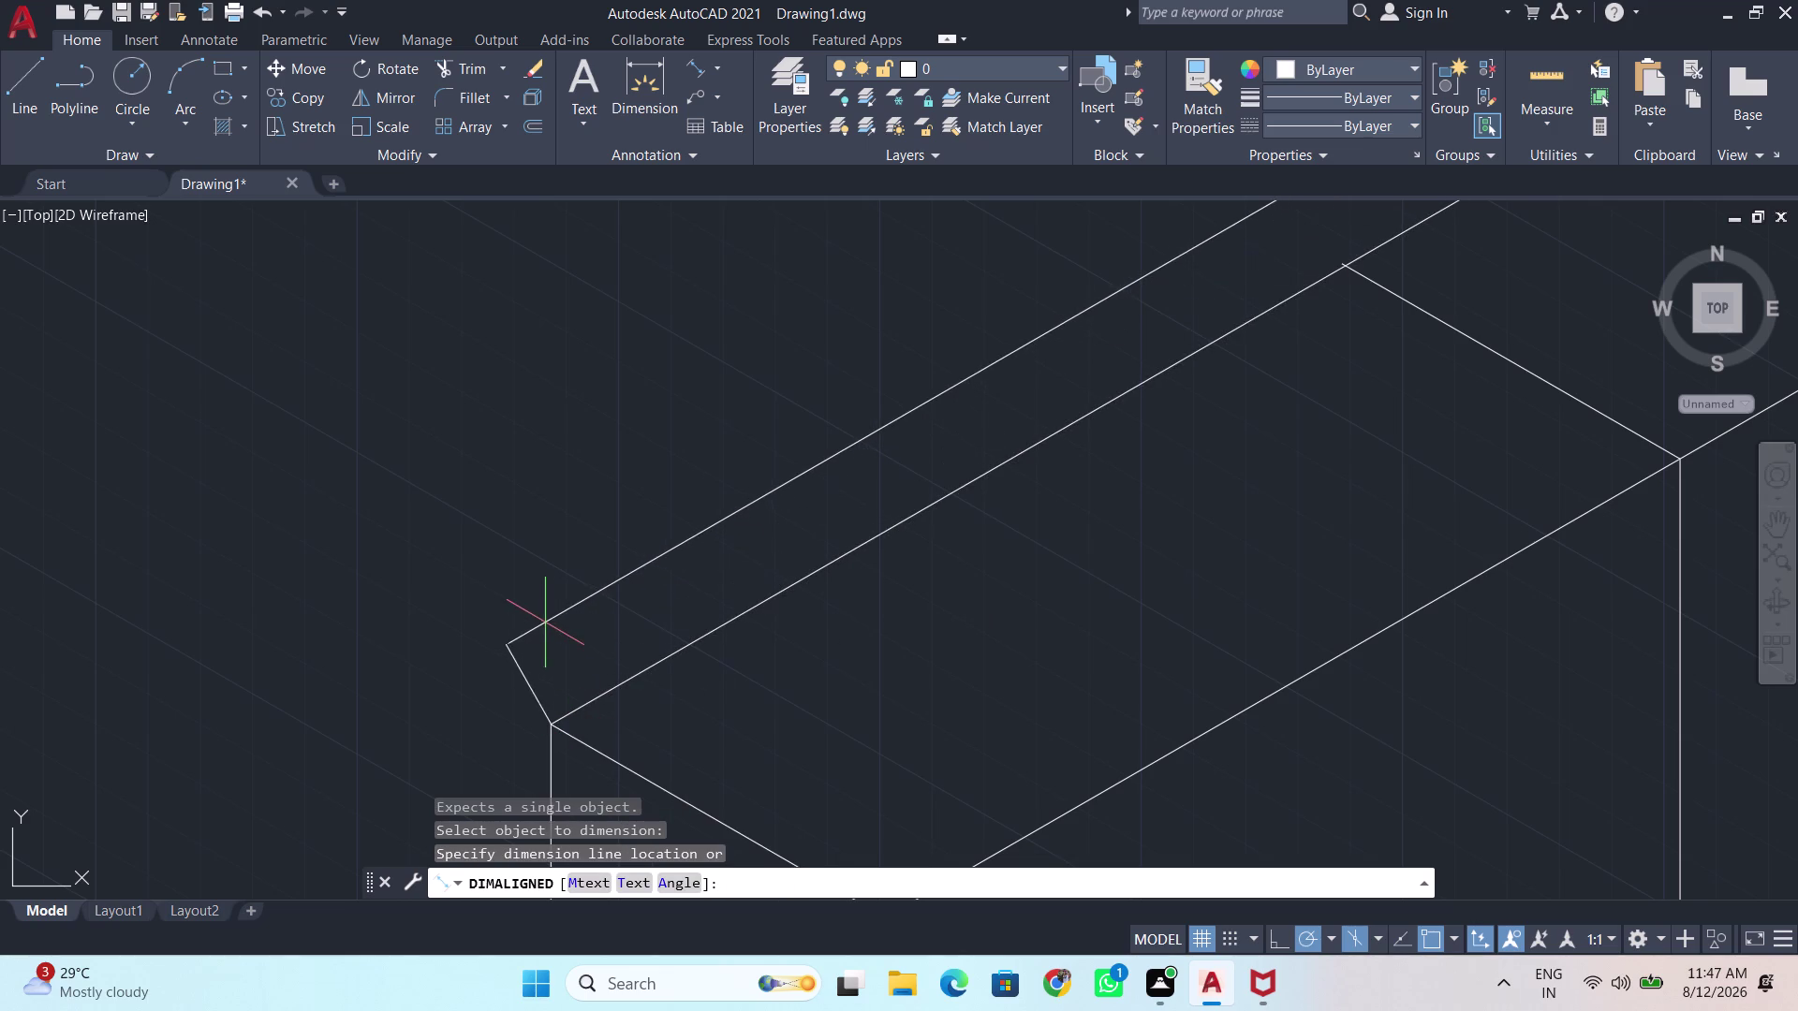
Place the 3800 dimension line along the cabinet top, then select the new dimension.
scroll(up, 3)
scroll(down, 3)
scroll(up, 3)
scroll(down, 3)
scroll(down, 3)
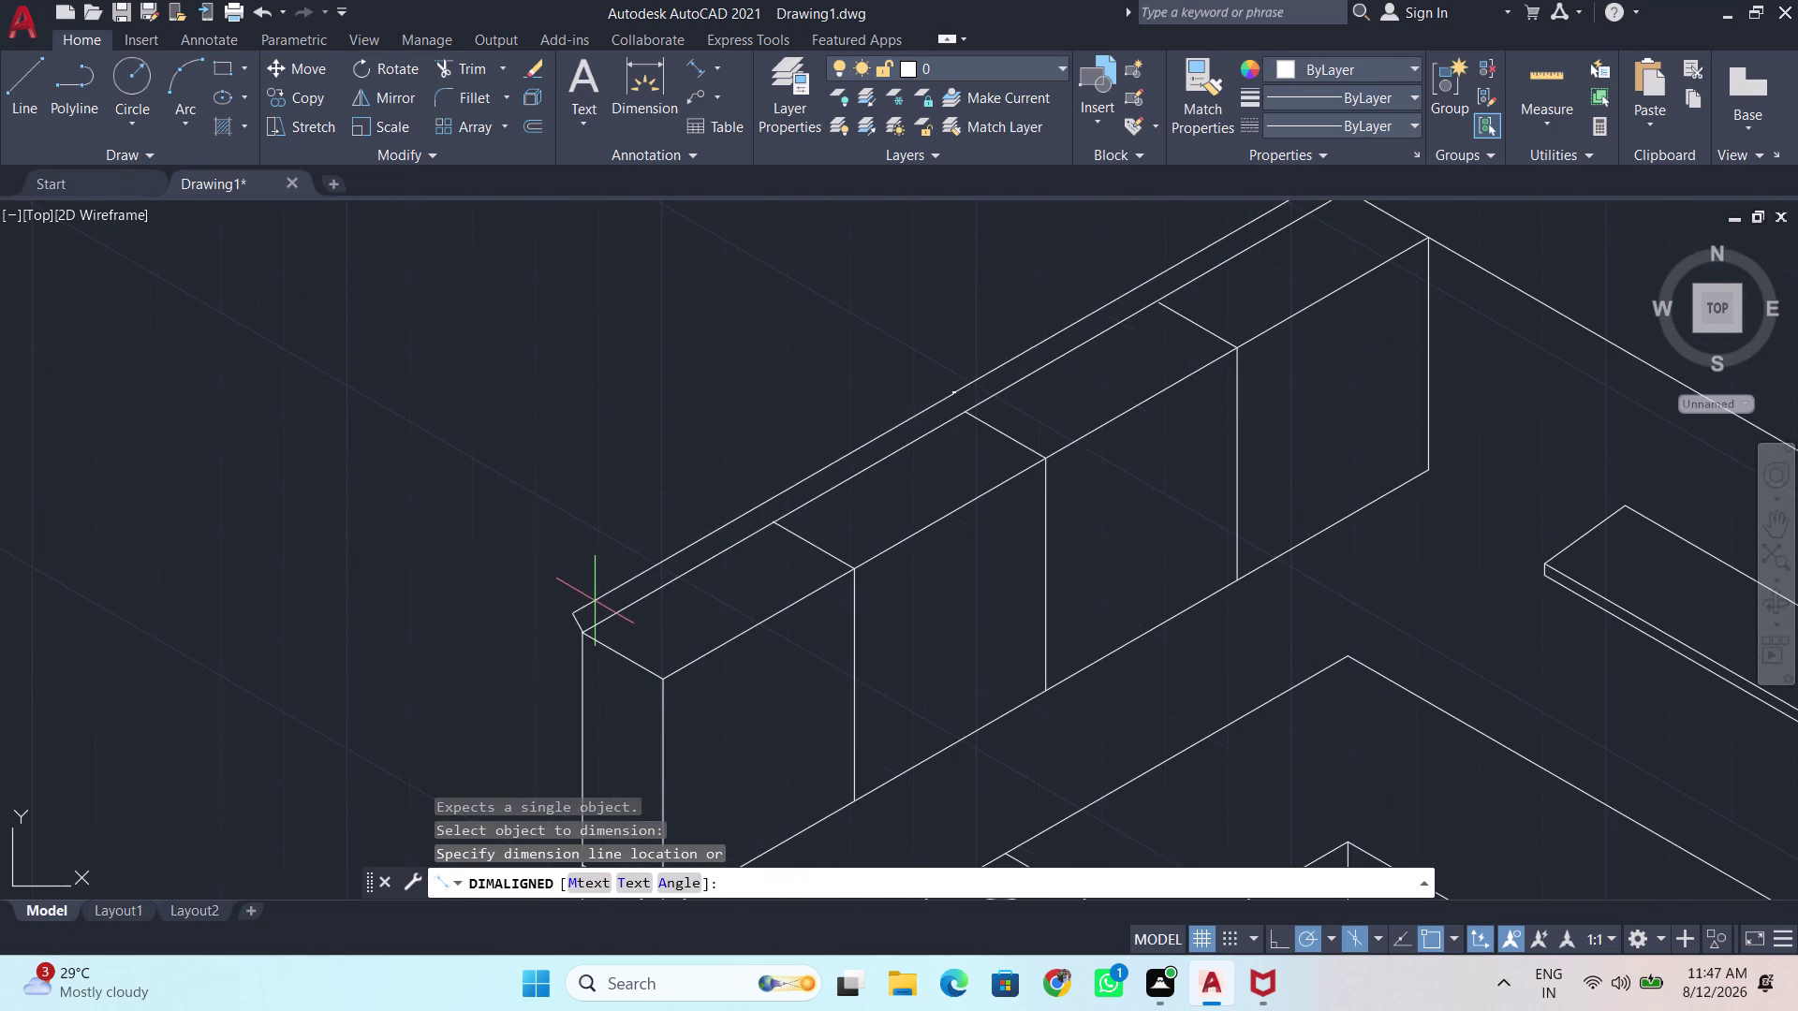
scroll(up, 3)
scroll(up, 3)
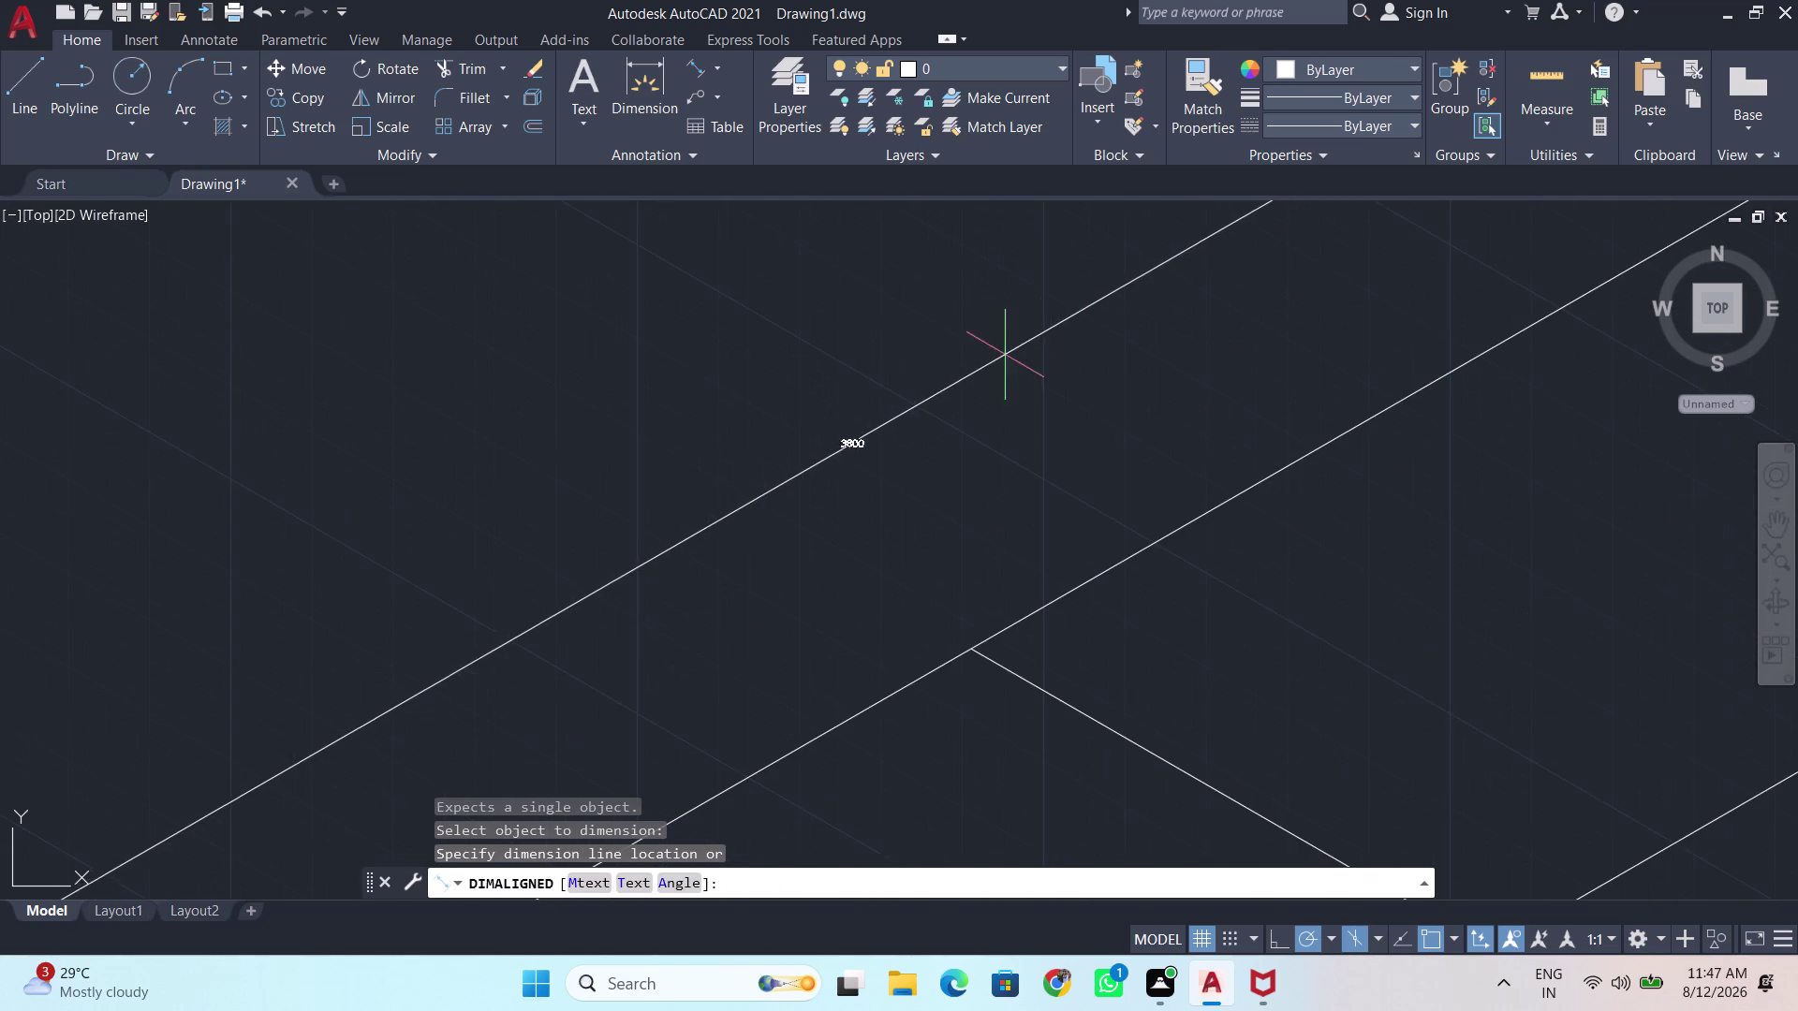
scroll(up, 3)
scroll(down, 3)
click(992, 418)
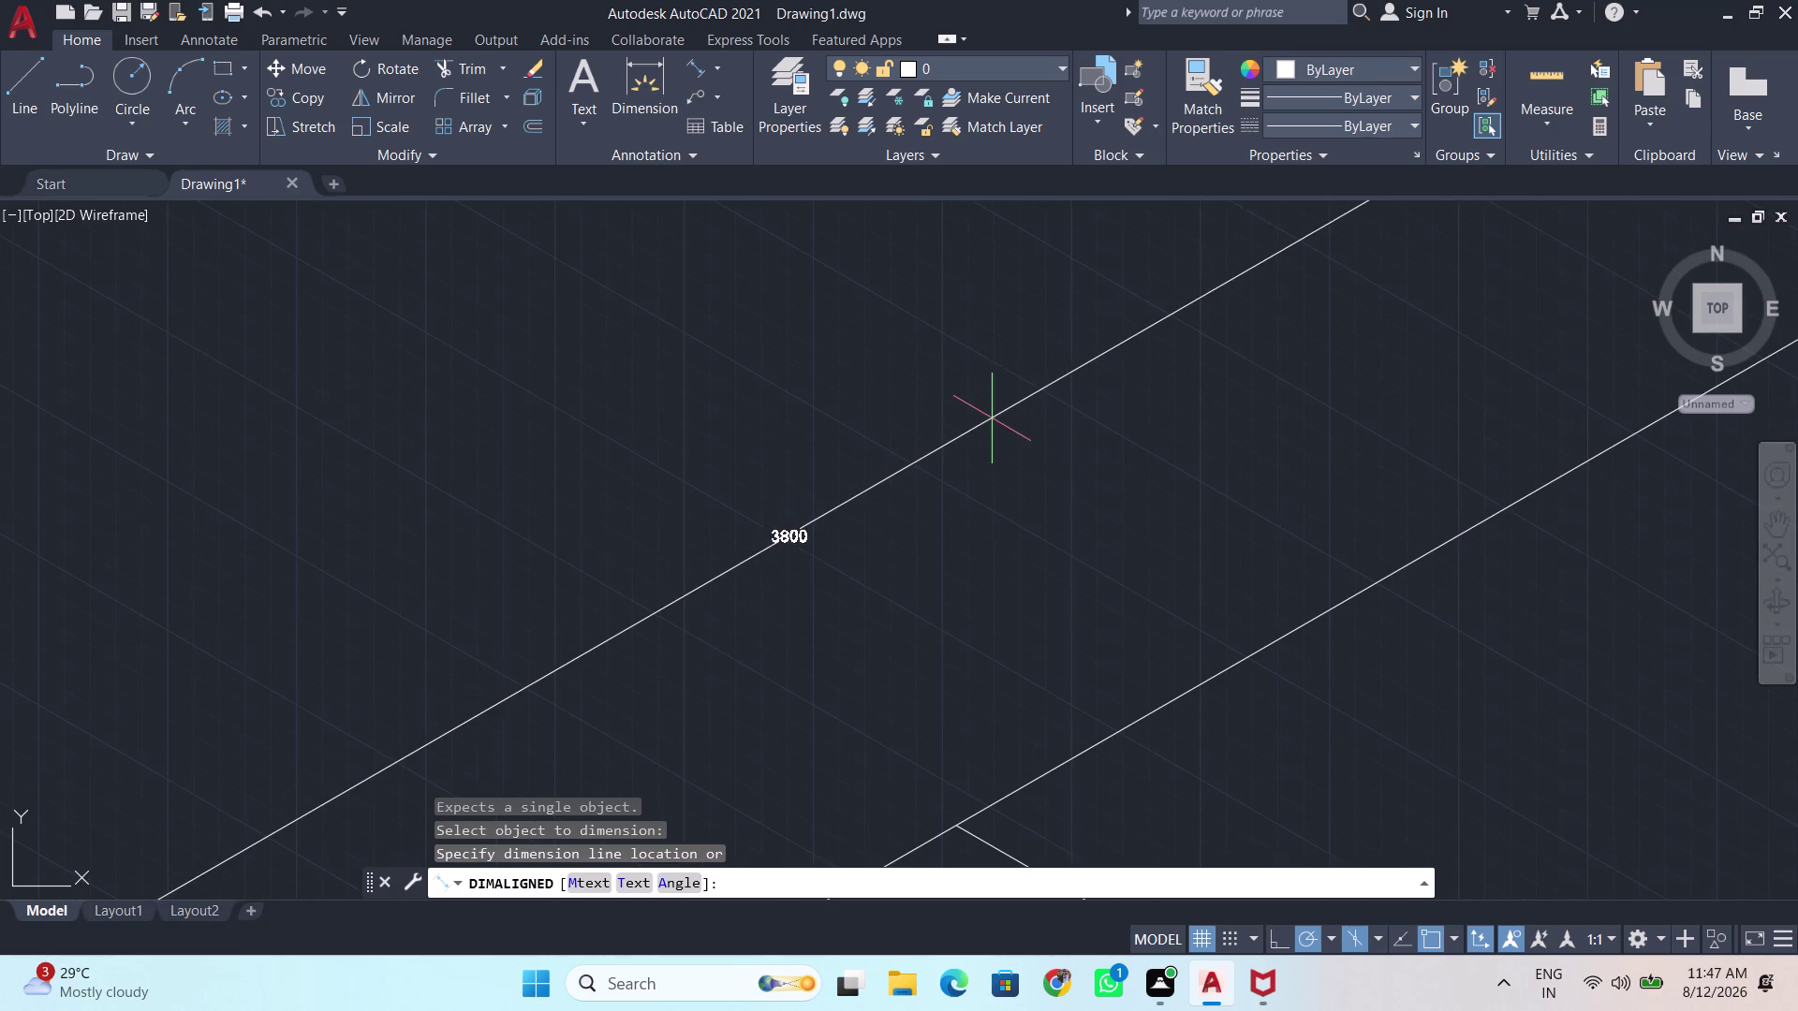
scroll(down, 3)
scroll(down, 3)
scroll(down, 3)
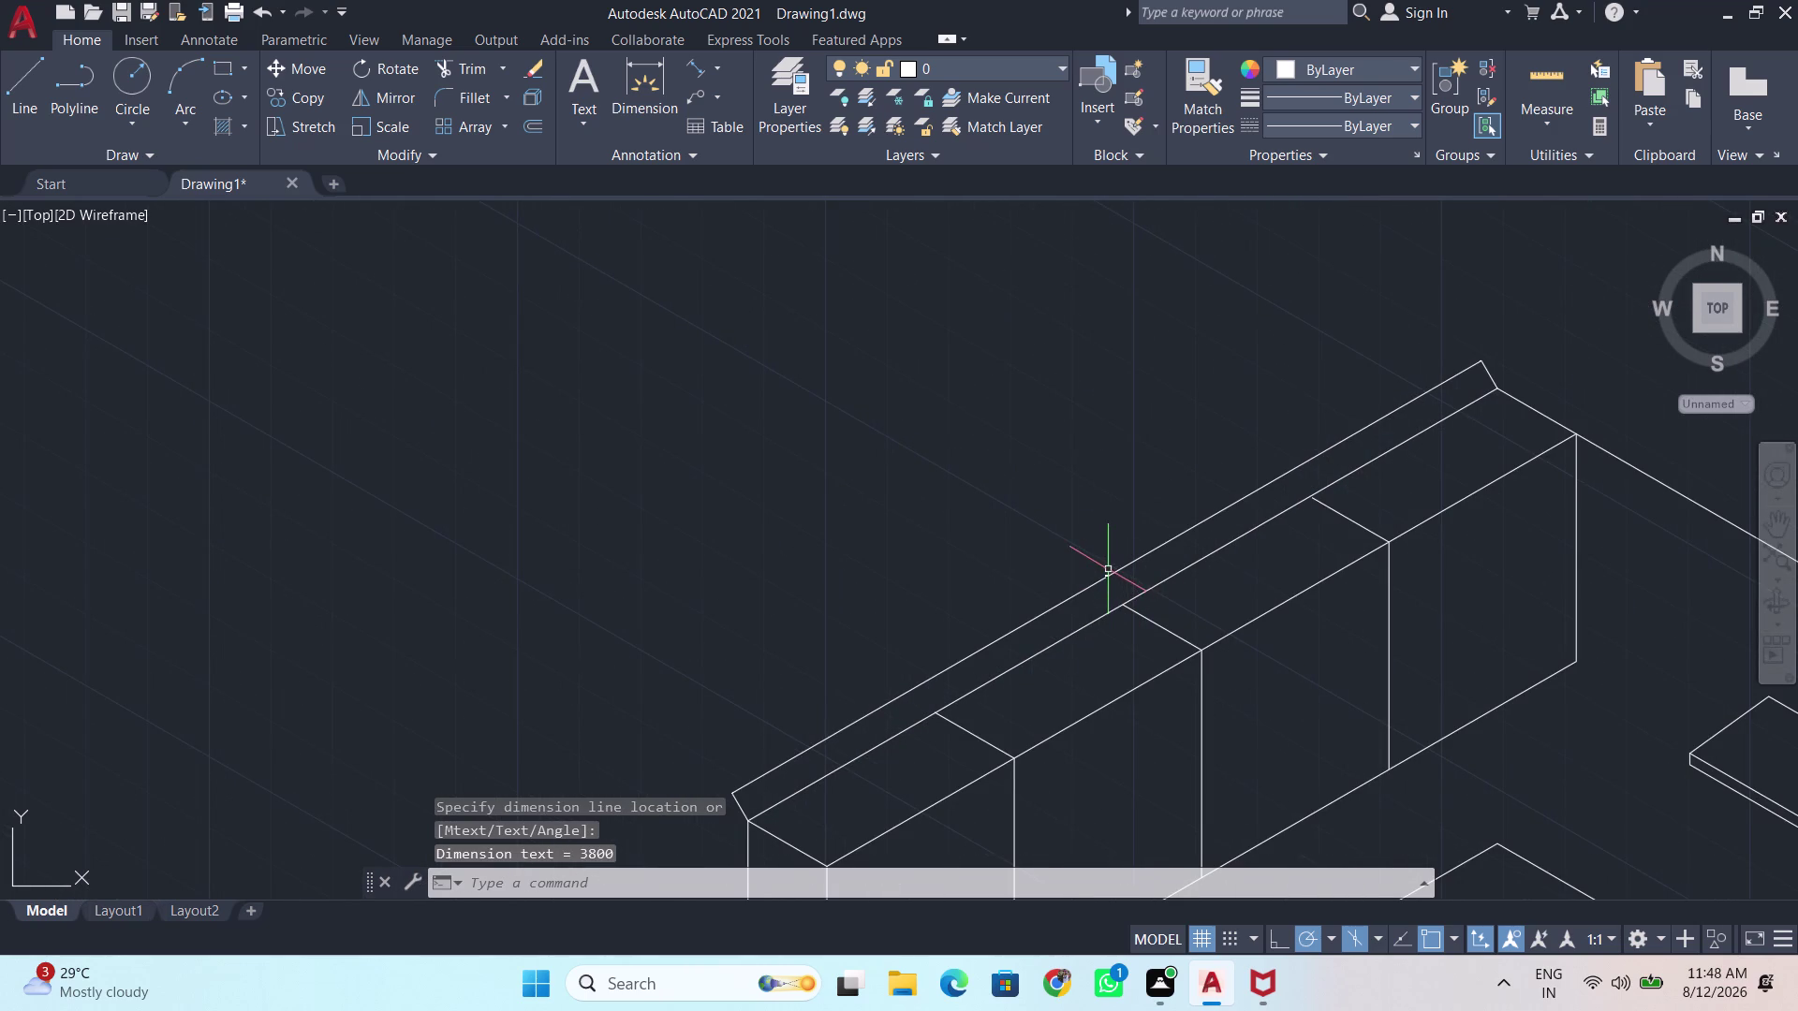
click(1099, 577)
Open the Properties palette for the 3800 dimension.
right_click(1116, 481)
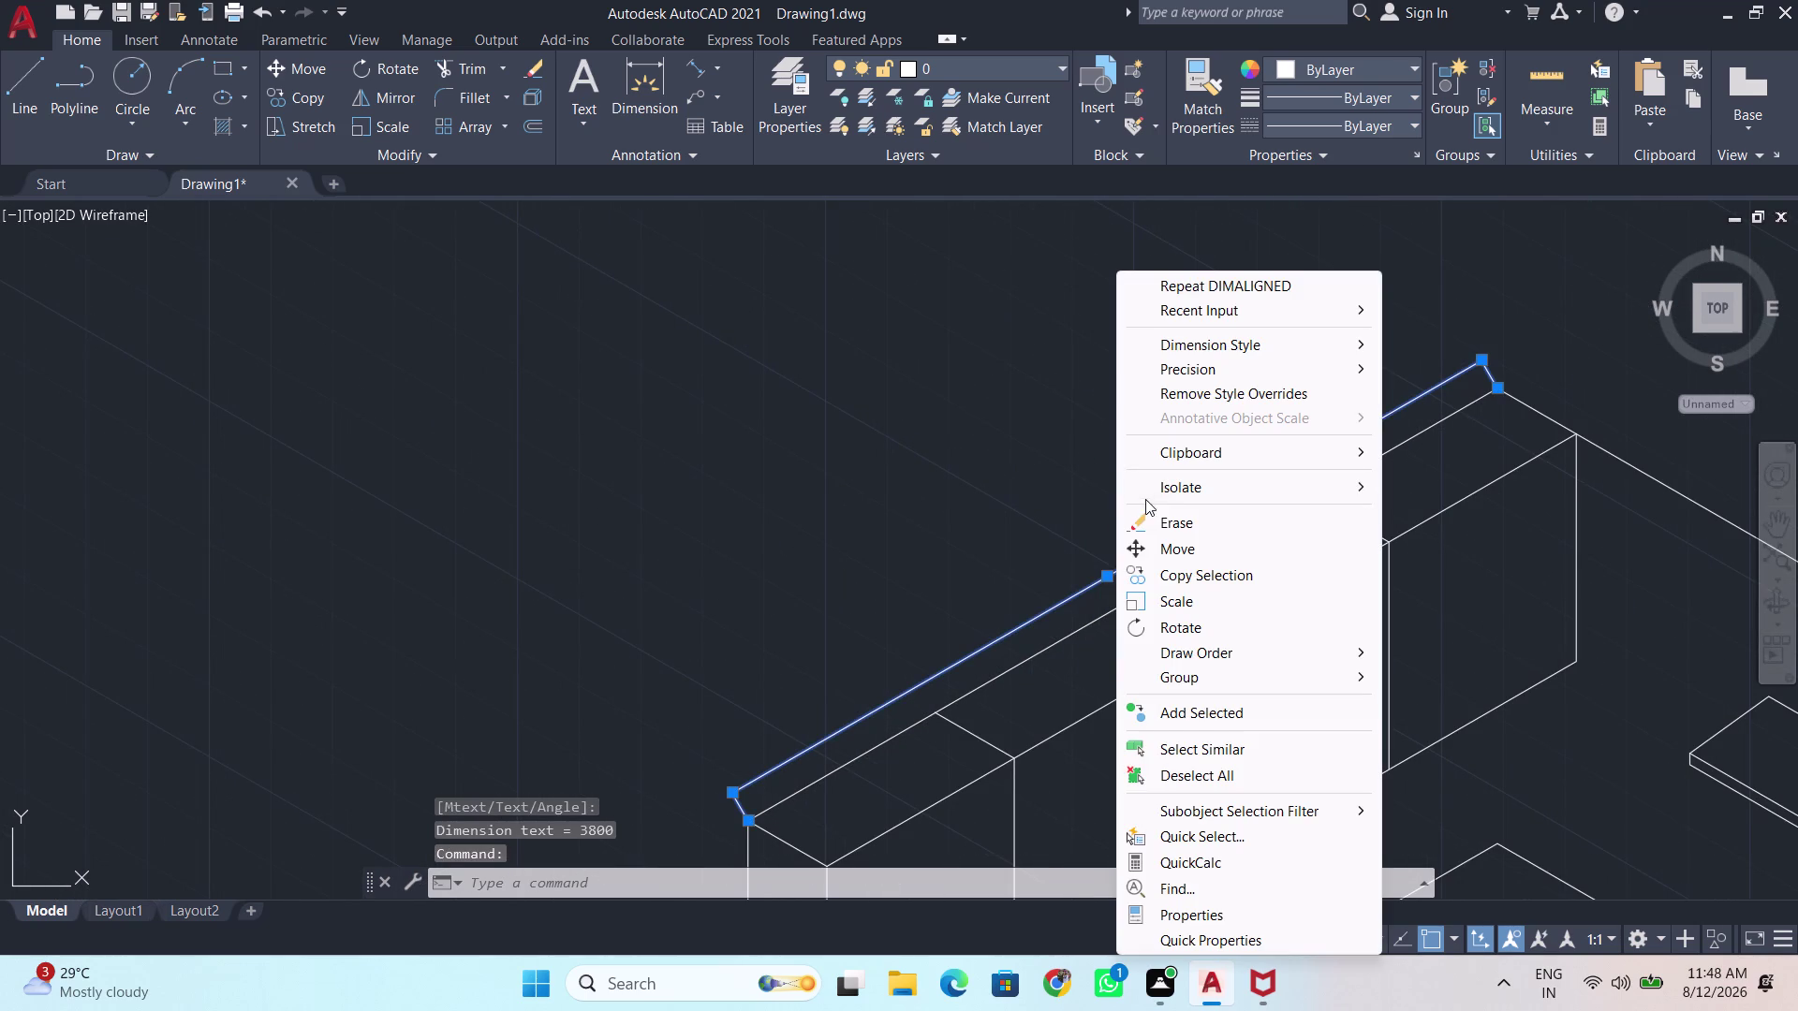
click(1049, 548)
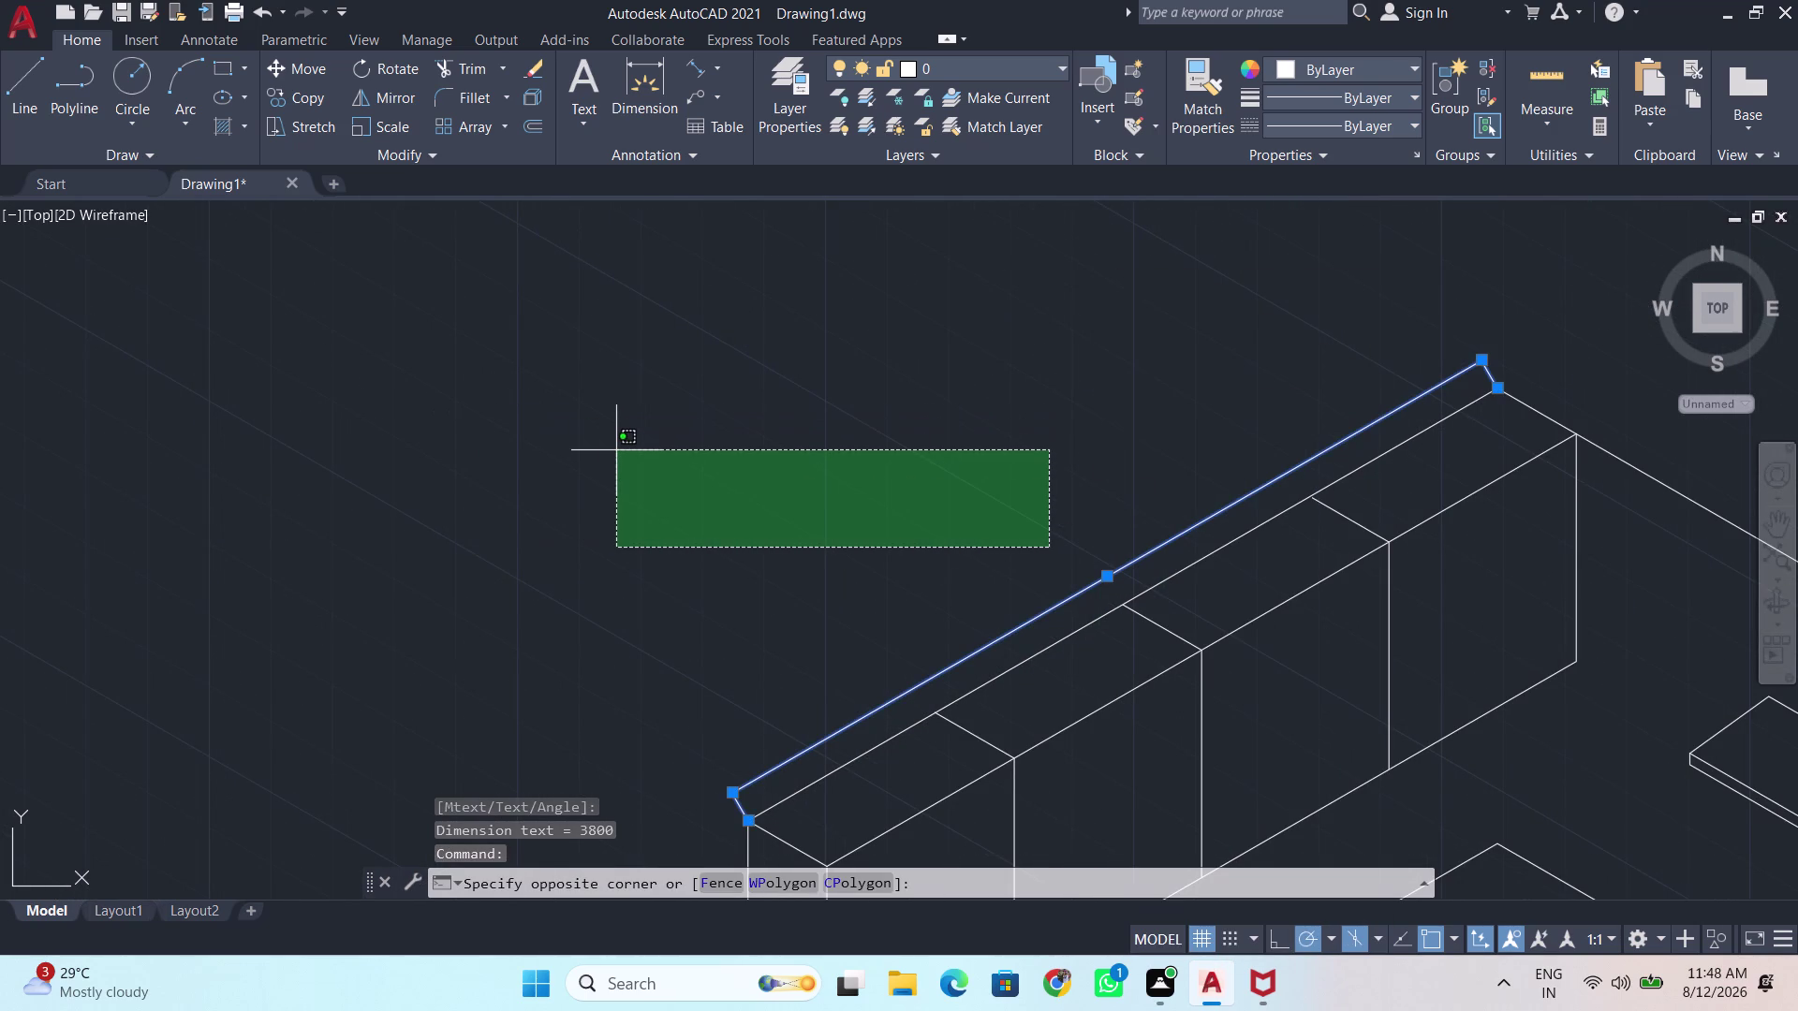
click(616, 450)
key(p)
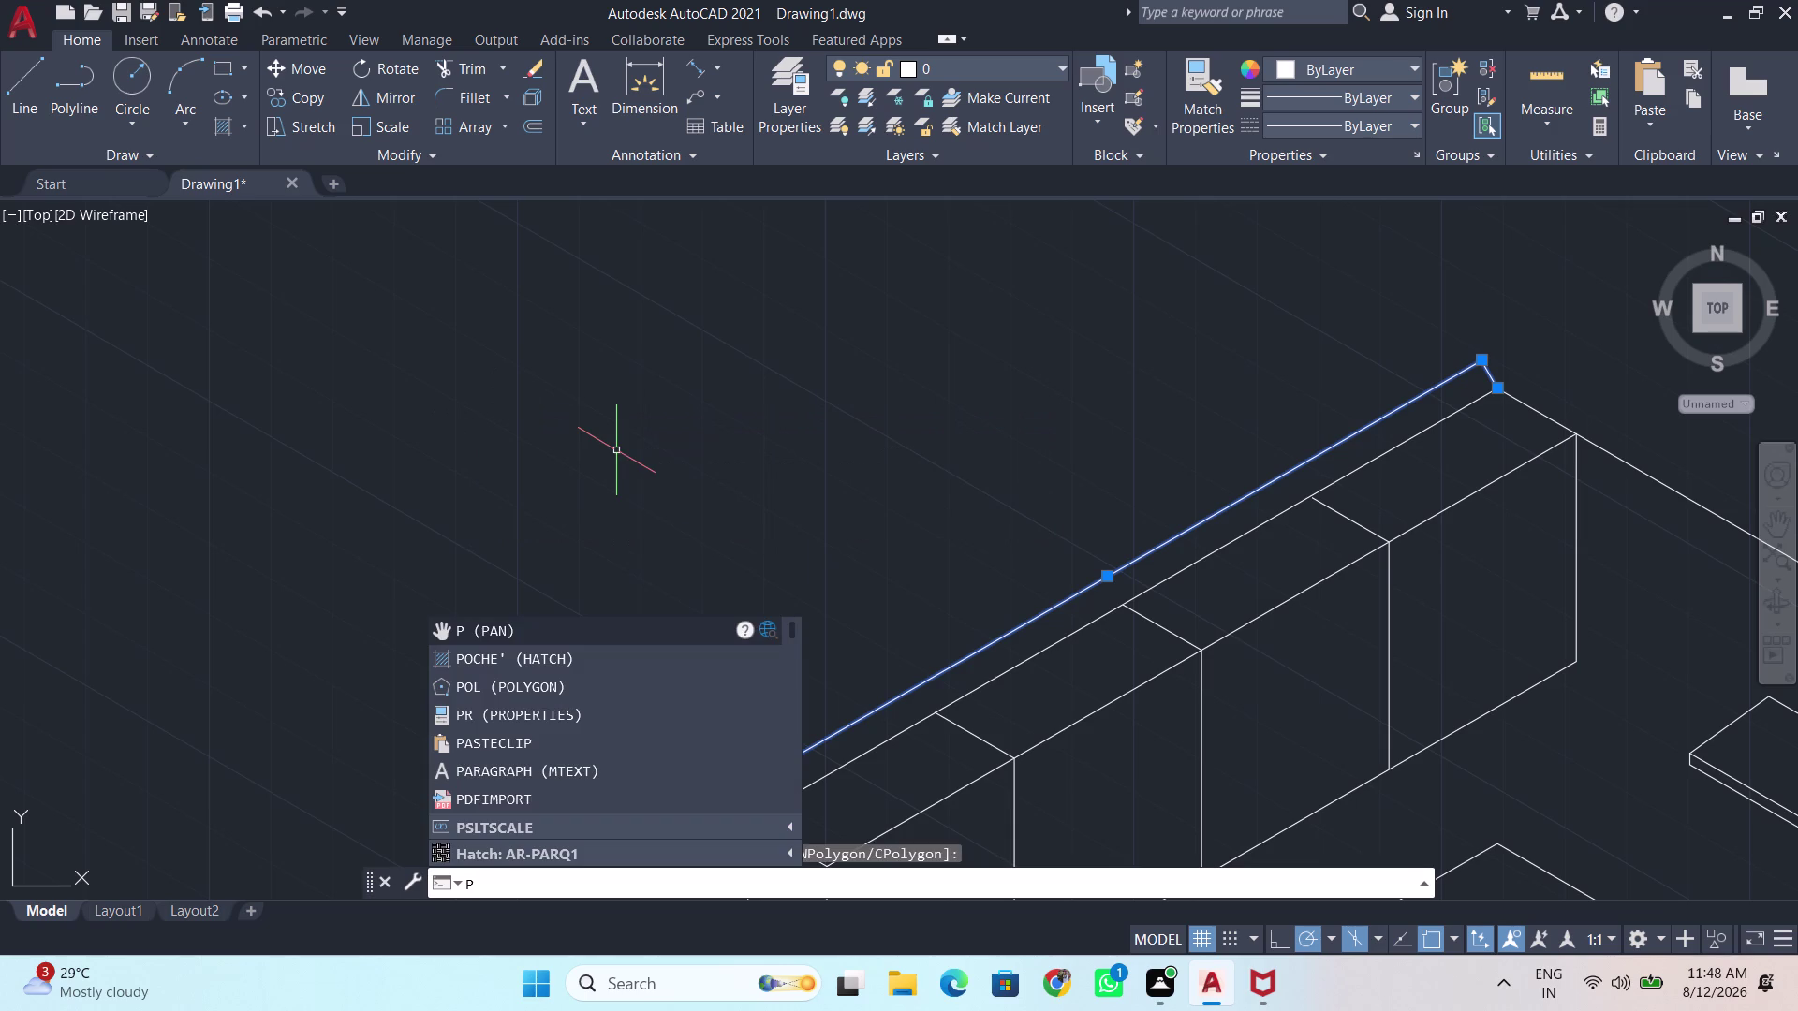
key(r)
click(566, 660)
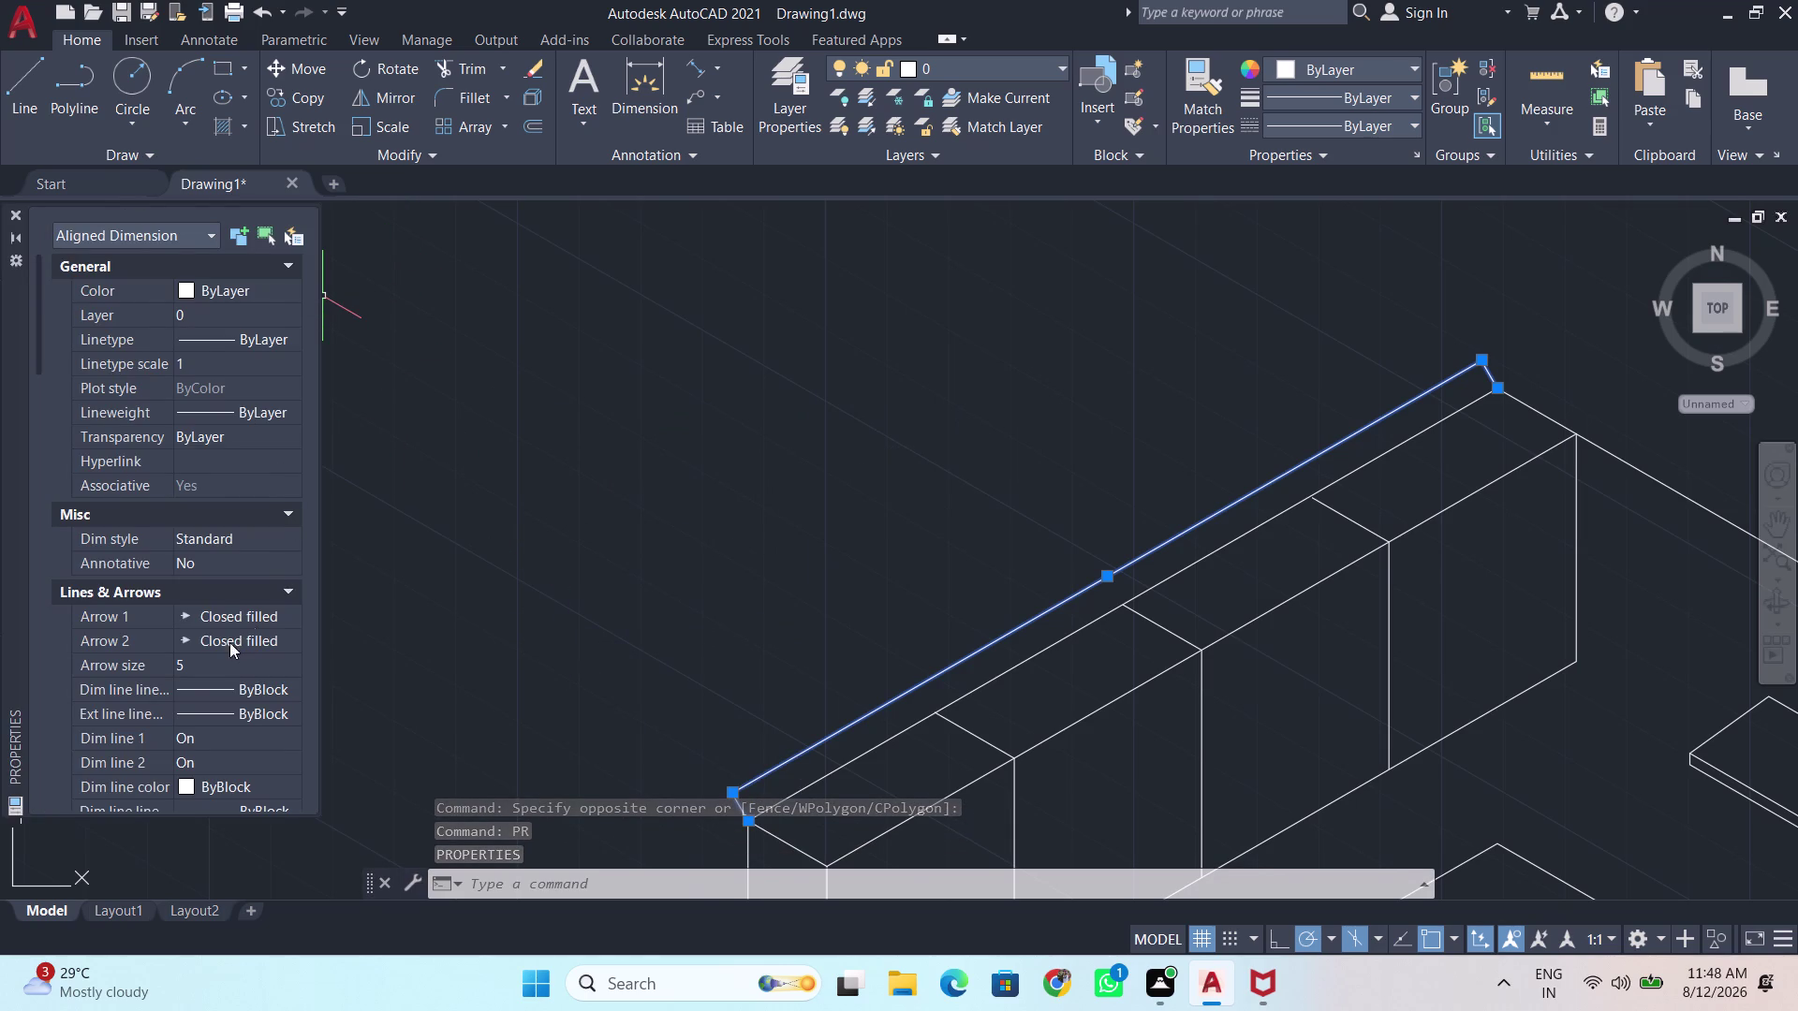
Set the 3800 dimension's text height to 50.
scroll(down, 3)
scroll(down, 3)
scroll(down, 3)
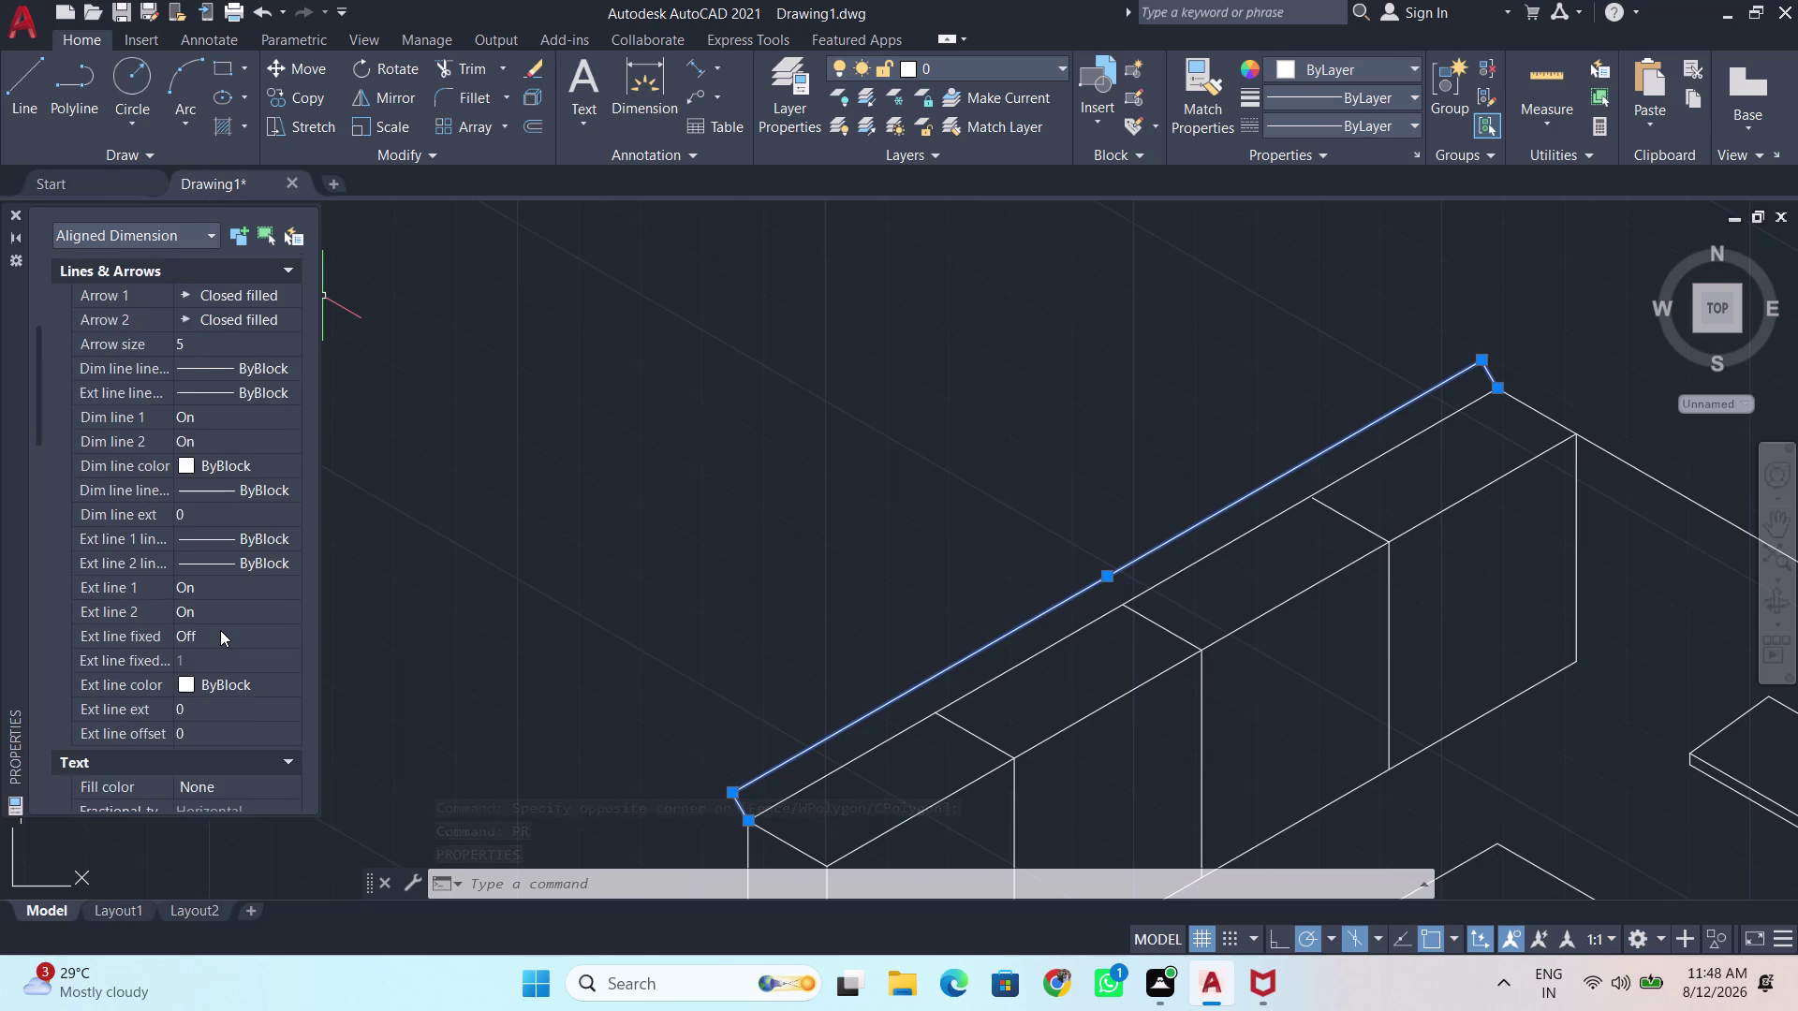
scroll(down, 3)
scroll(down, 3)
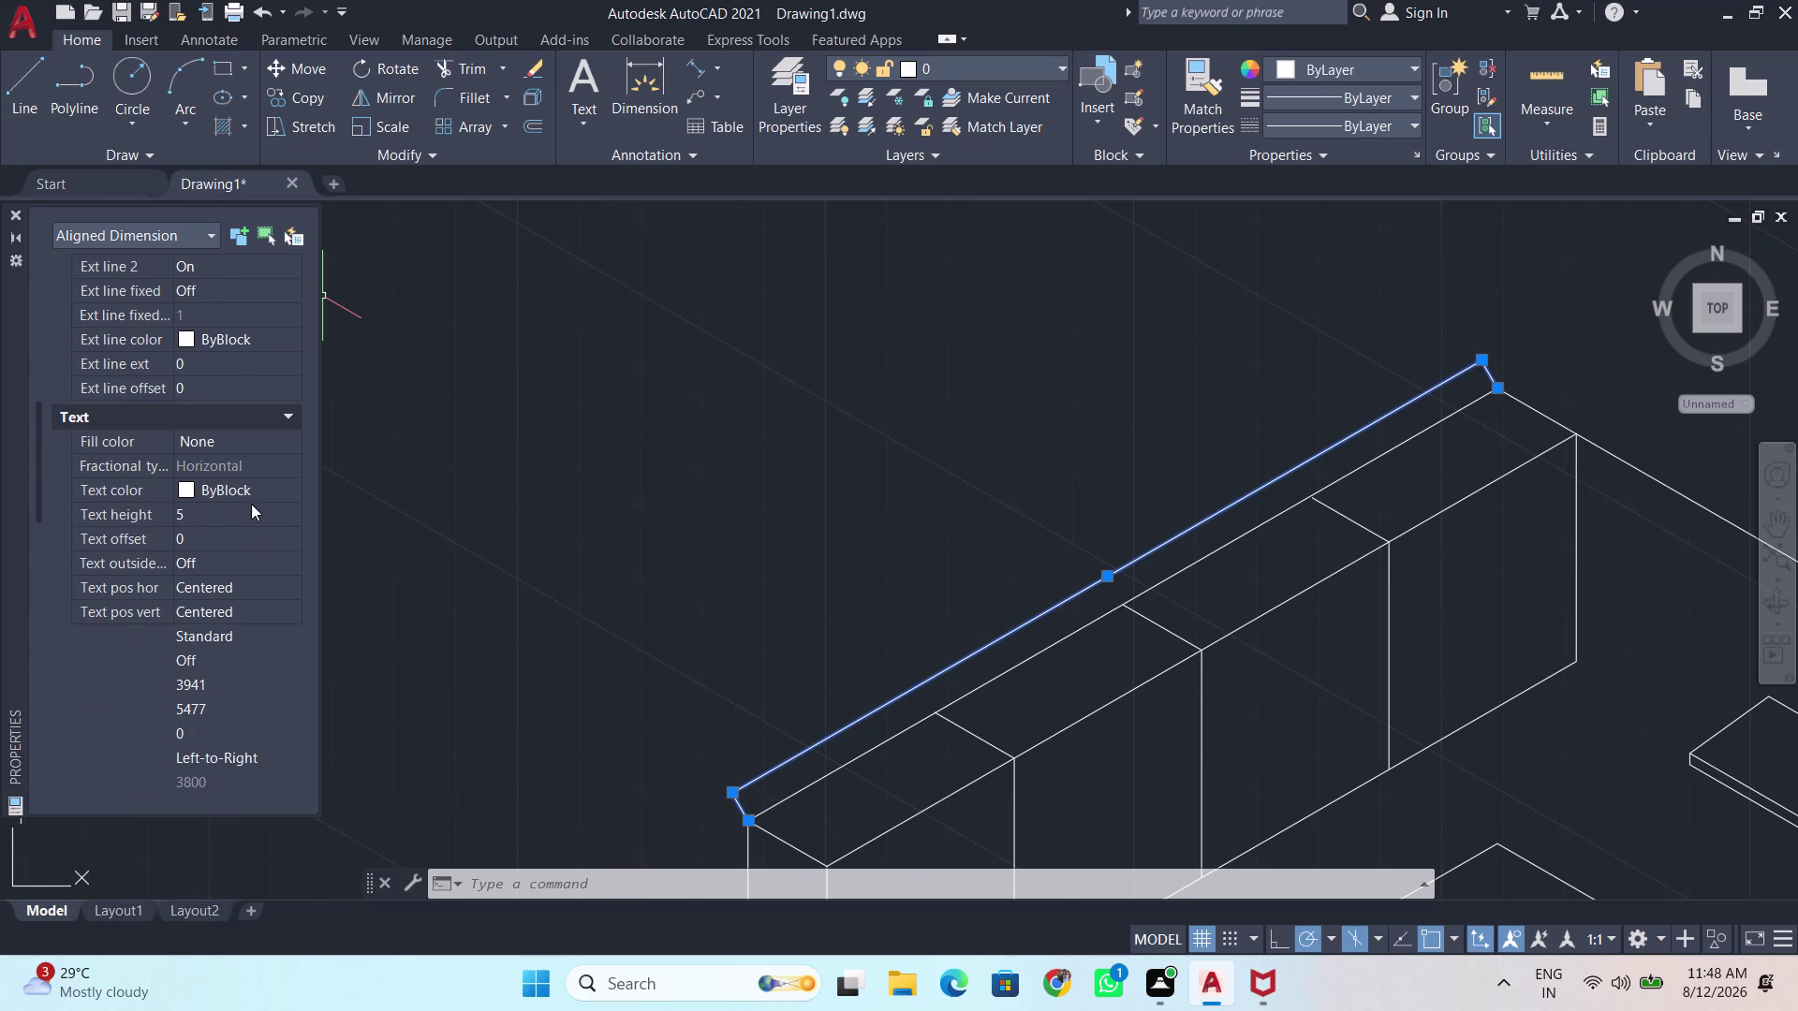
click(241, 494)
click(236, 509)
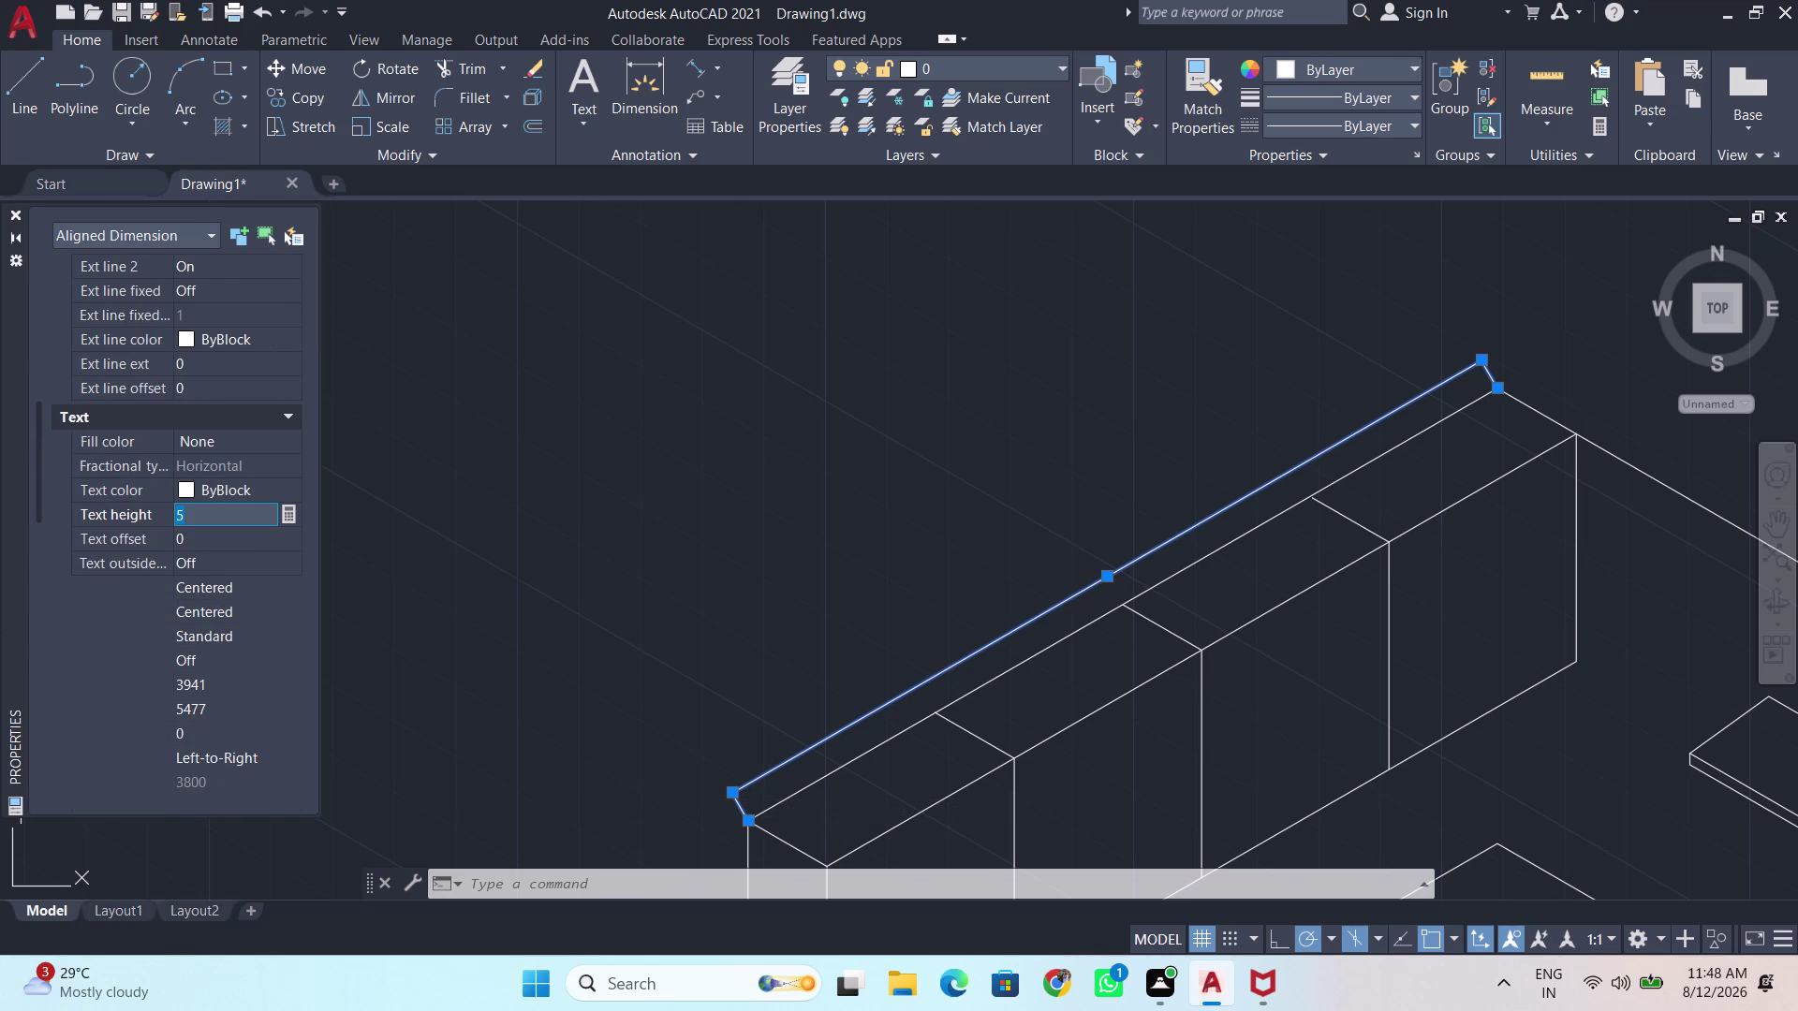
key(BackSpace)
text(50)
key(Return)
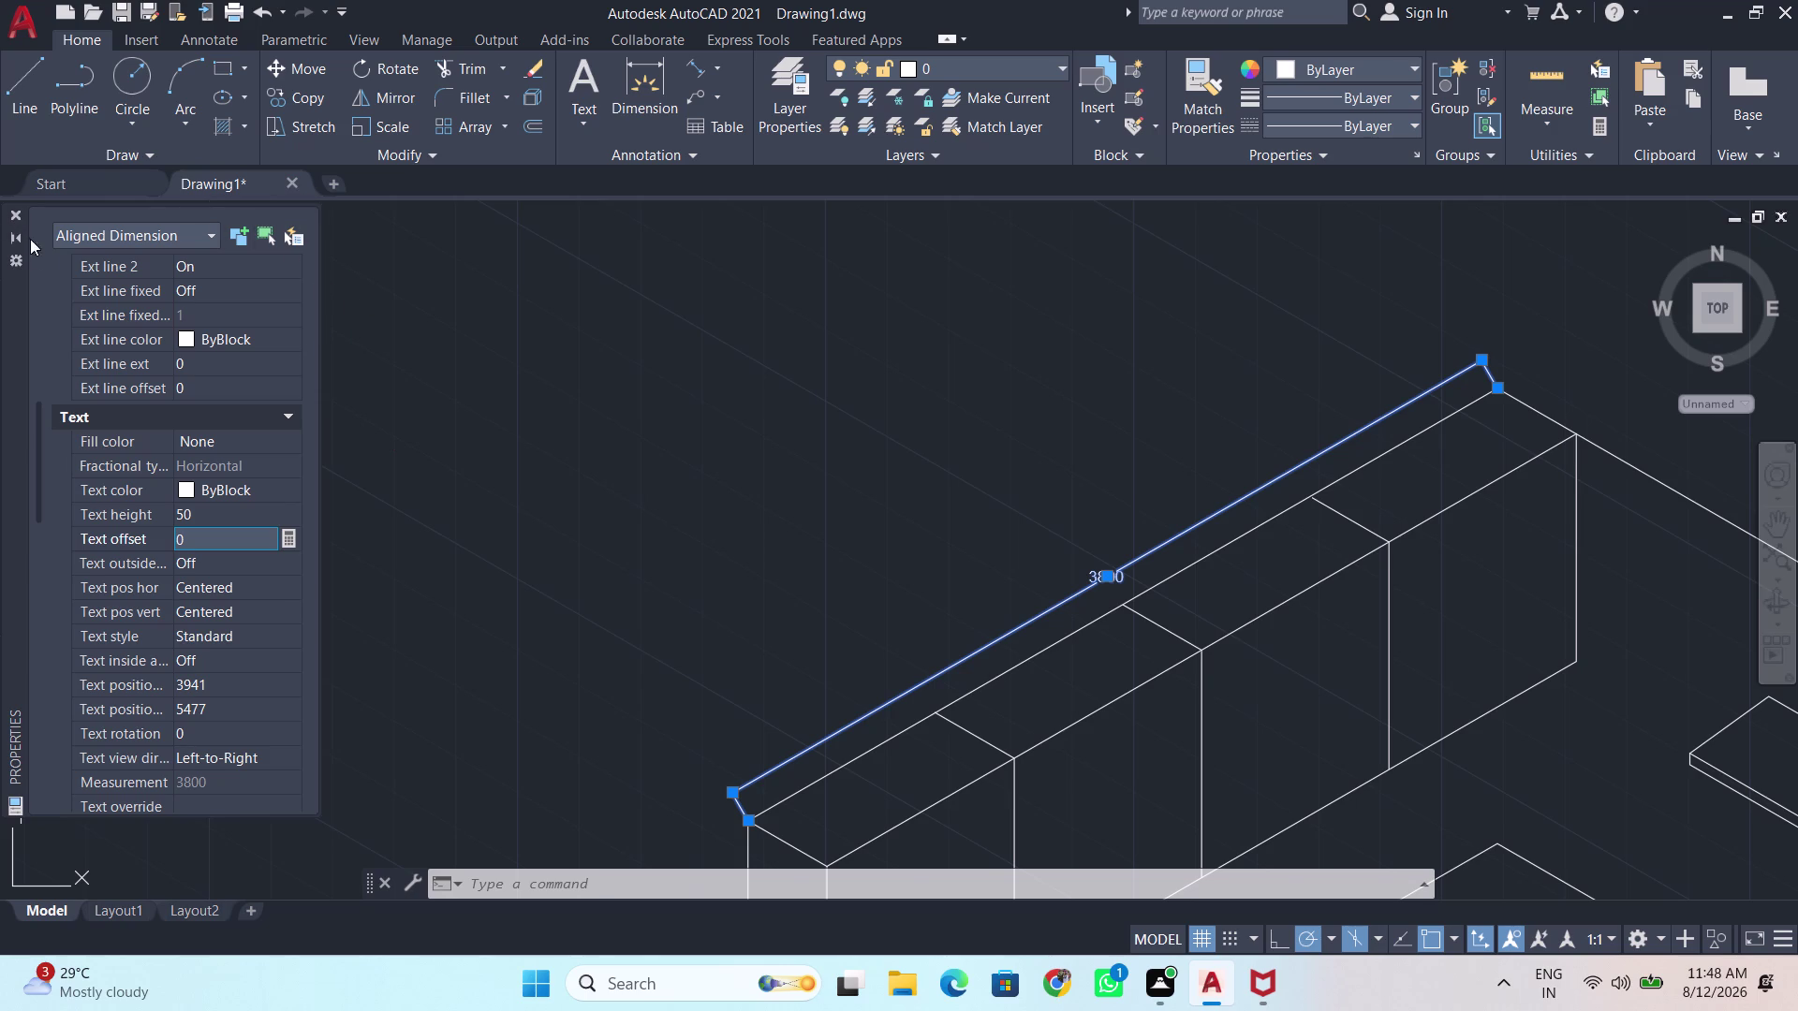
Set the 3800 dimension's arrow size to 50.
scroll(up, 3)
scroll(up, 3)
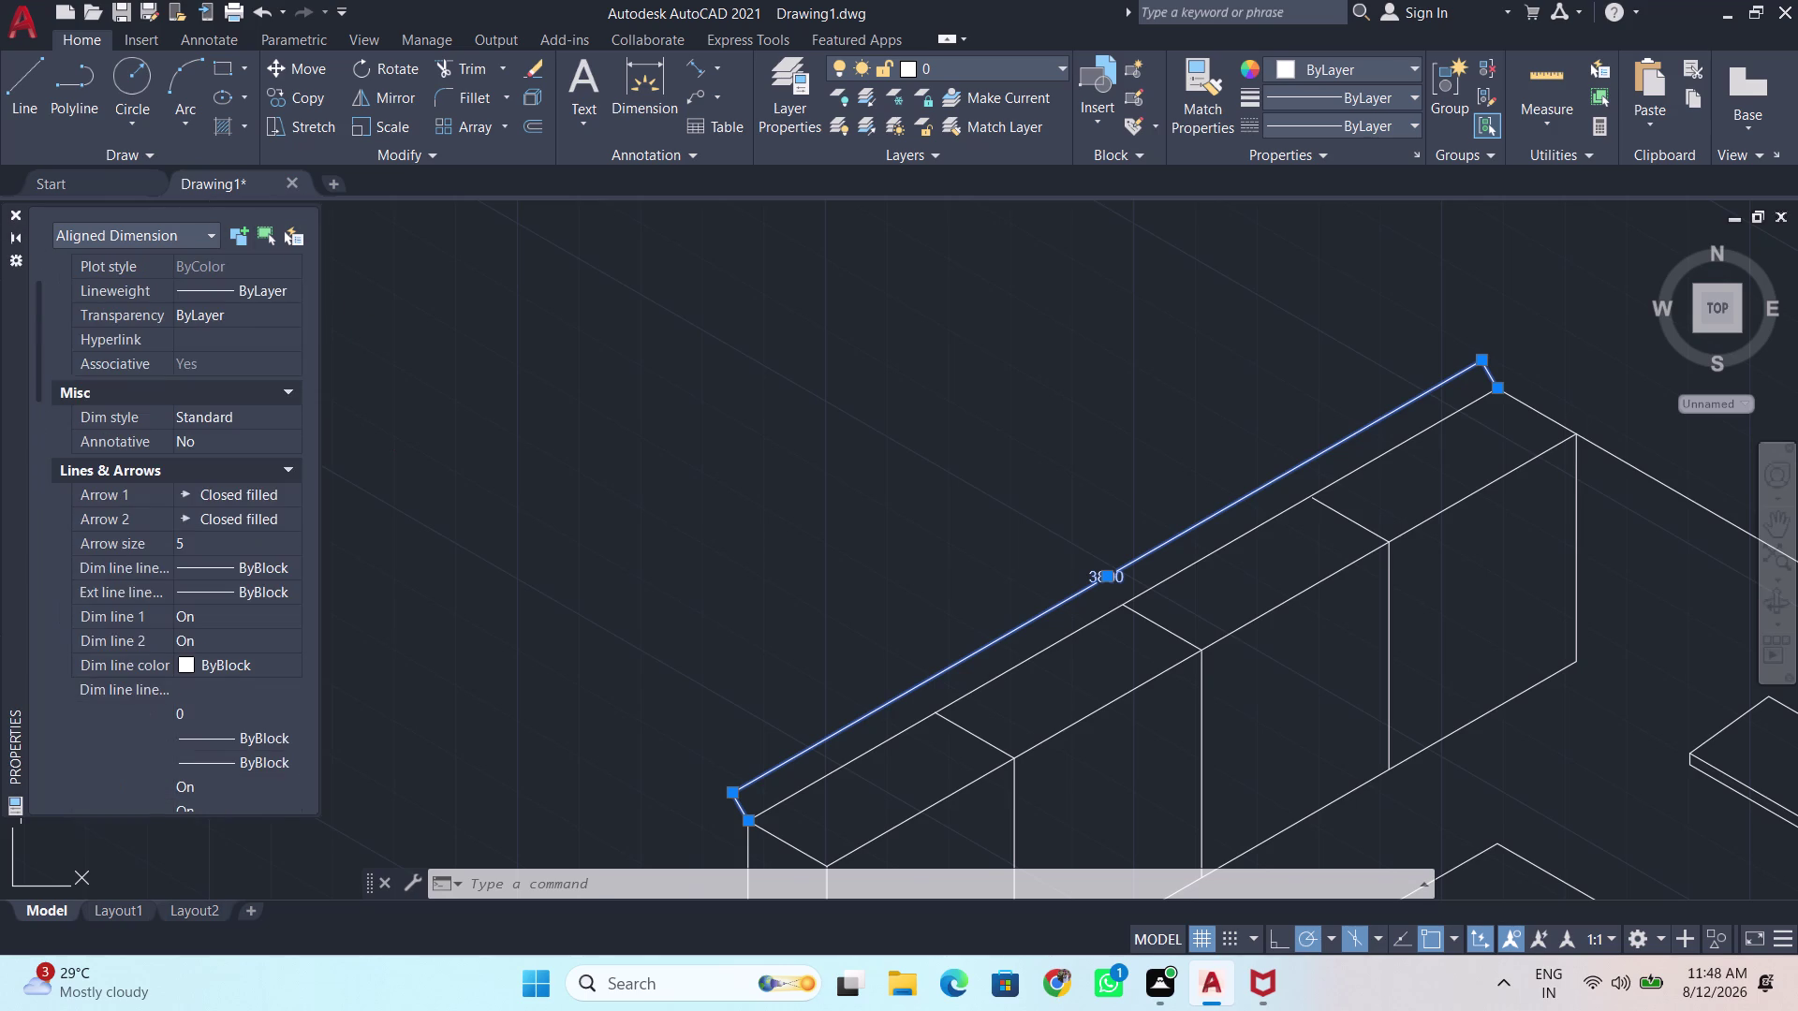
scroll(up, 3)
click(218, 652)
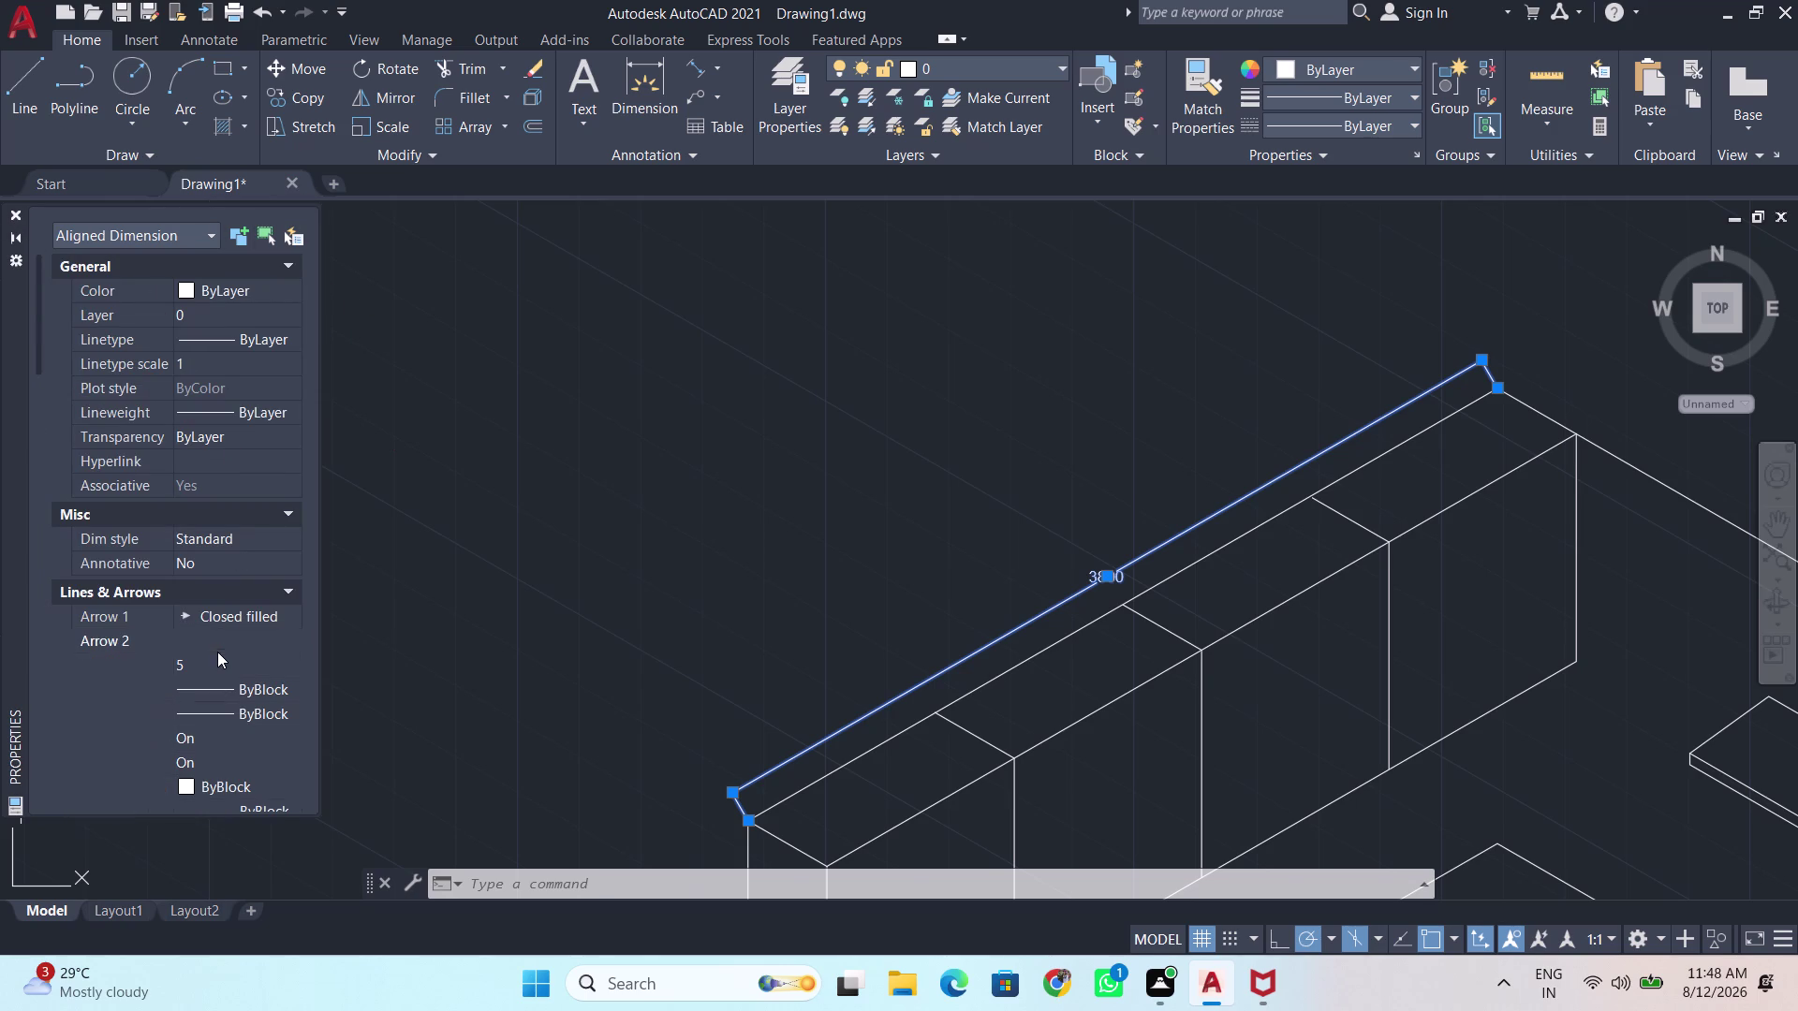
click(213, 656)
key(0)
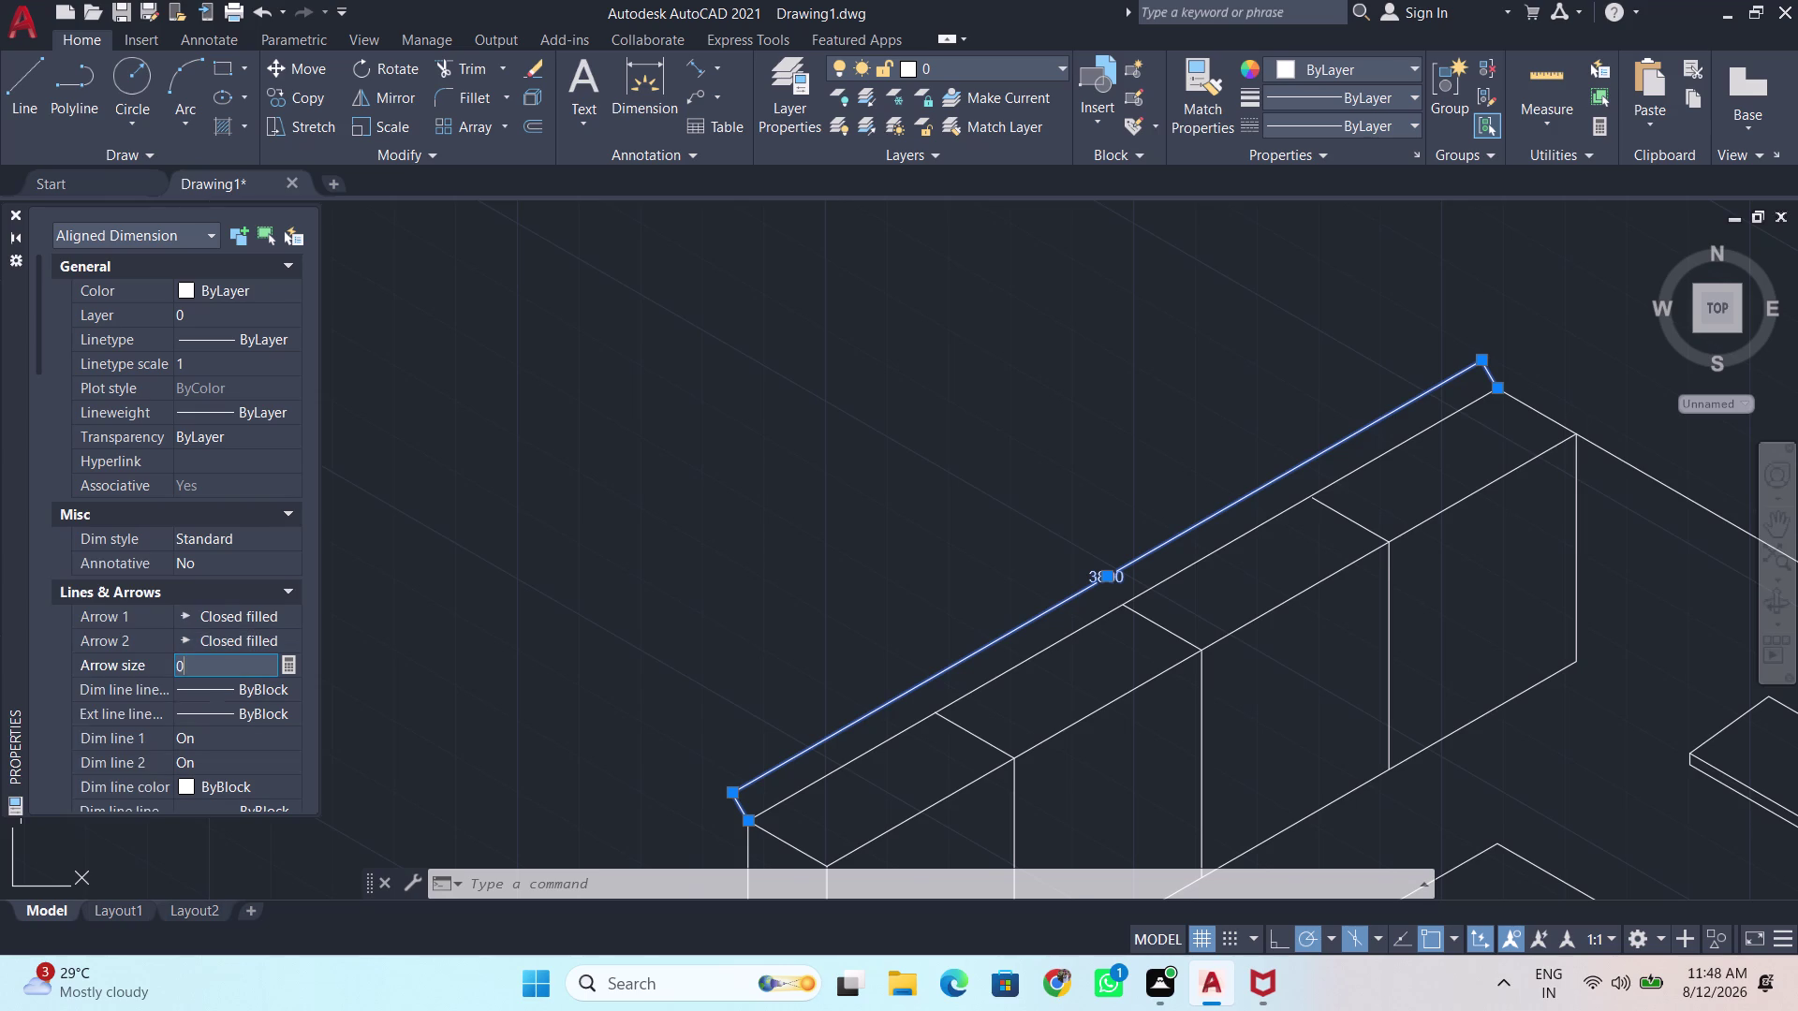
key(BackSpace)
text(50)
key(Return)
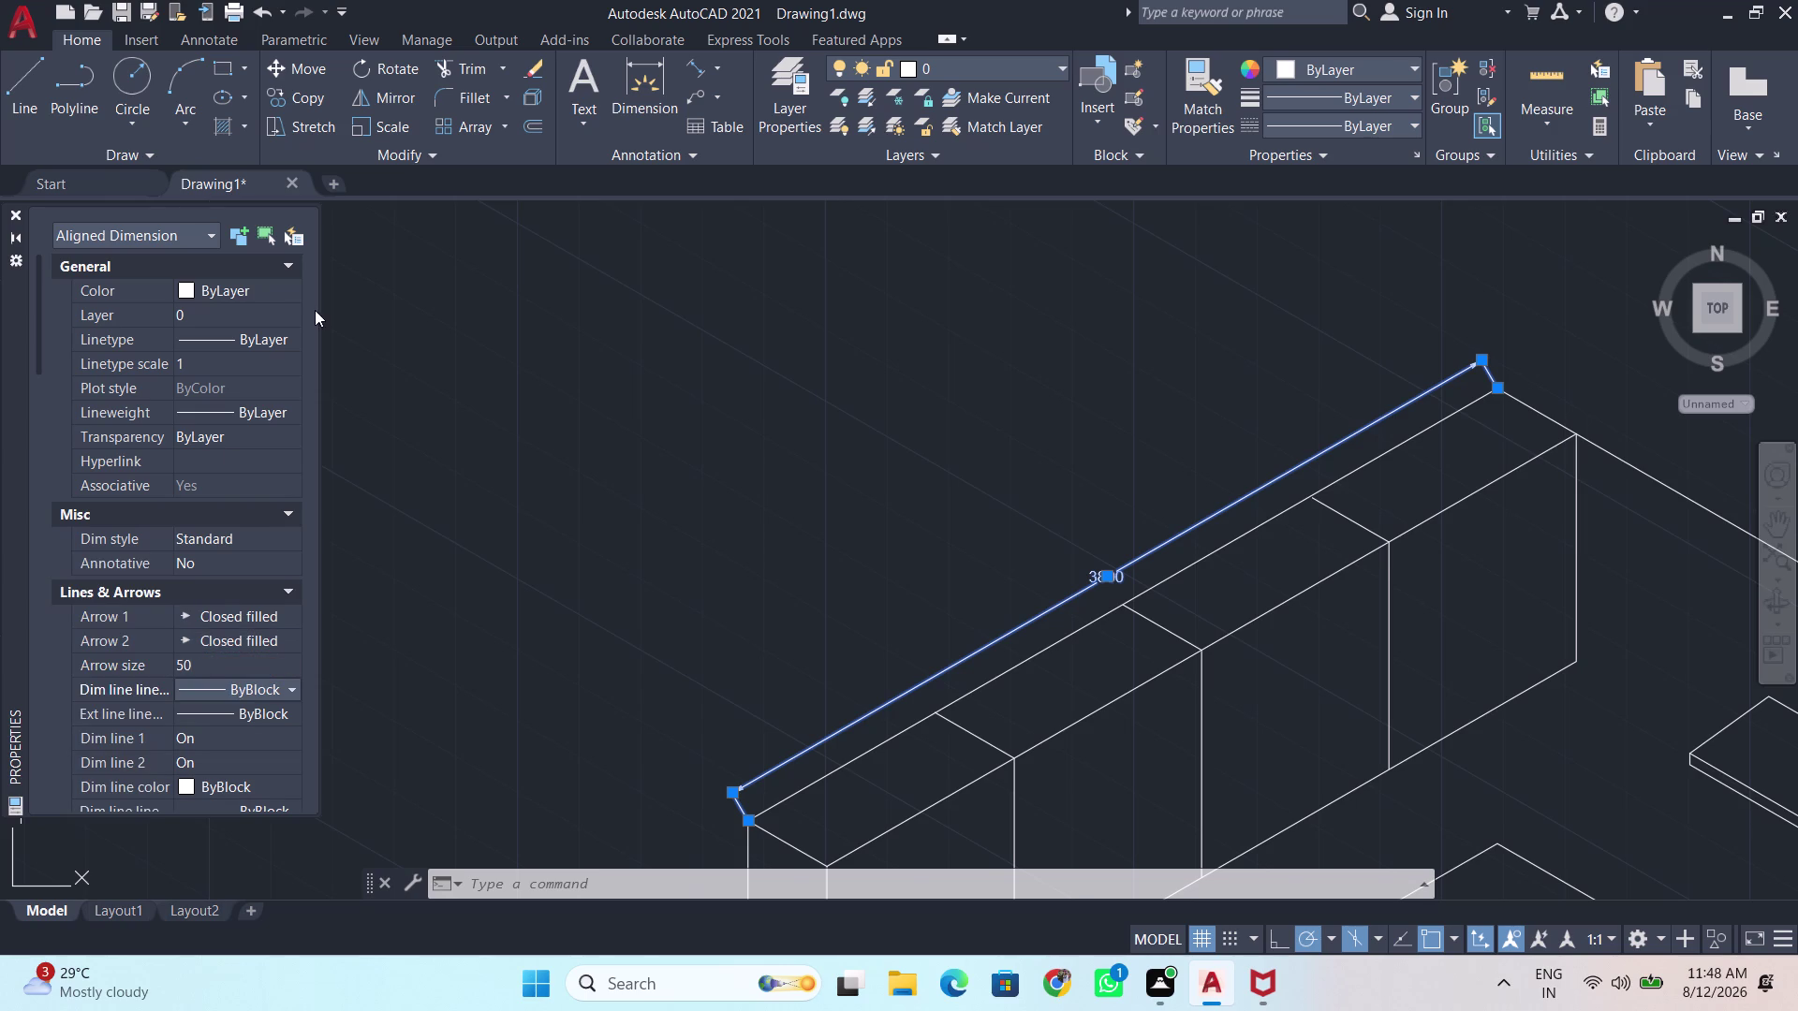
Close the Properties palette and clear the dimension selection.
click(15, 215)
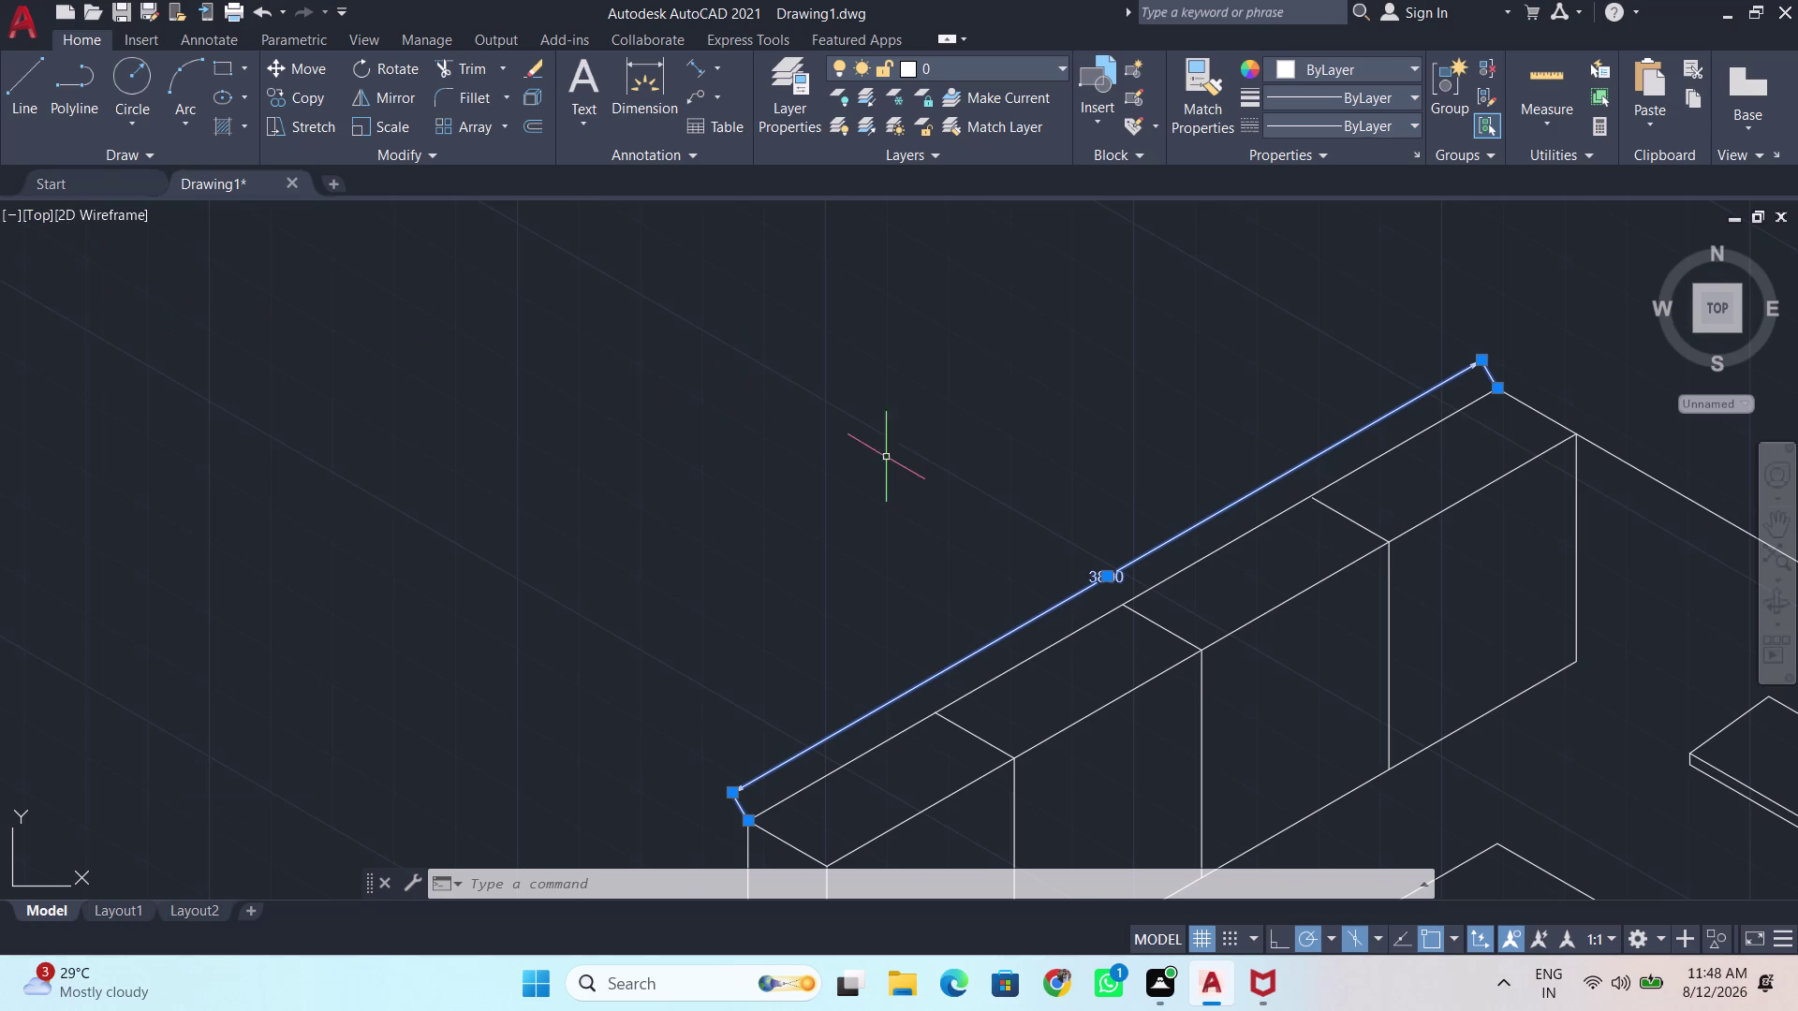
key(space)
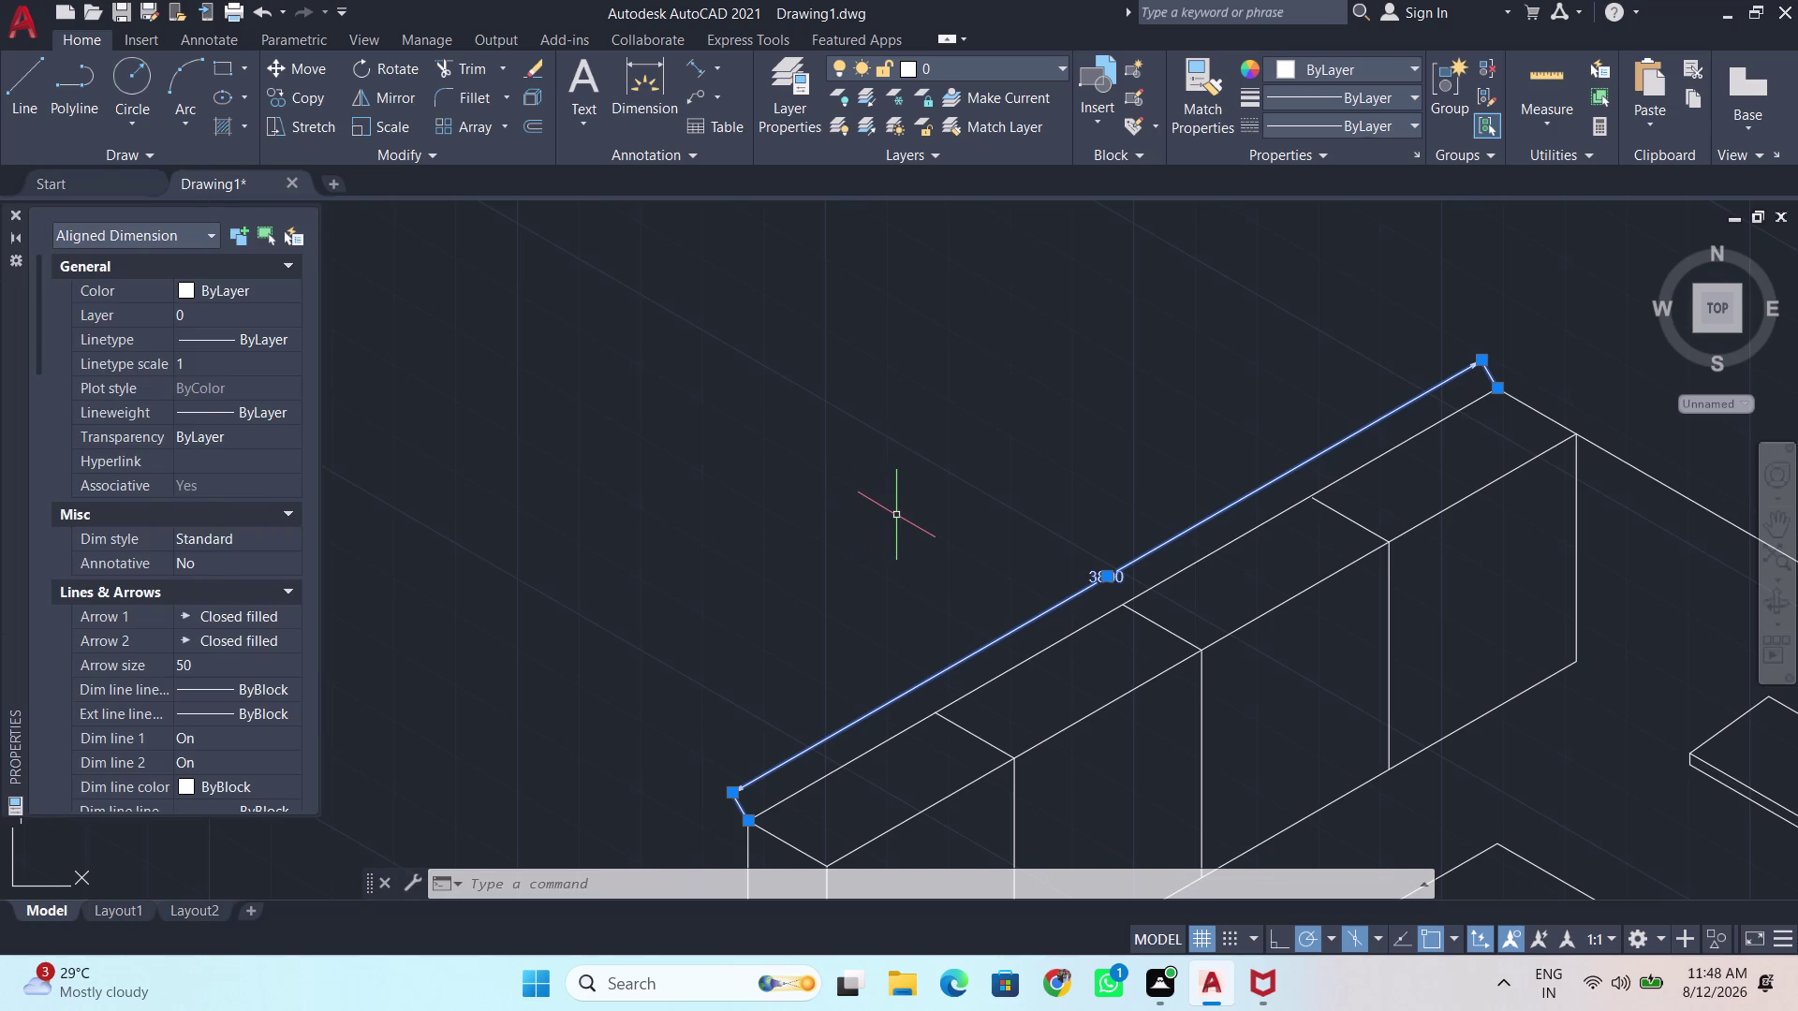
key(Escape)
click(927, 540)
click(697, 407)
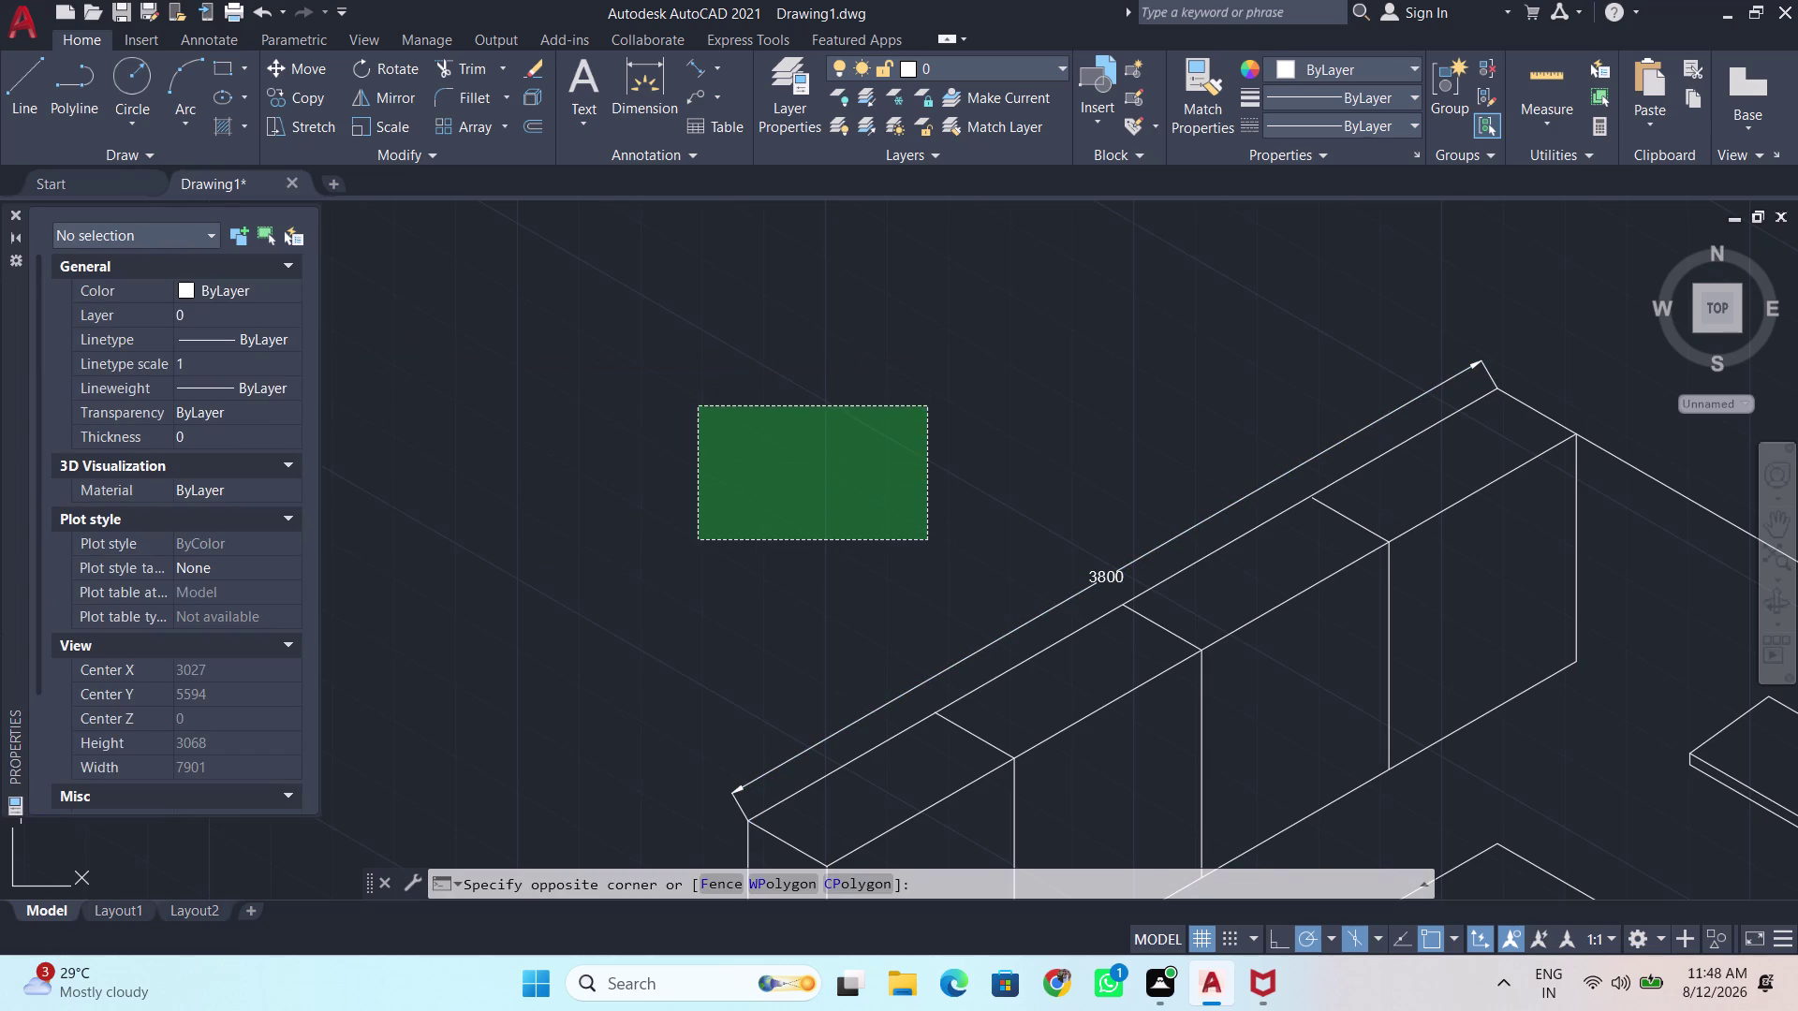
click(15, 215)
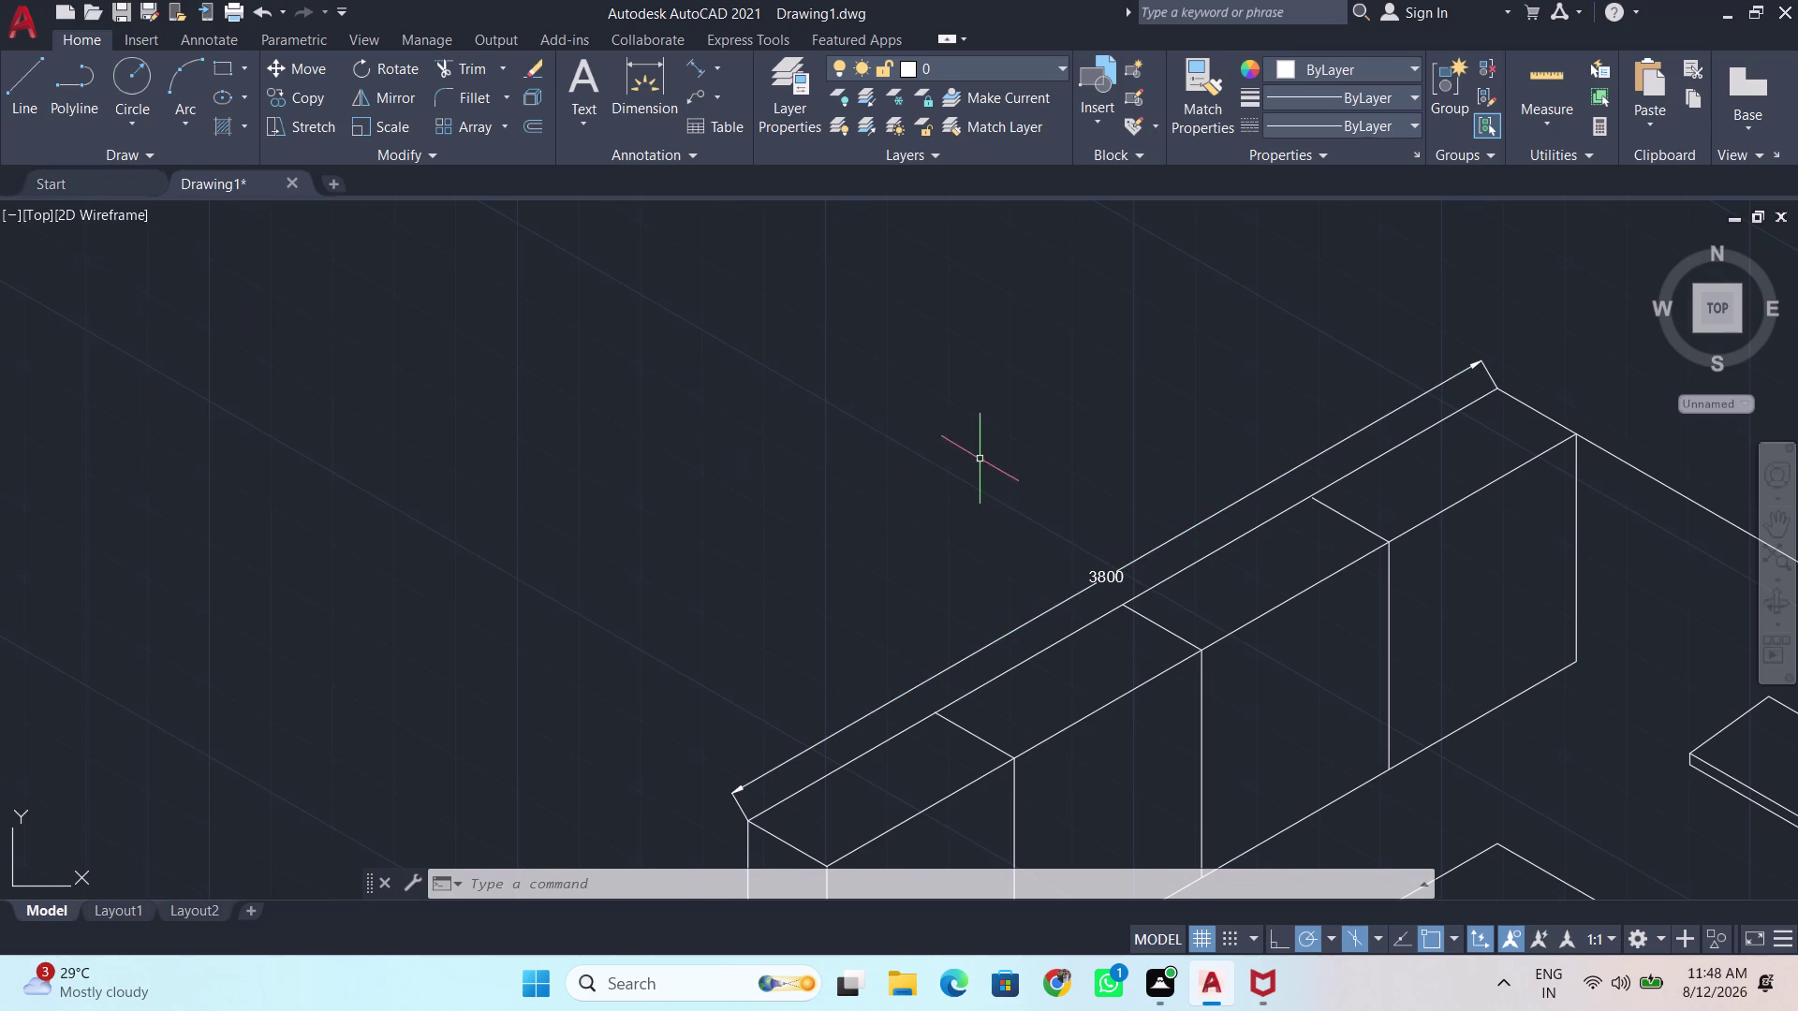
scroll(down, 3)
middle_drag(1002, 476, 627, 363)
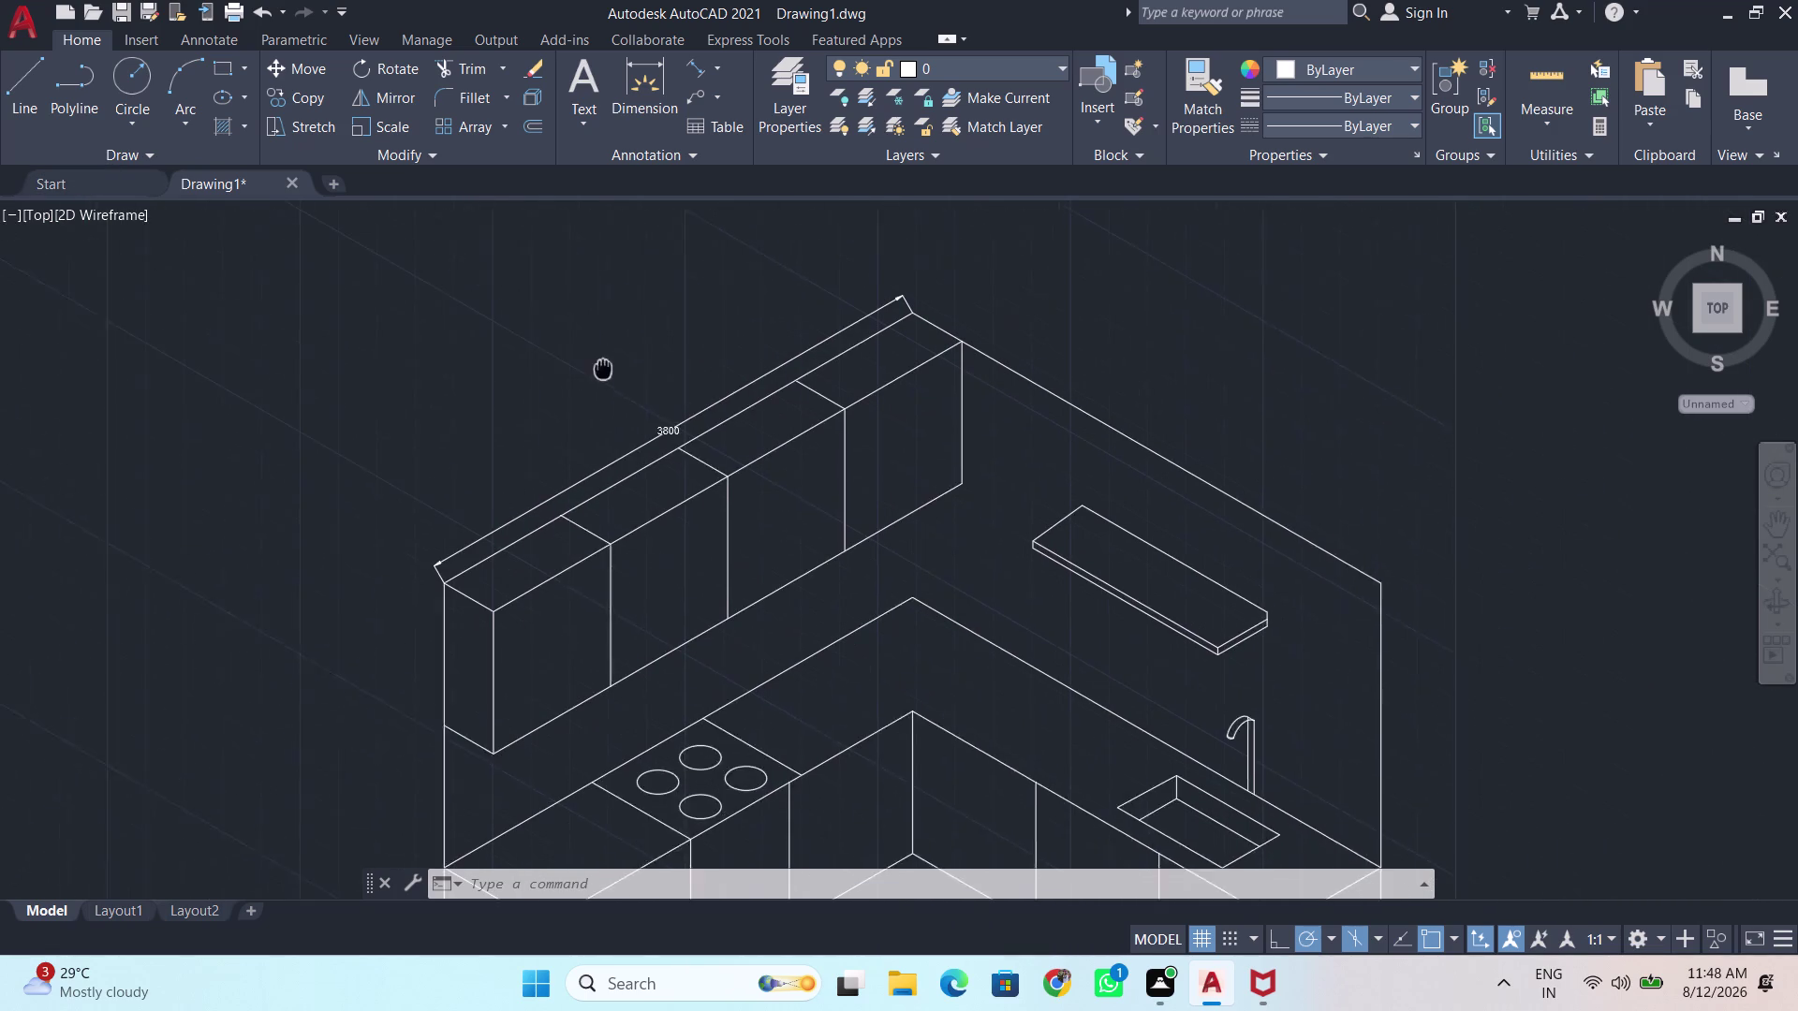
middle_drag(627, 362, 556, 376)
middle_drag(920, 390, 832, 144)
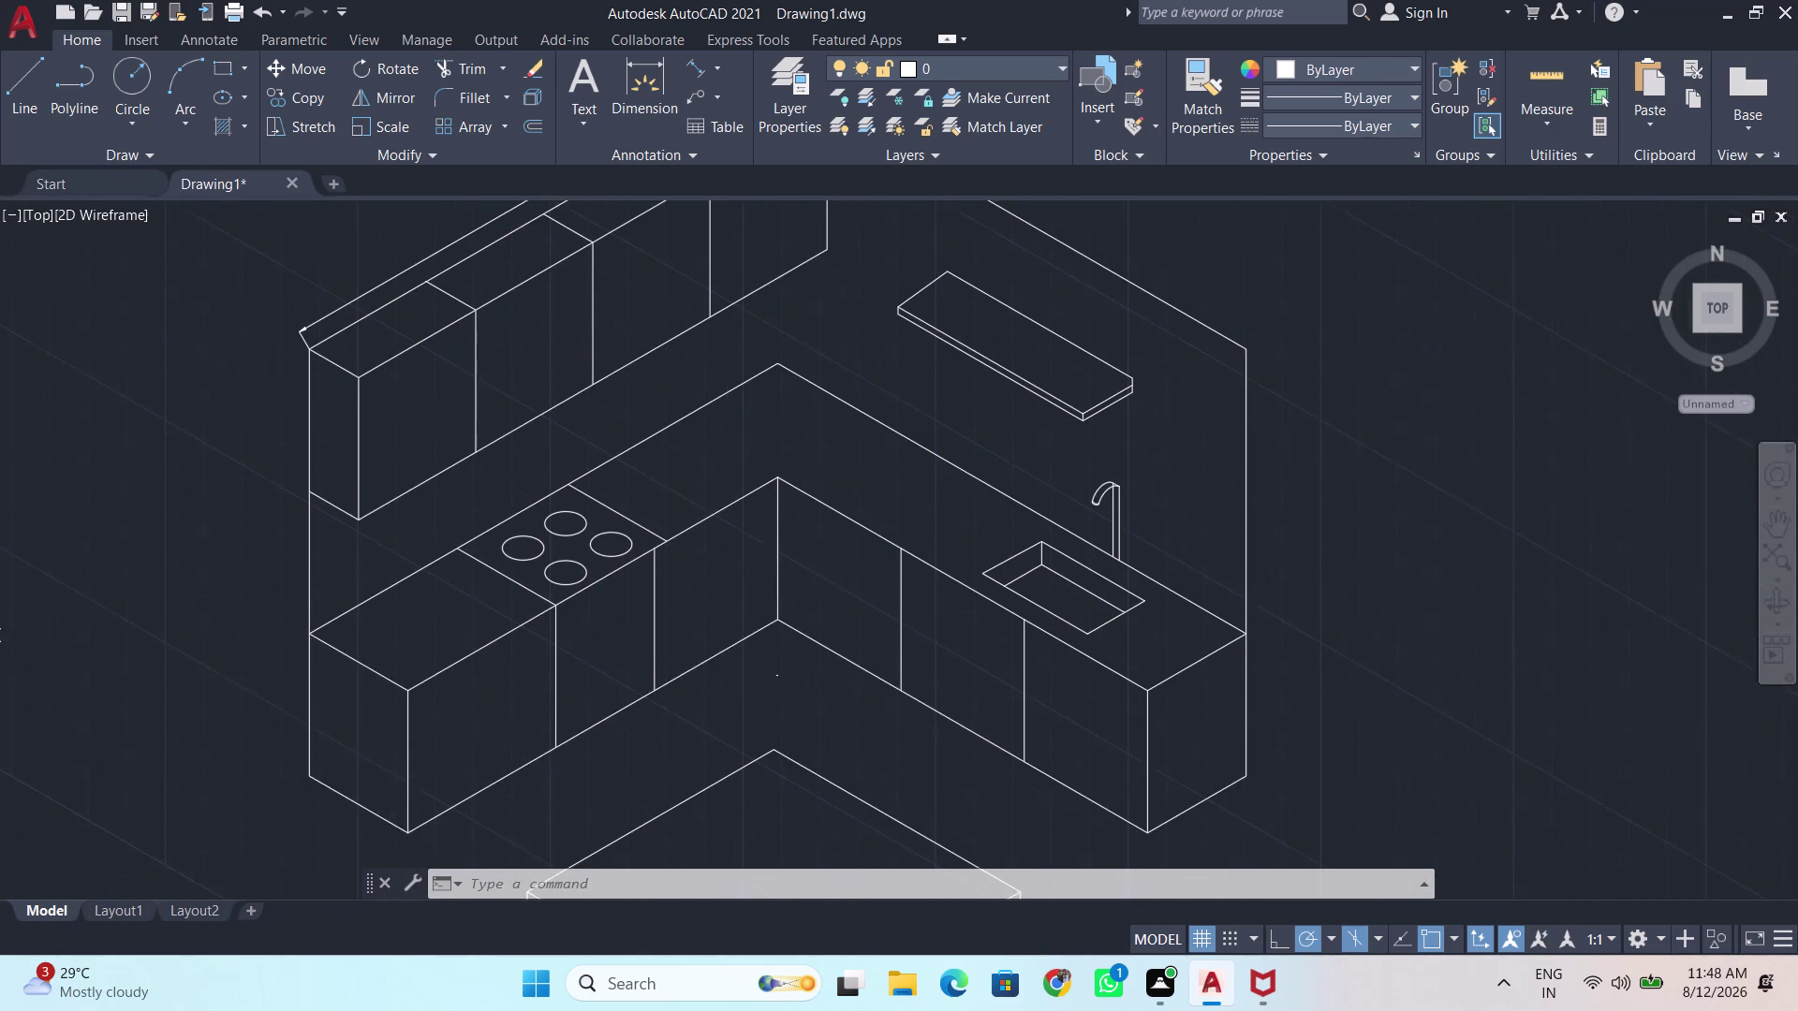
middle_drag(833, 144, 831, 132)
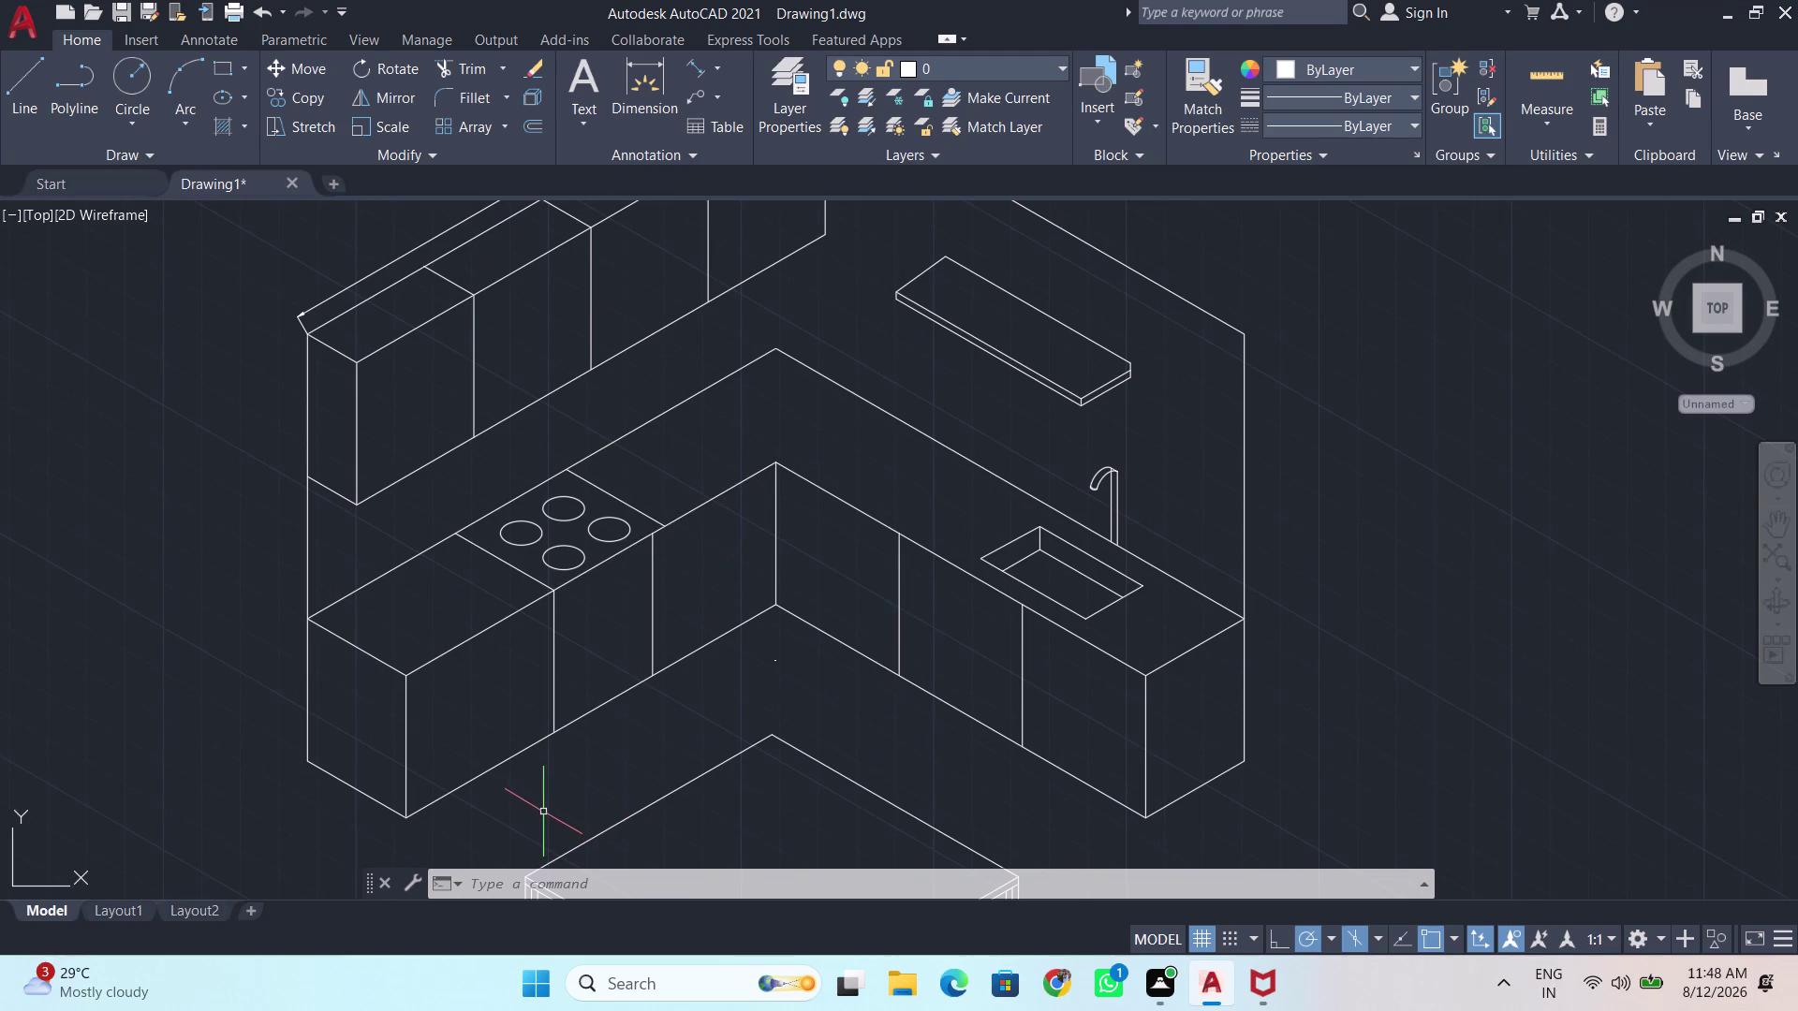
key(d)
key(i)
key(a)
key(Return)
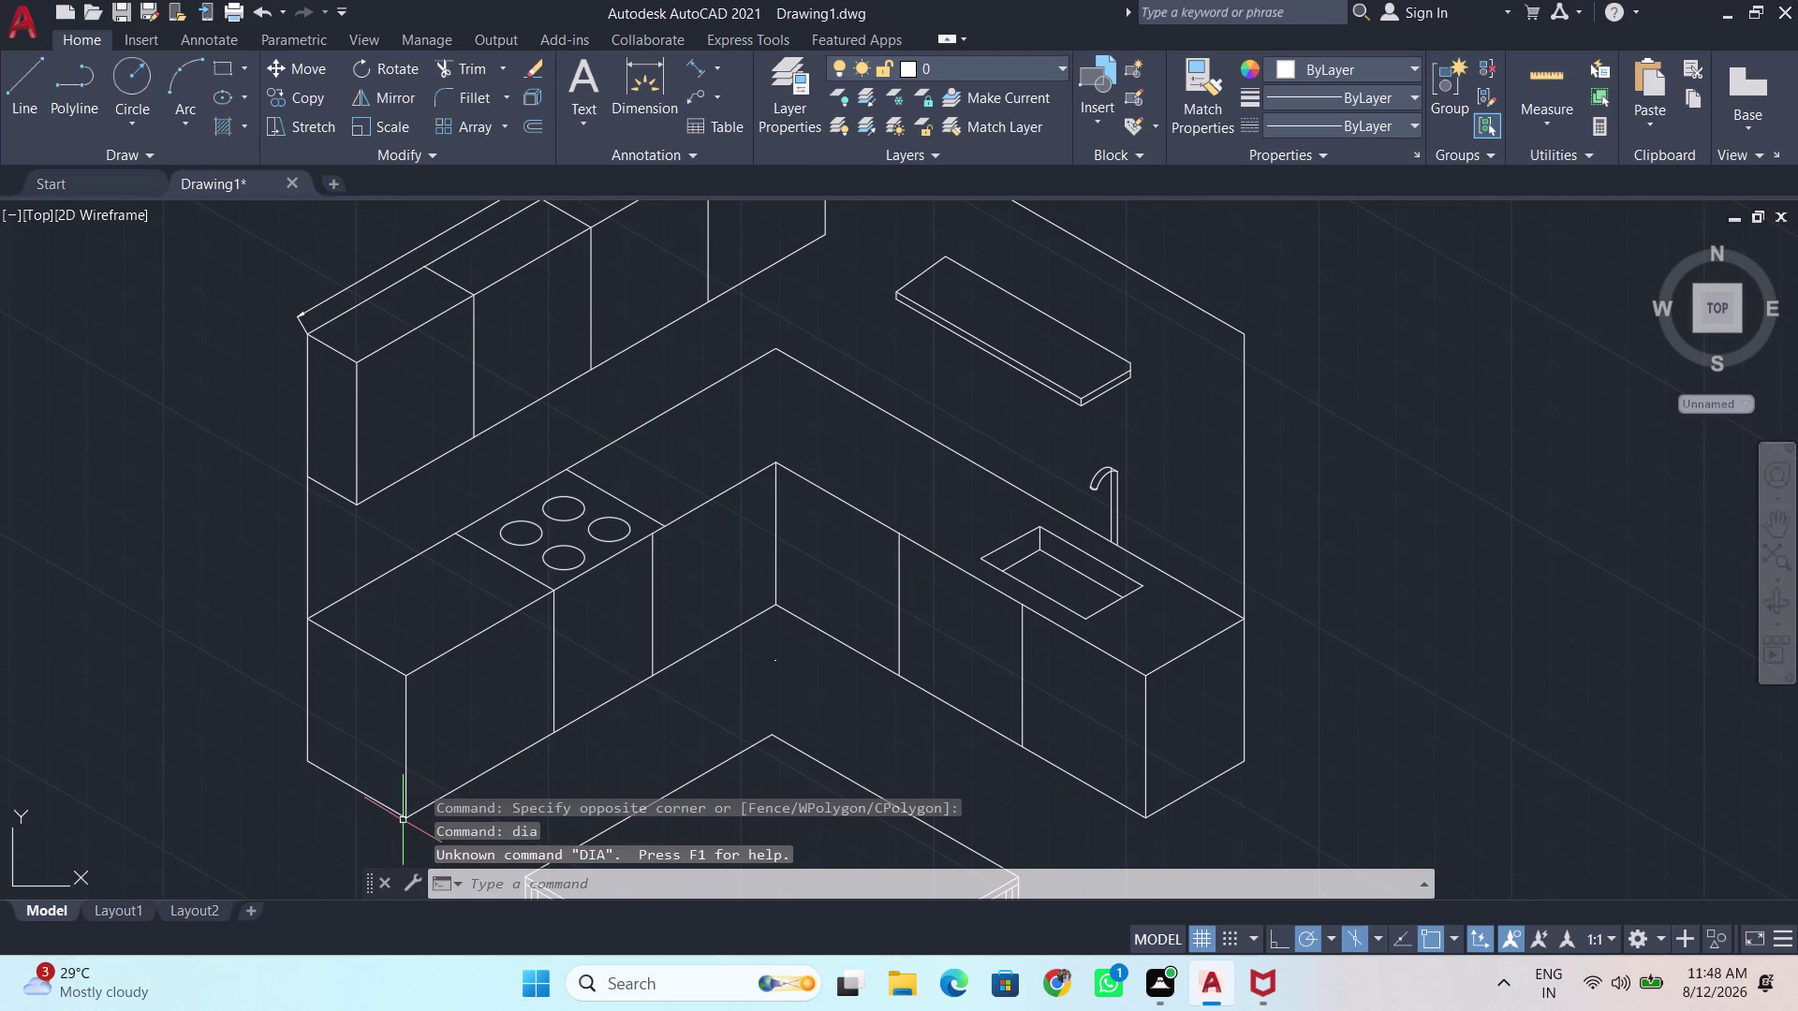
click(411, 816)
middle_drag(532, 785, 503, 705)
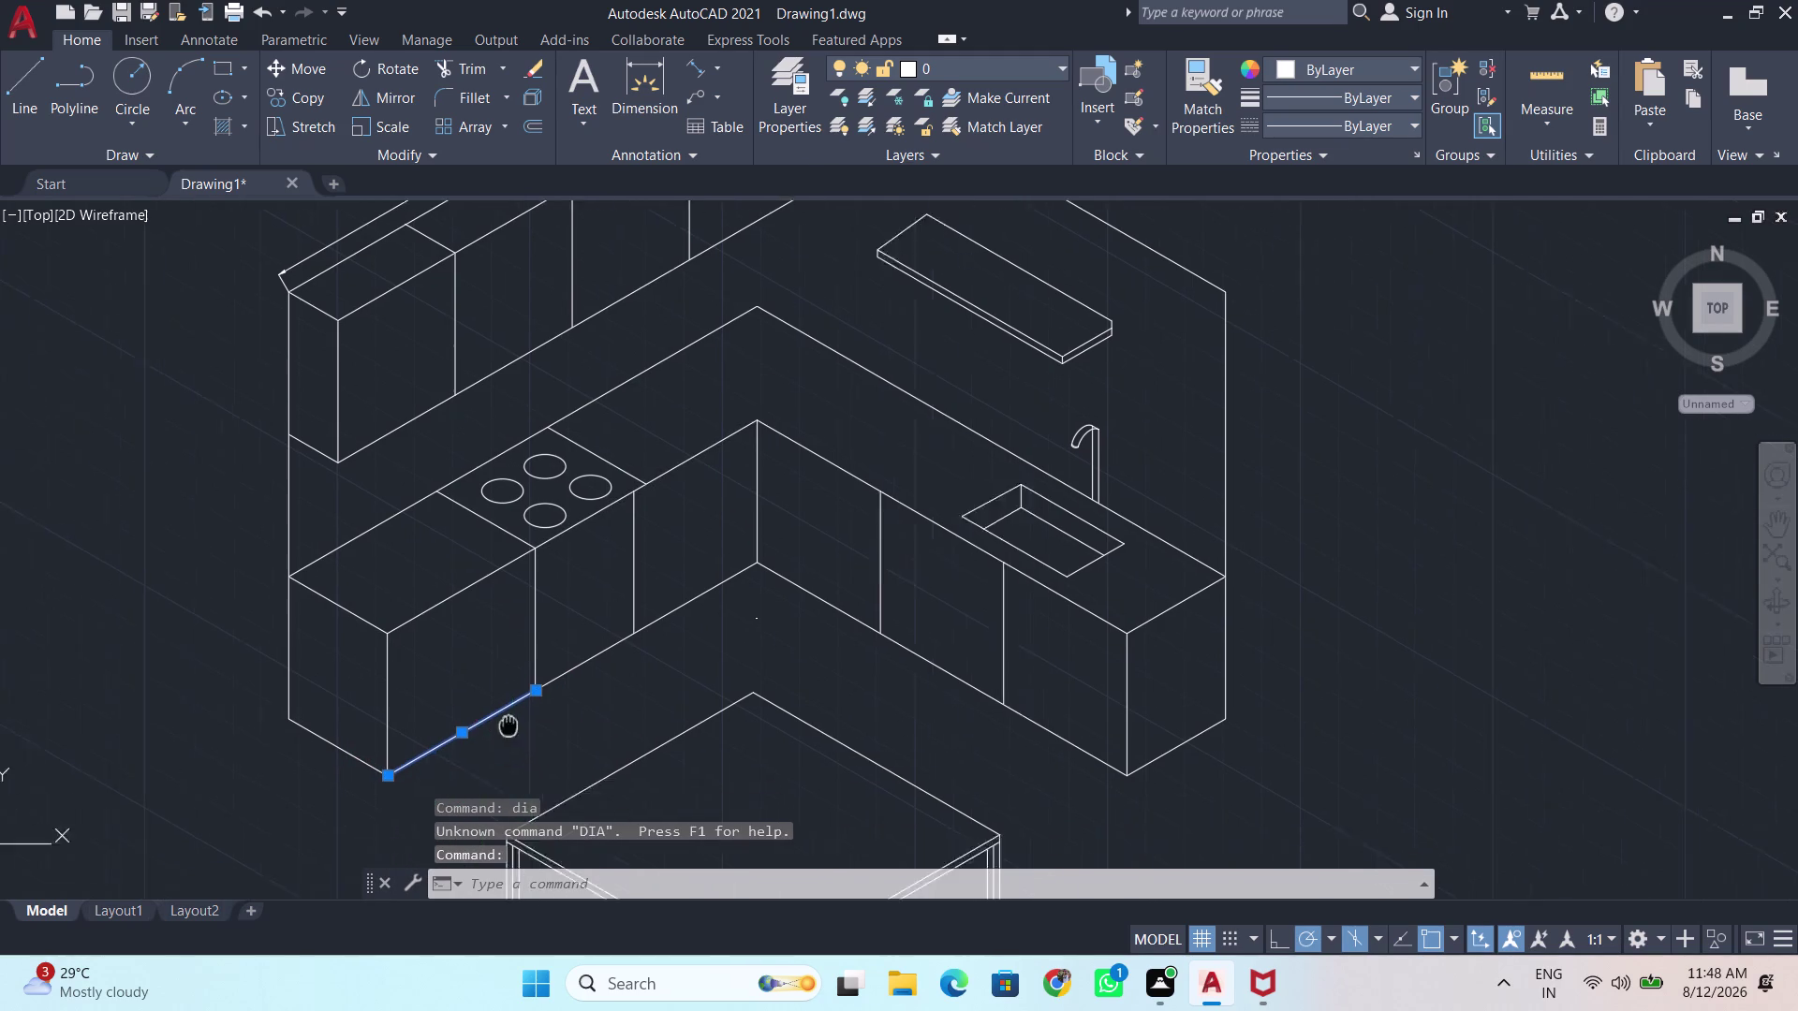
middle_drag(503, 704, 476, 611)
key(Escape)
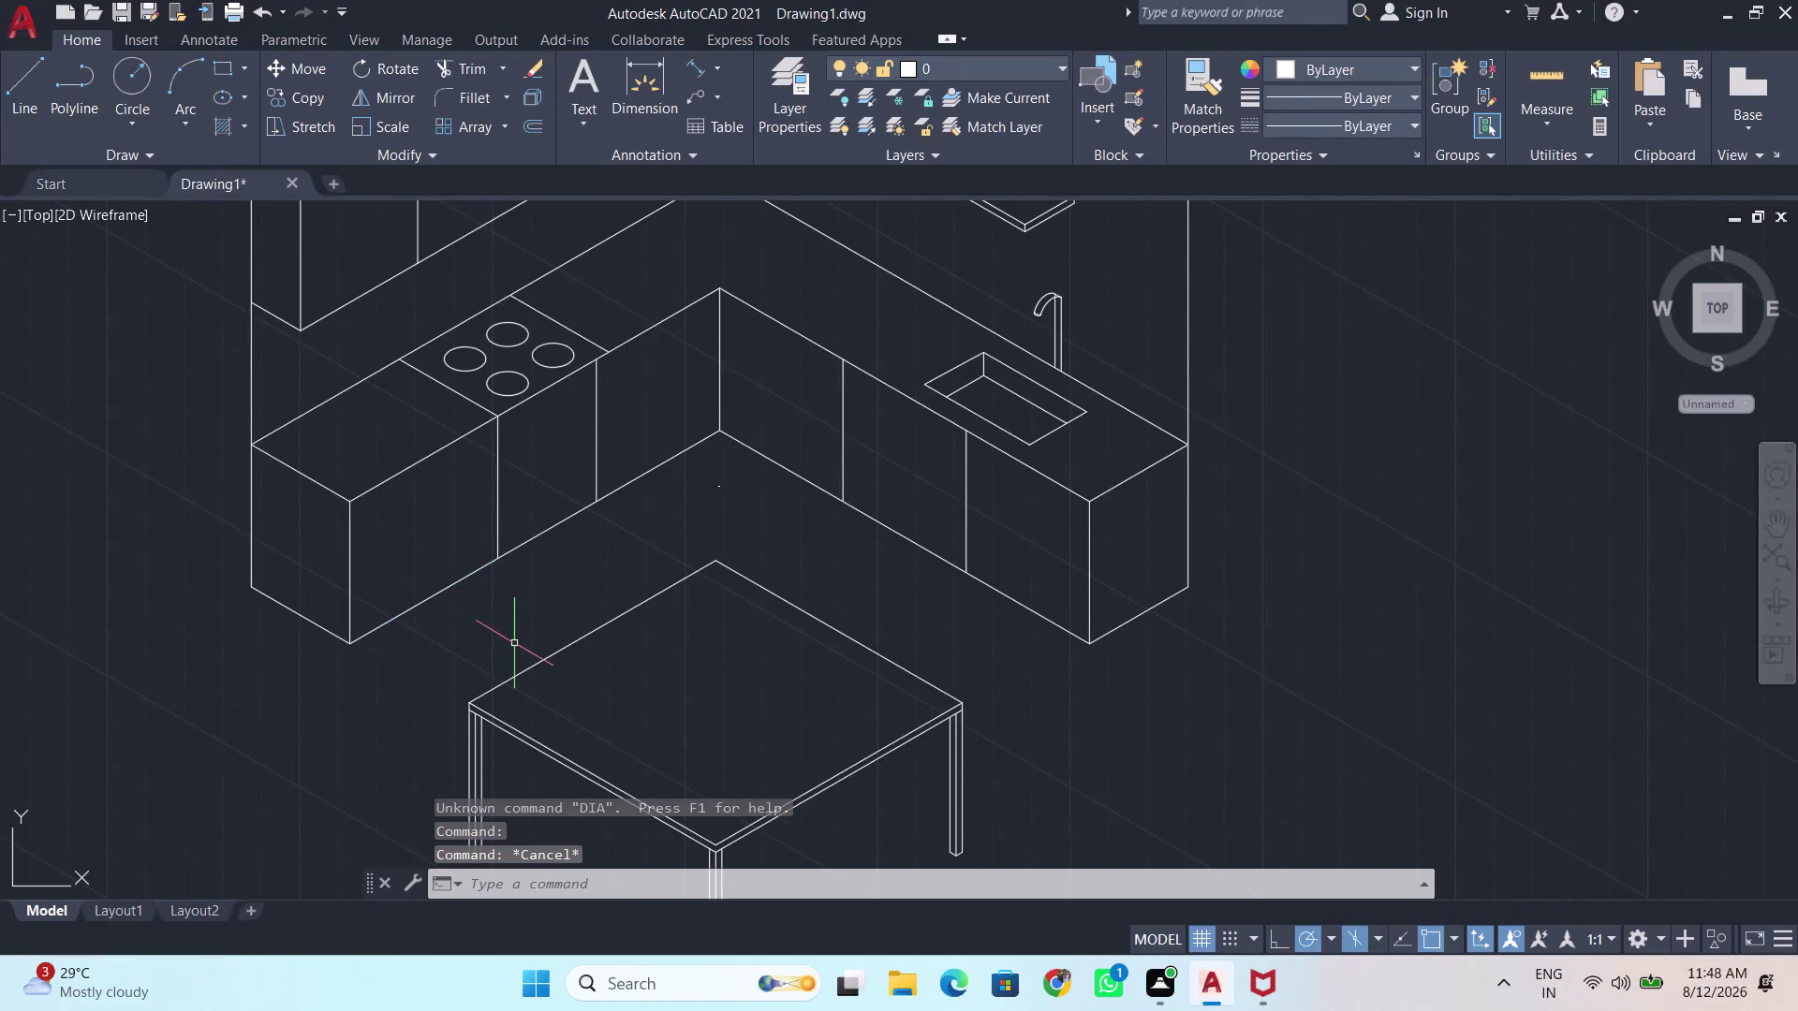
scroll(down, 3)
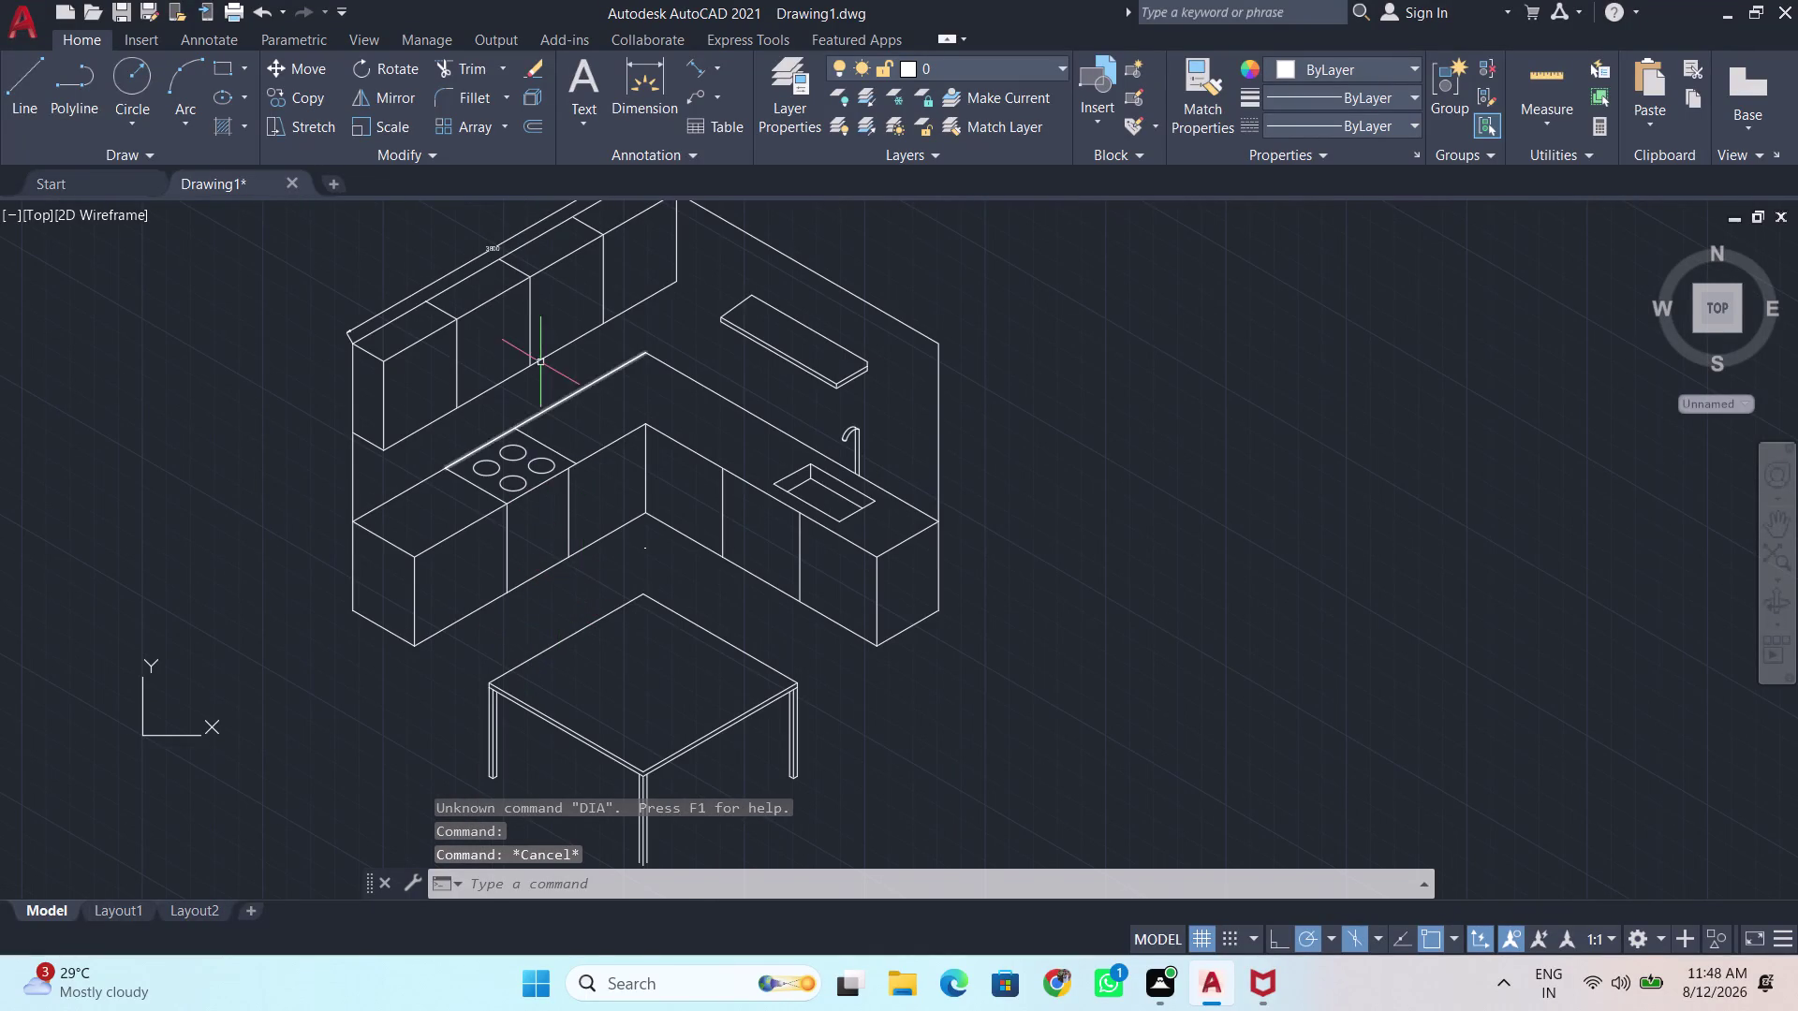
scroll(up, 3)
scroll(down, 3)
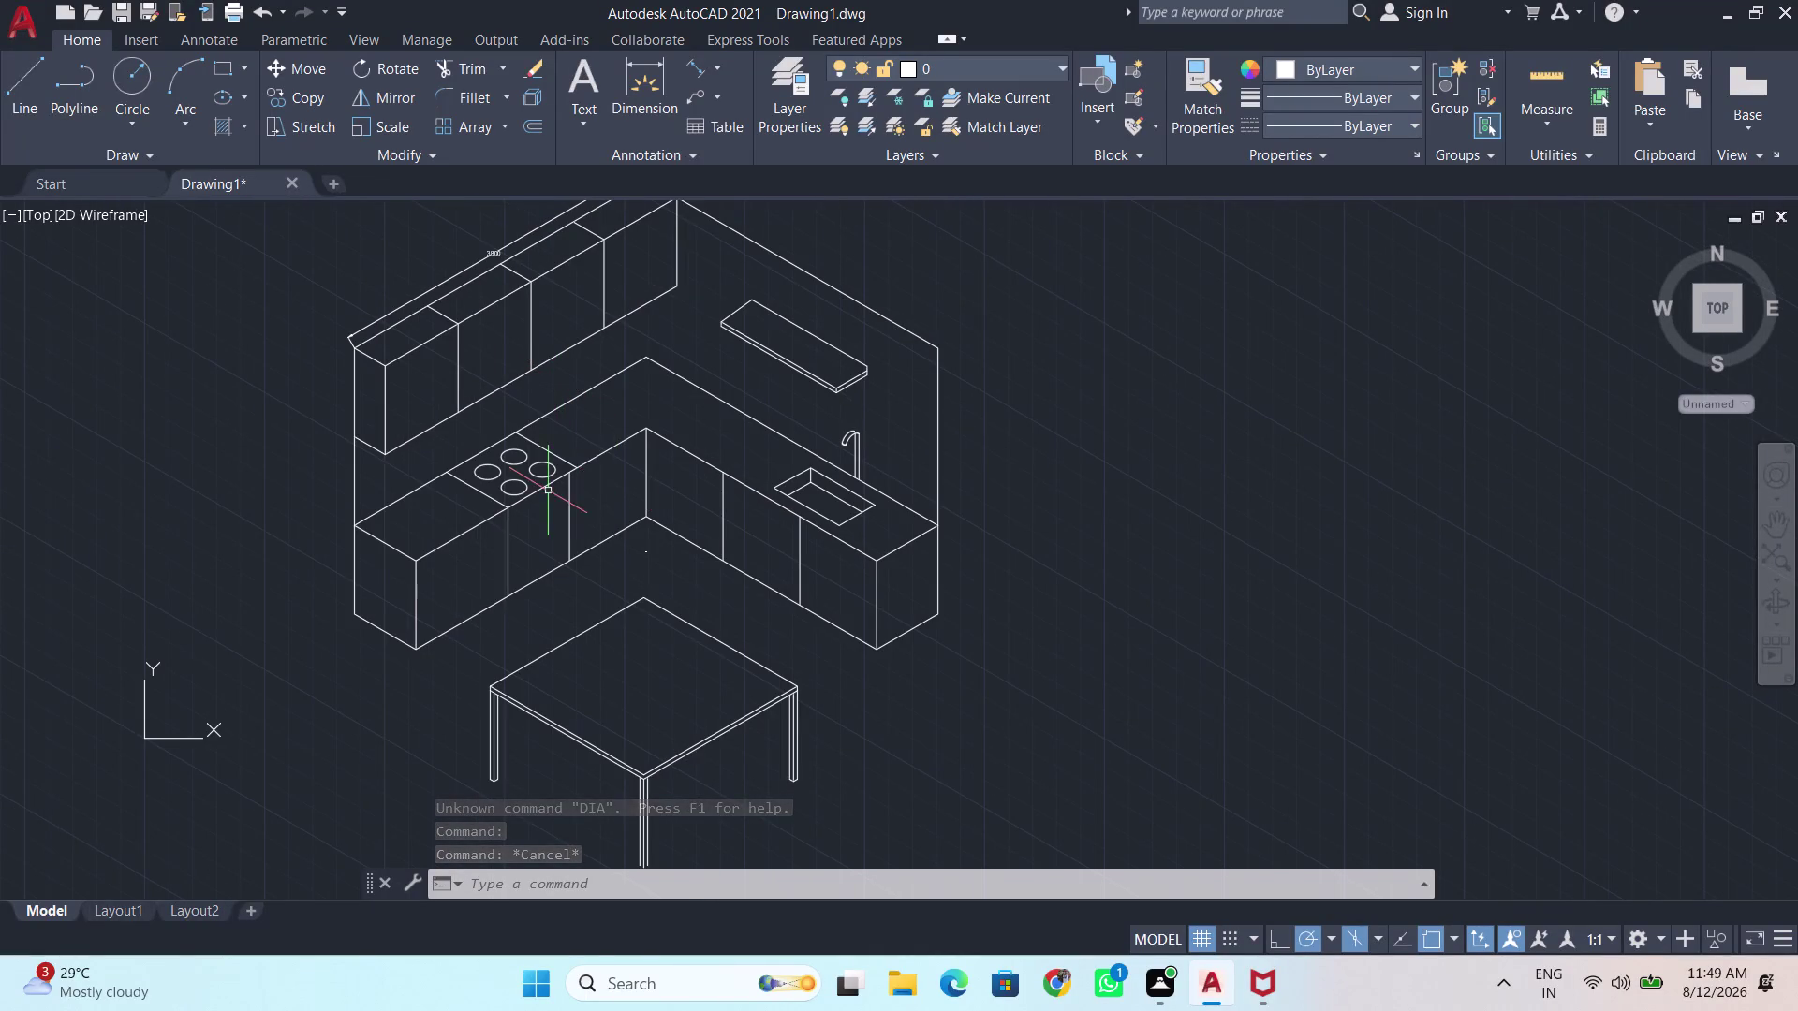
scroll(down, 3)
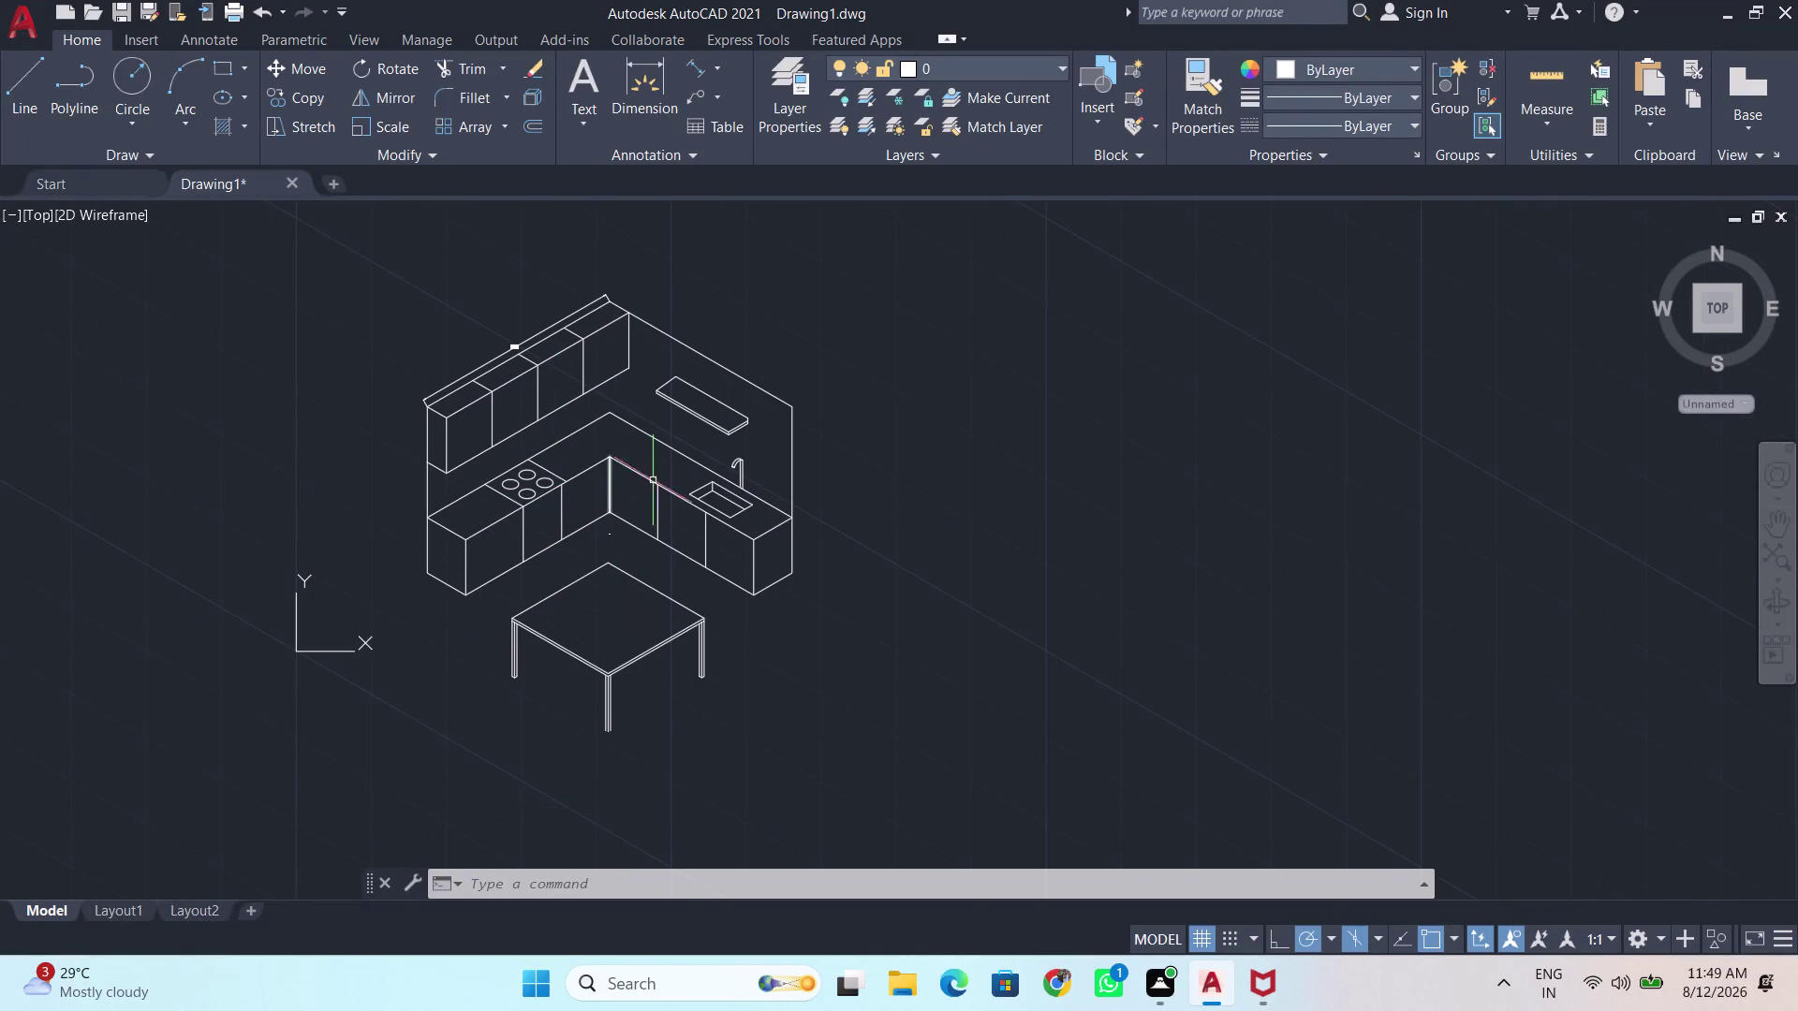
key(F12)
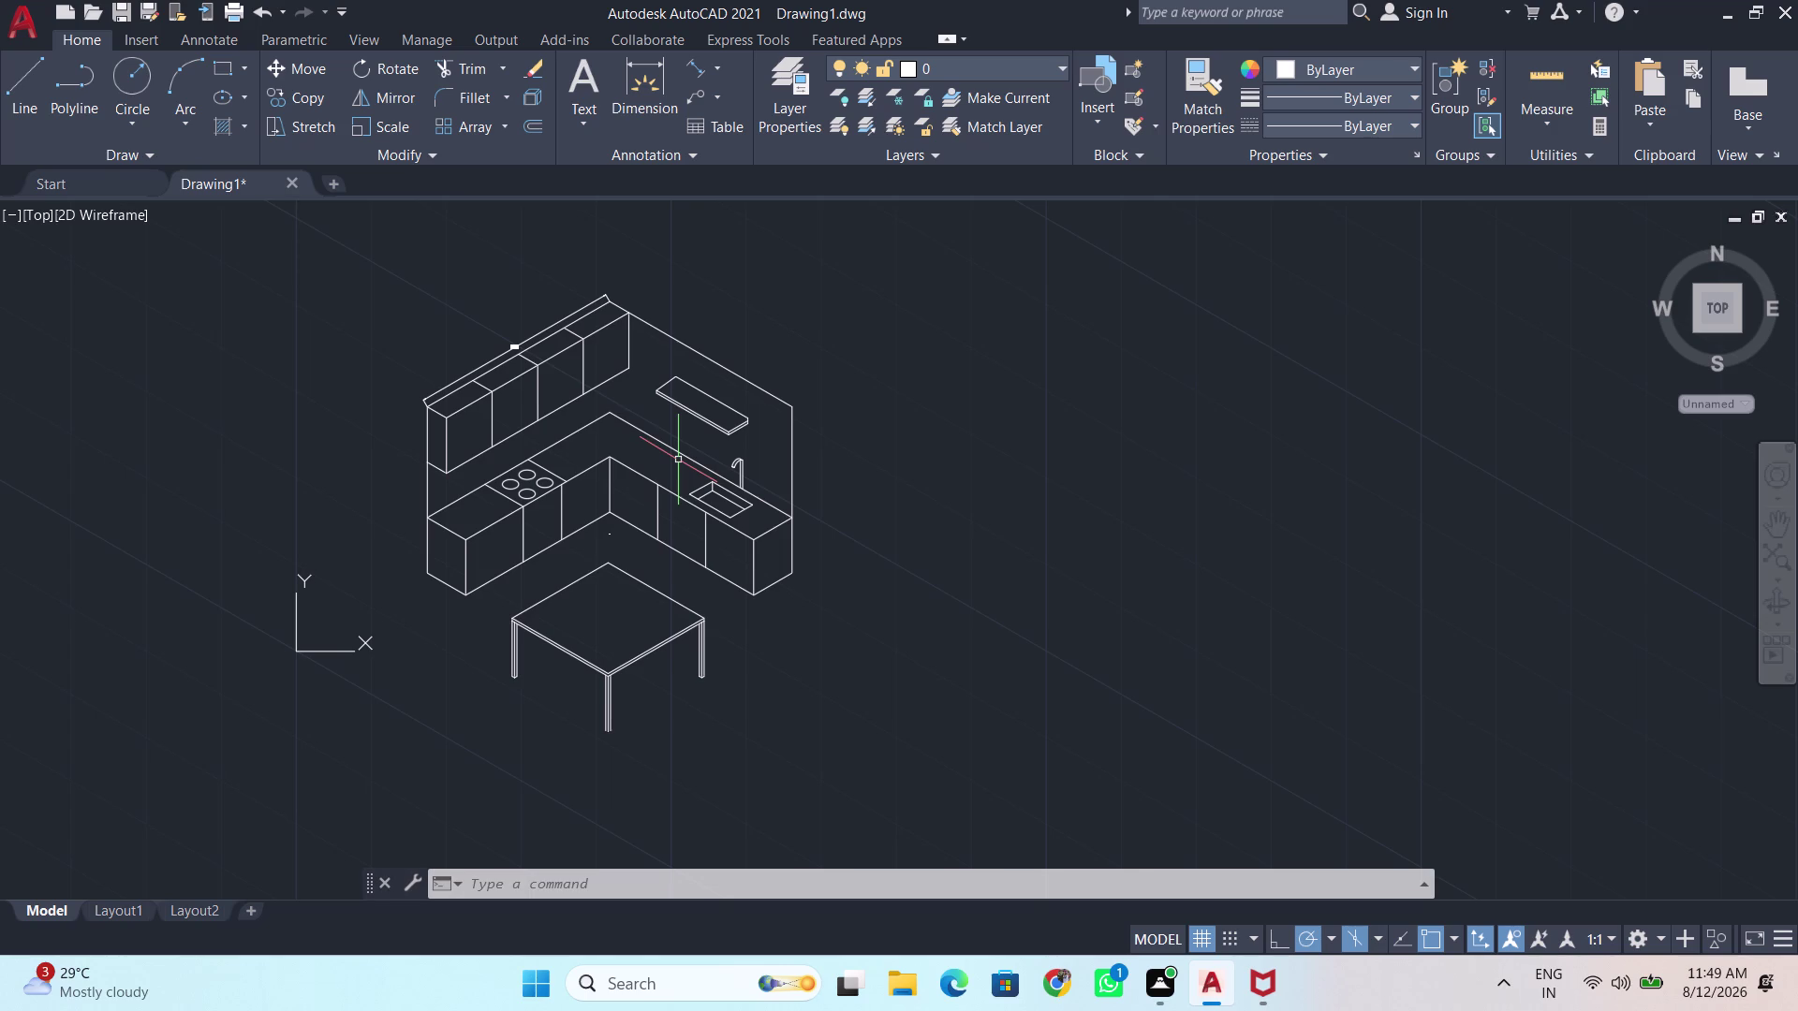
scroll(up, 3)
key(d)
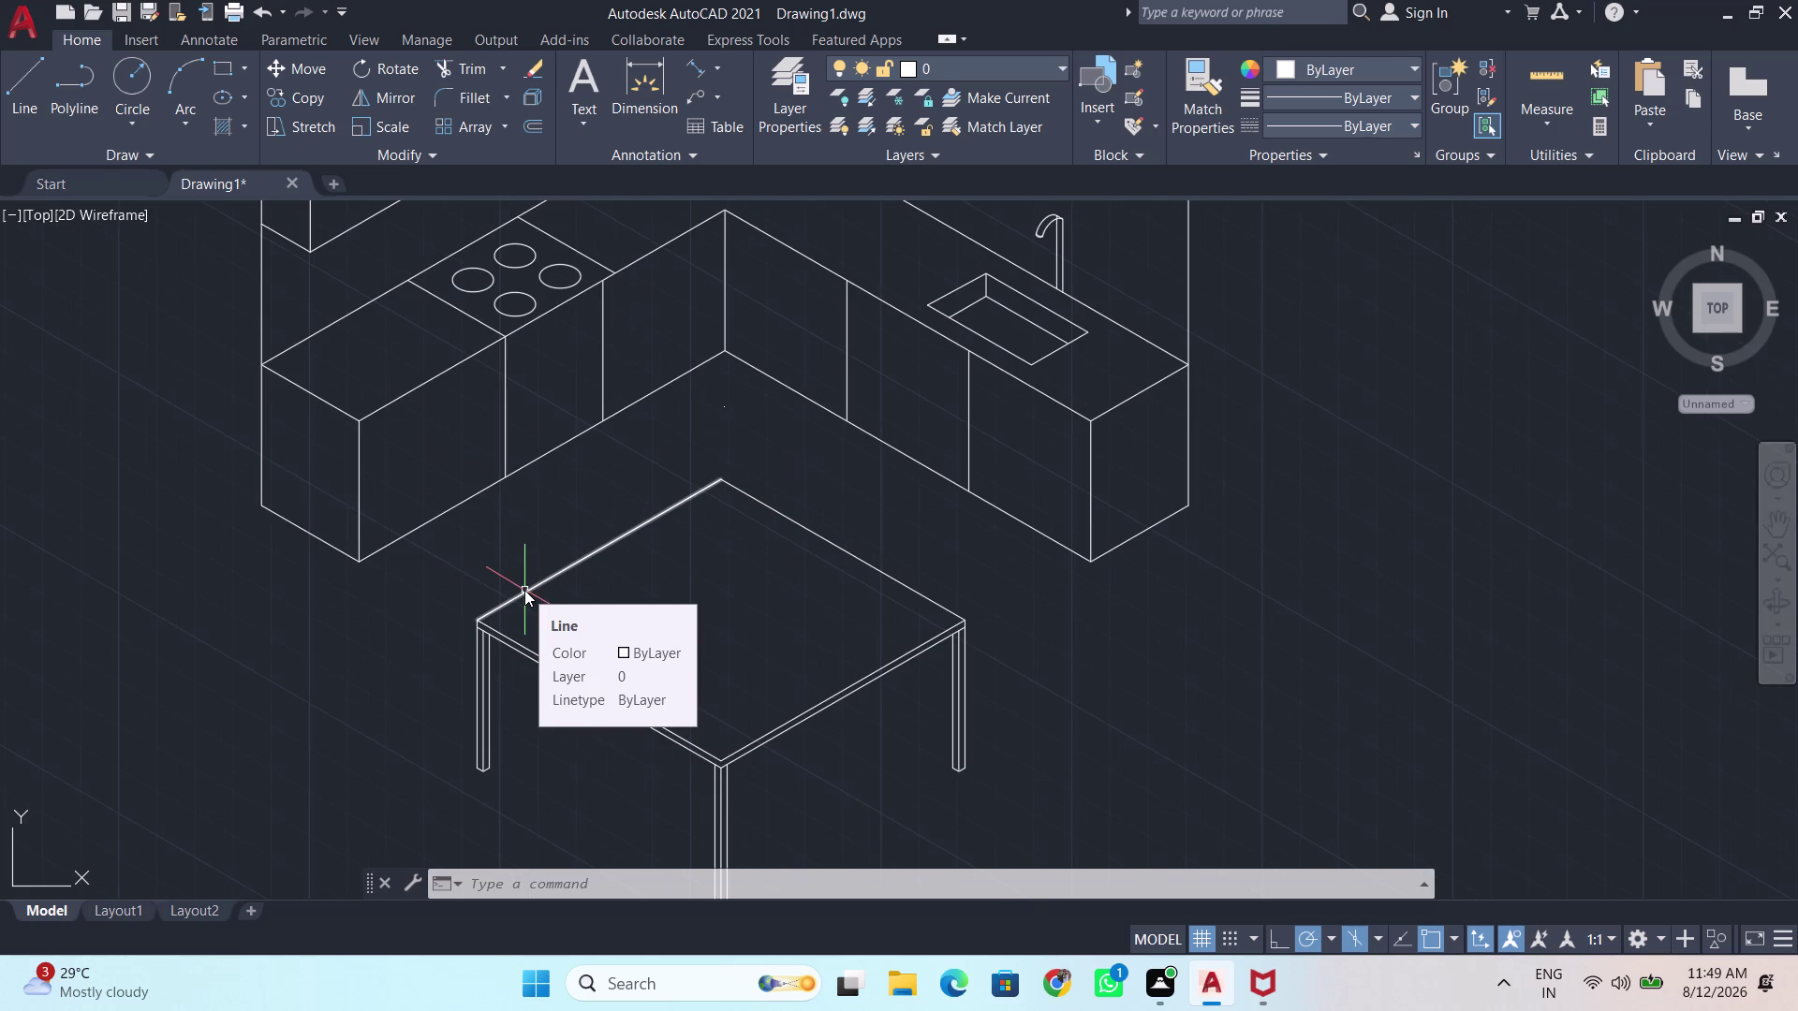
key(i)
key(a)
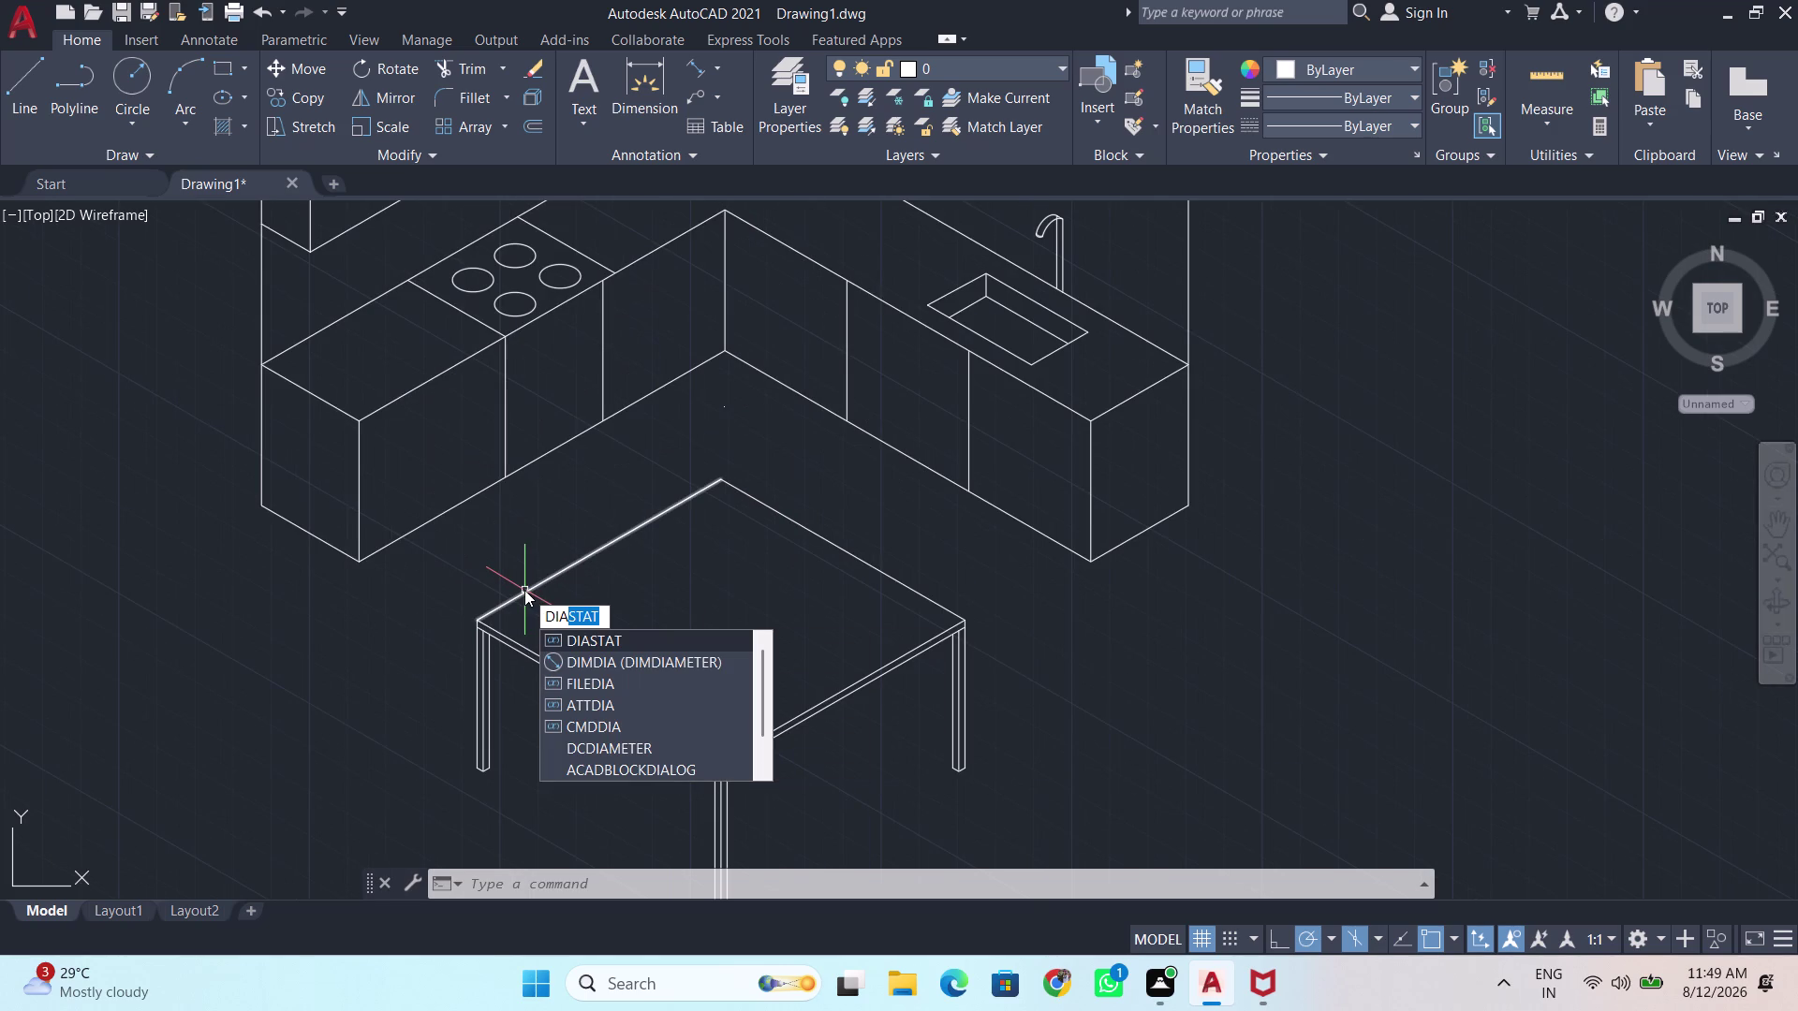
key(BackSpace)
key(BackSpace)
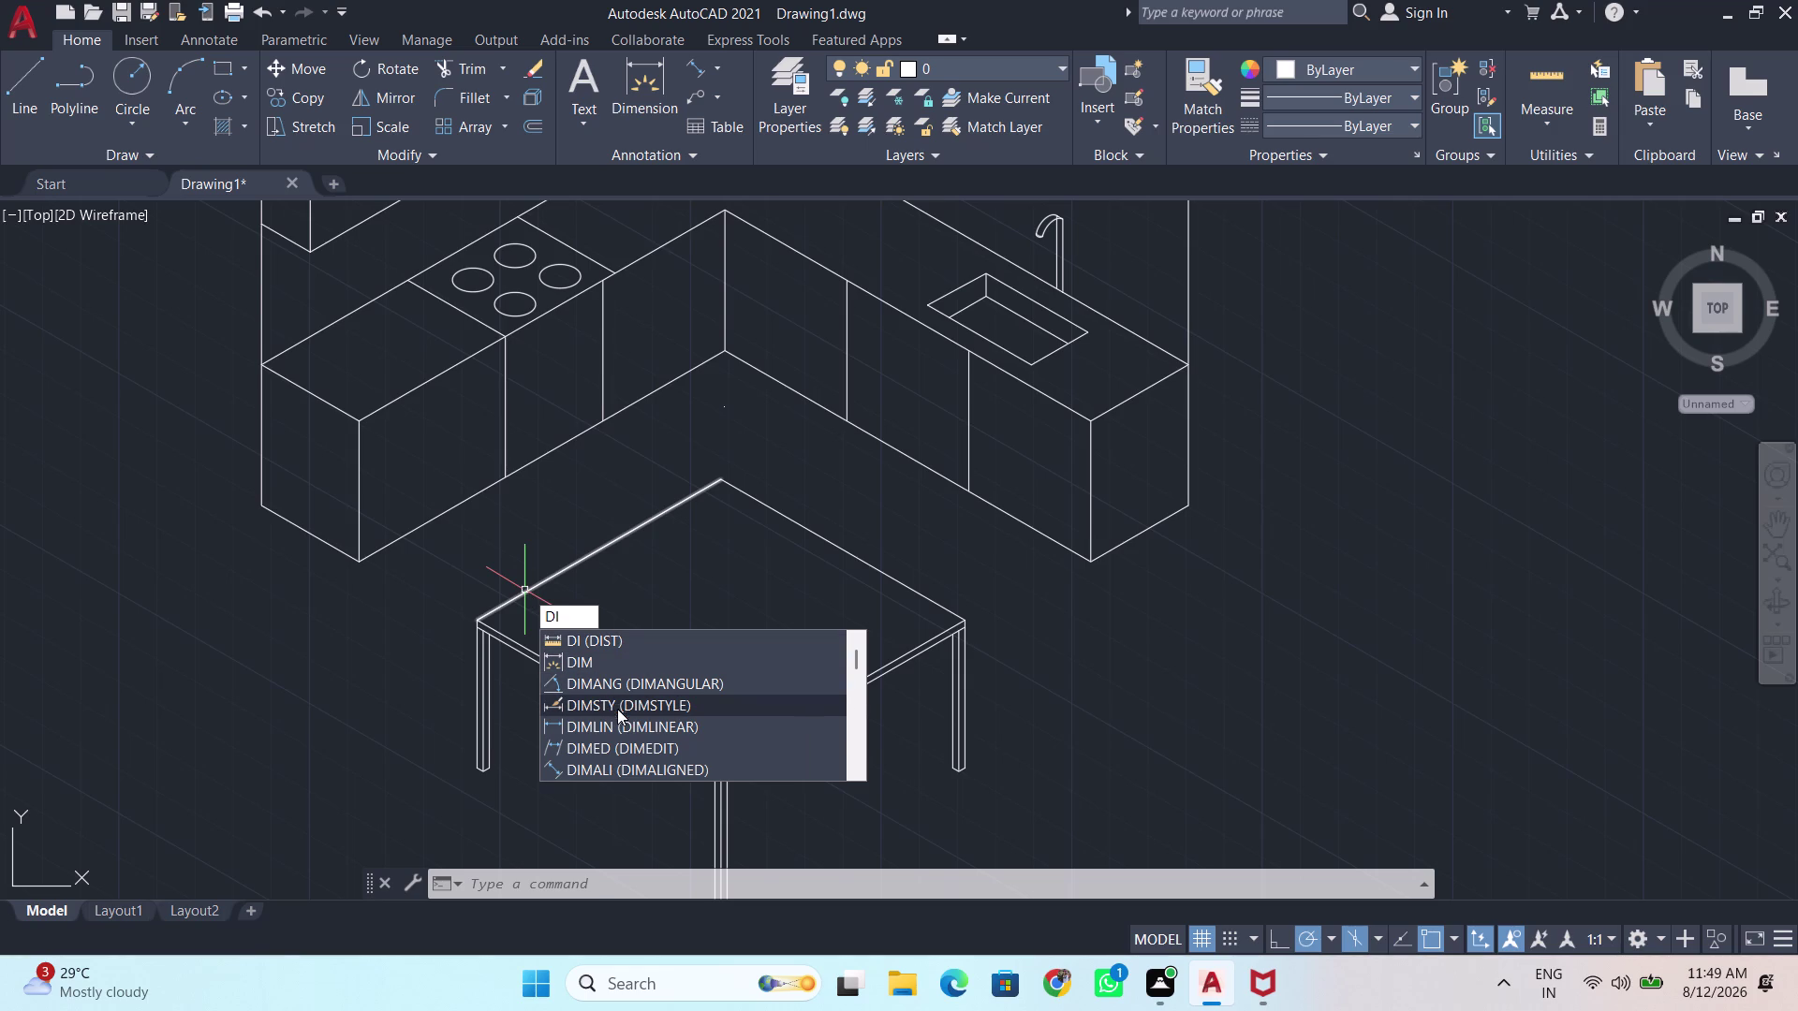
scroll(down, 3)
scroll(up, 3)
scroll(up, 3)
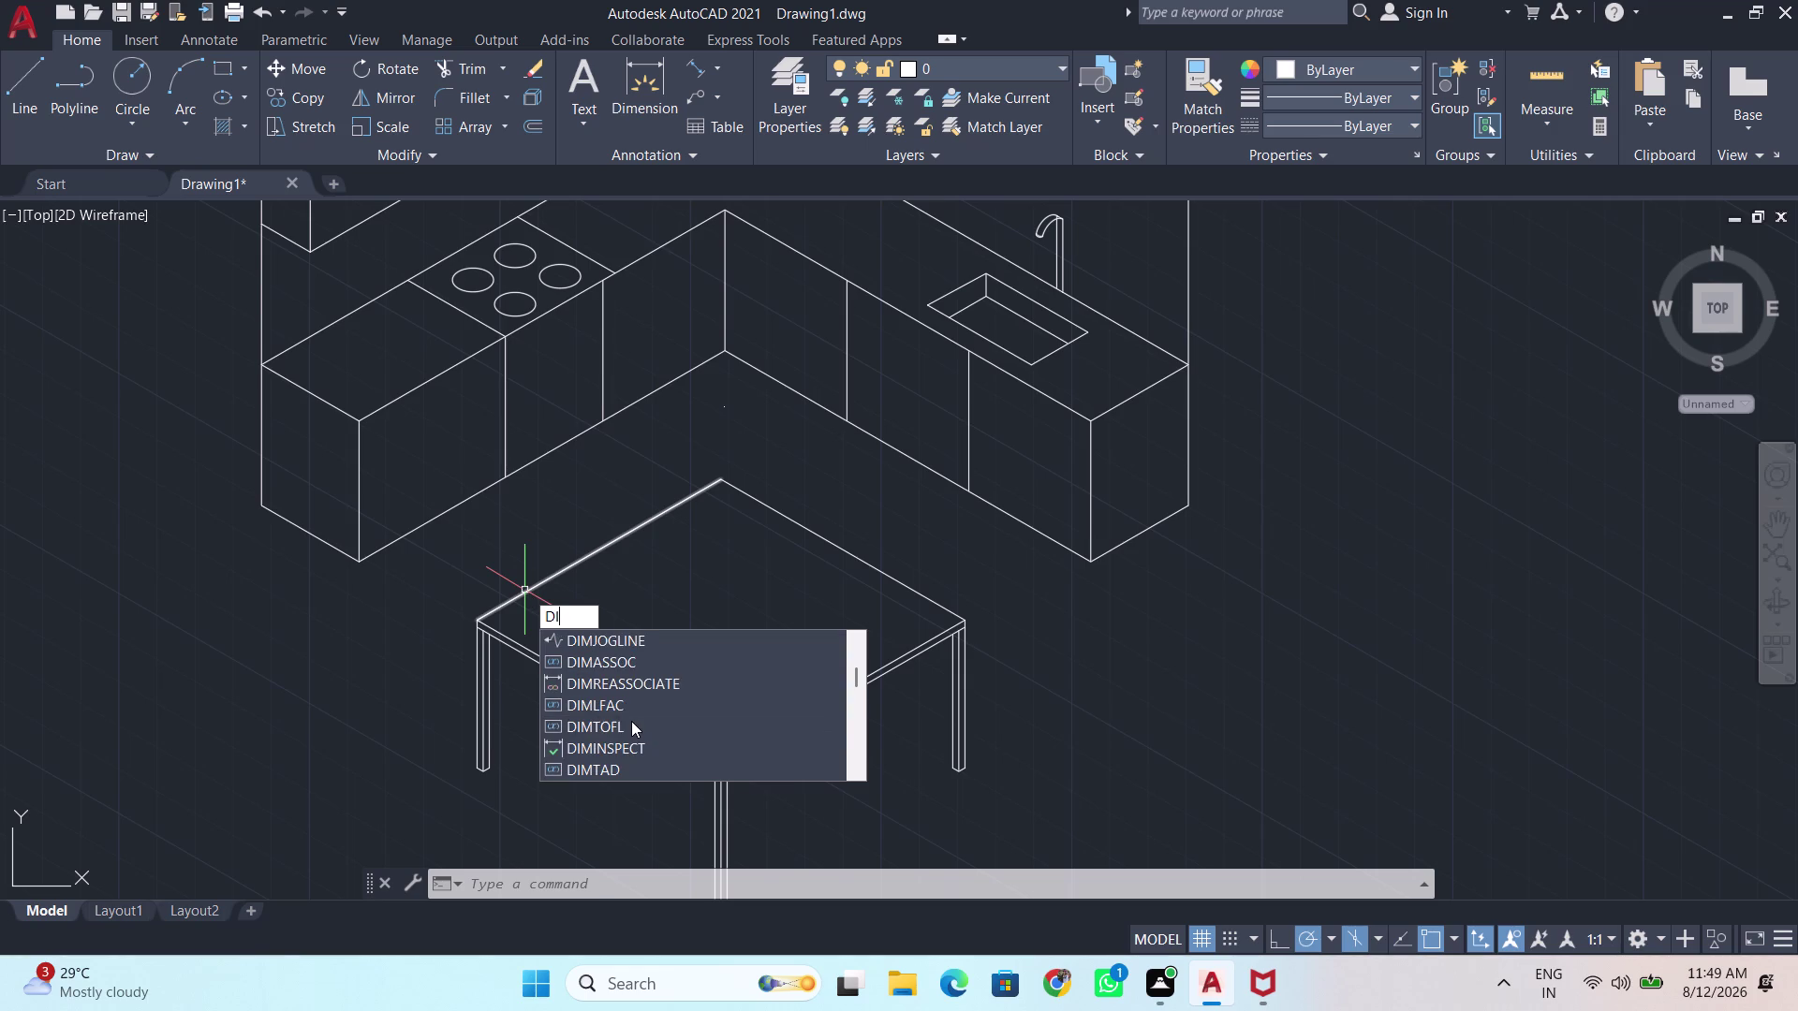
scroll(up, 3)
text(ma)
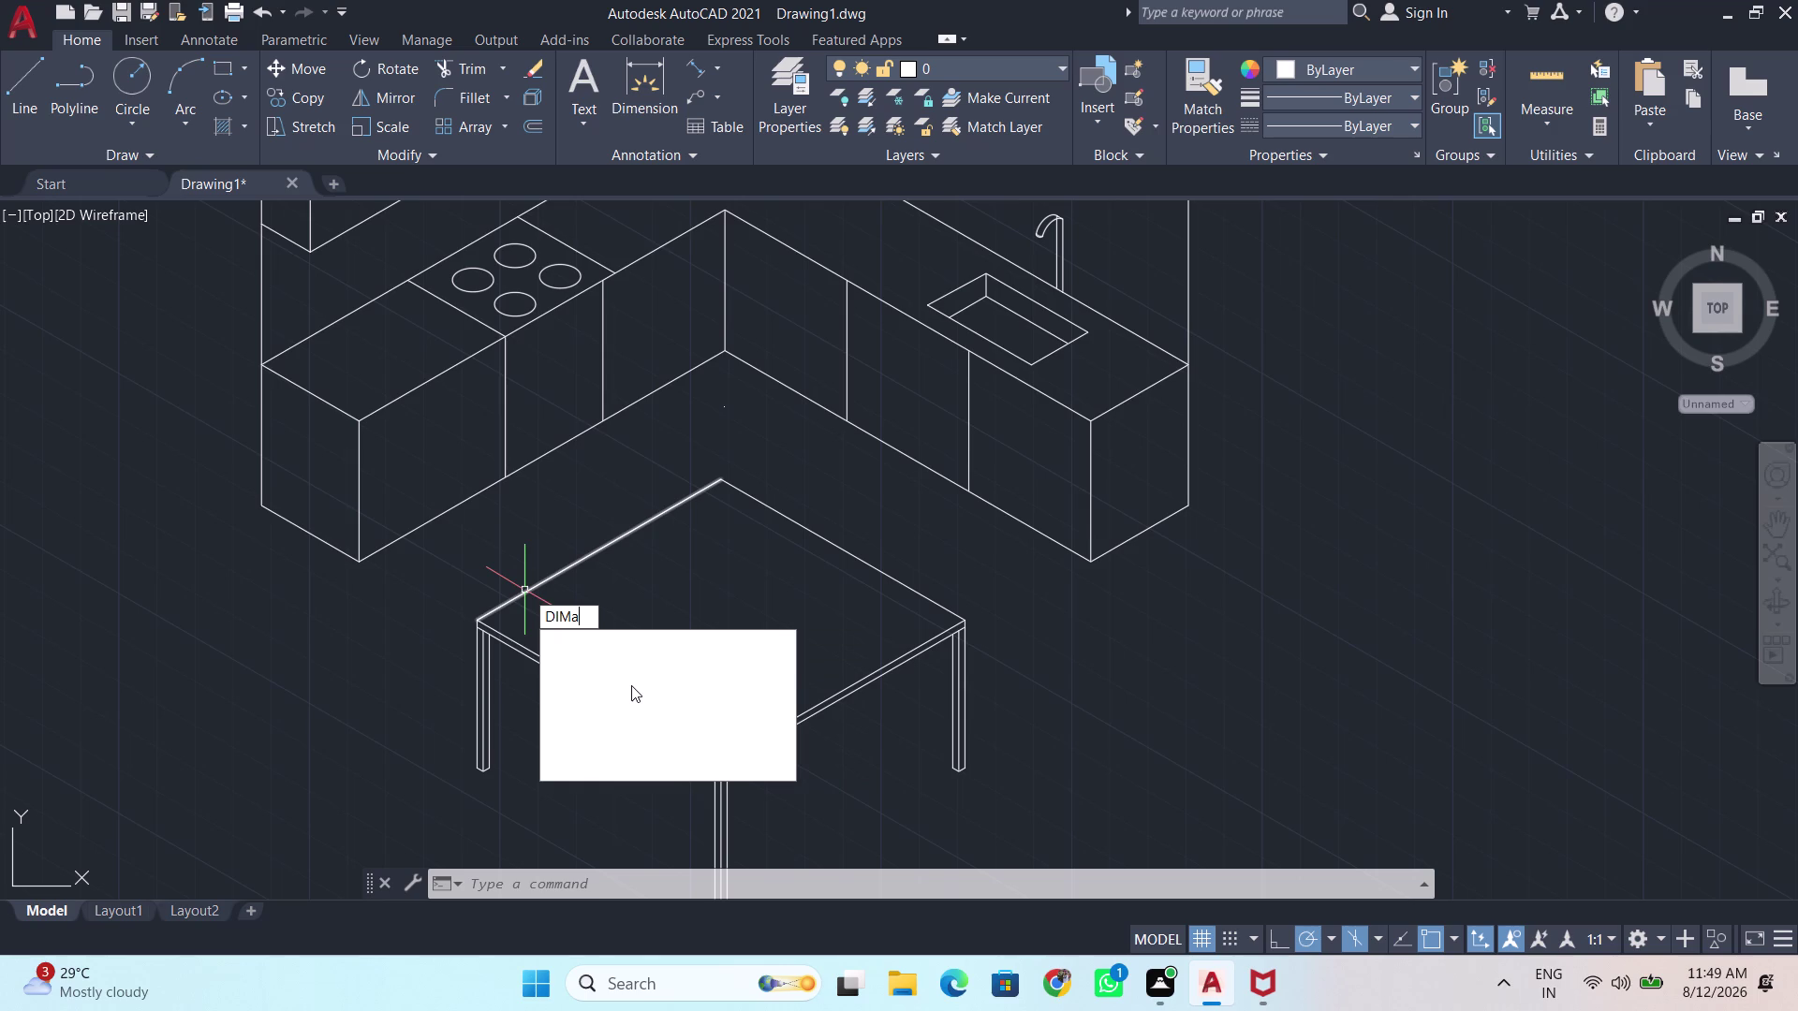
key(l)
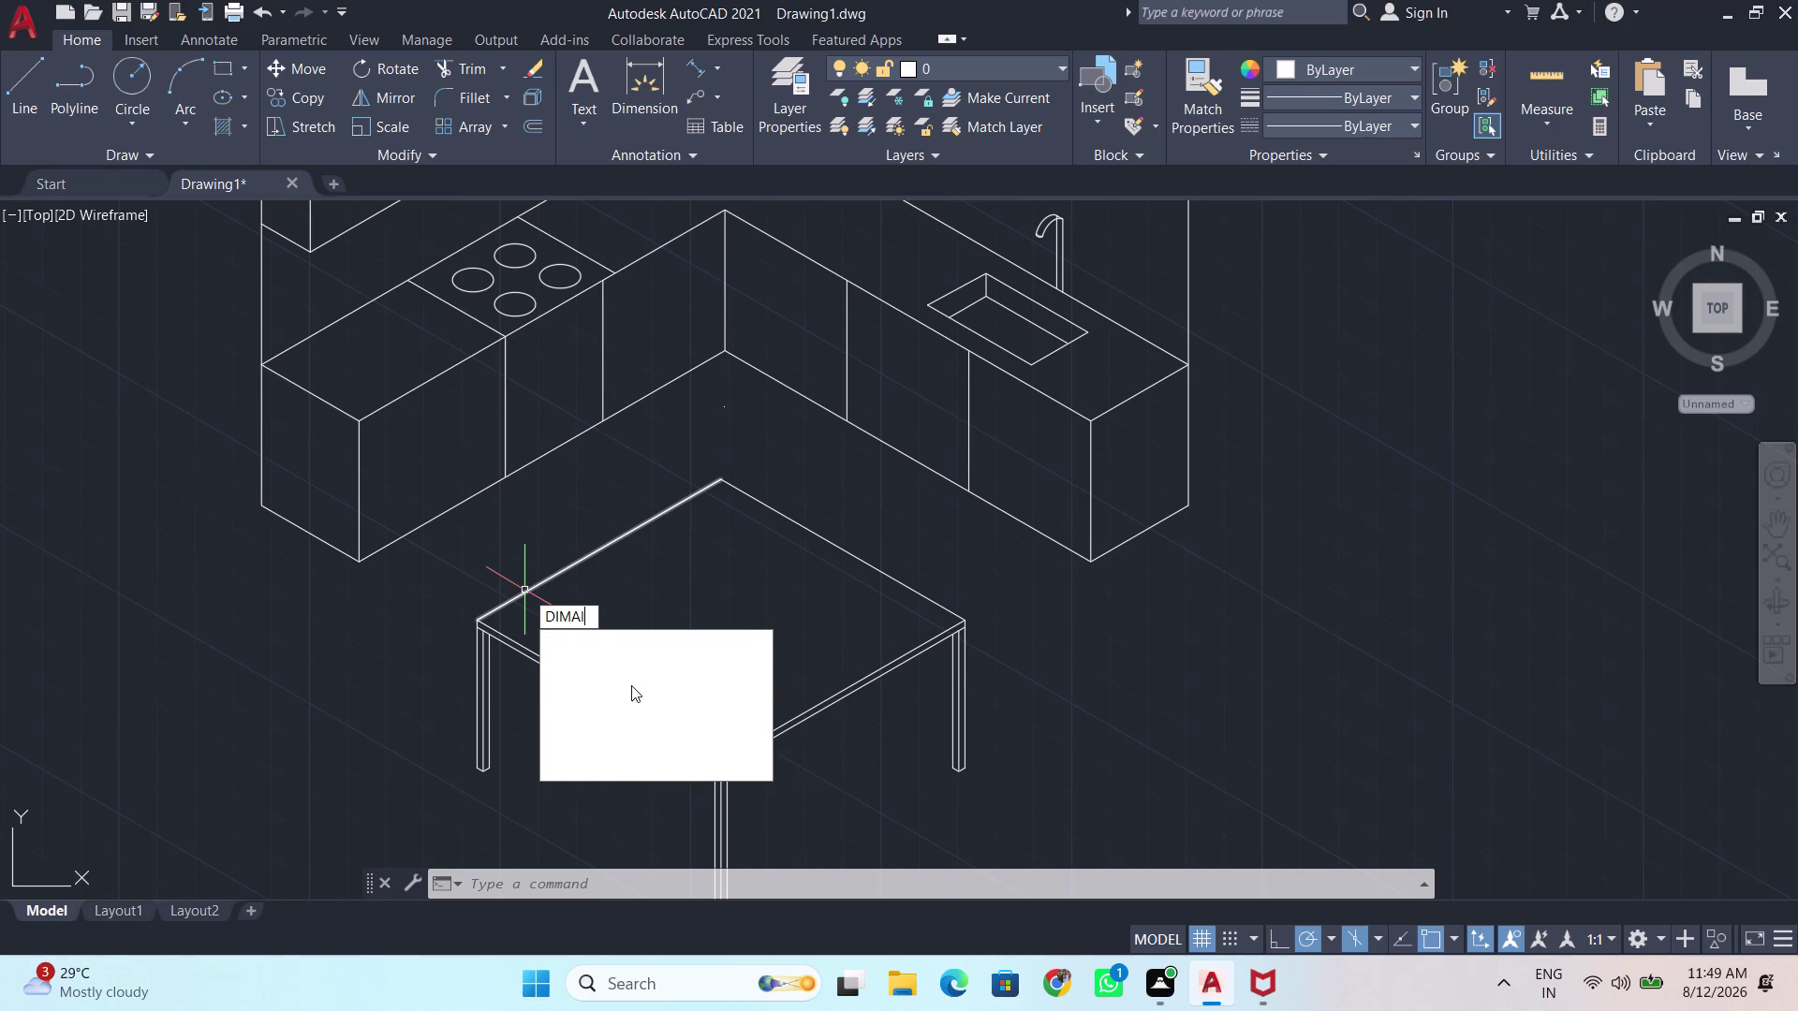
click(661, 638)
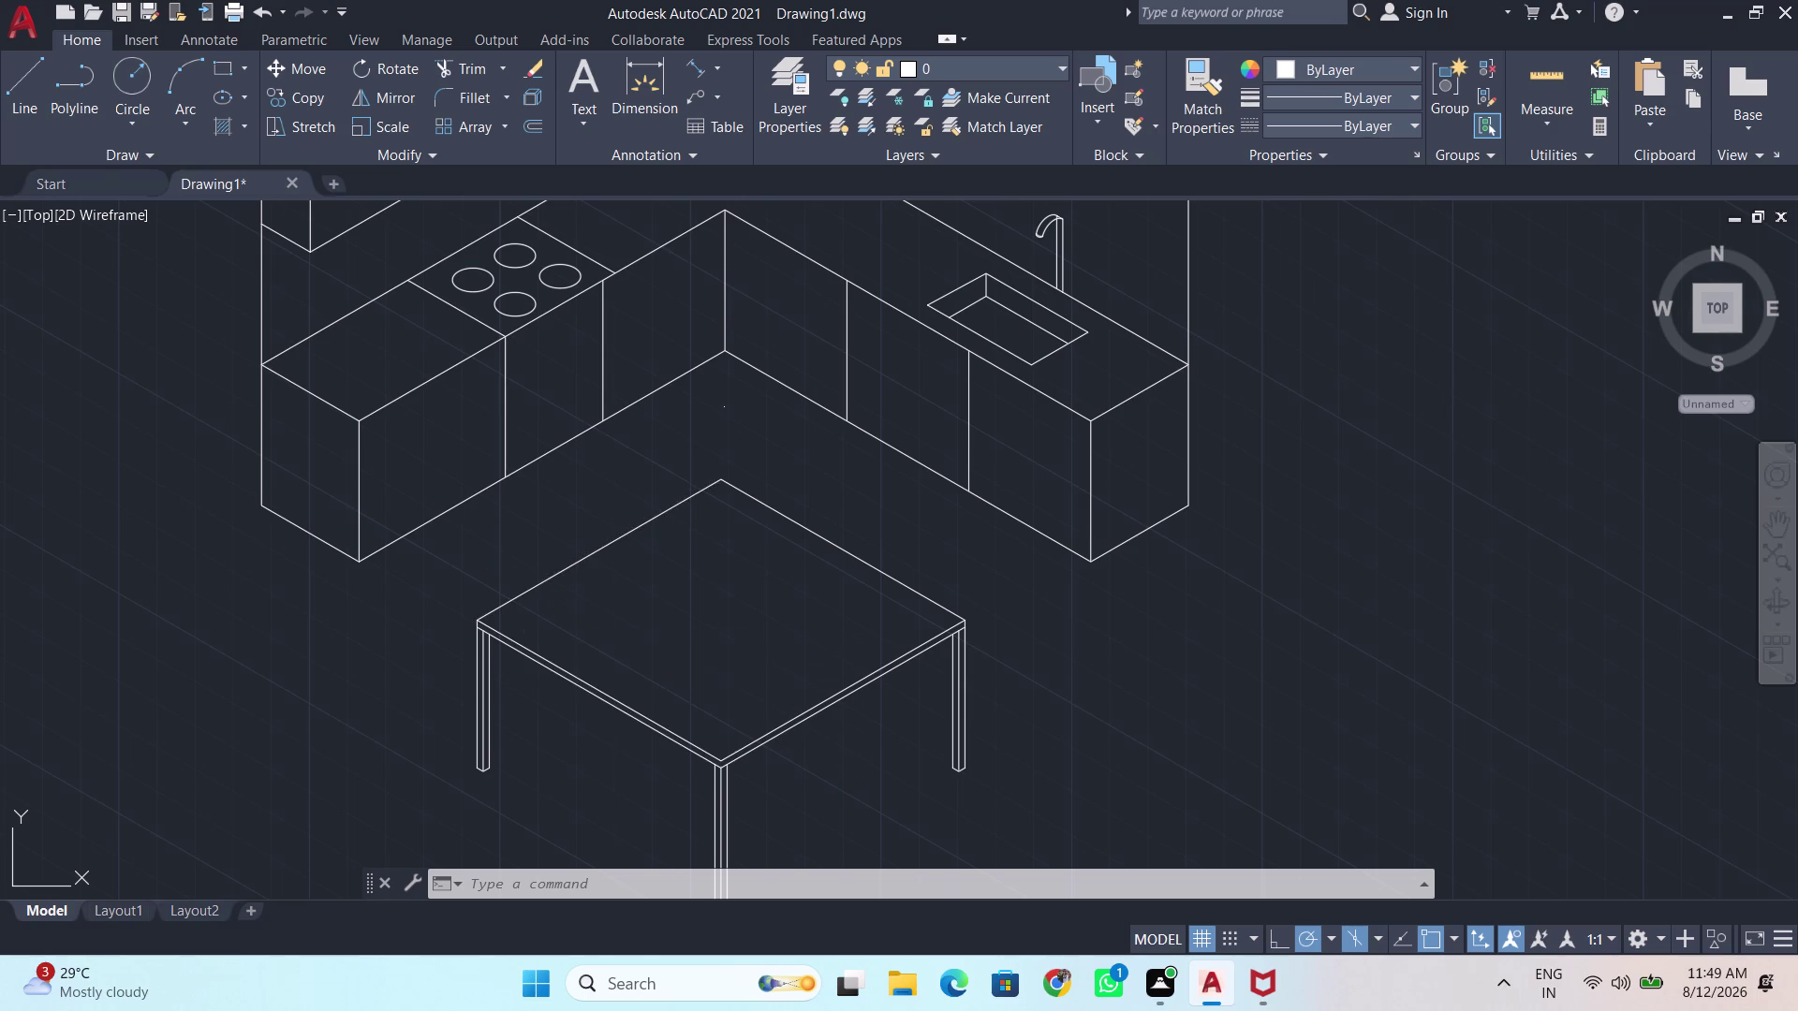
click(358, 564)
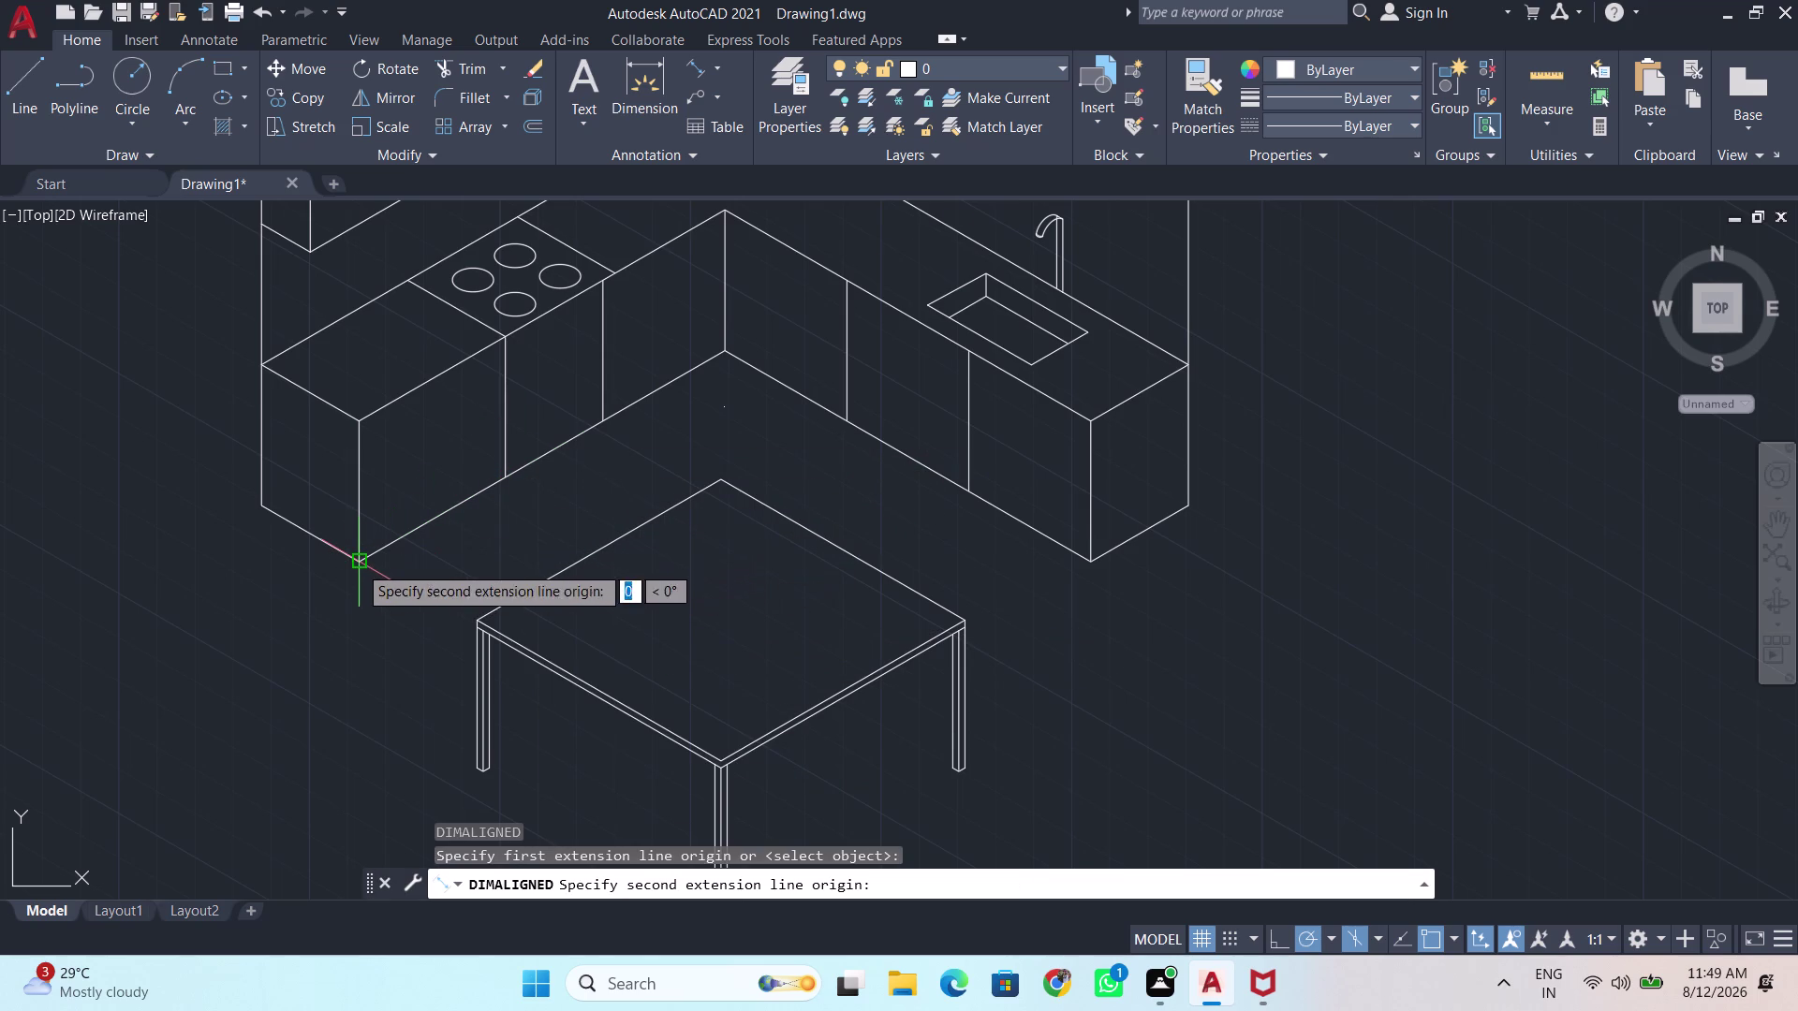
click(506, 473)
scroll(up, 3)
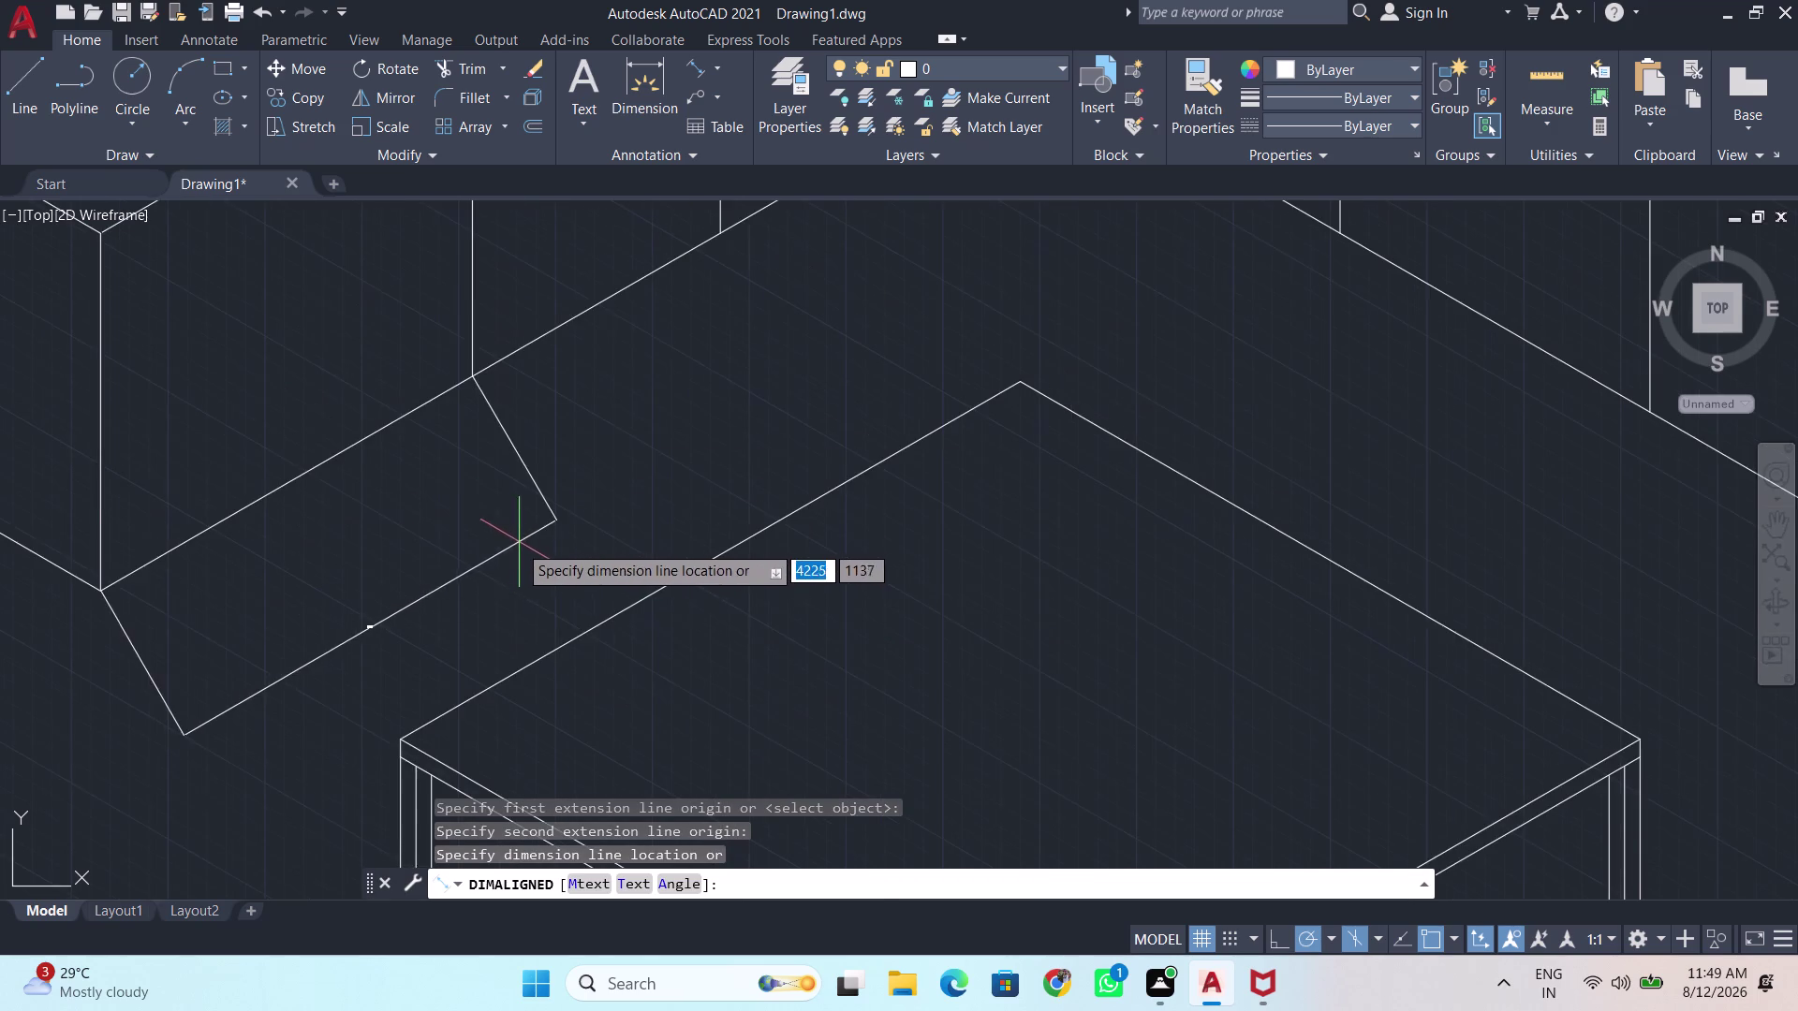
scroll(up, 3)
scroll(up, 3)
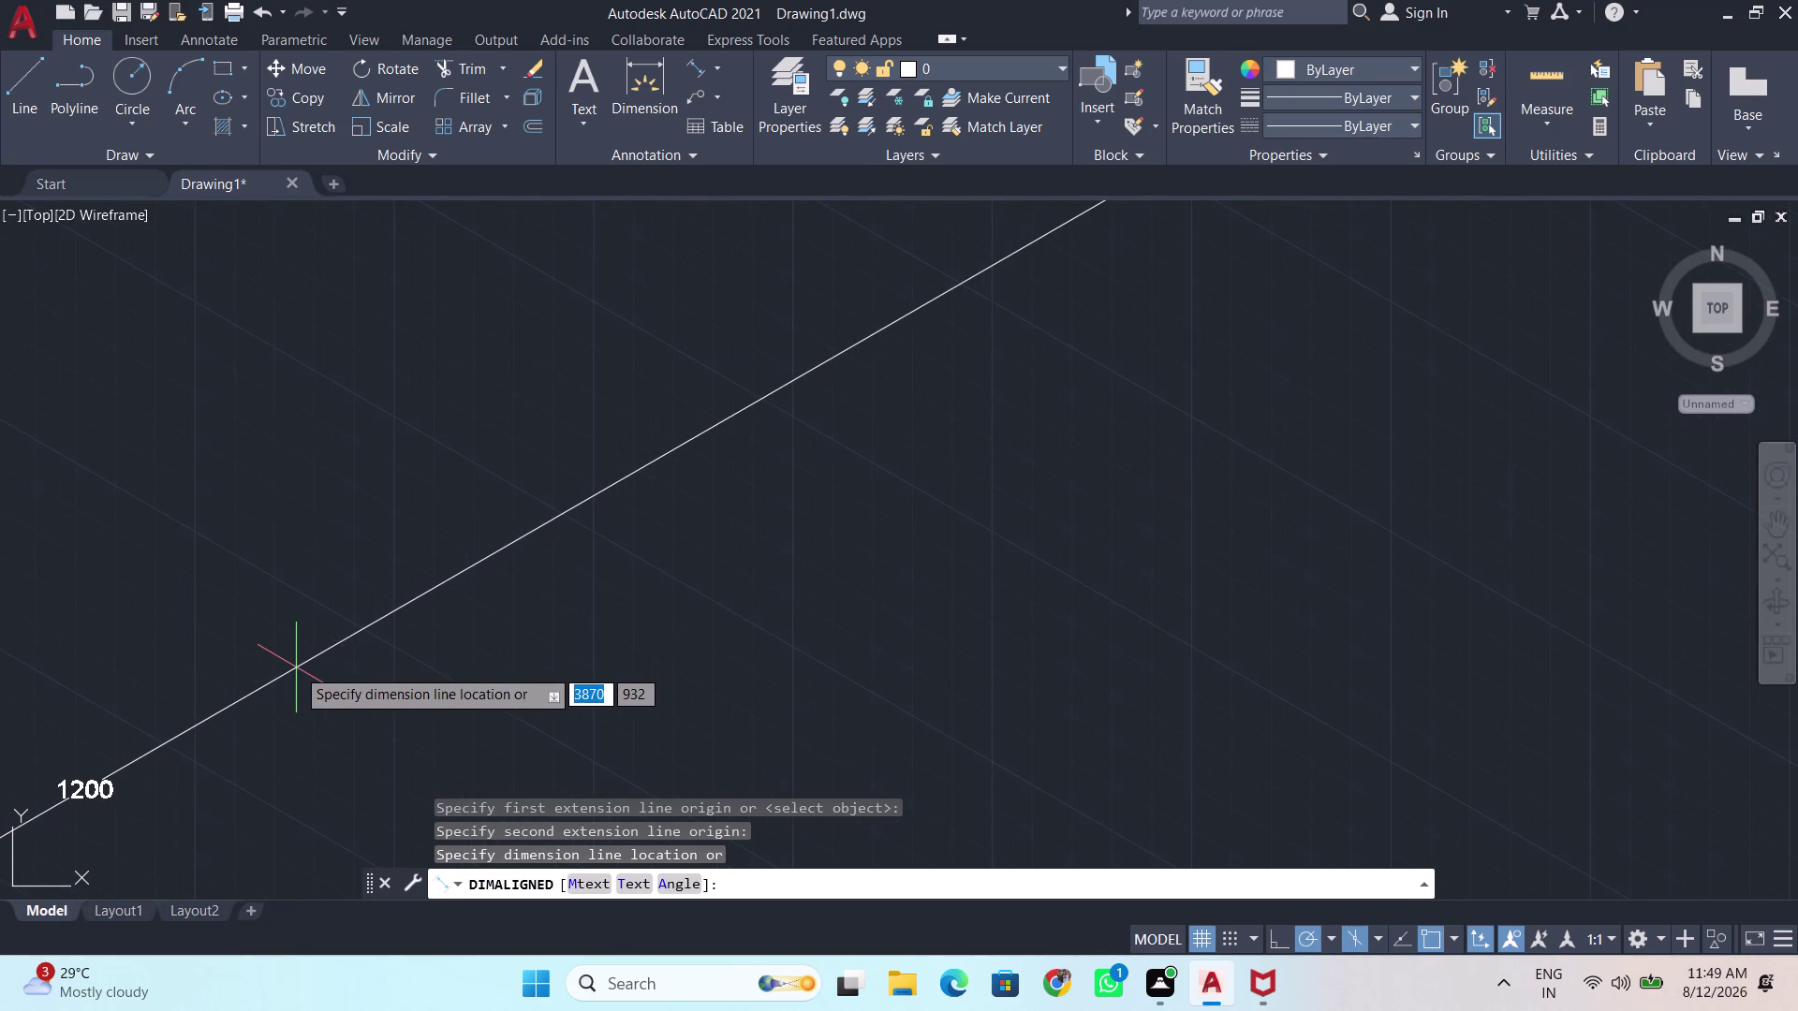
scroll(down, 3)
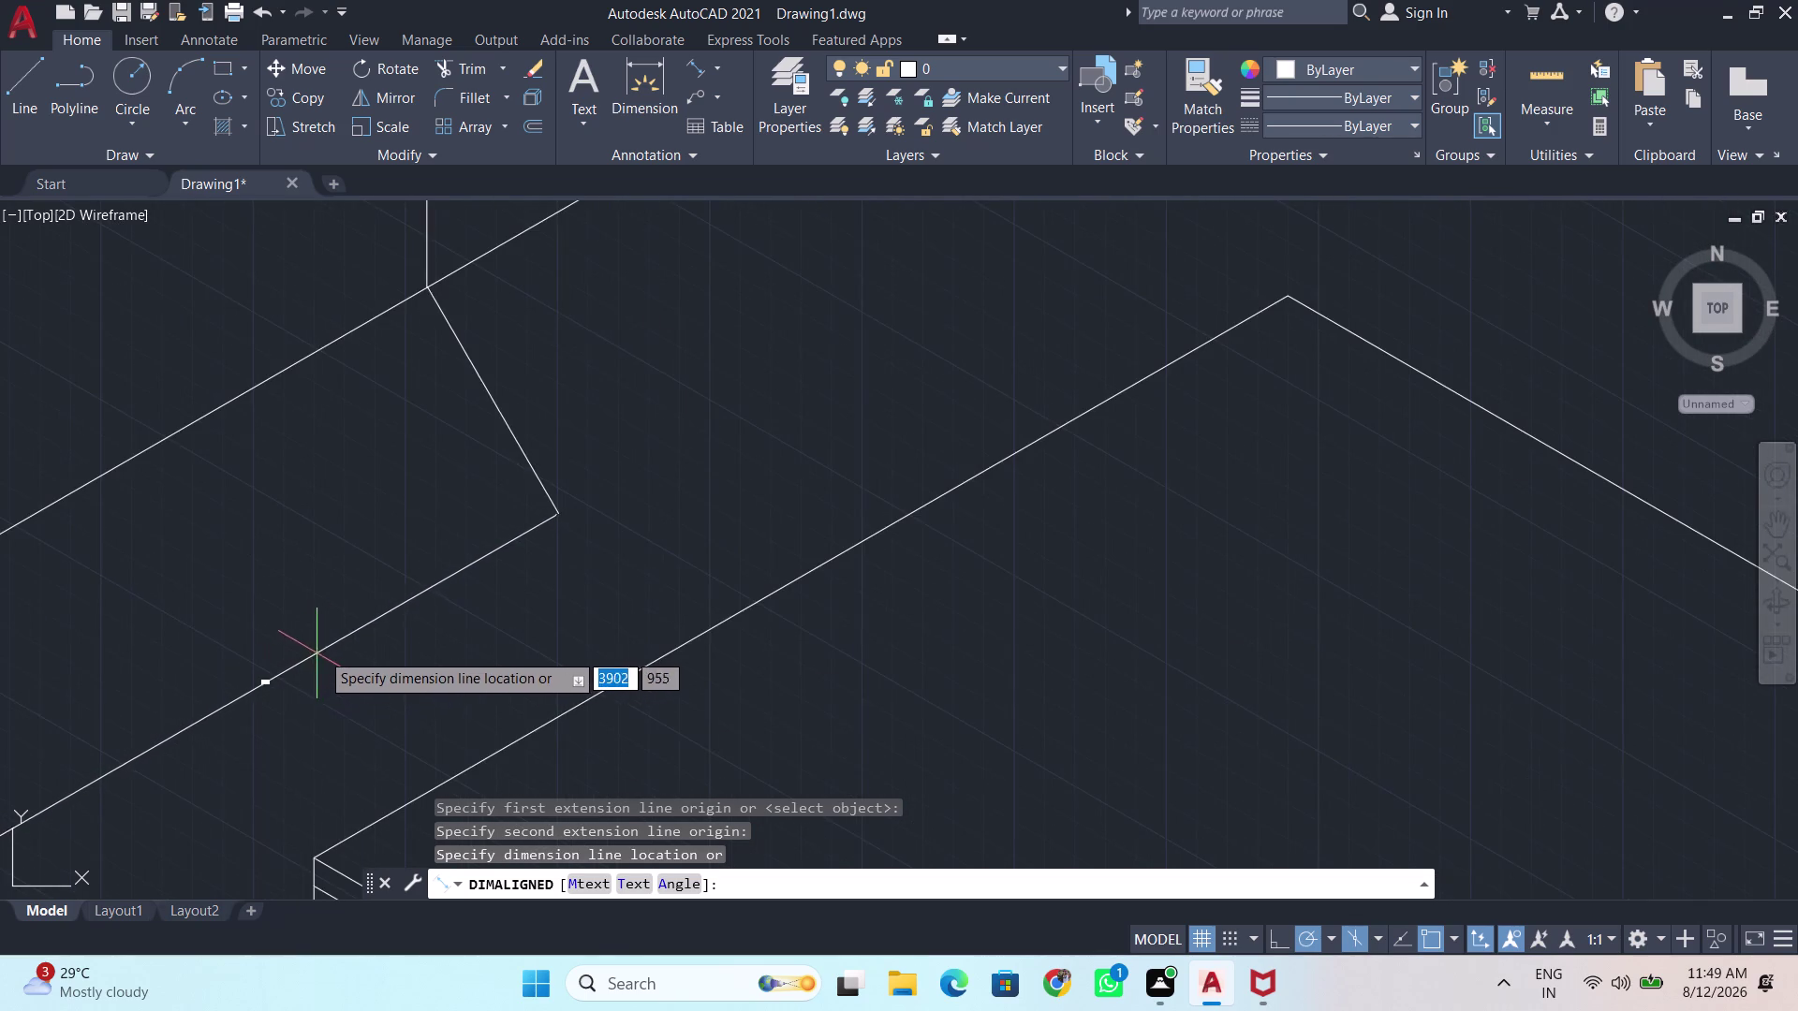
scroll(down, 3)
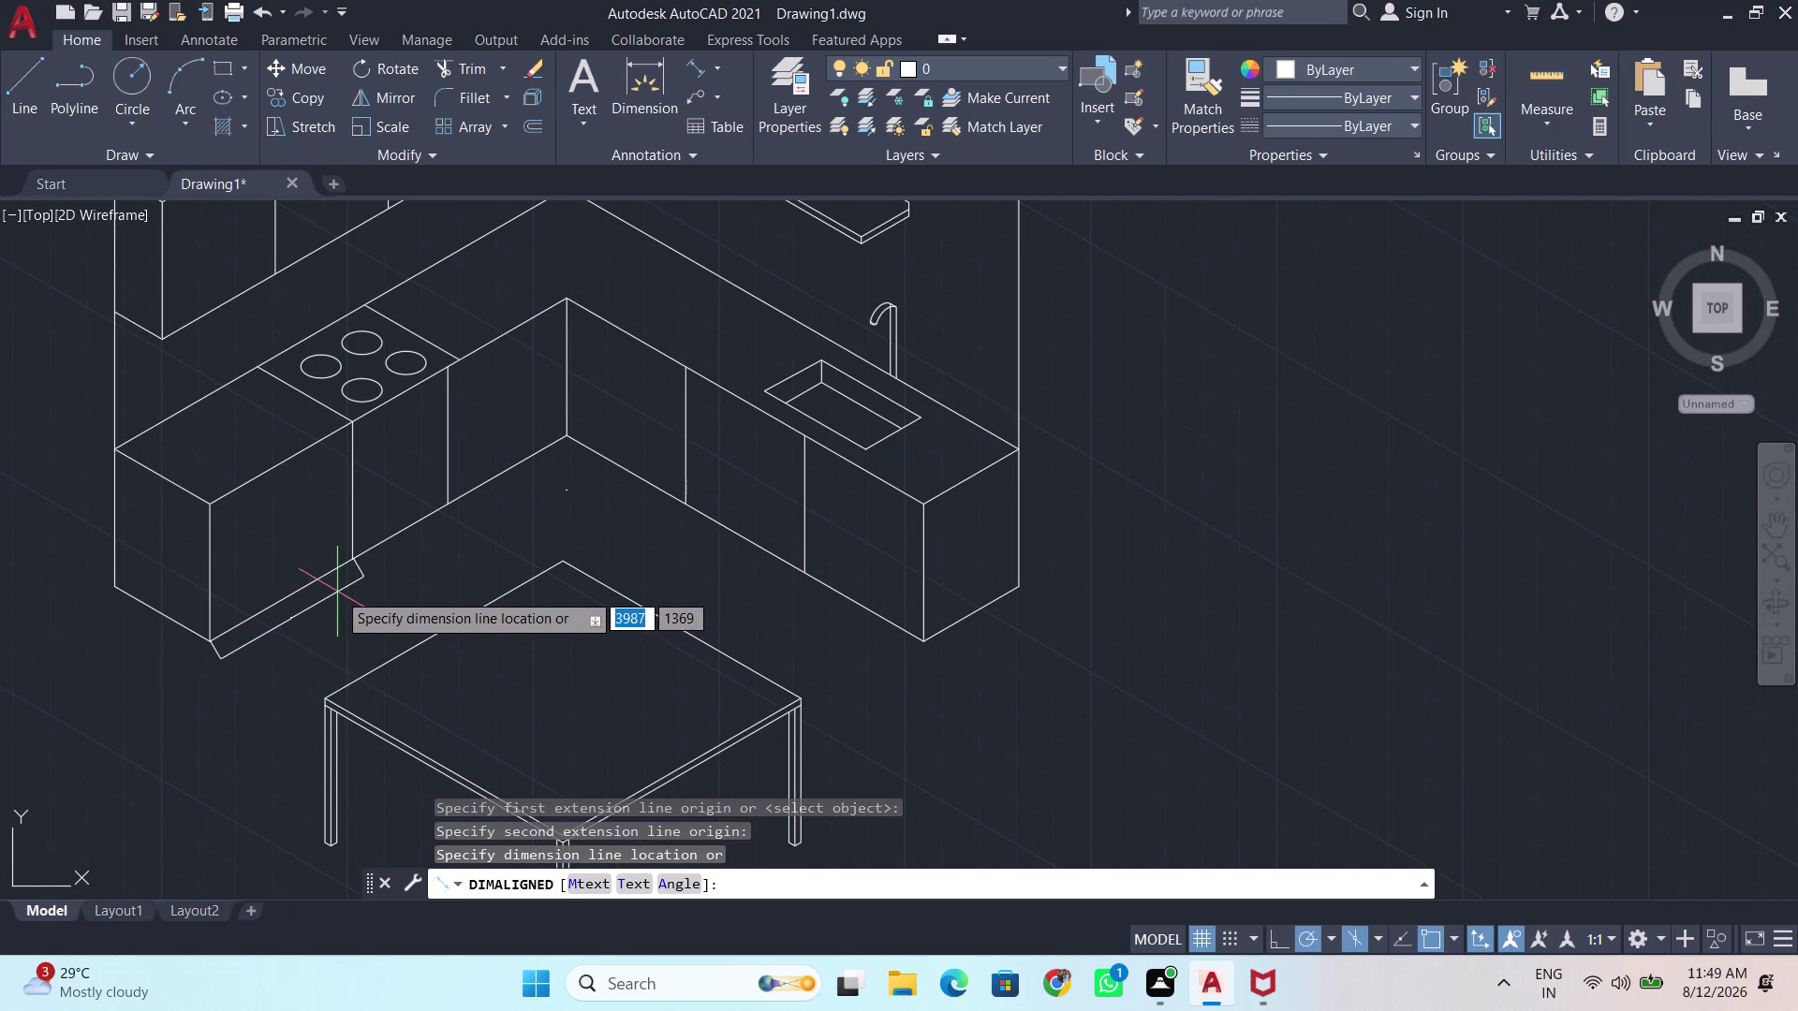
key(Escape)
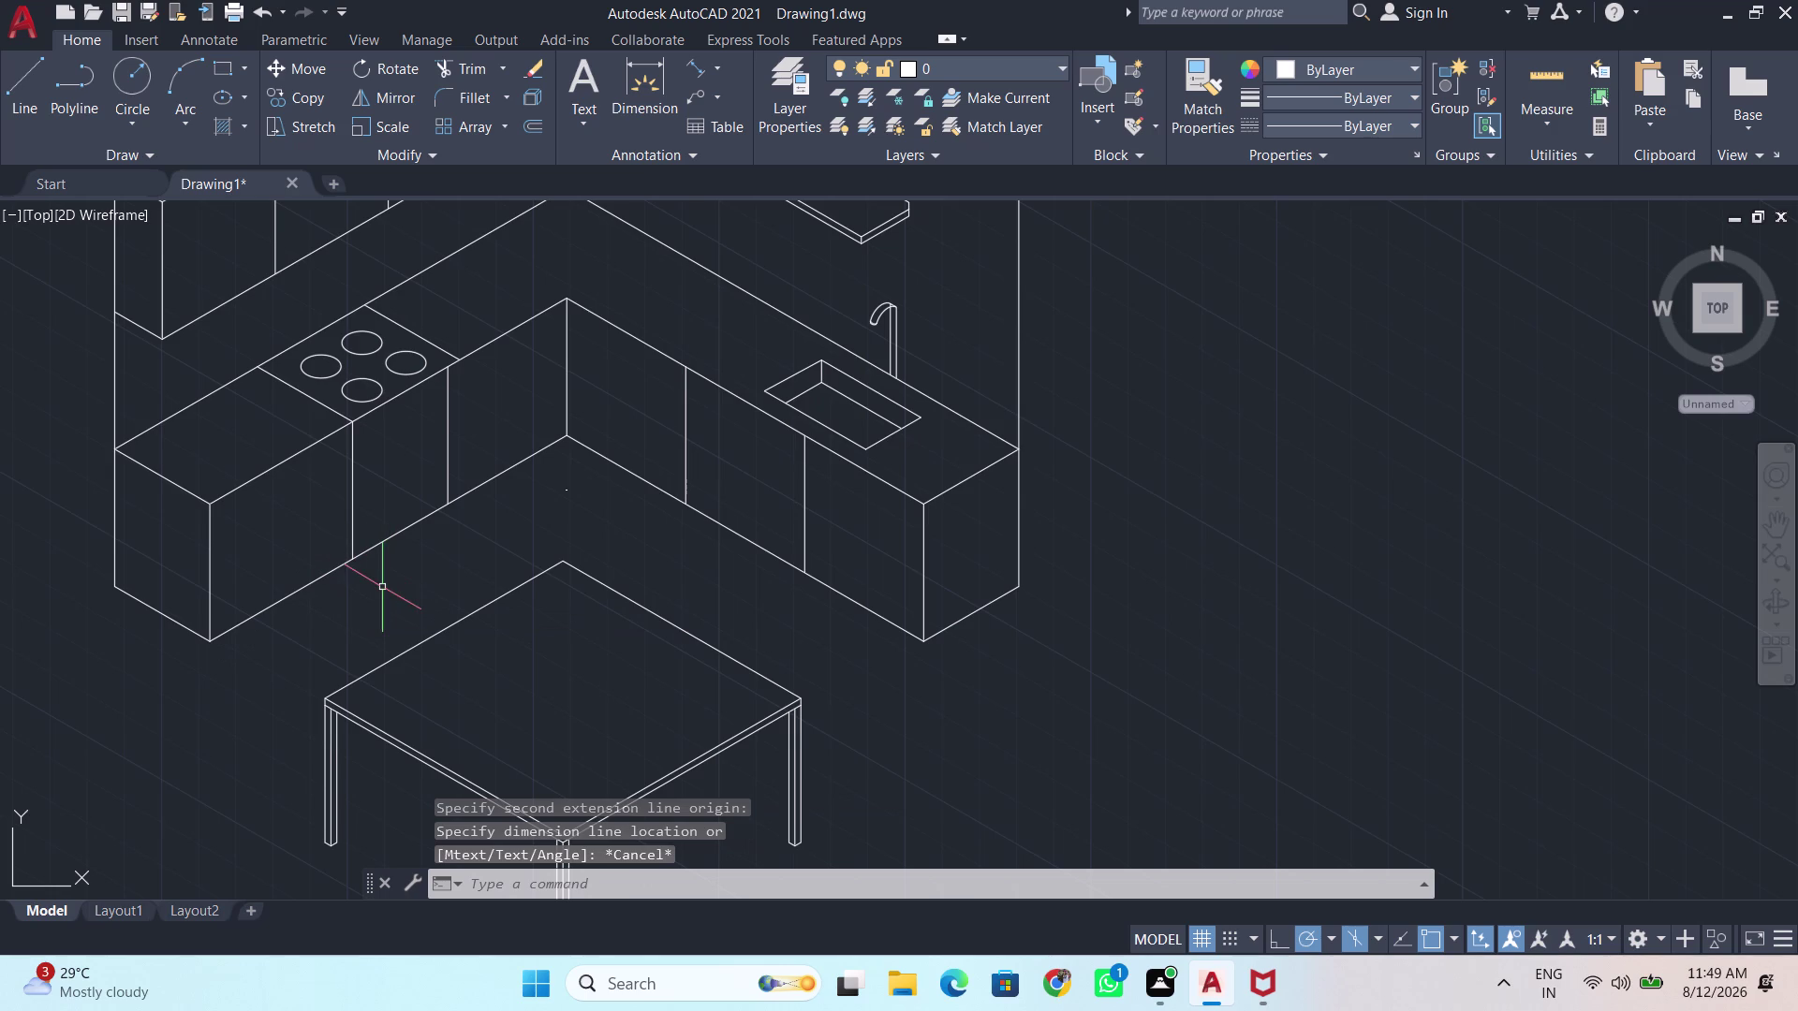
scroll(up, 3)
scroll(down, 3)
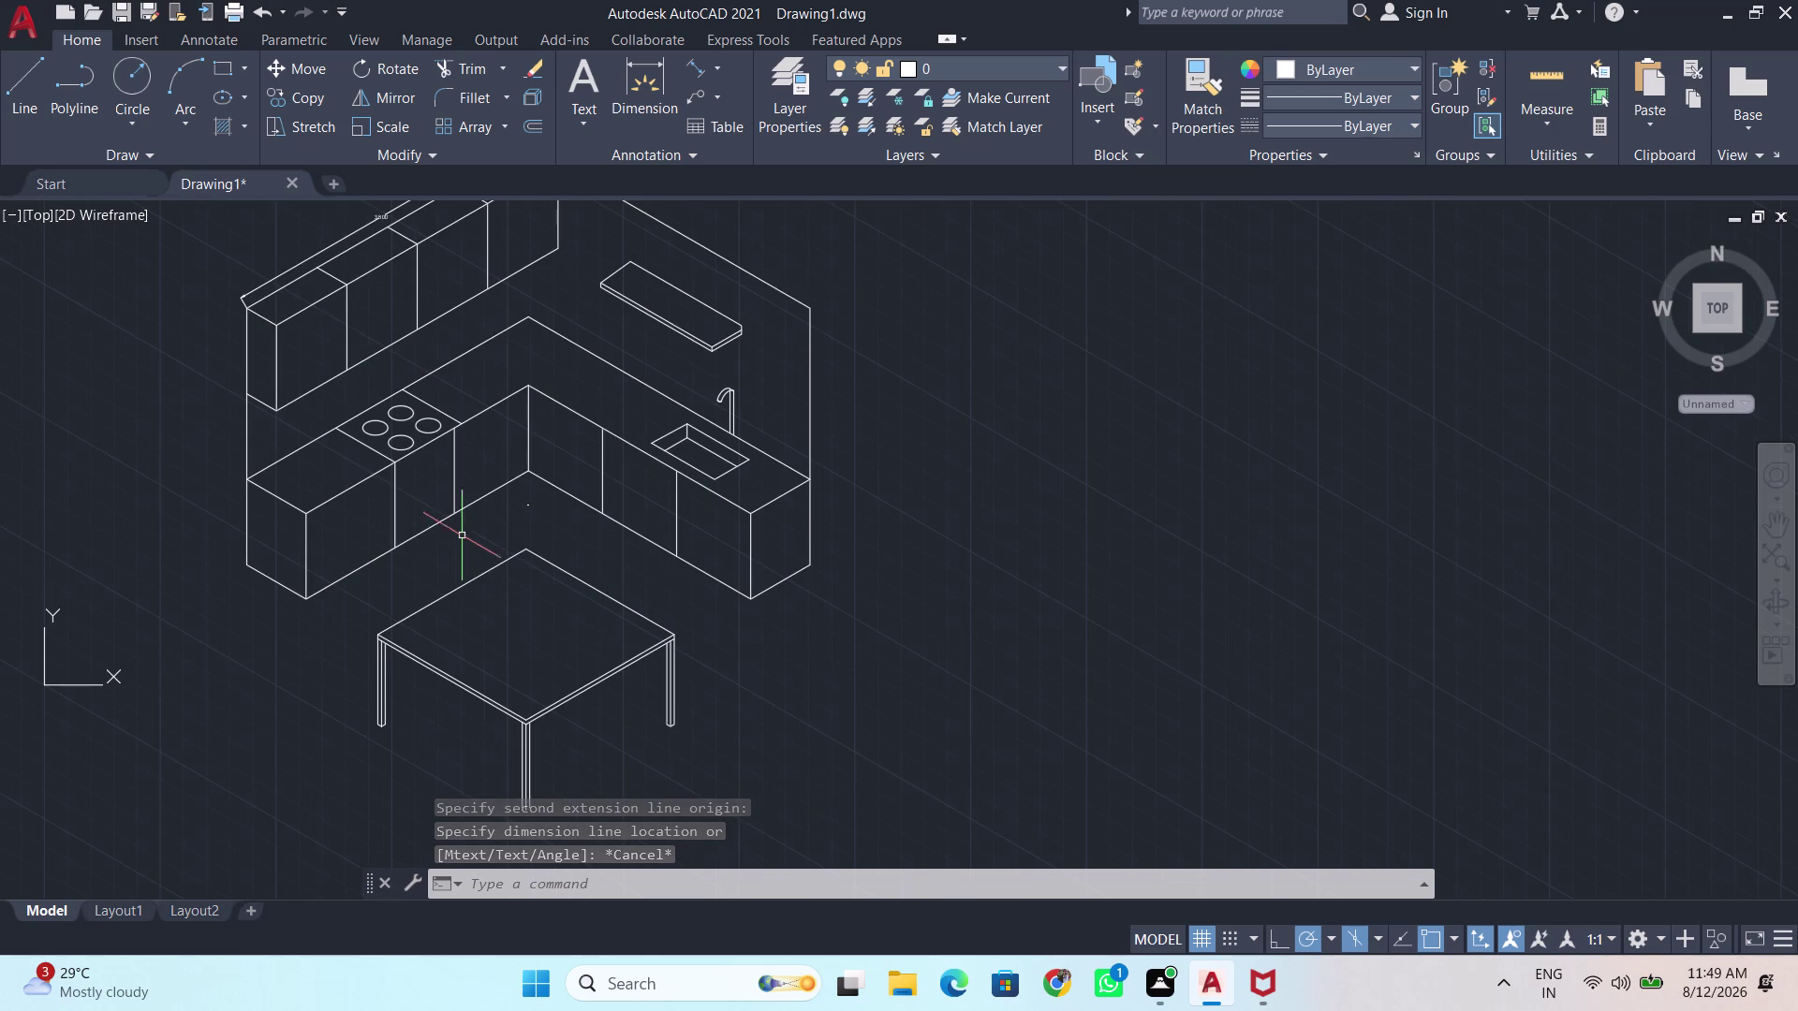
scroll(down, 3)
middle_drag(448, 554, 668, 540)
scroll(up, 3)
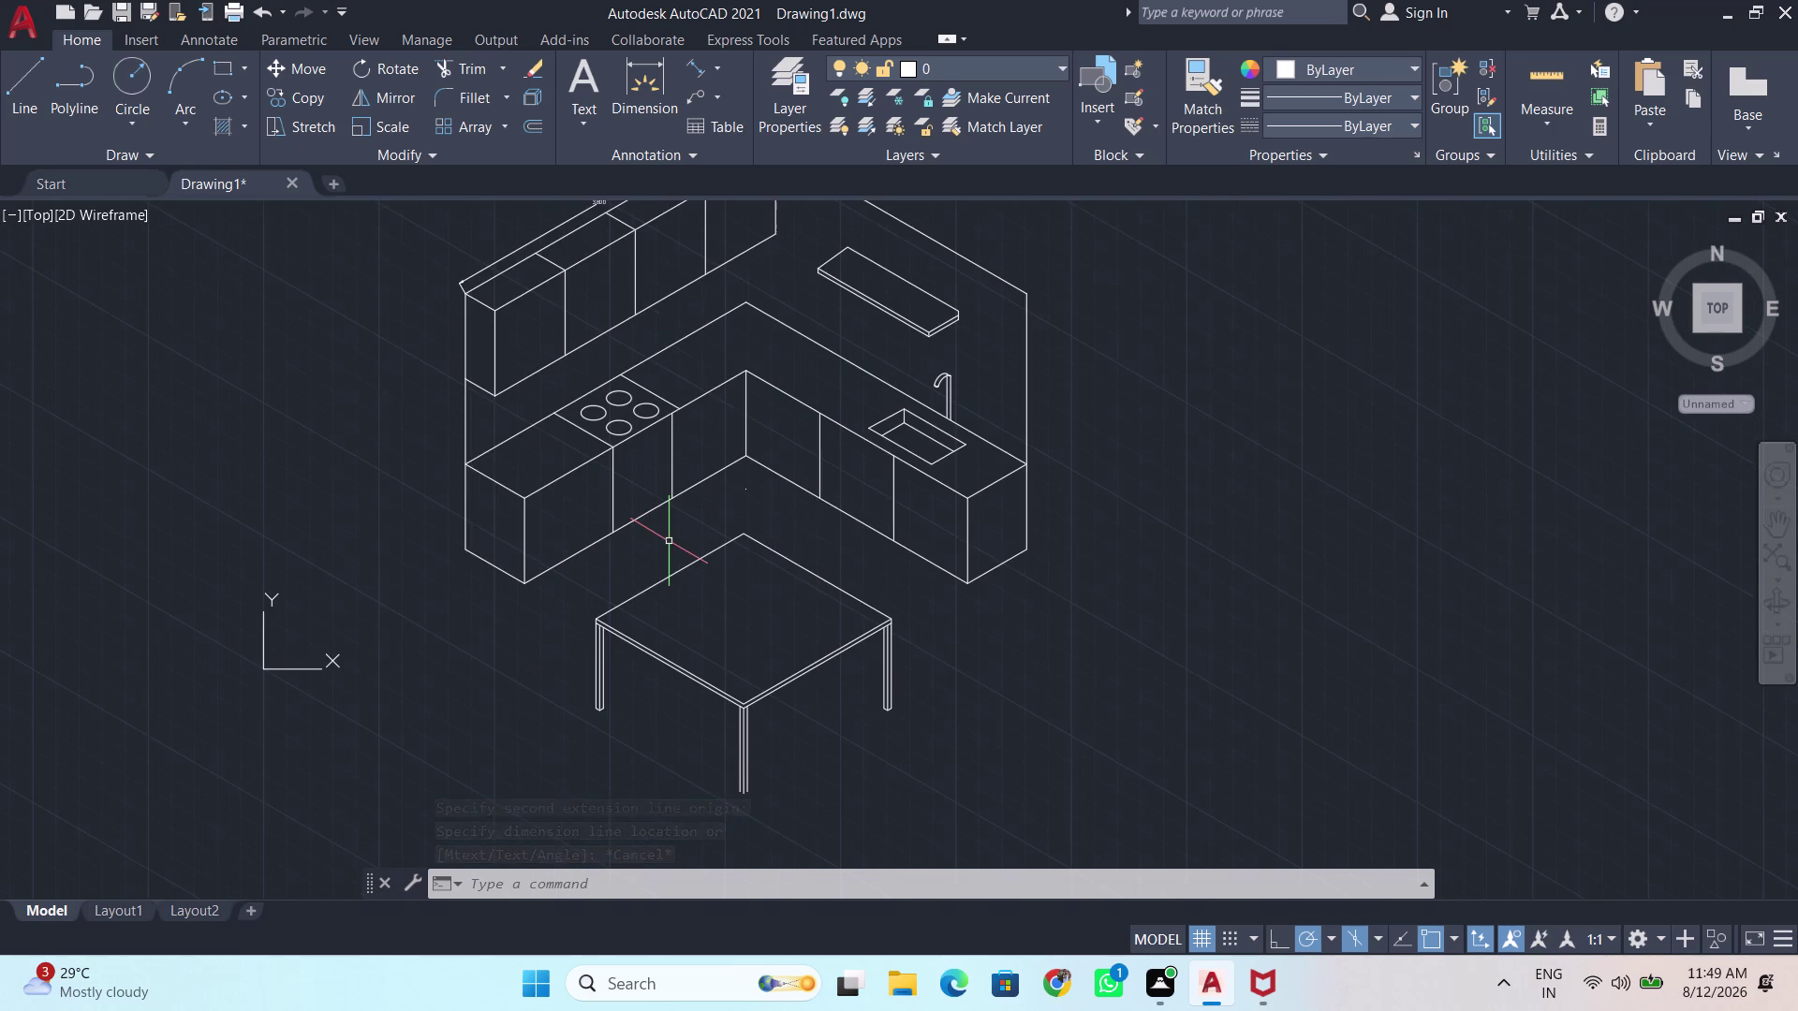
scroll(down, 3)
scroll(up, 3)
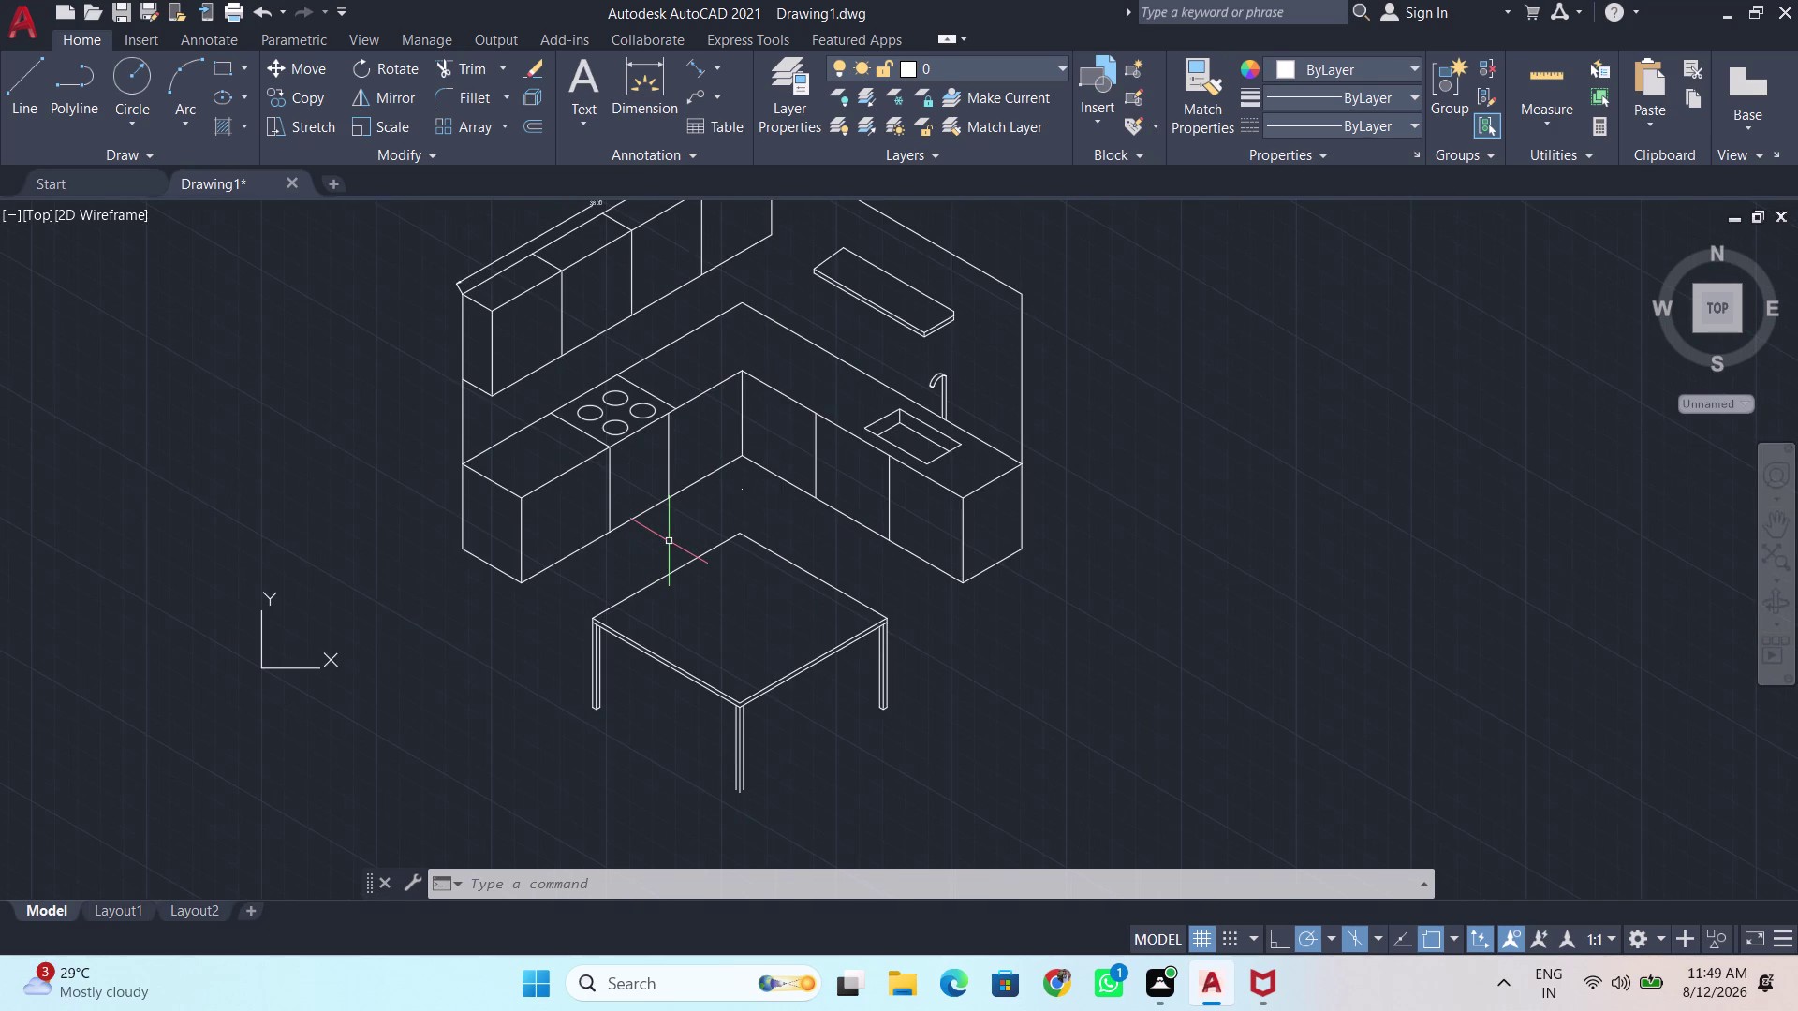
middle_drag(669, 541, 641, 593)
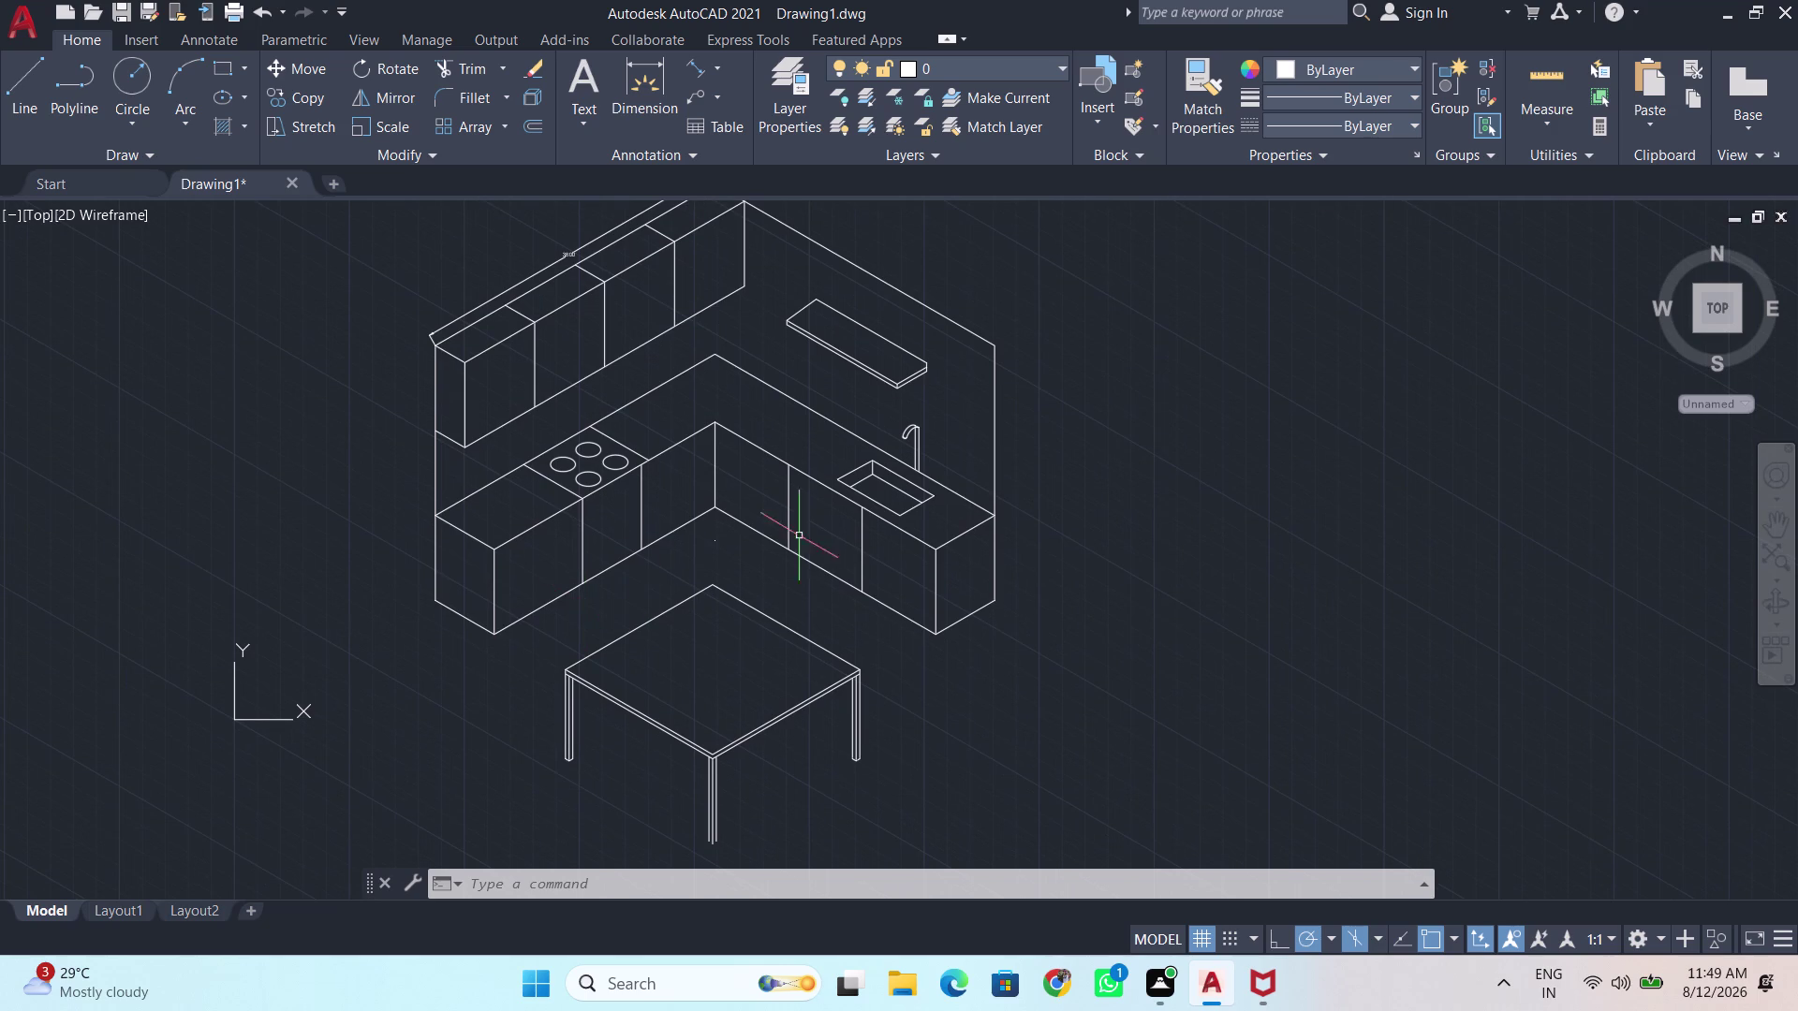
key(d)
key(Return)
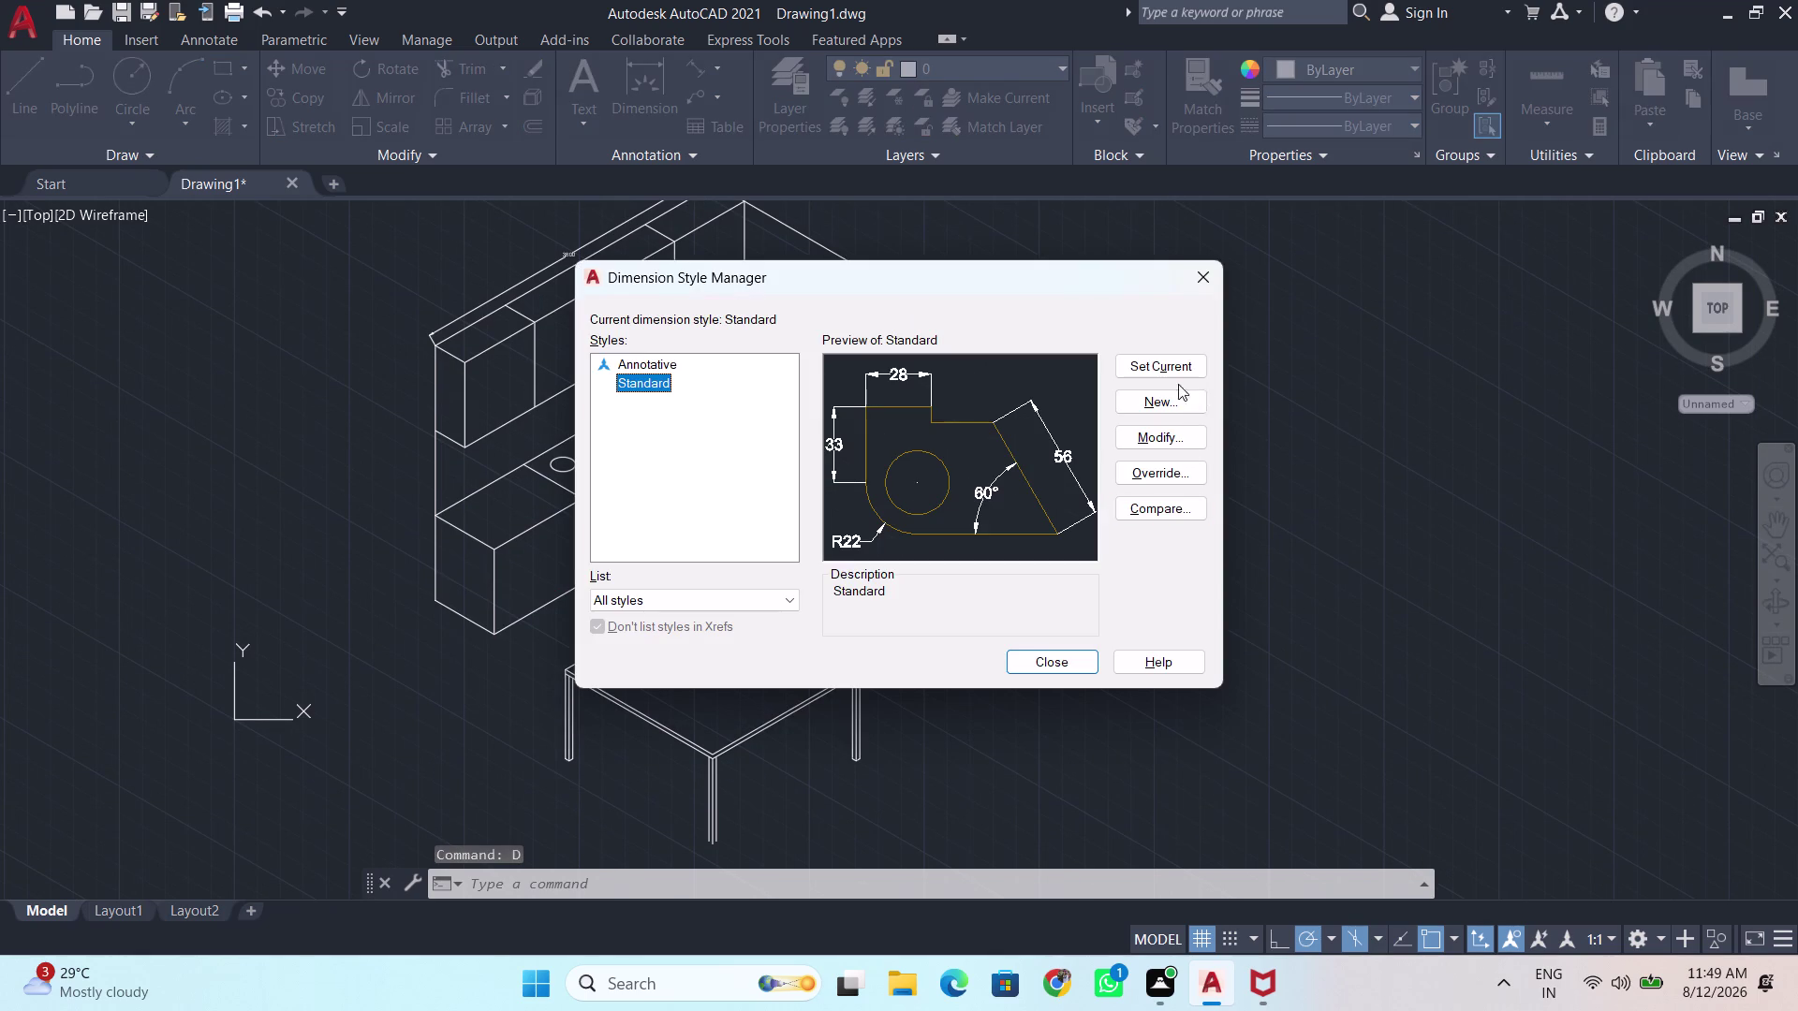
click(1166, 432)
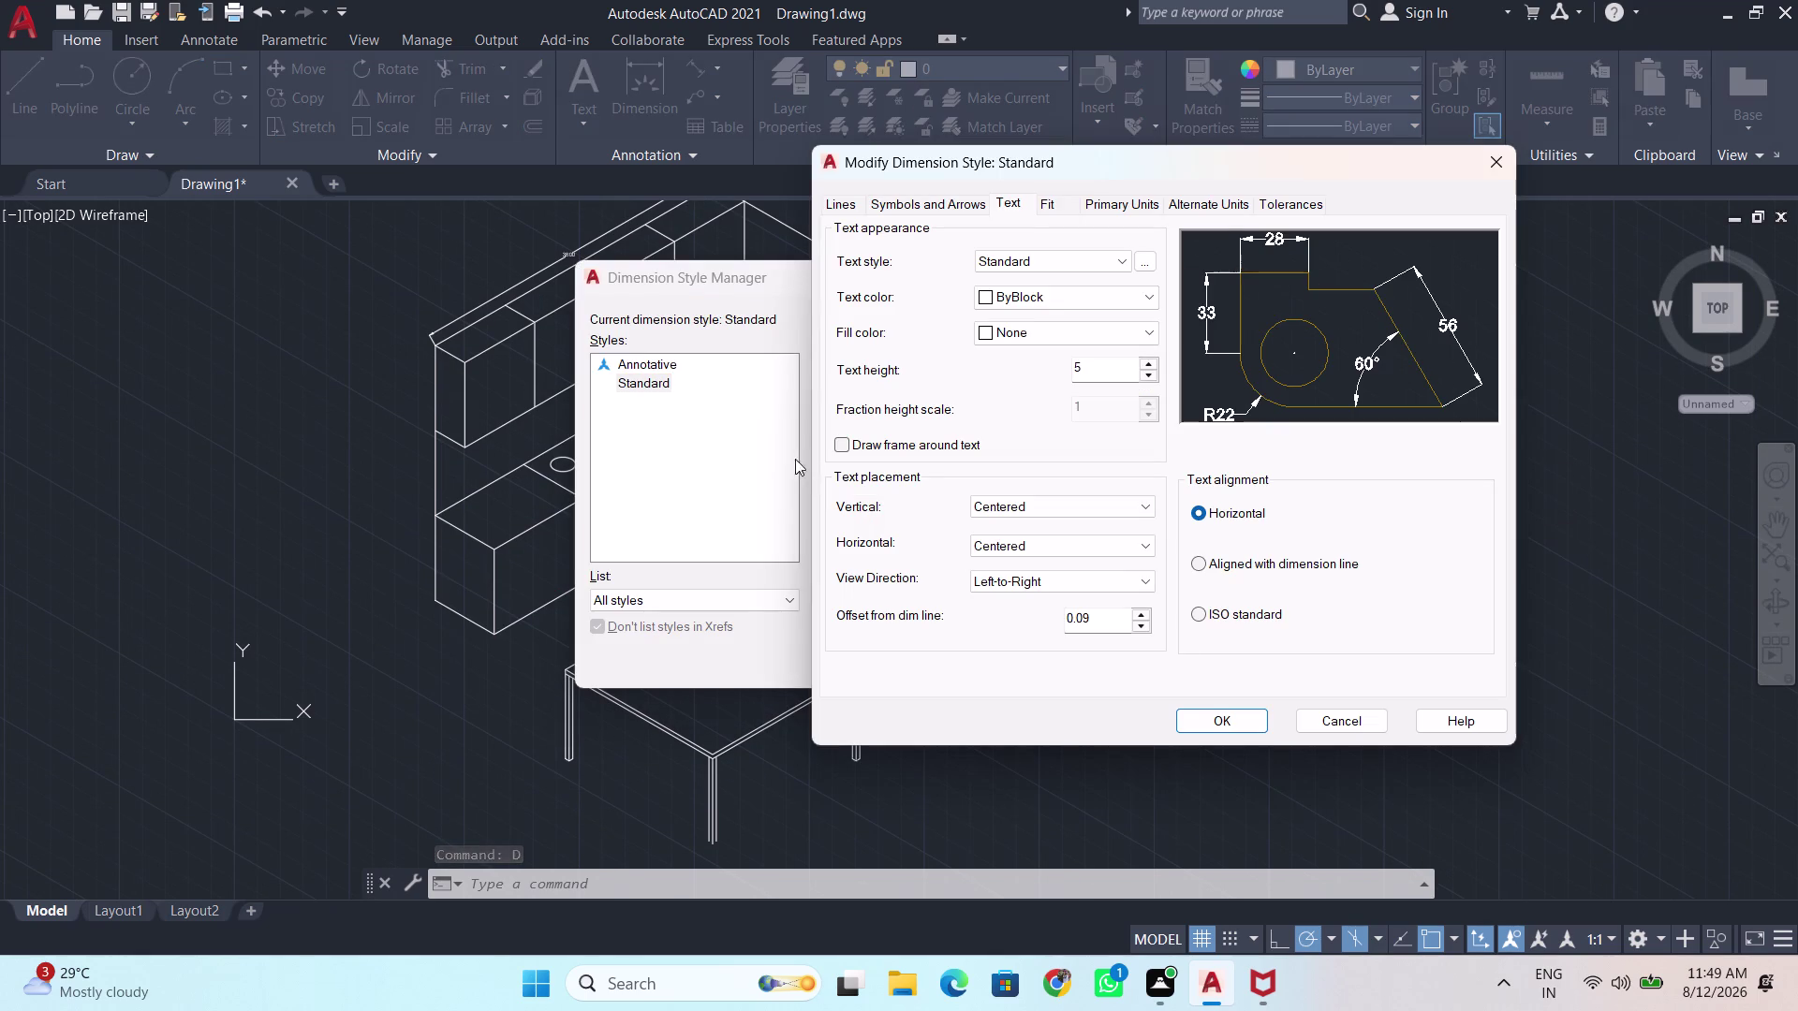
click(1102, 366)
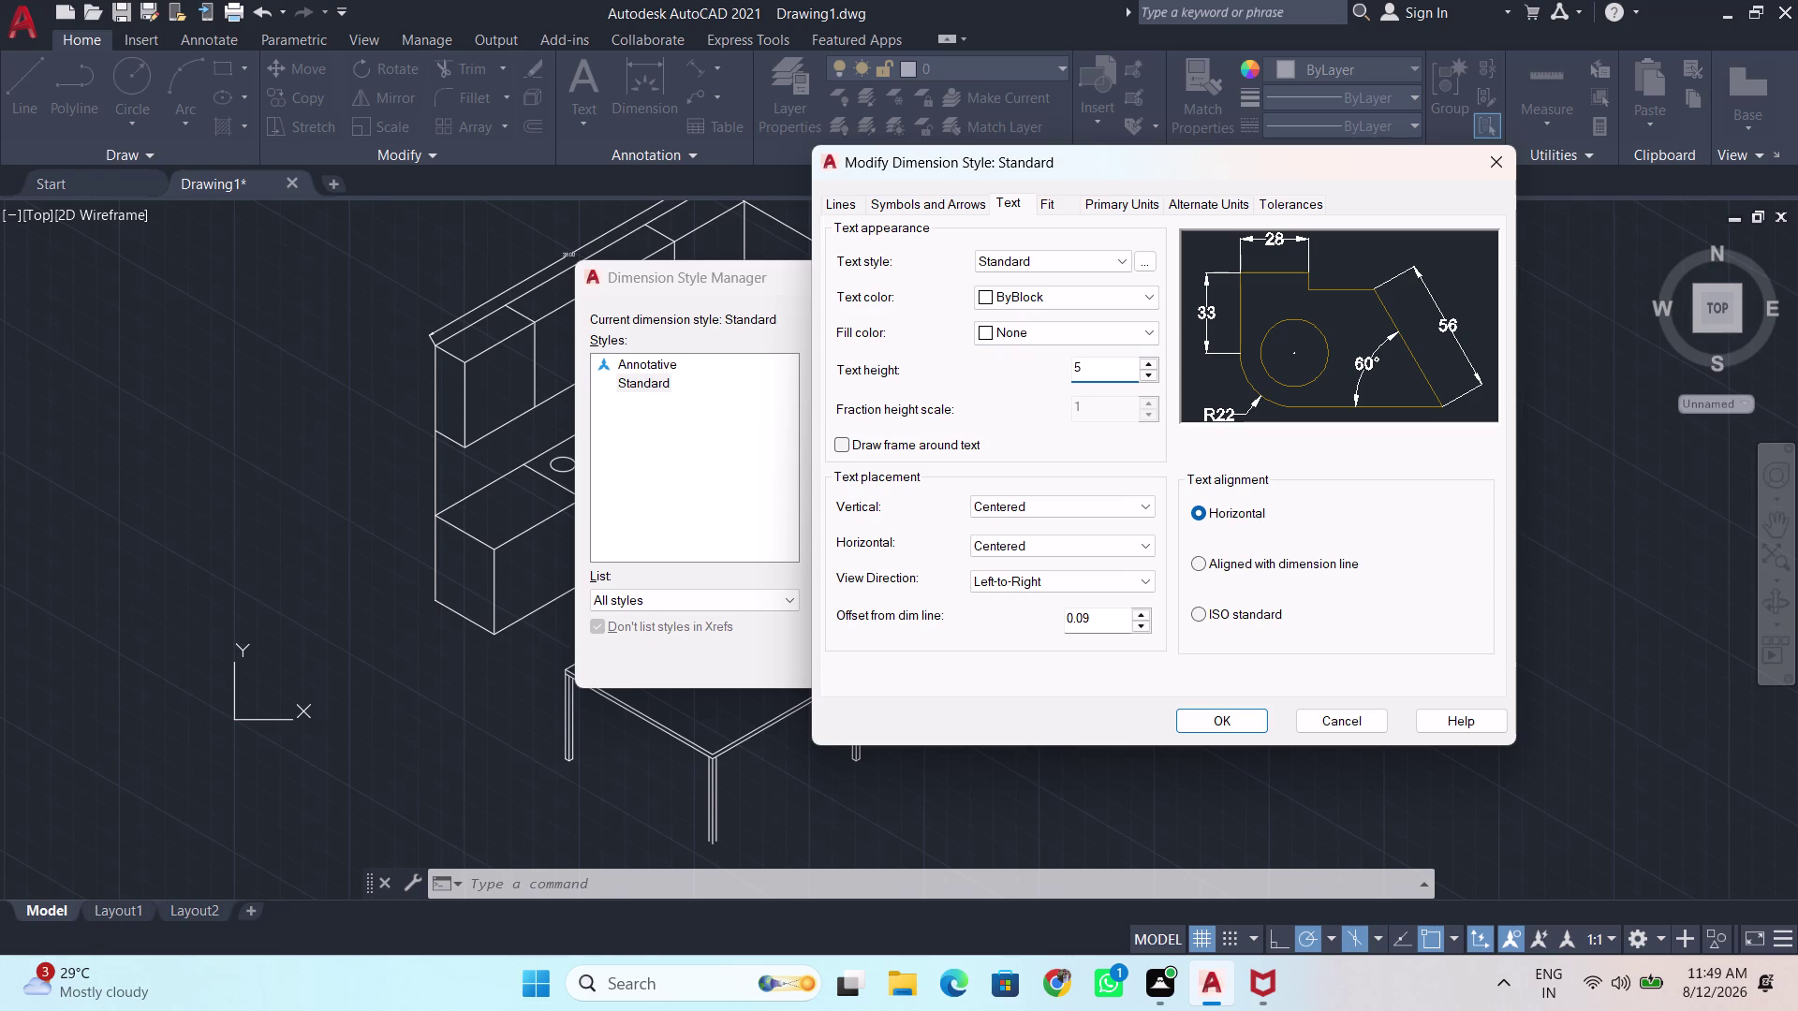
key(0)
click(960, 203)
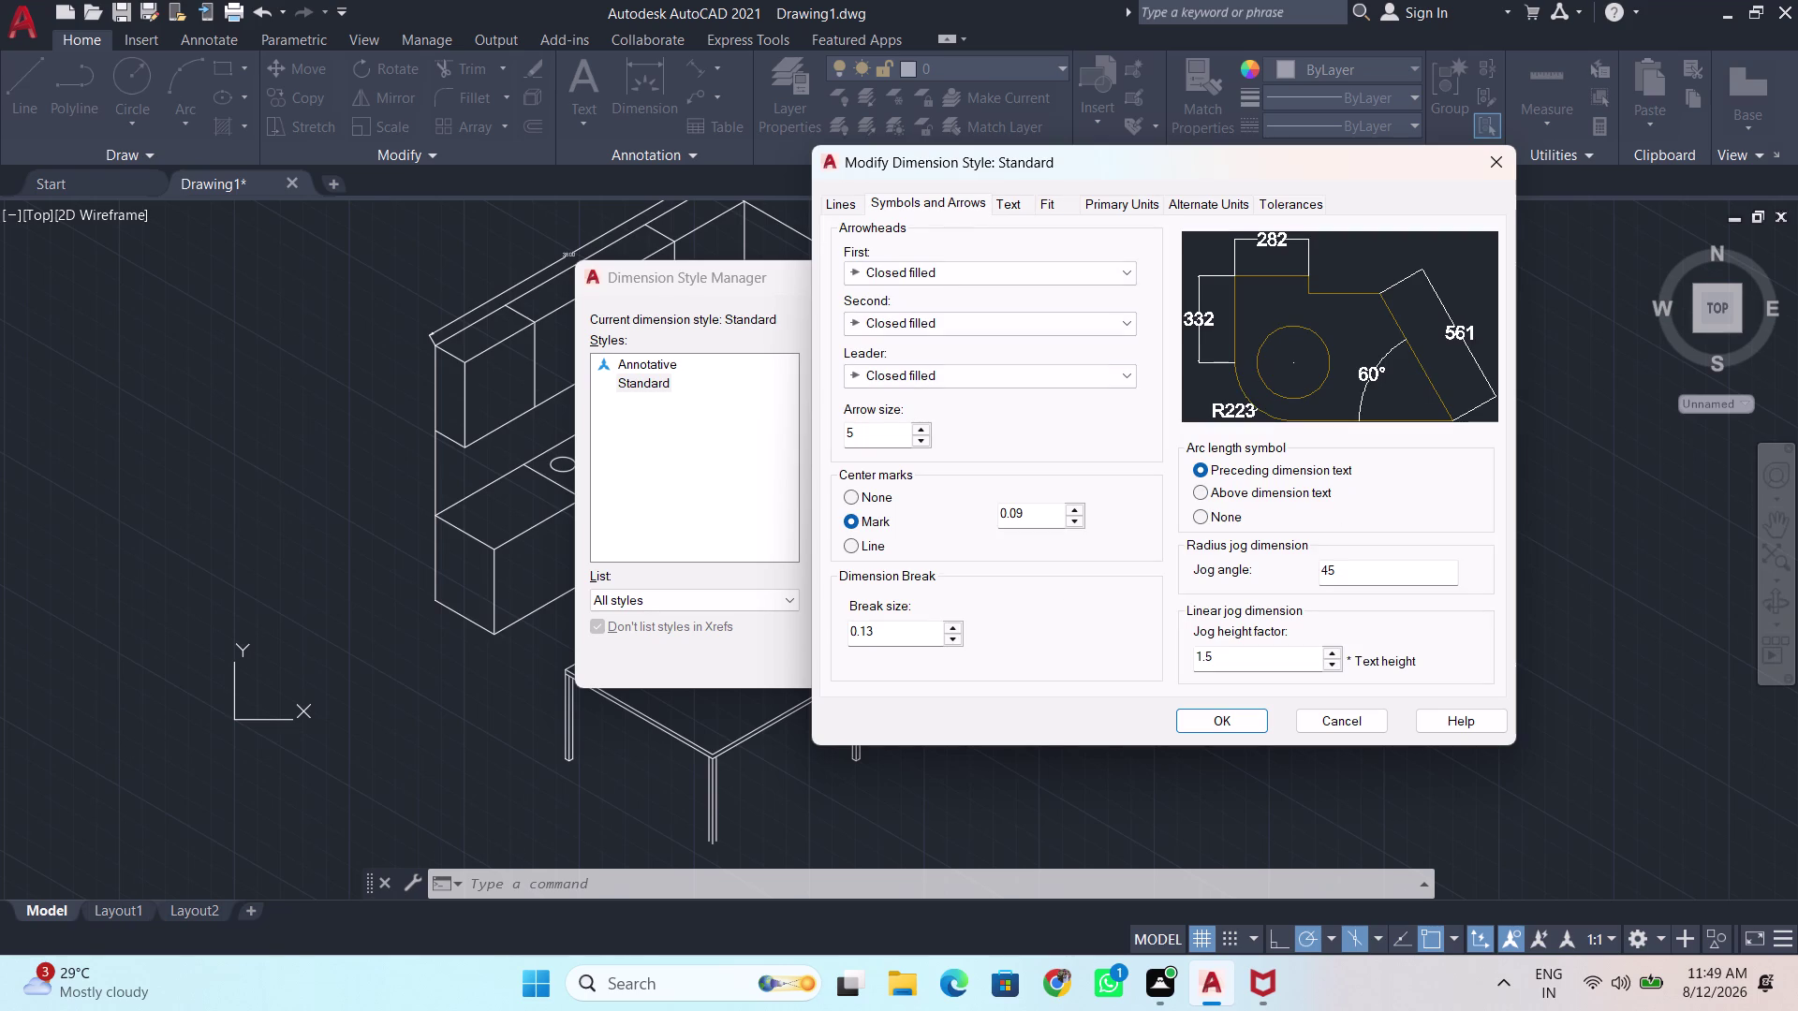
click(870, 443)
key(0)
click(1246, 724)
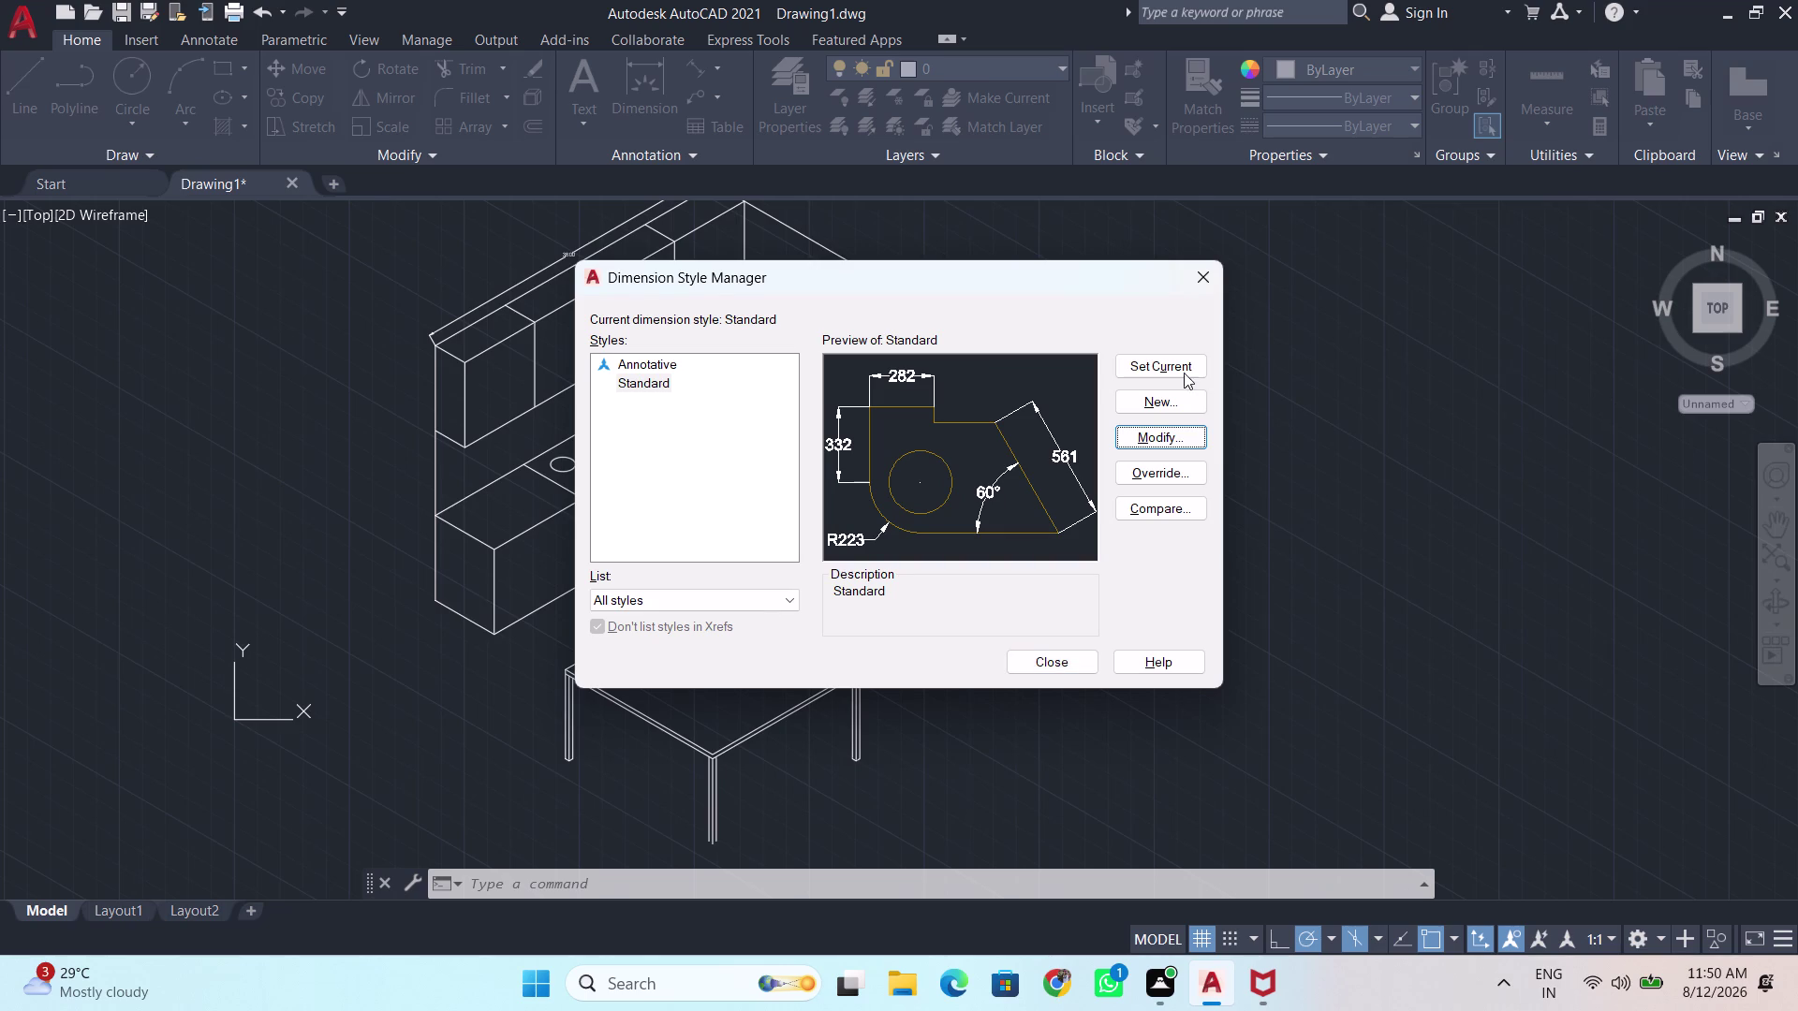
click(1176, 369)
click(1069, 660)
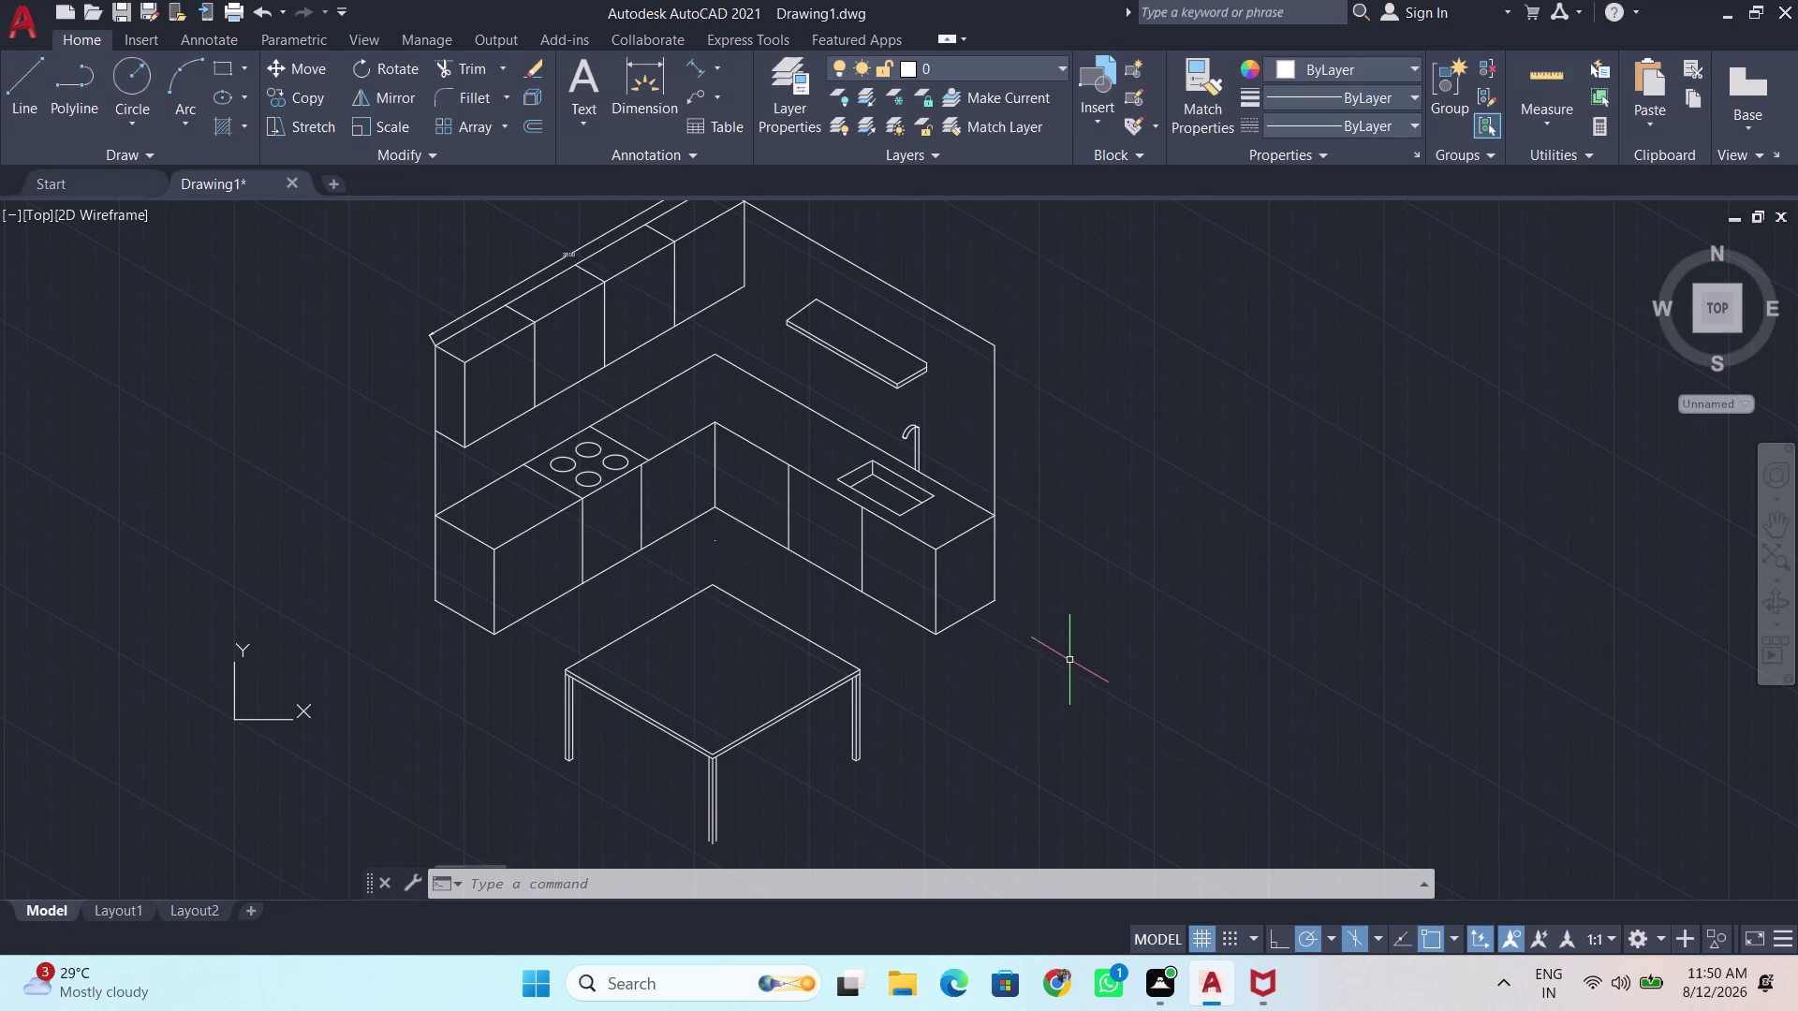
Dimension the first front counter edge with a 1200 aligned dimension using DIMALIGNED.
key(d)
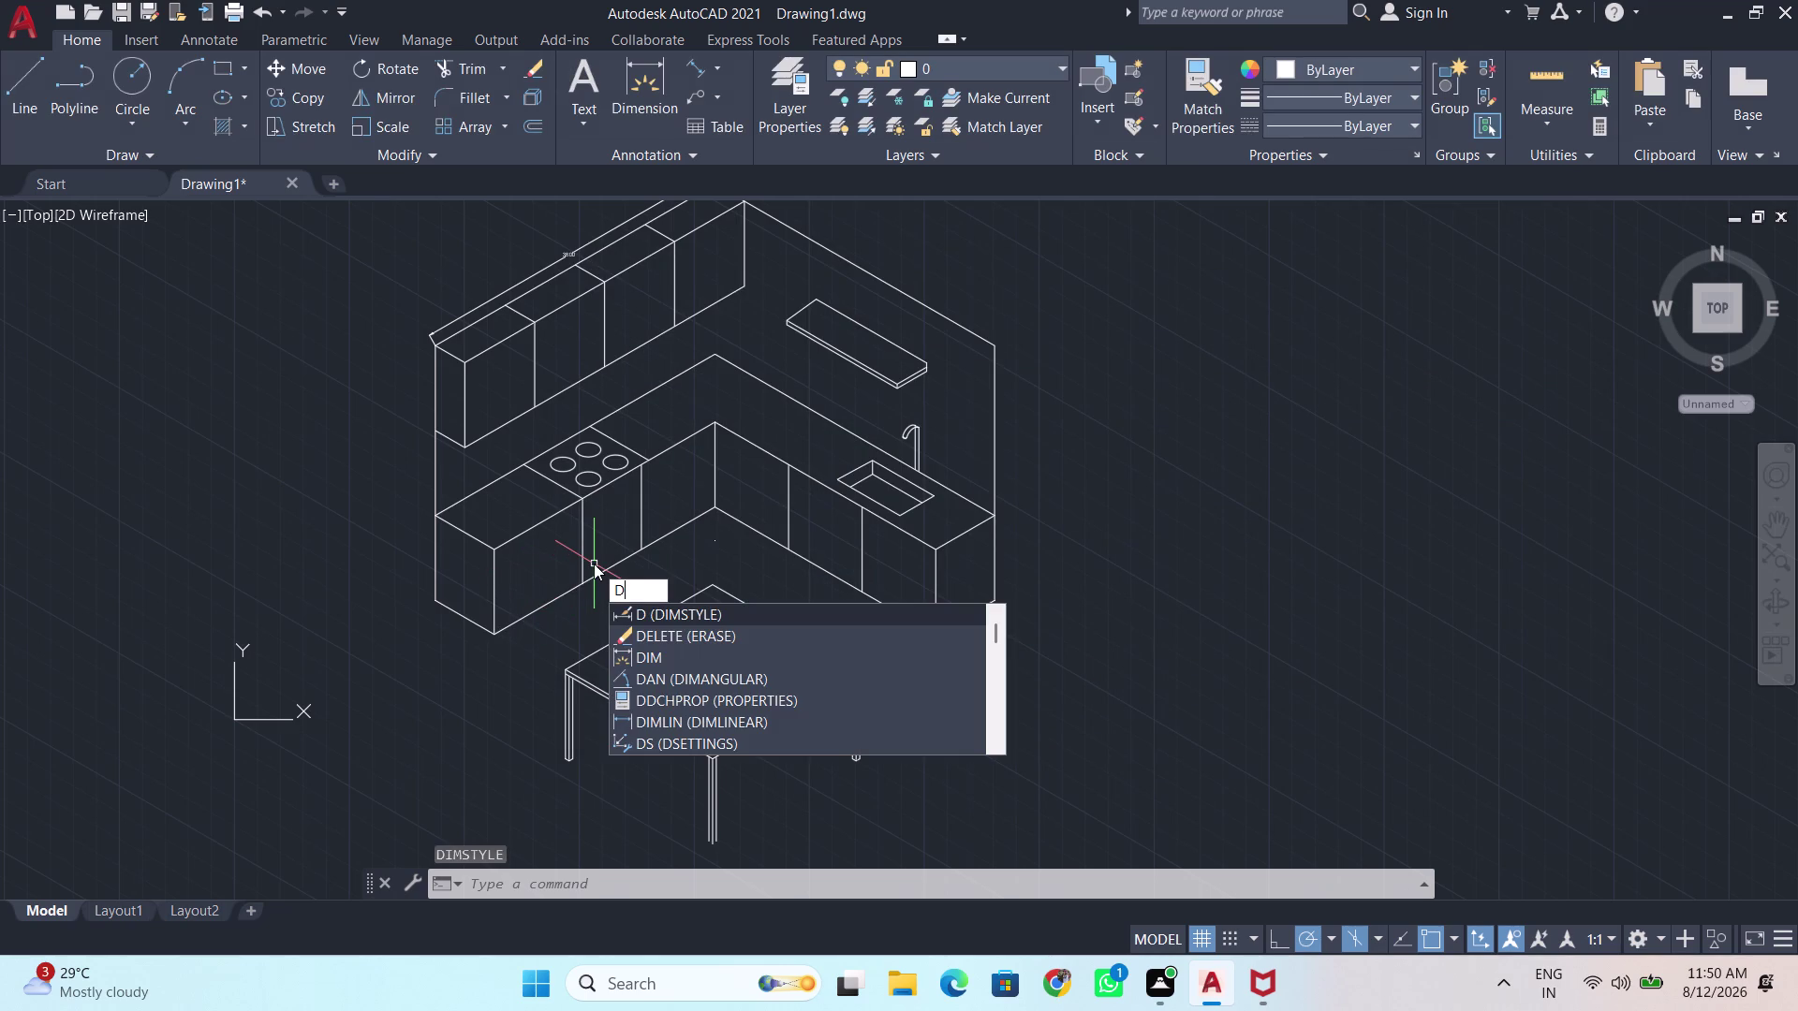
key(i)
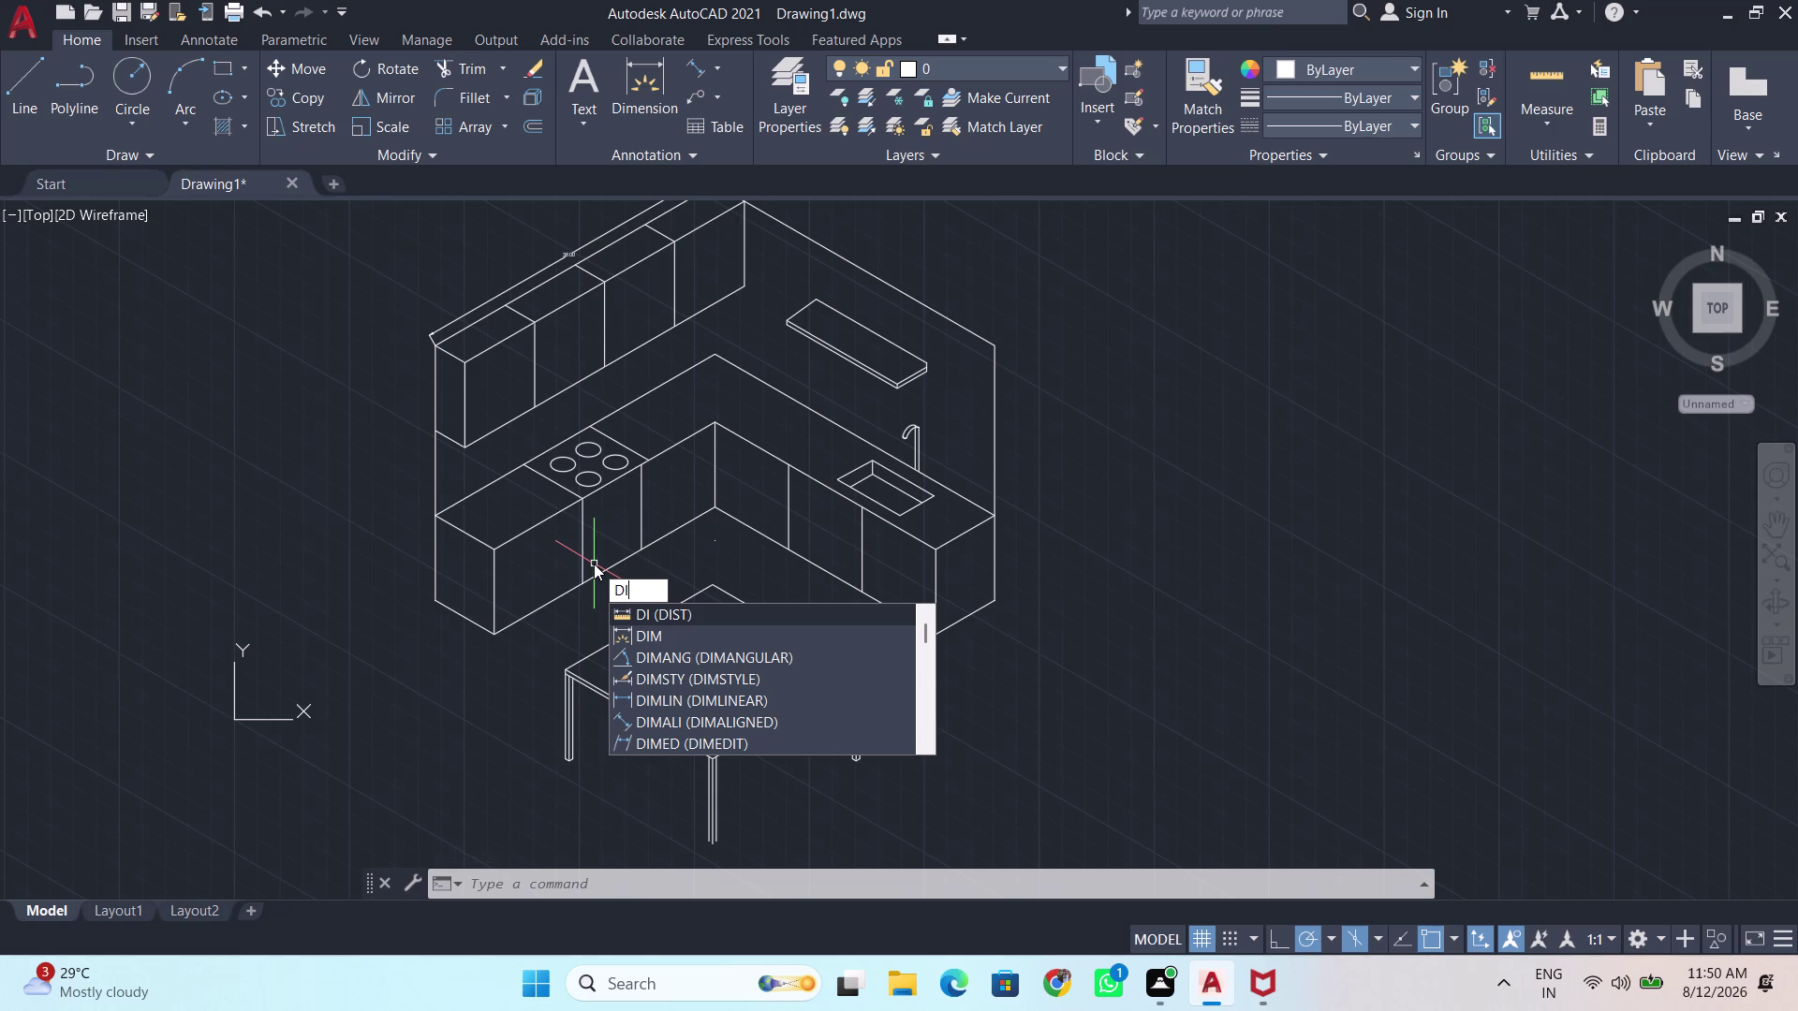
key(m)
key(a)
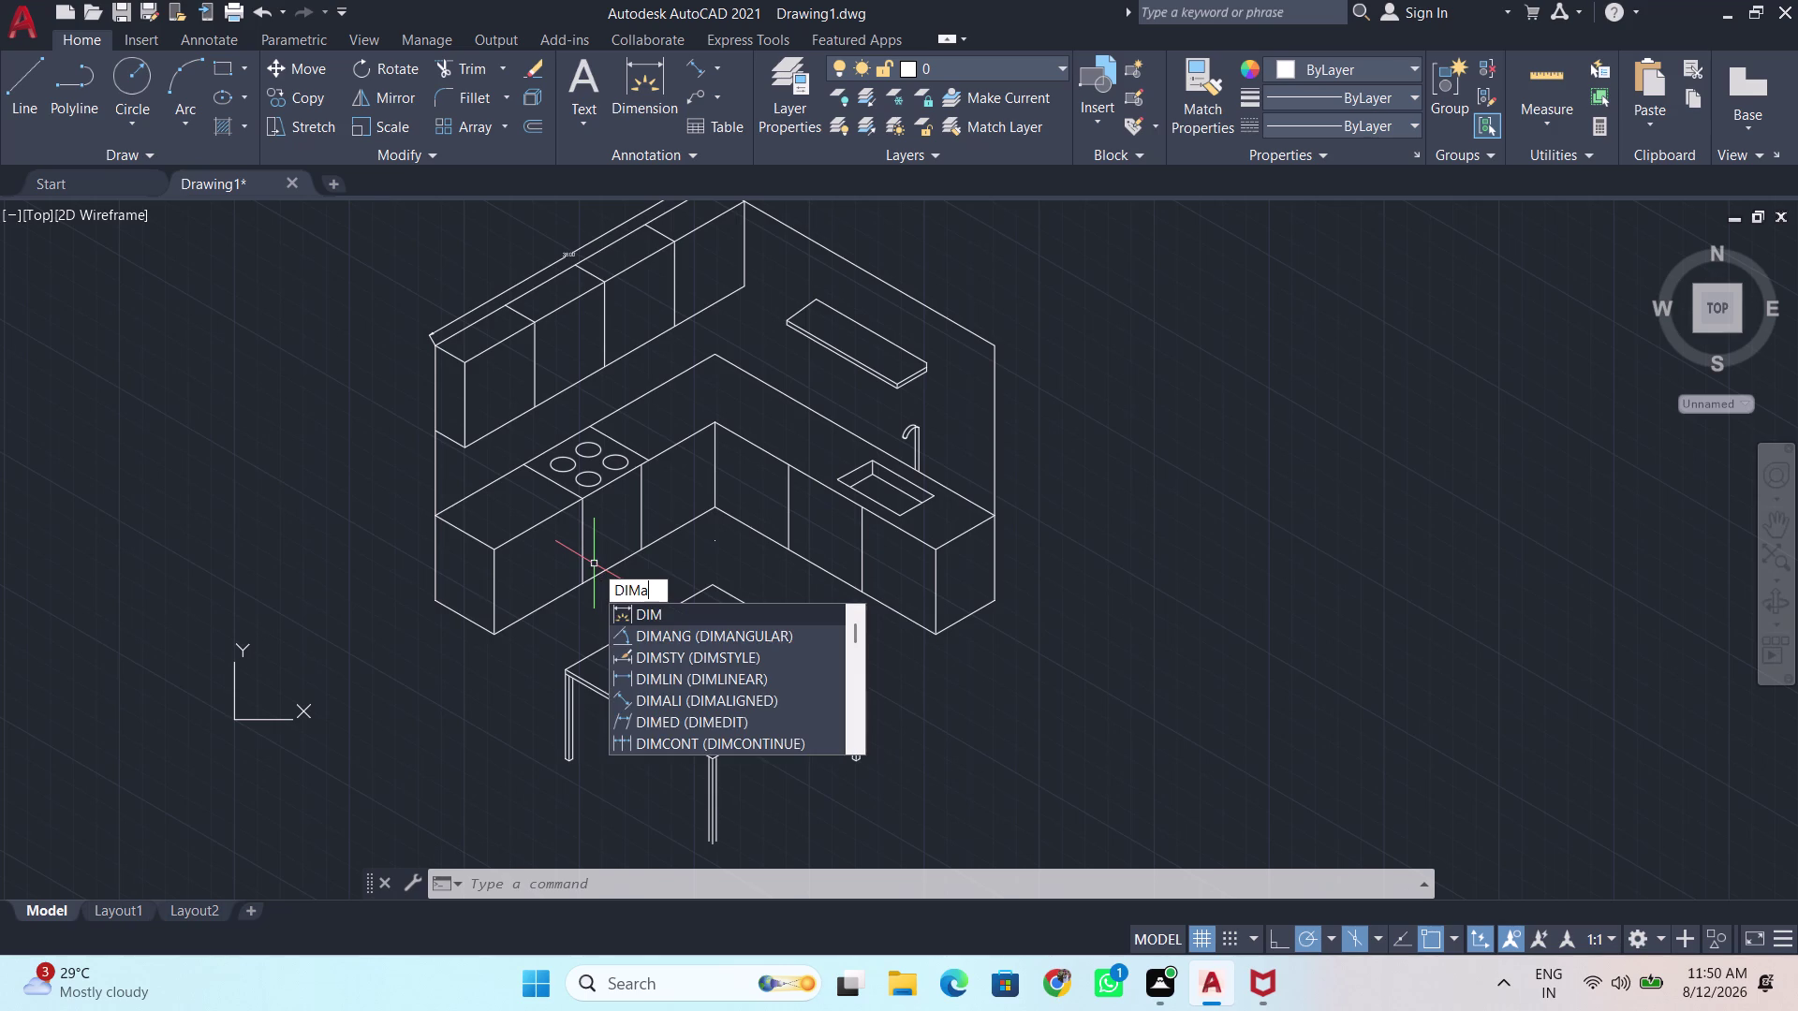
key(l)
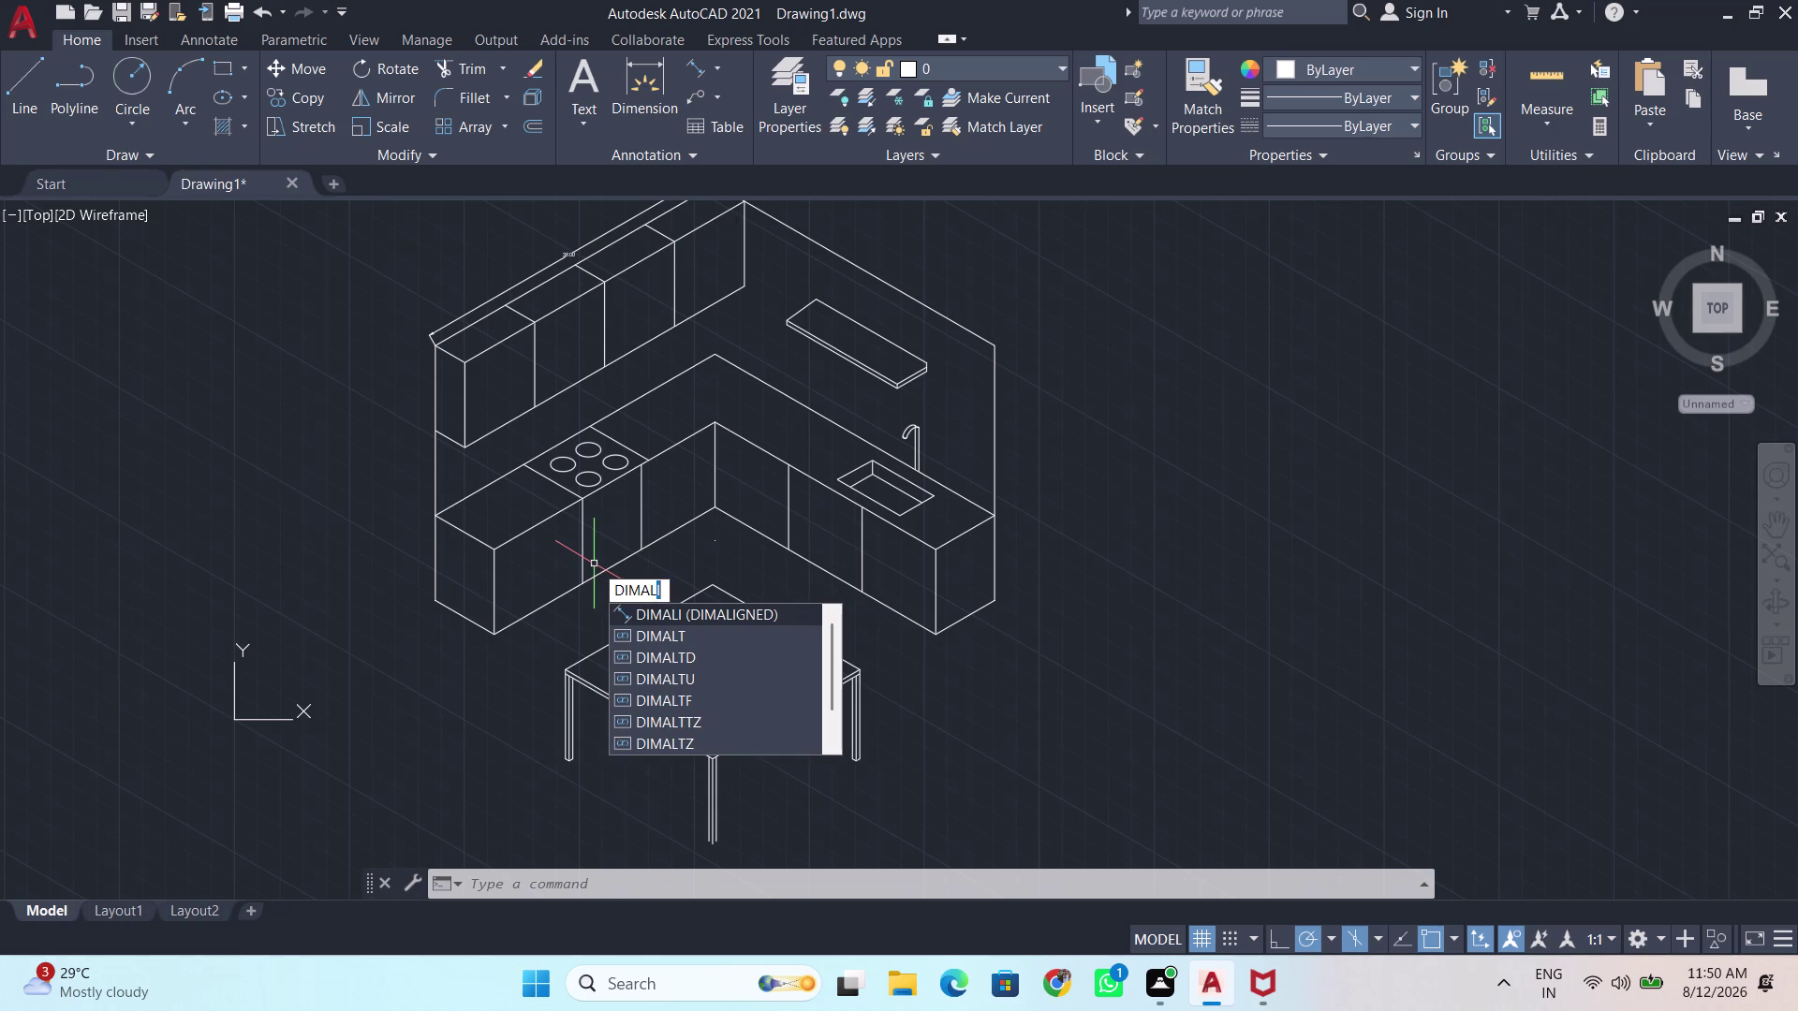
click(666, 619)
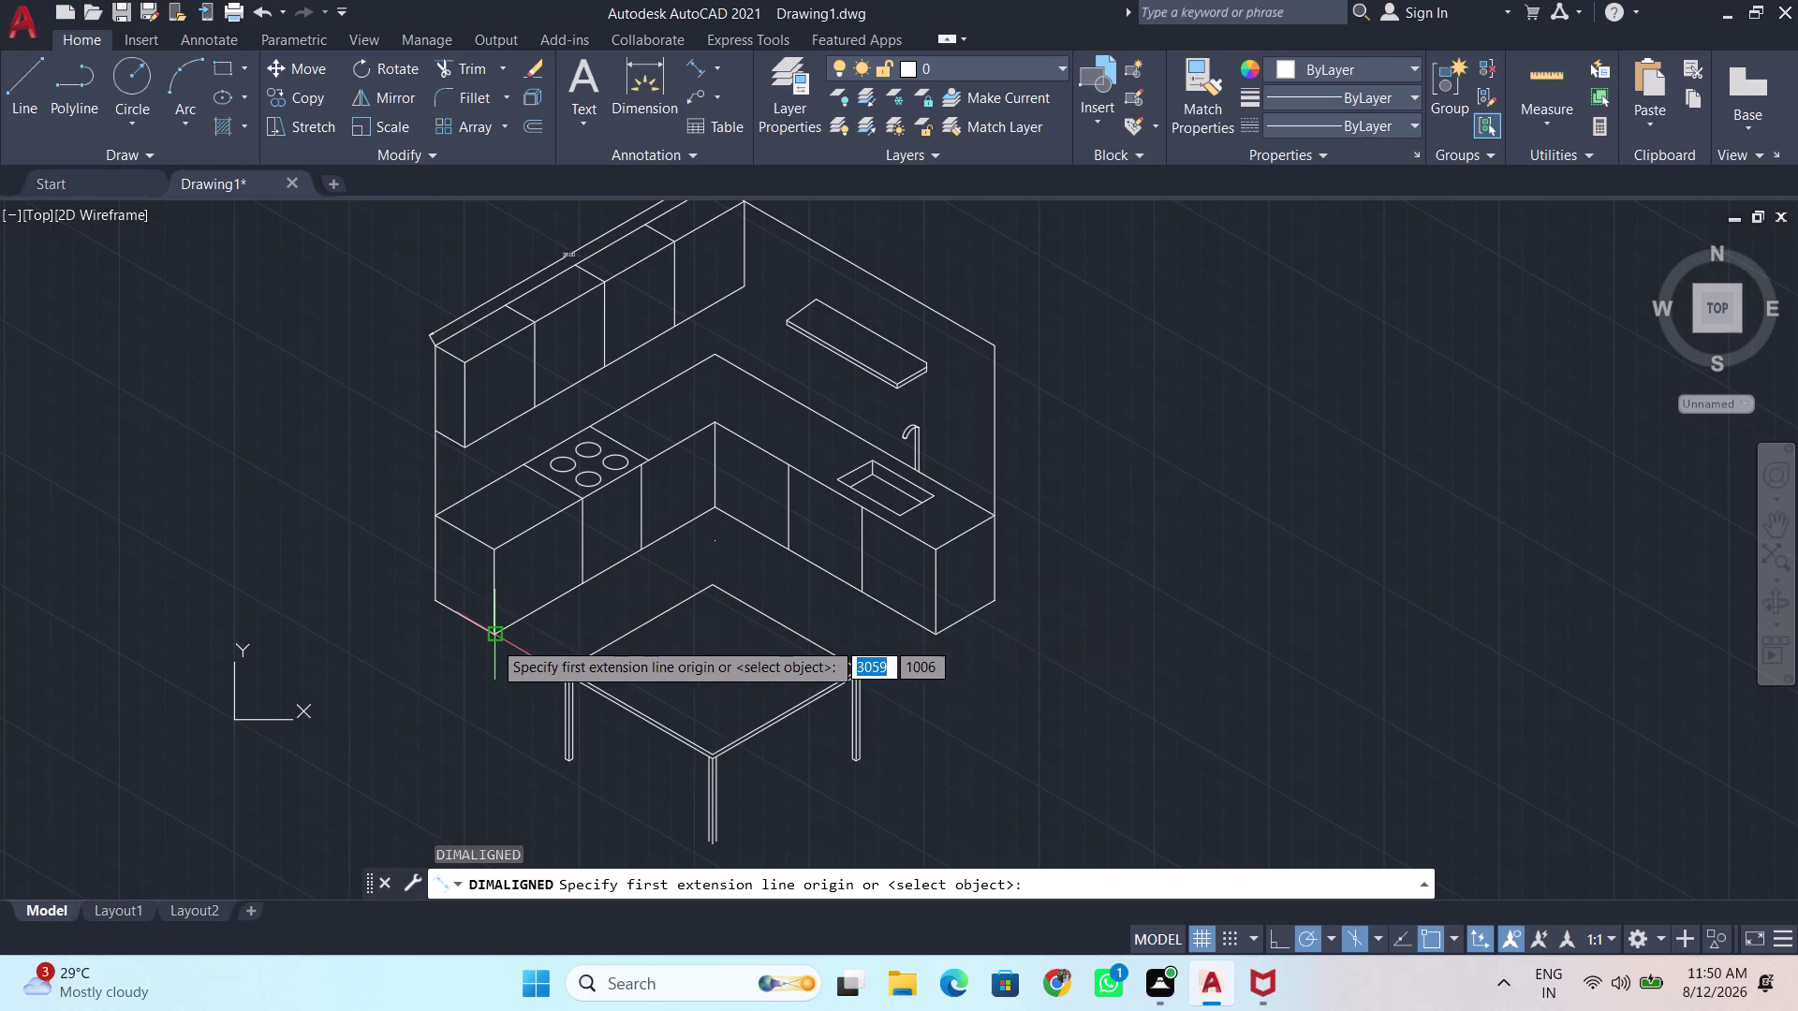
click(492, 640)
click(586, 582)
scroll(up, 3)
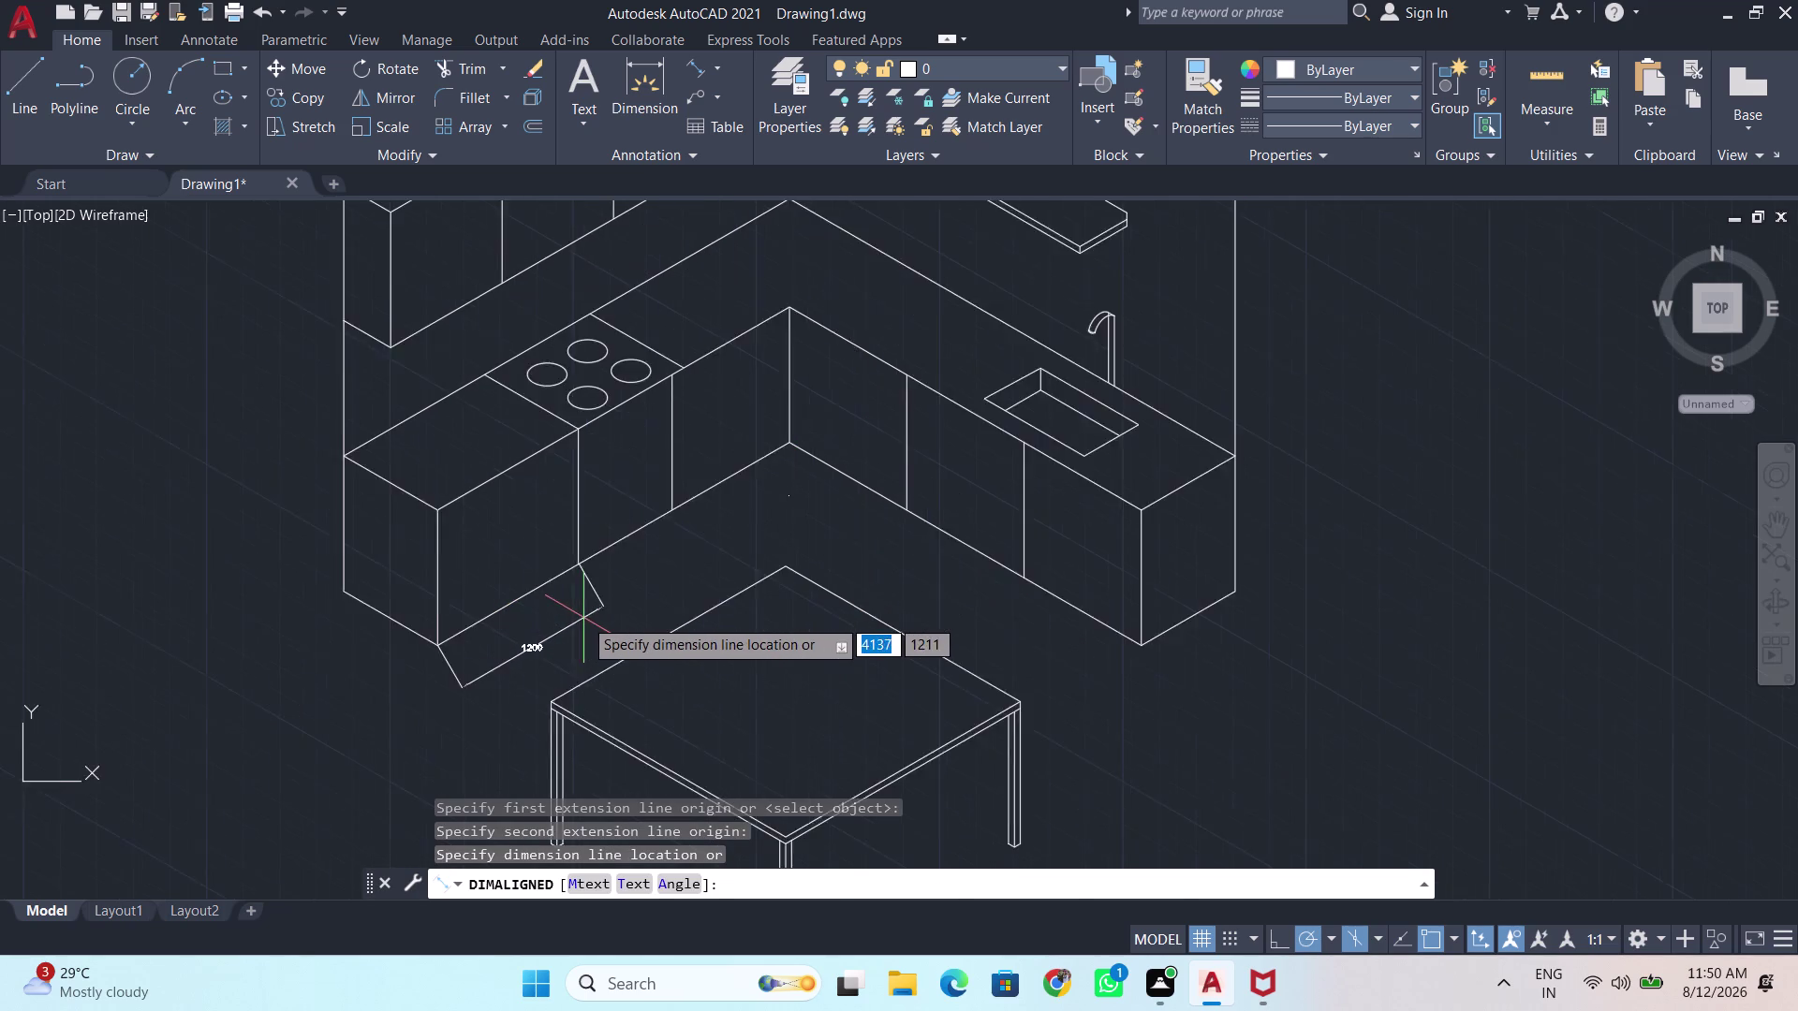
scroll(up, 3)
click(562, 632)
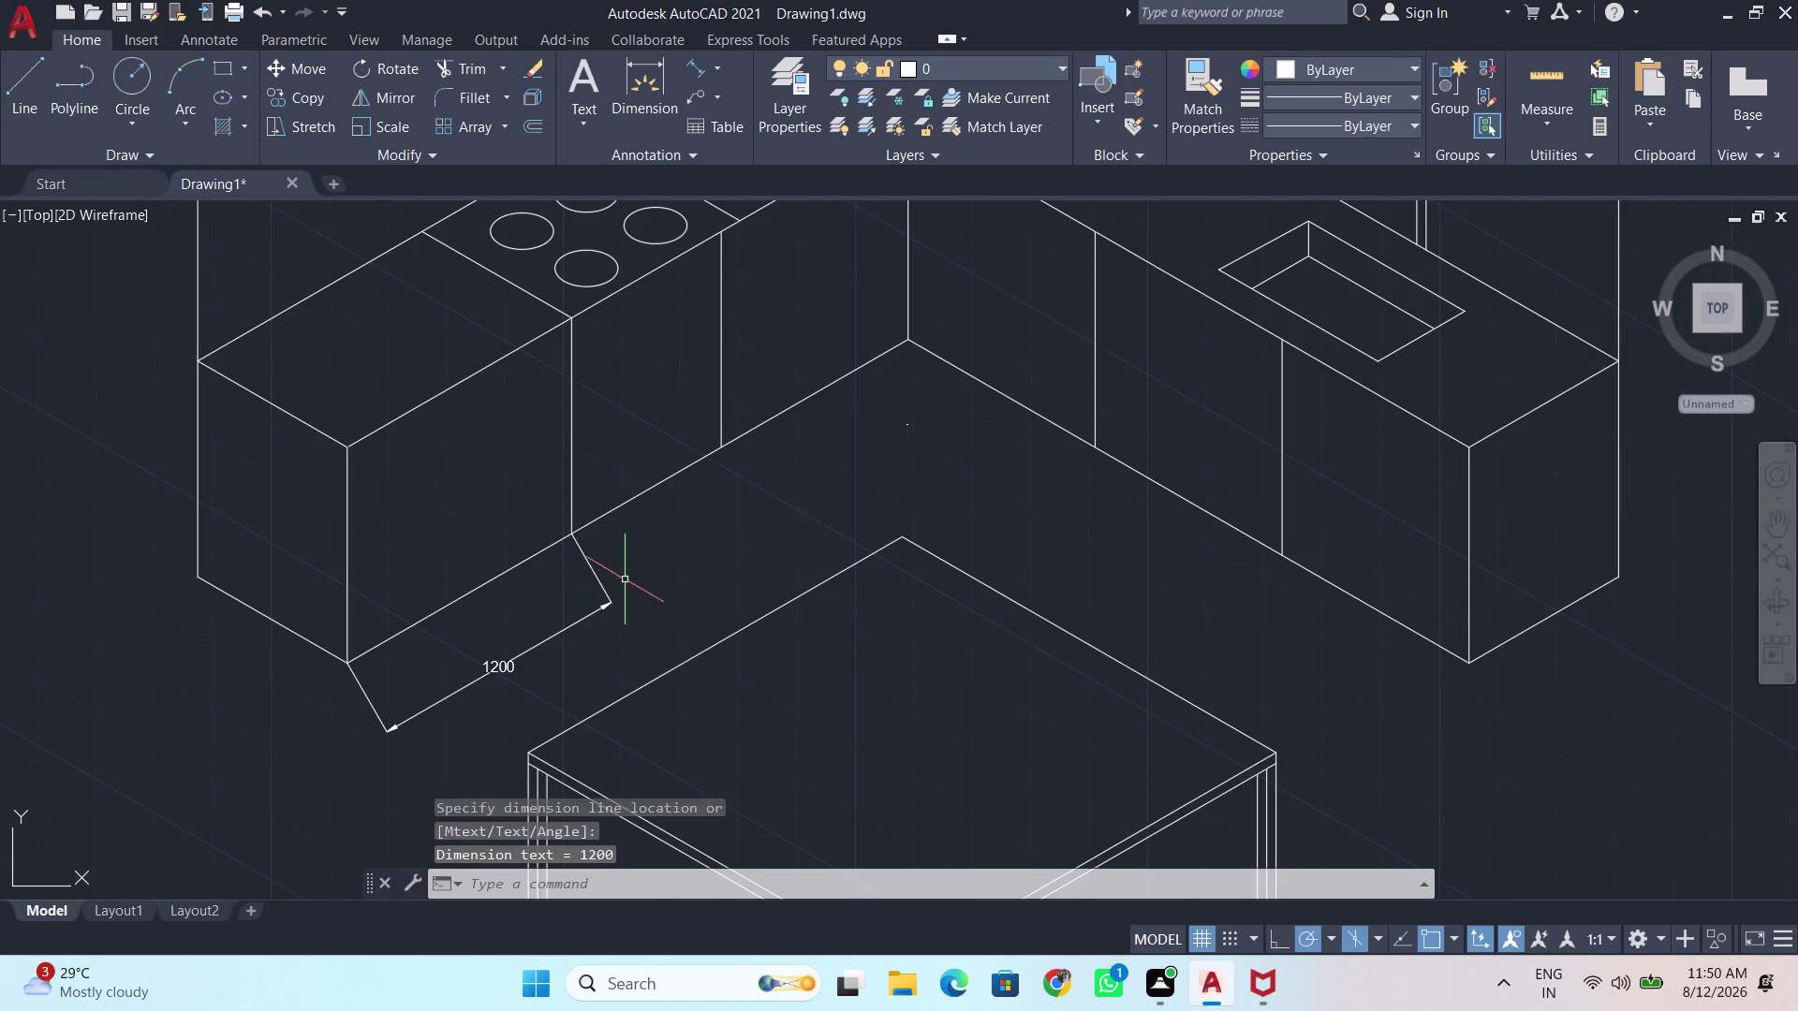
Add the 800 dimension and the first 1000 dimension along the next counter edges.
key(Return)
click(569, 527)
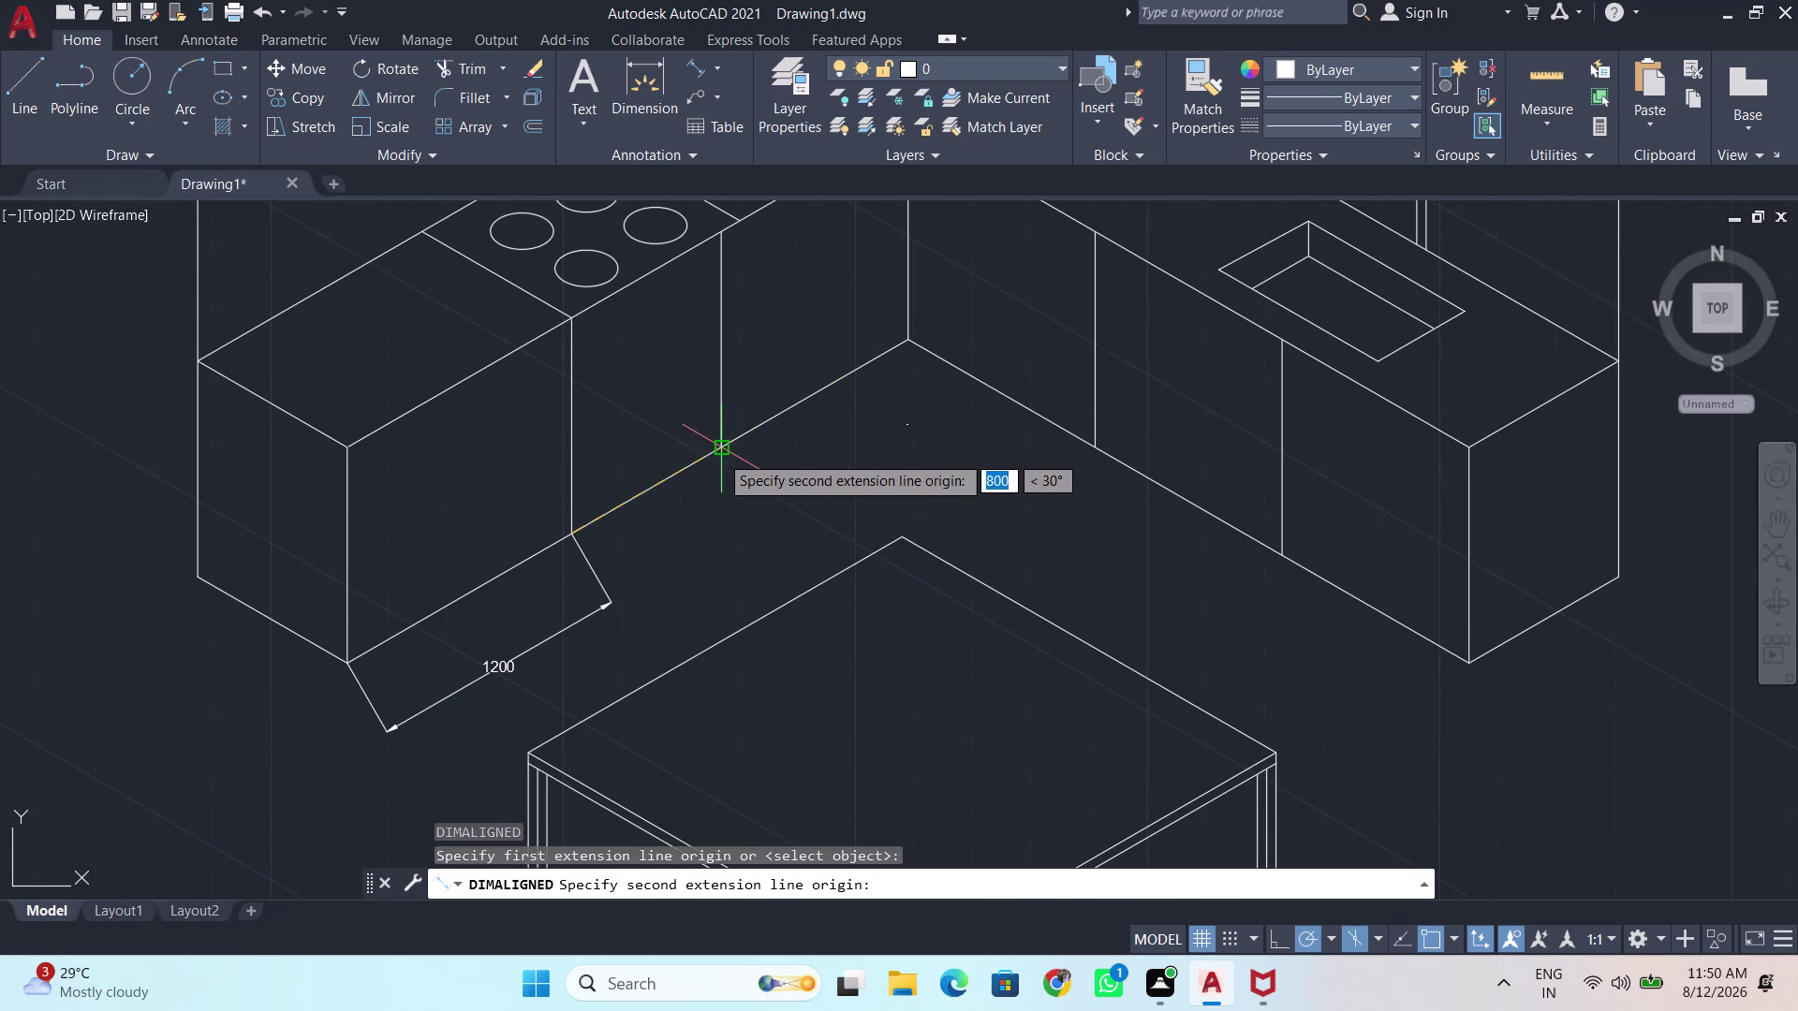
click(719, 455)
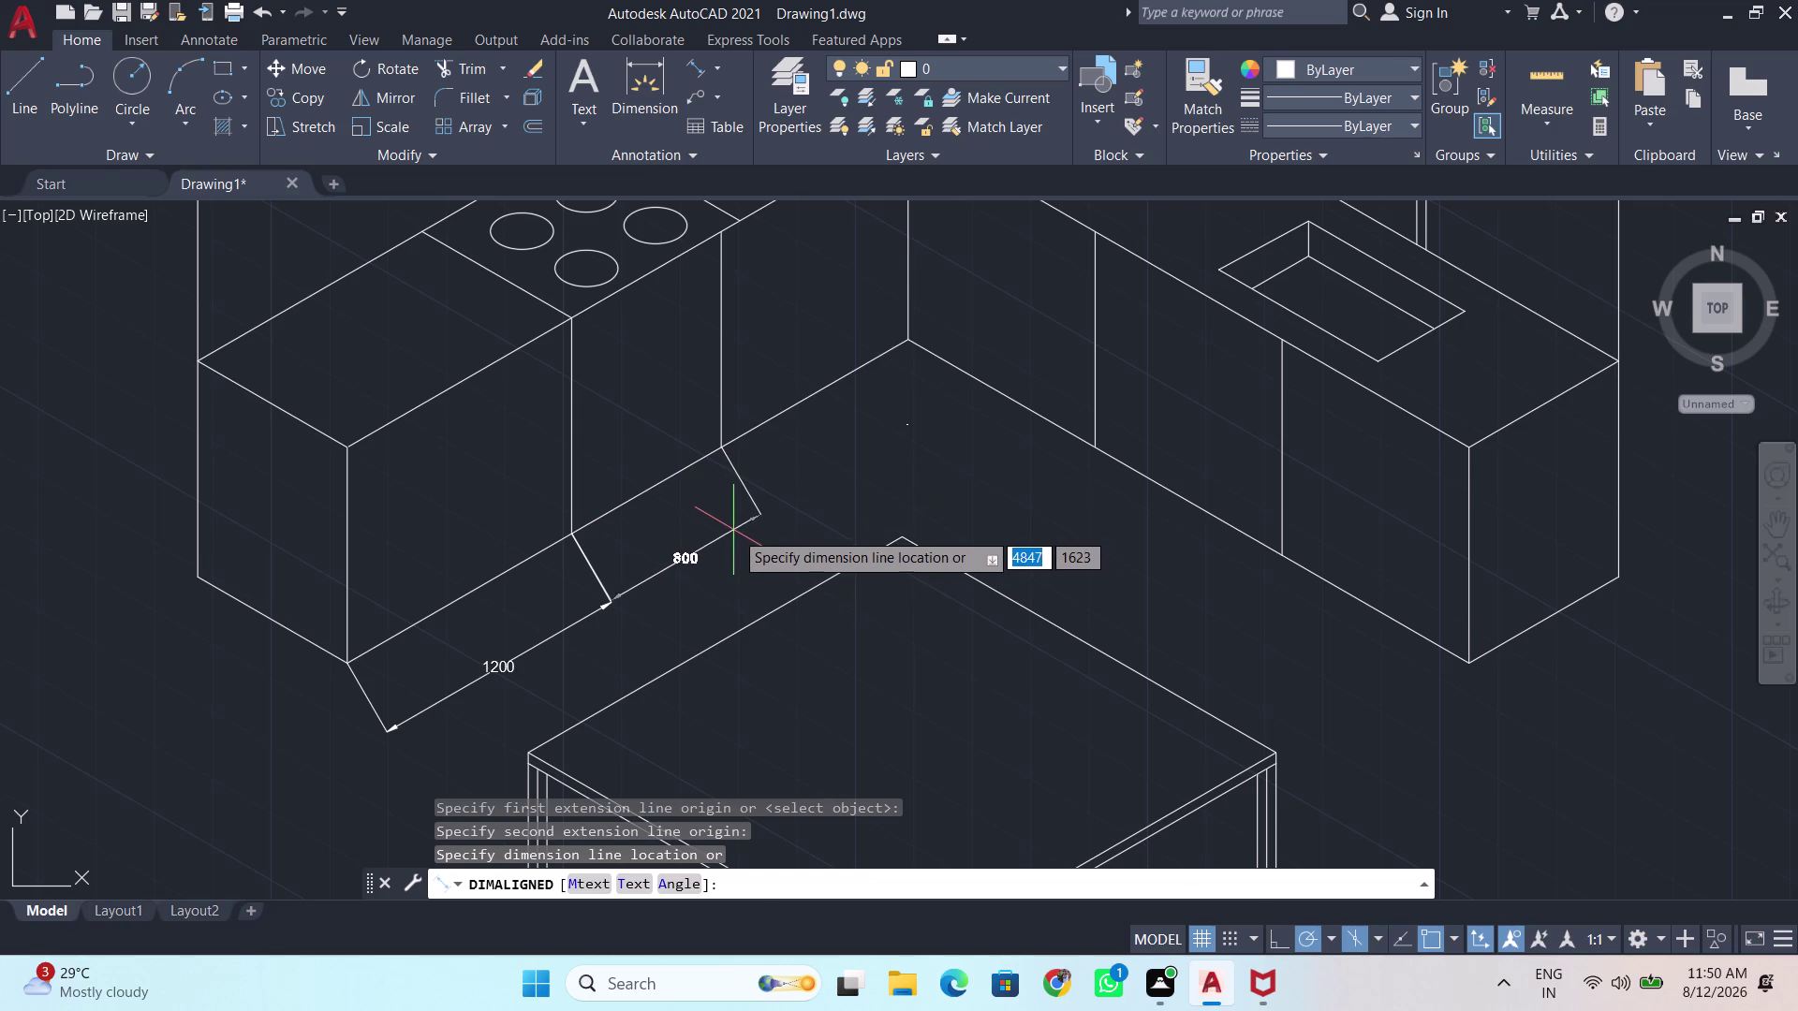
click(735, 532)
key(Return)
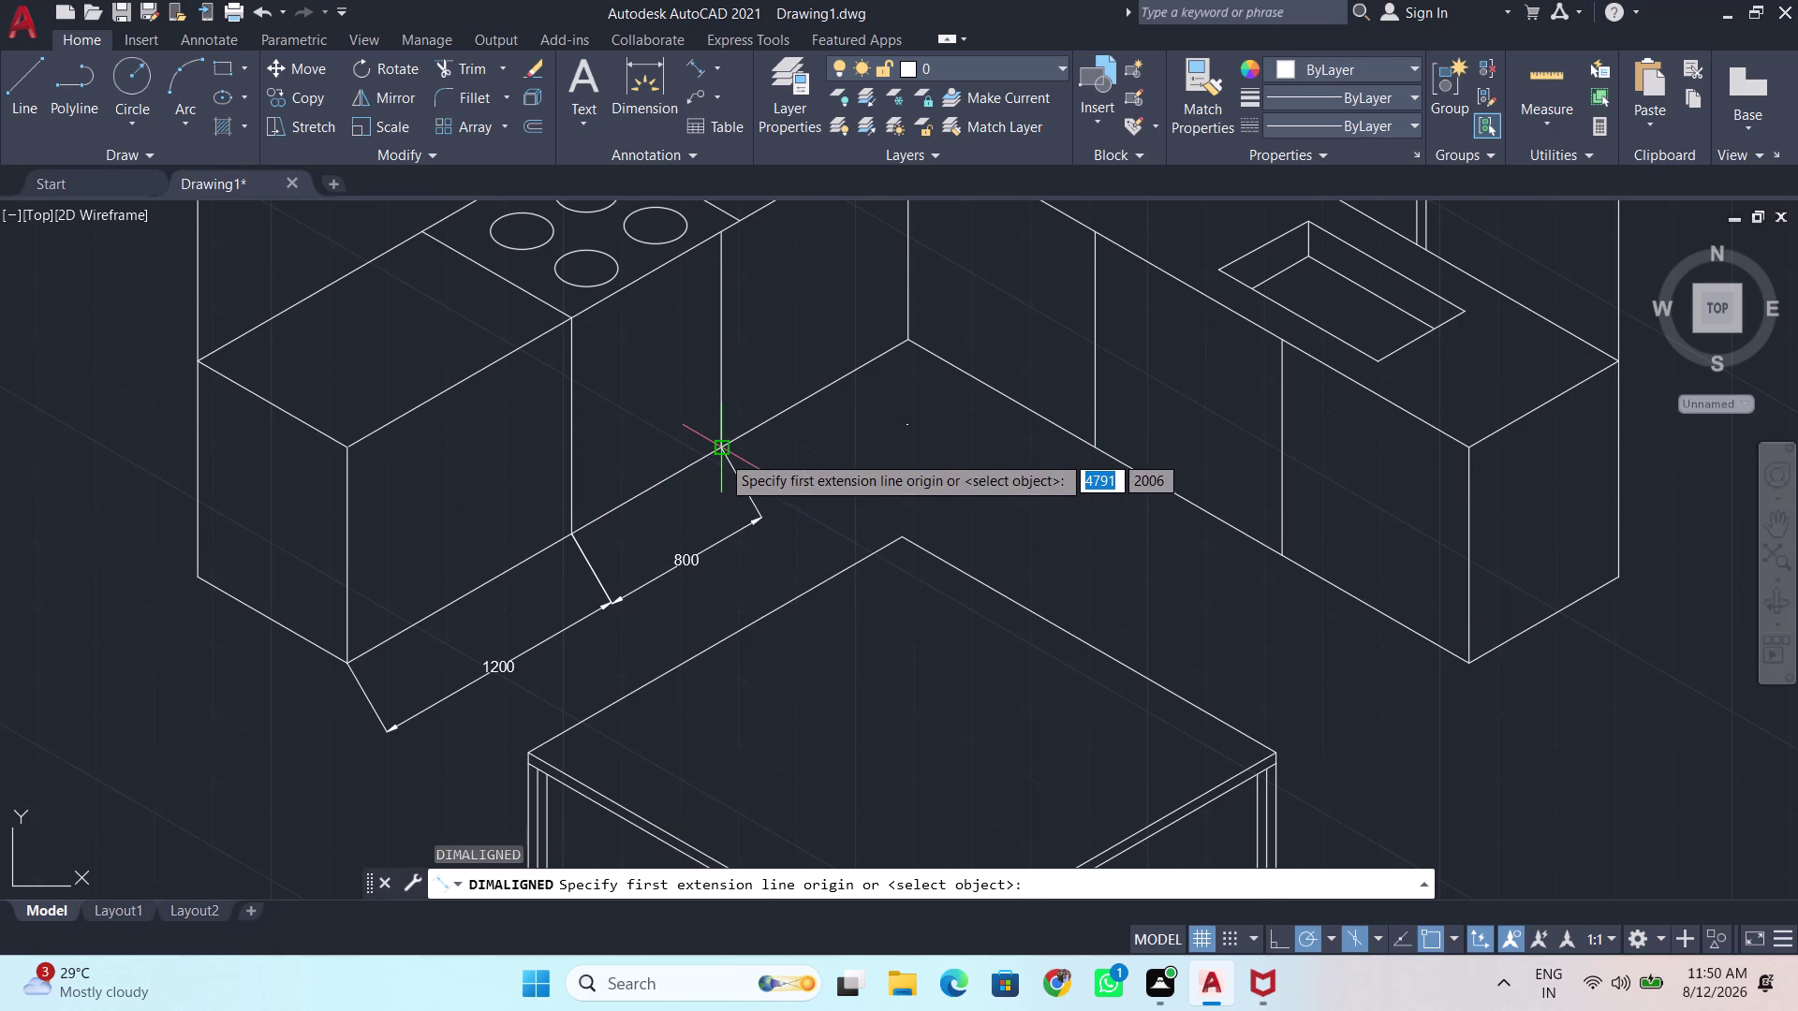
click(721, 454)
click(916, 341)
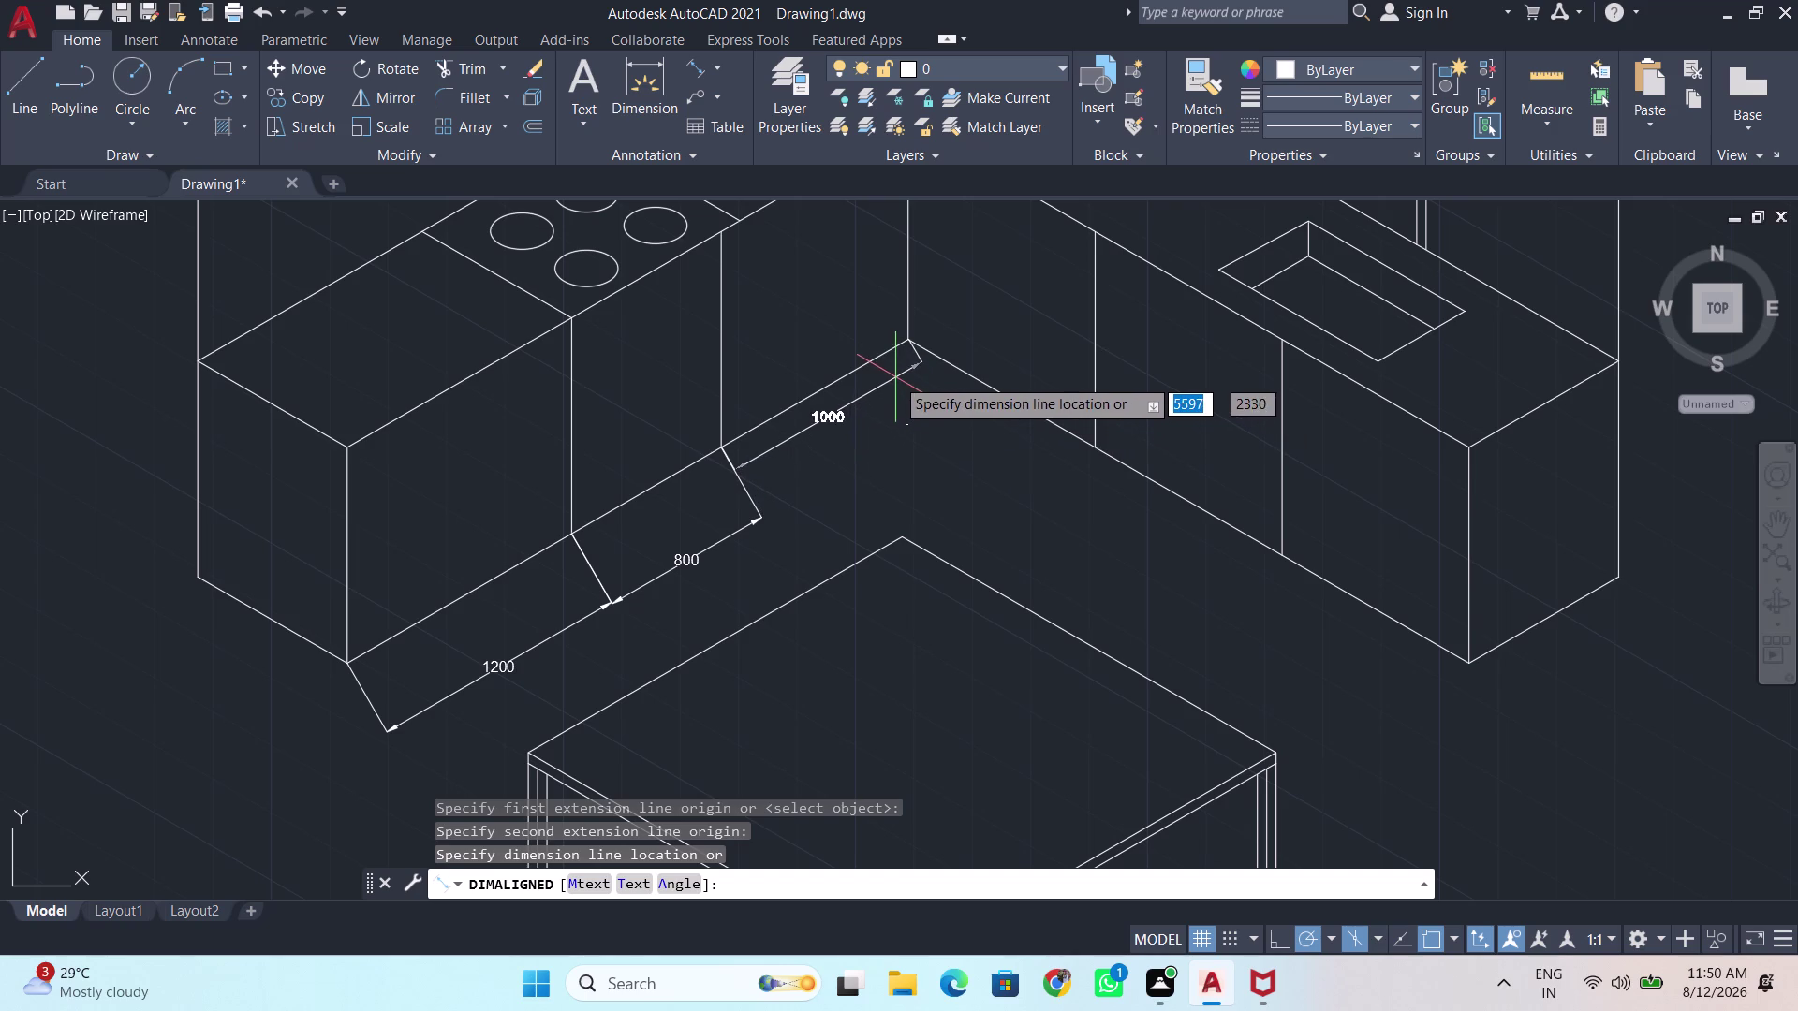
click(890, 371)
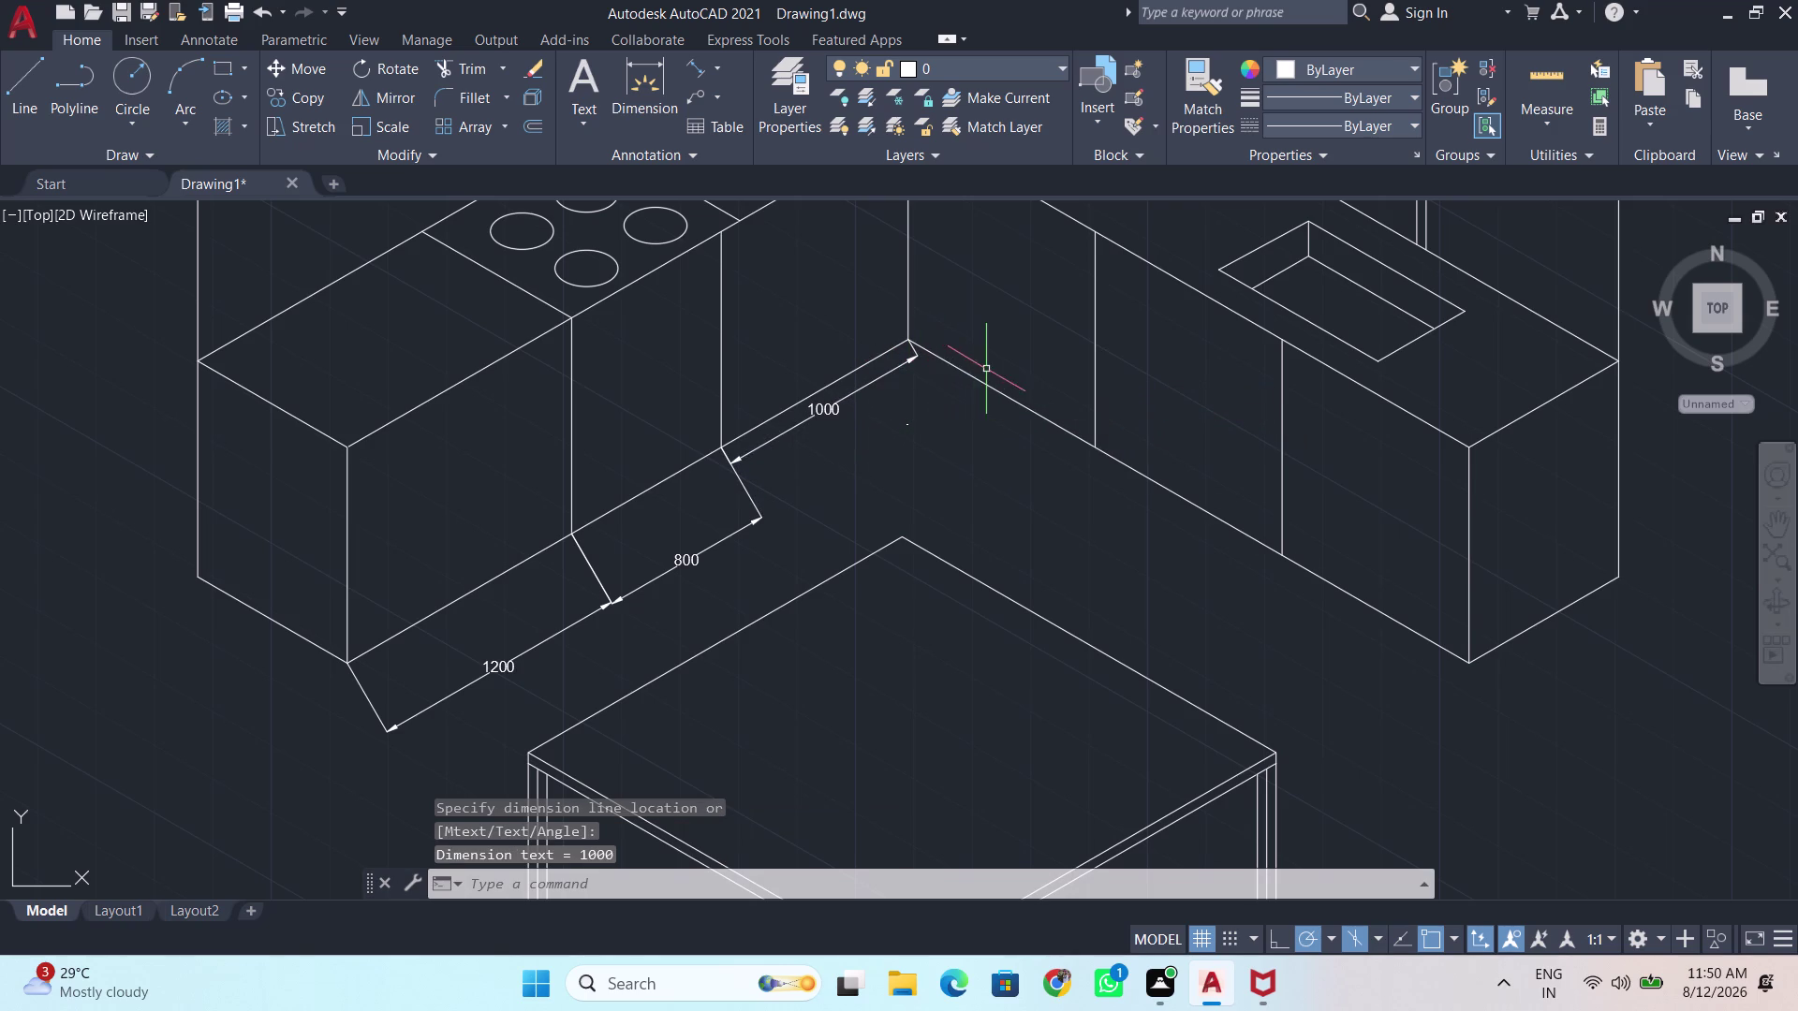
Dimension the remaining three 1000 counter edges out to the front-right corner.
key(Return)
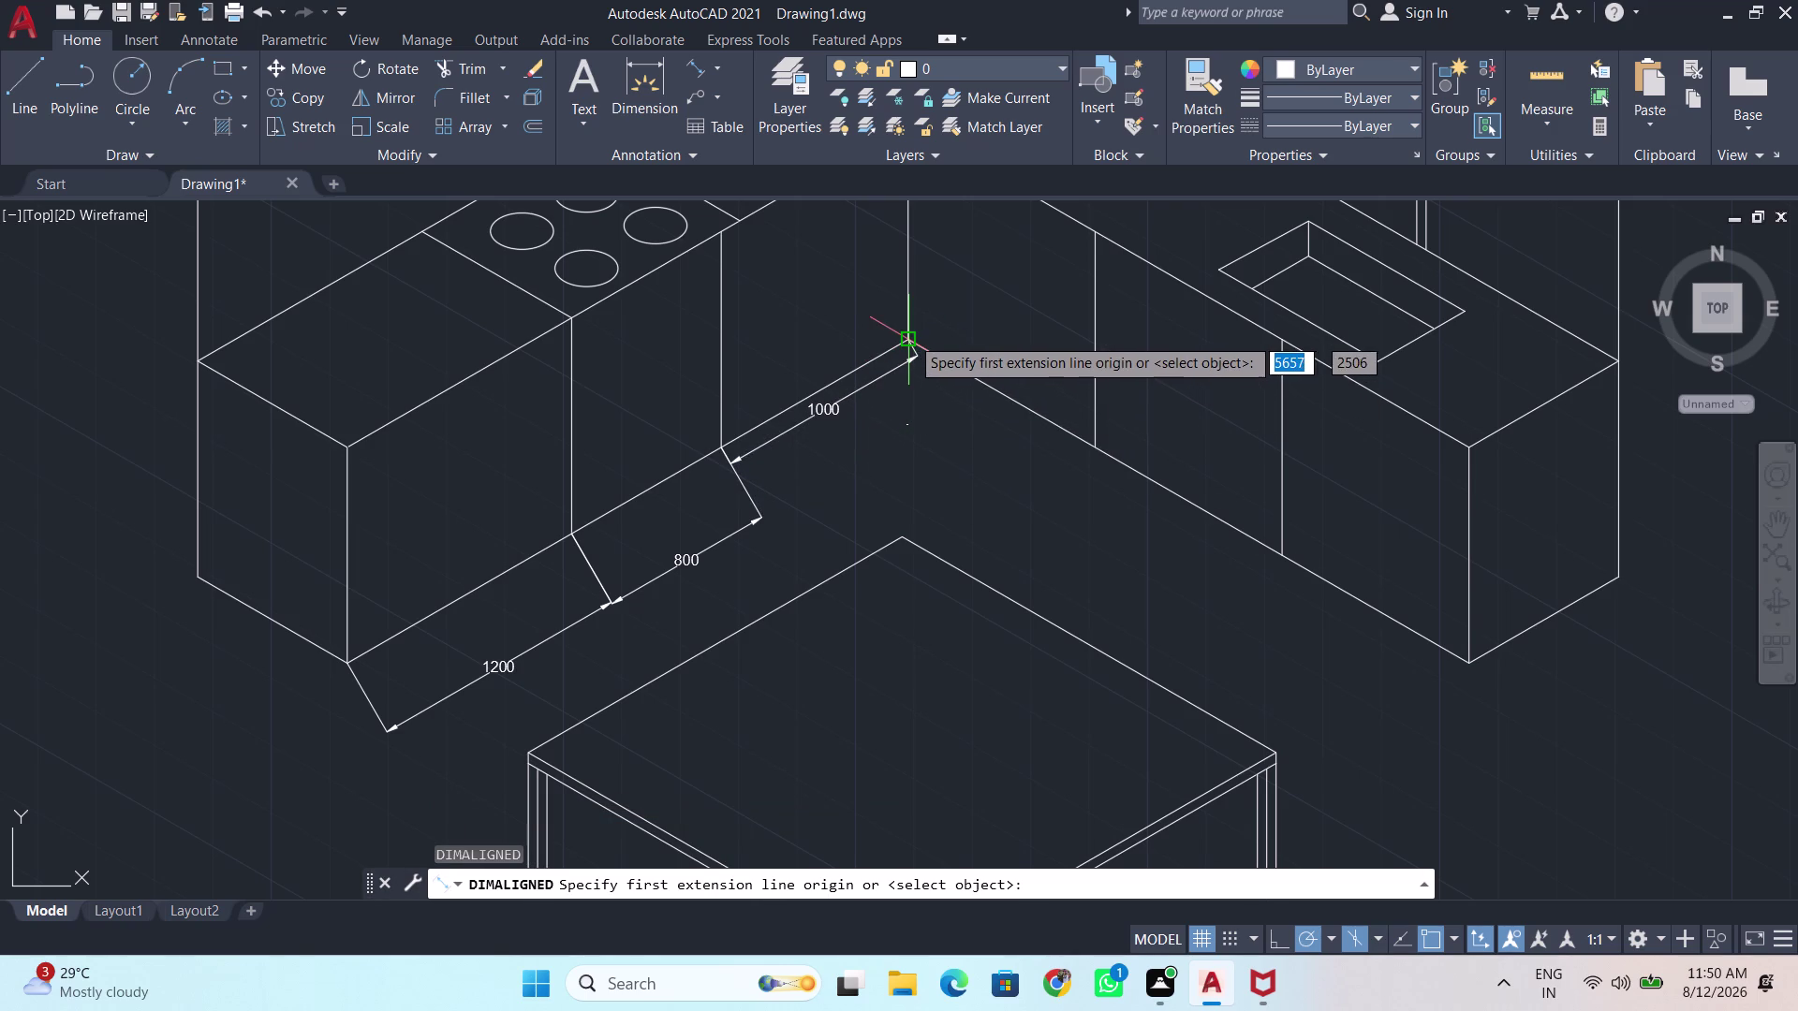
click(910, 336)
click(1100, 451)
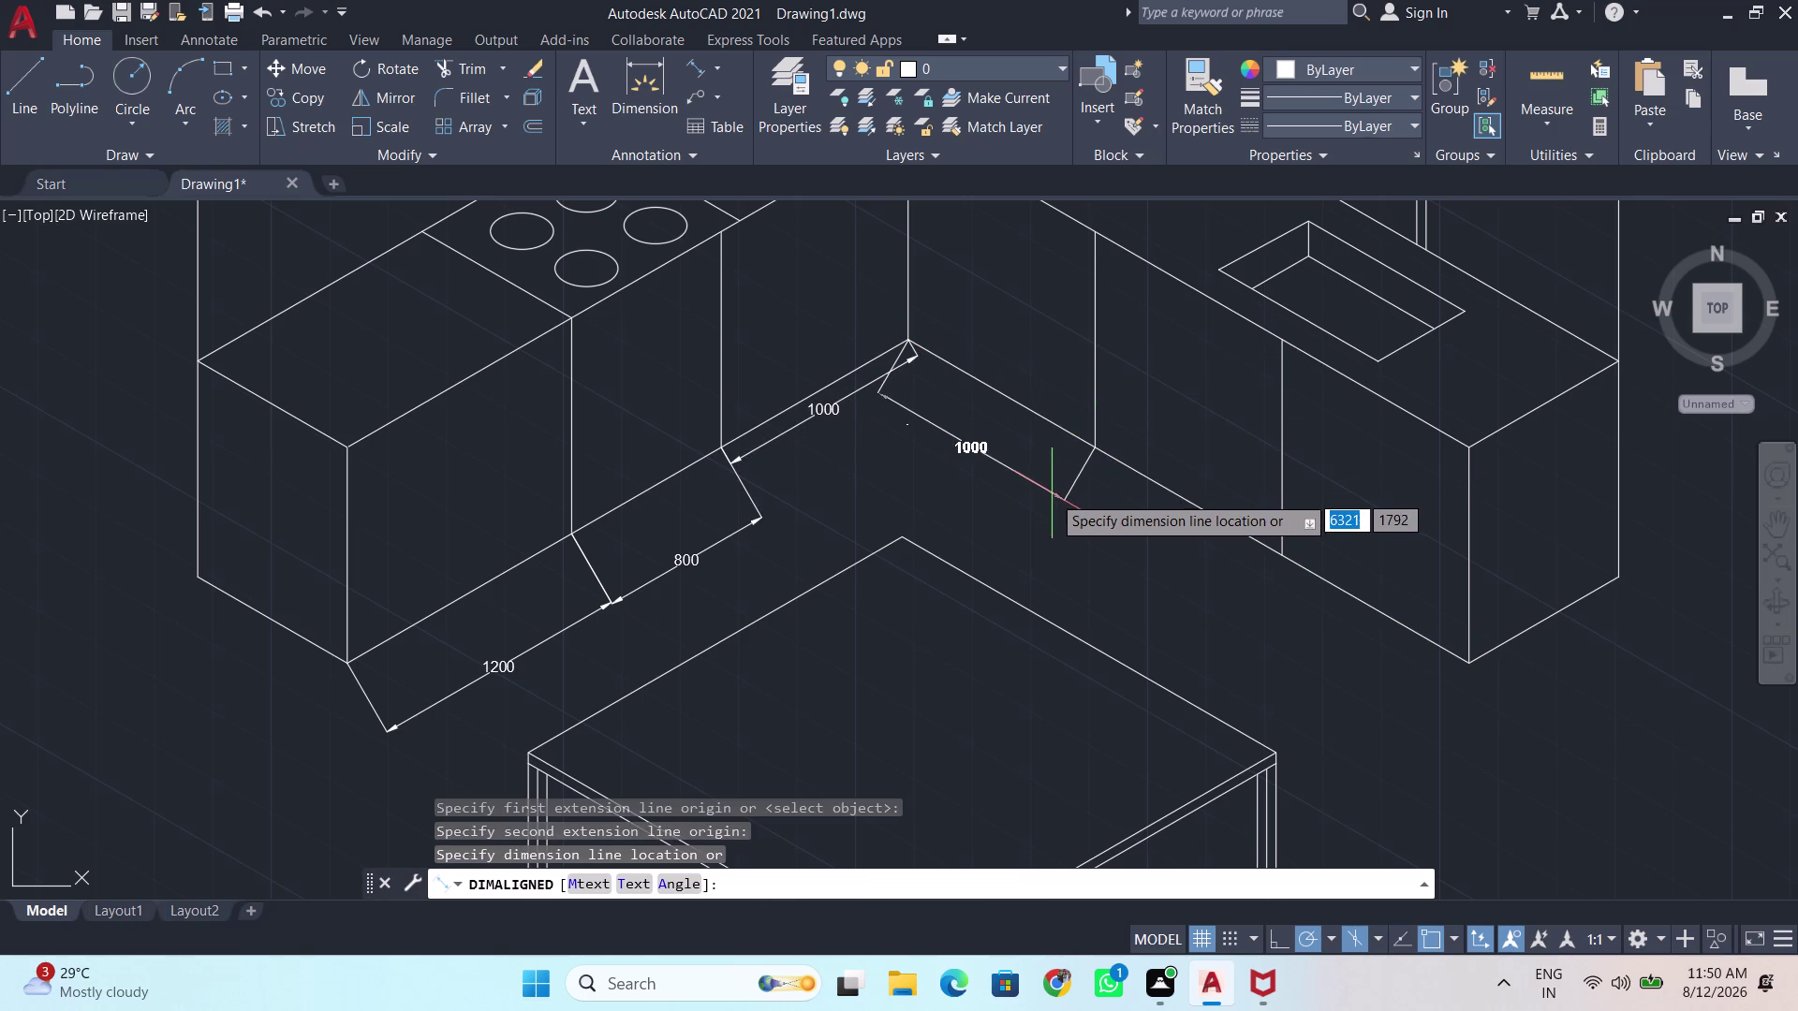
click(1051, 497)
key(Return)
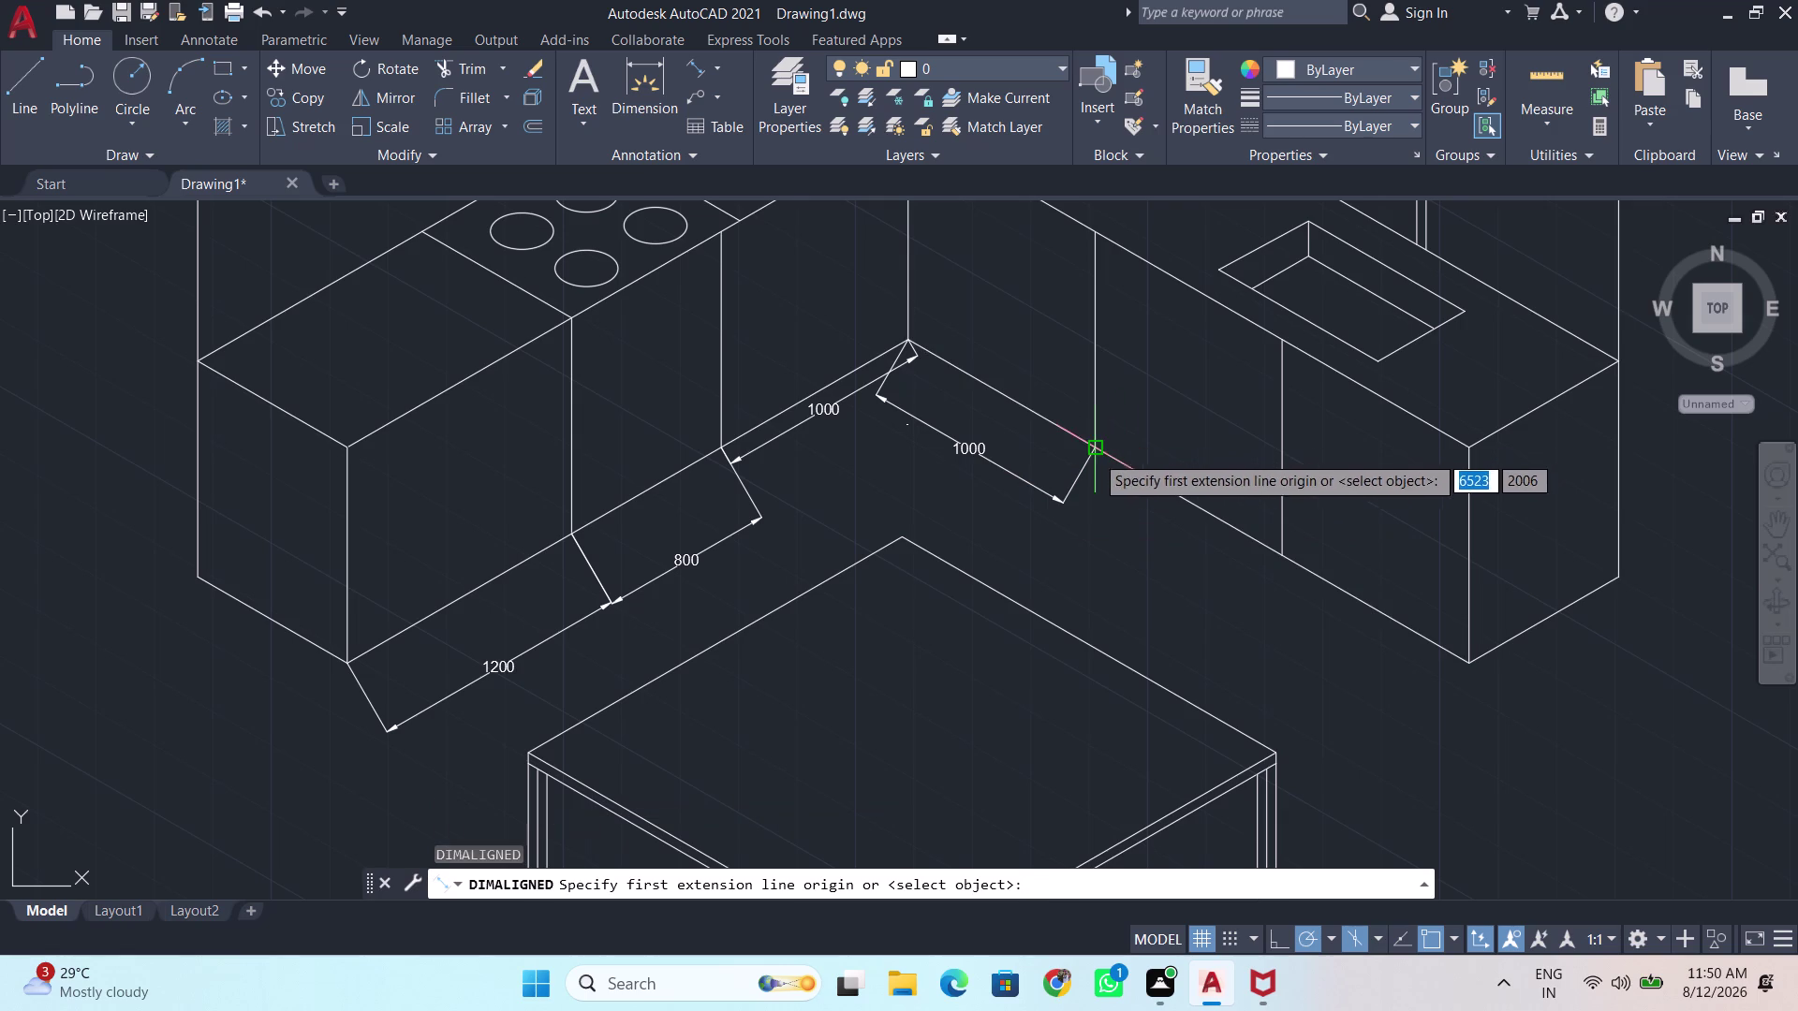
click(1097, 445)
click(1284, 555)
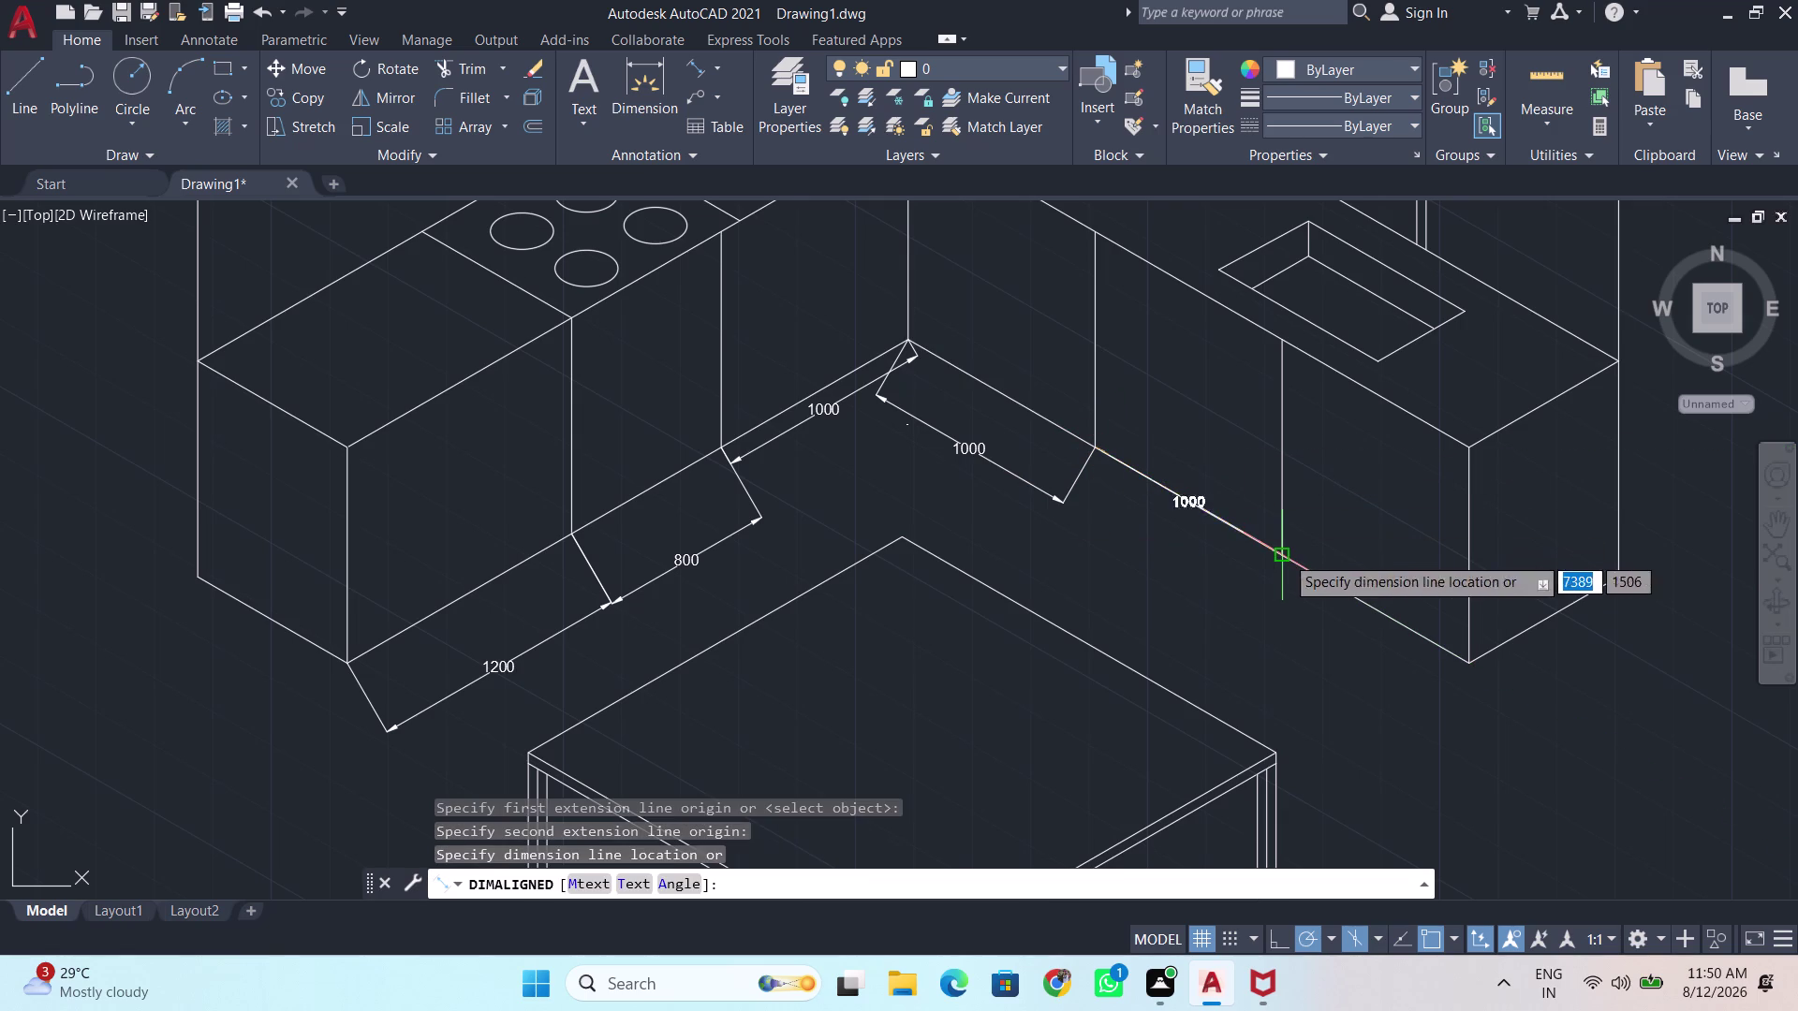
click(1241, 622)
key(Return)
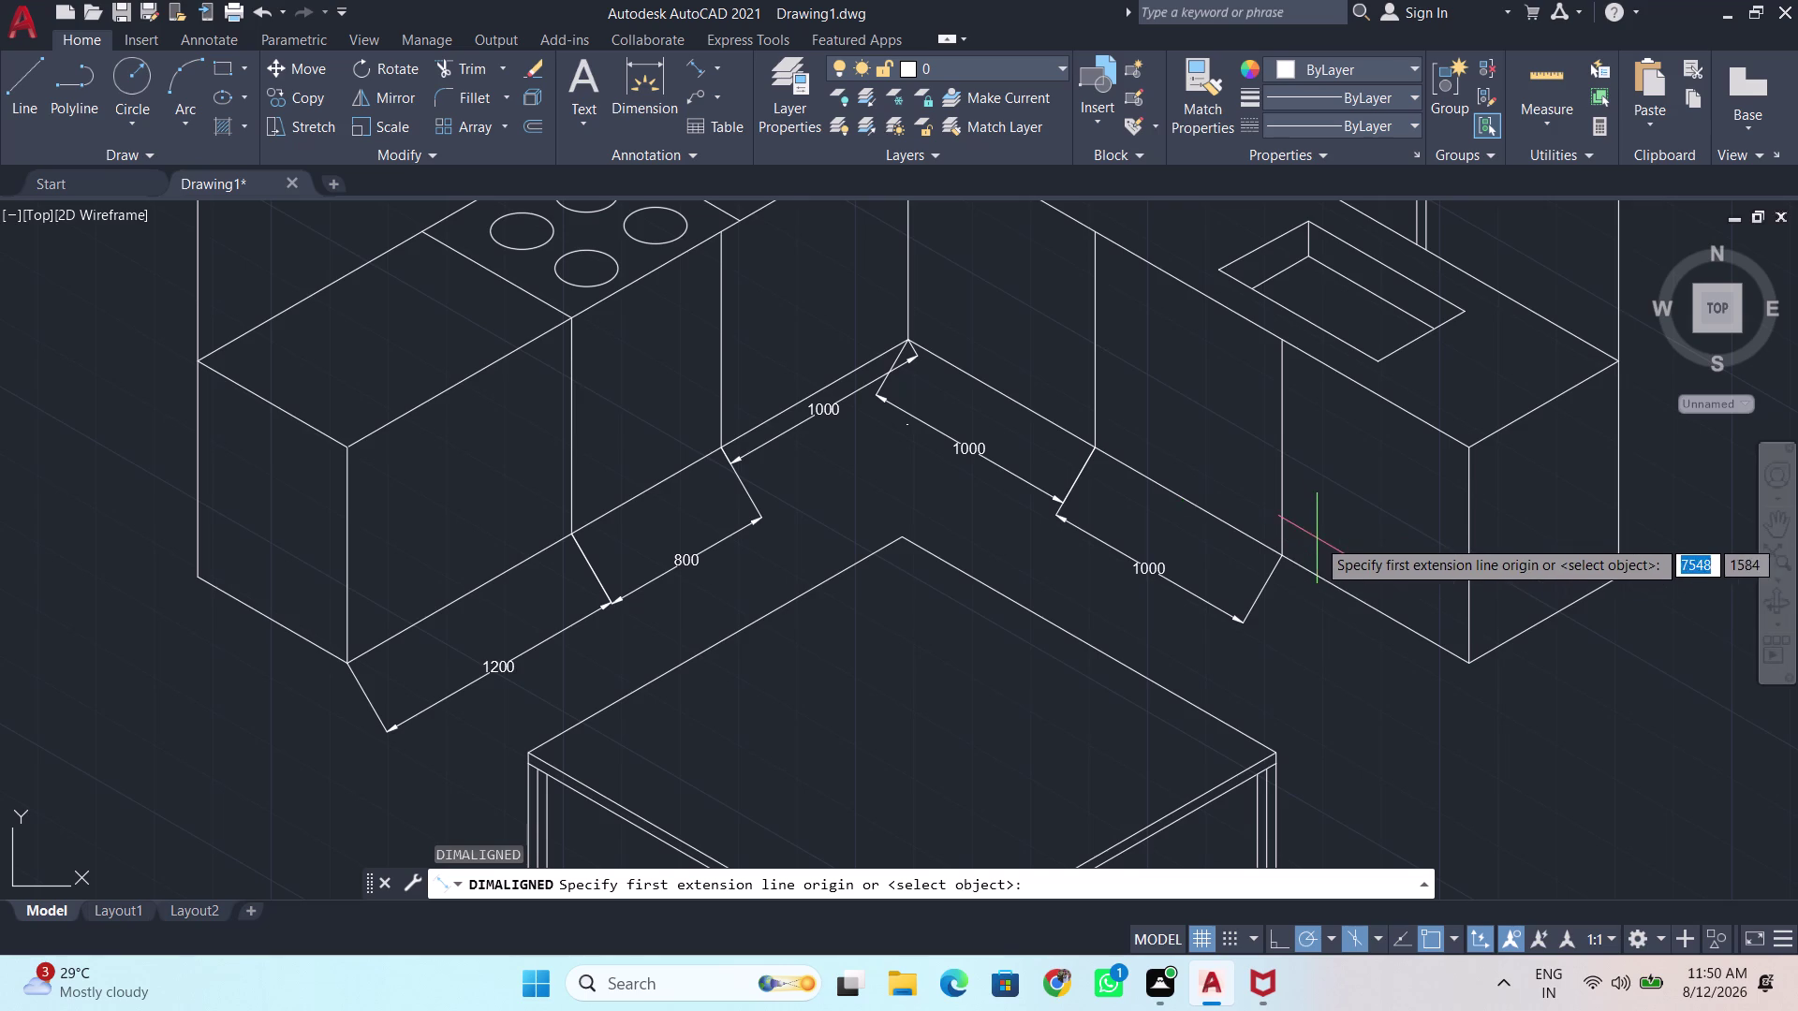
click(1284, 550)
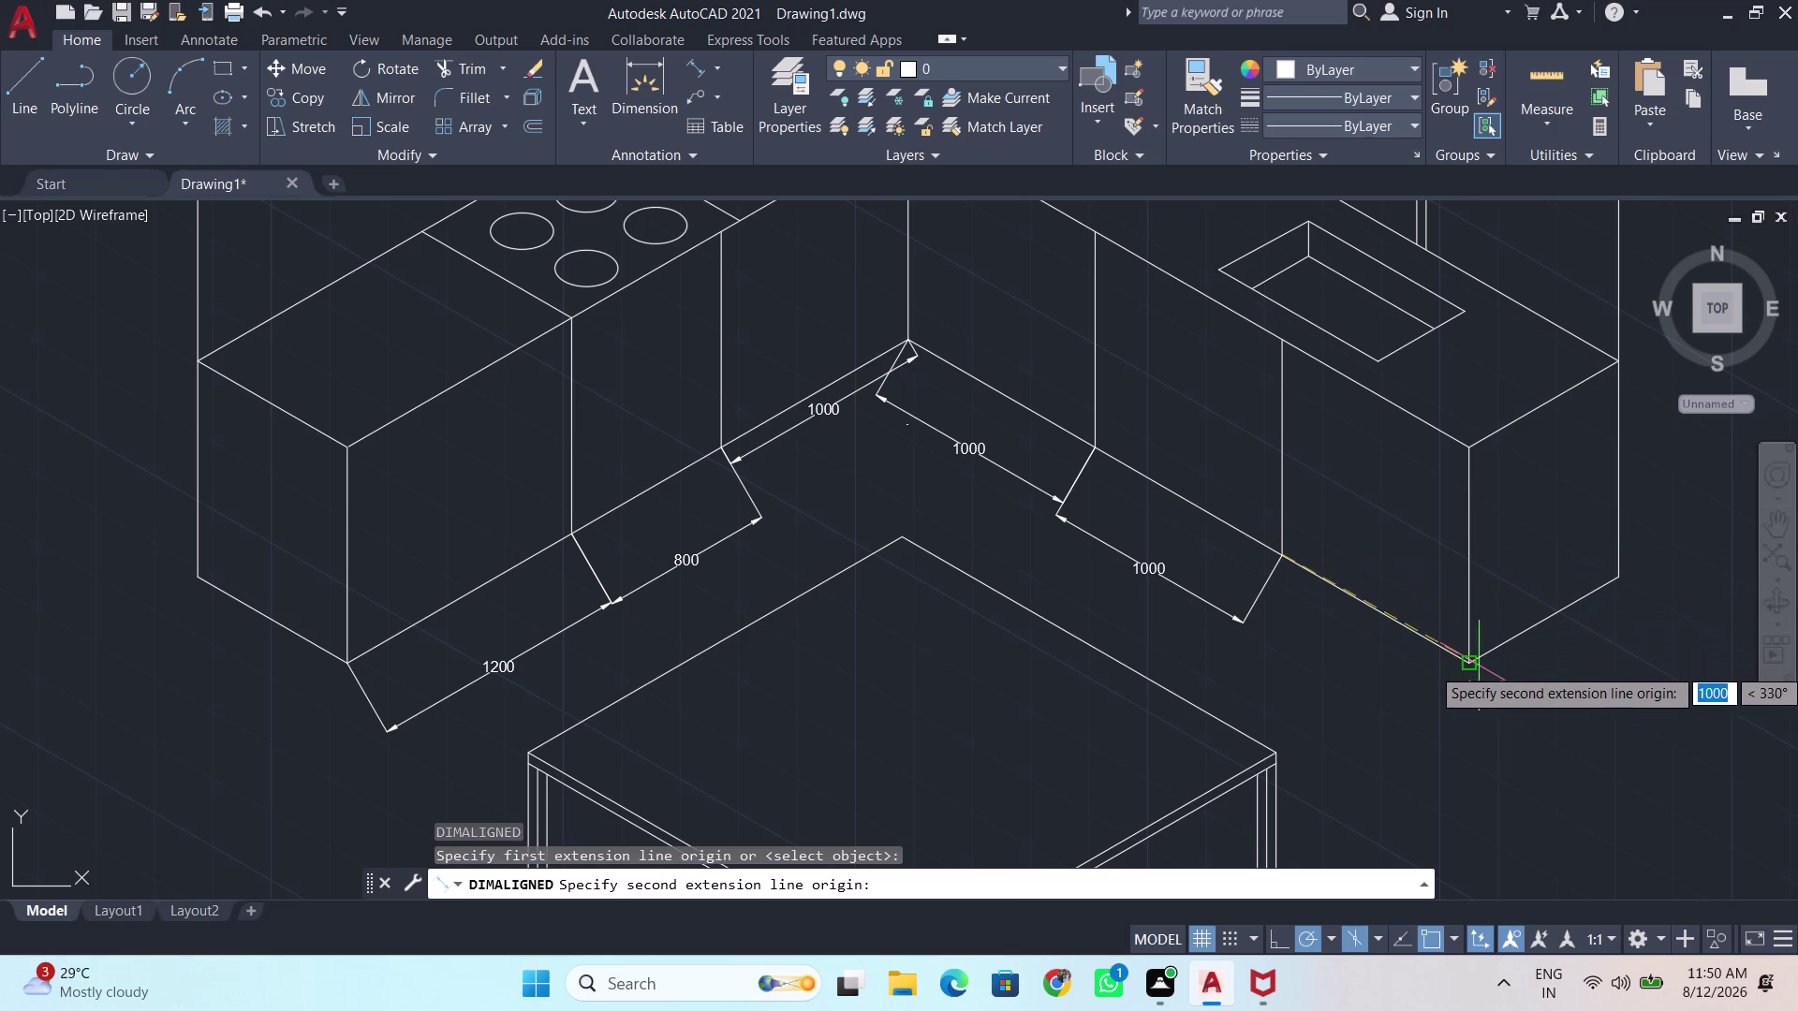
click(1463, 660)
click(1423, 701)
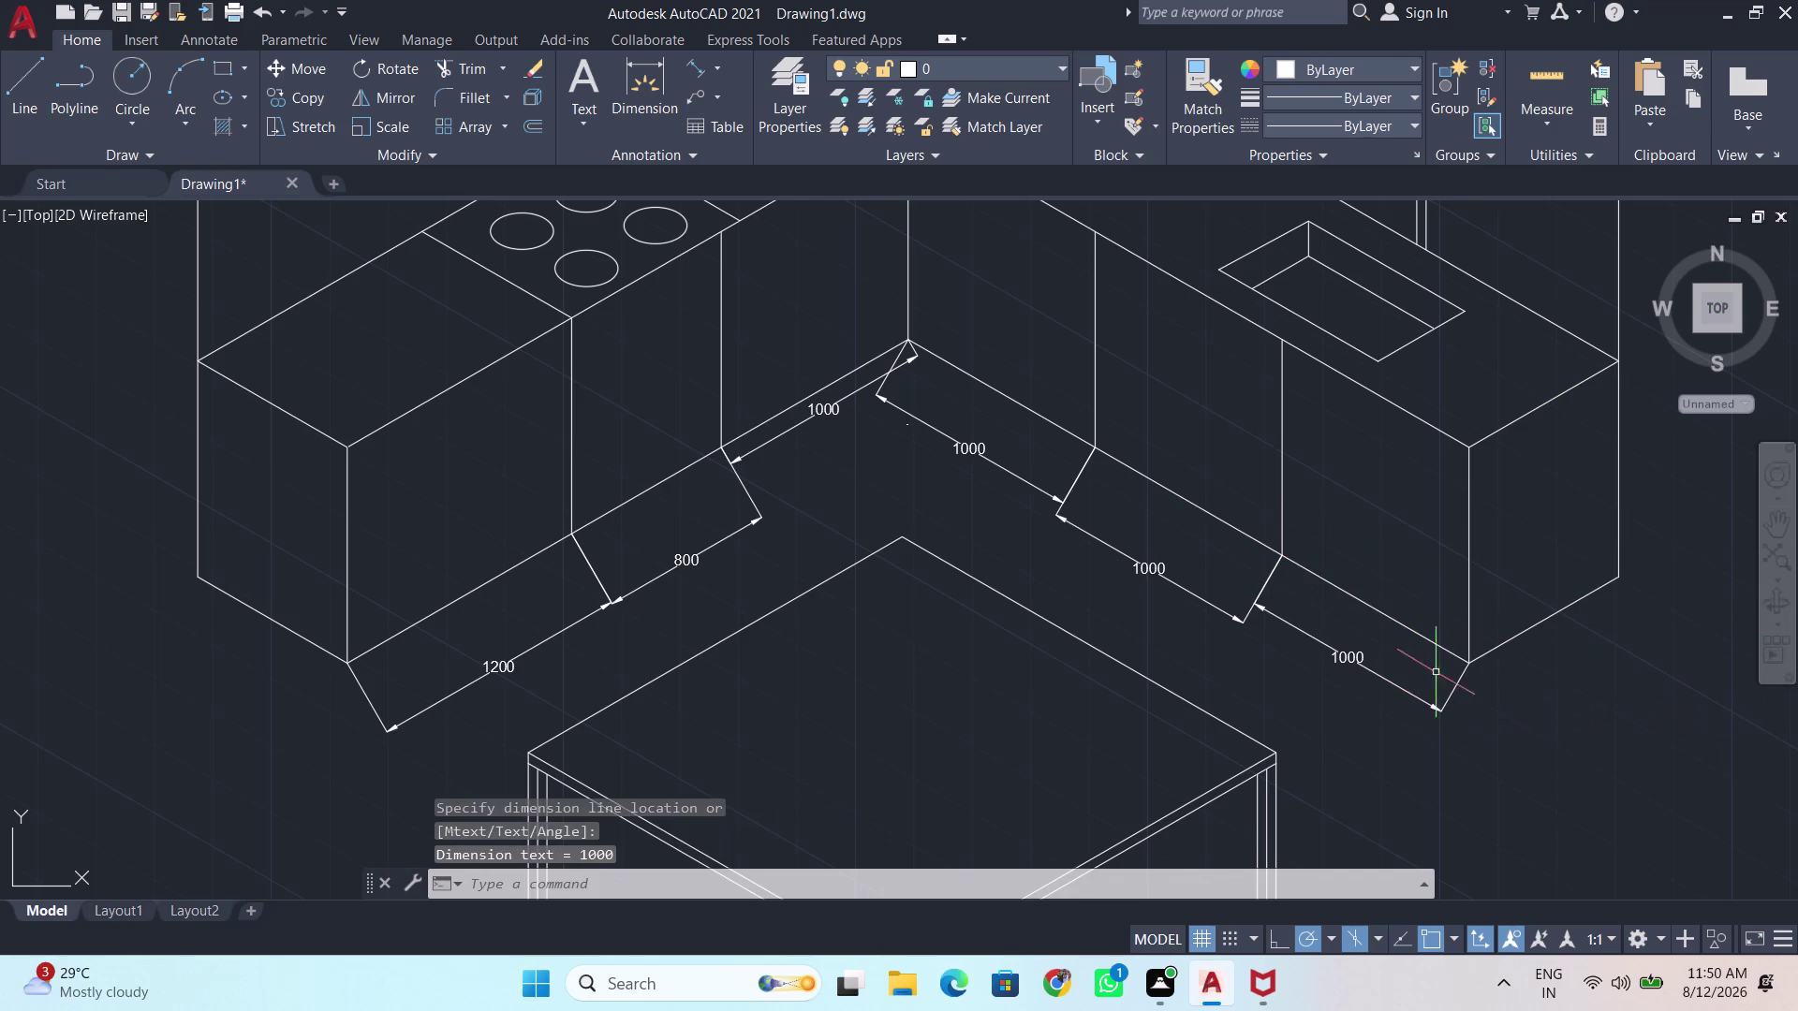
scroll(down, 3)
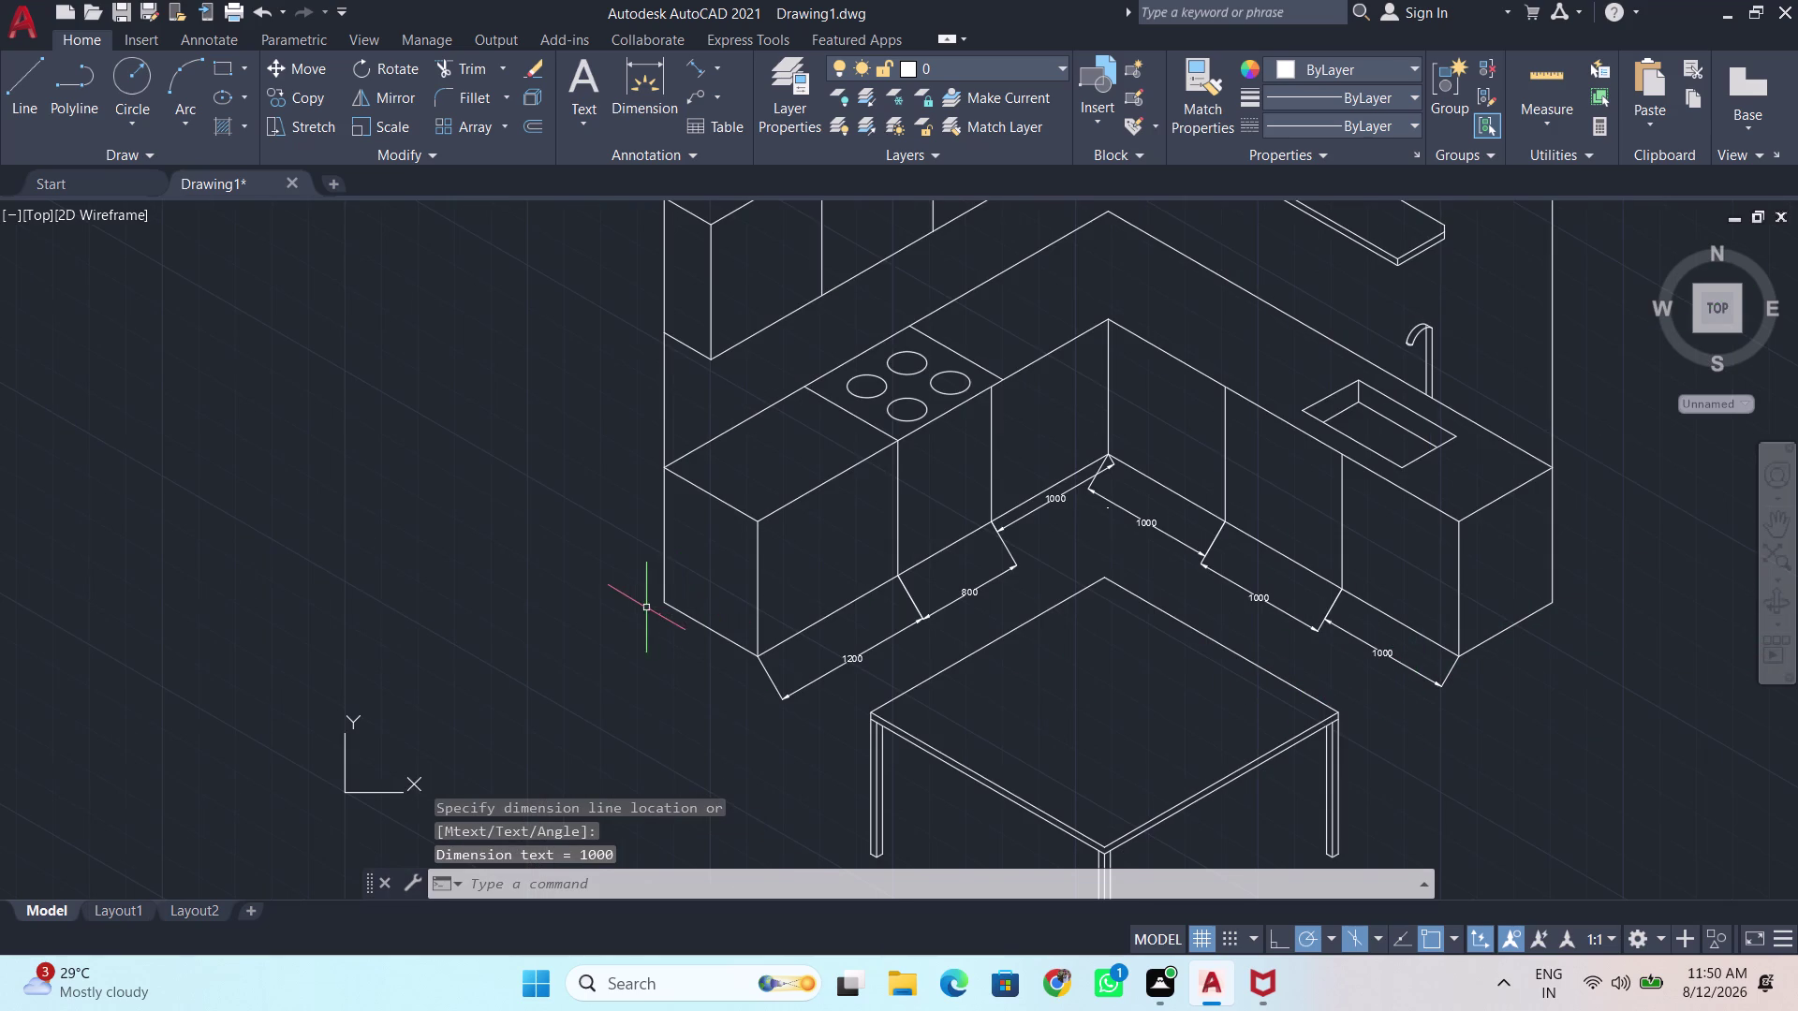
Stack three 1000 aligned height dimensions covering base cabinet, backsplash and wall cabinets.
key(Return)
click(658, 605)
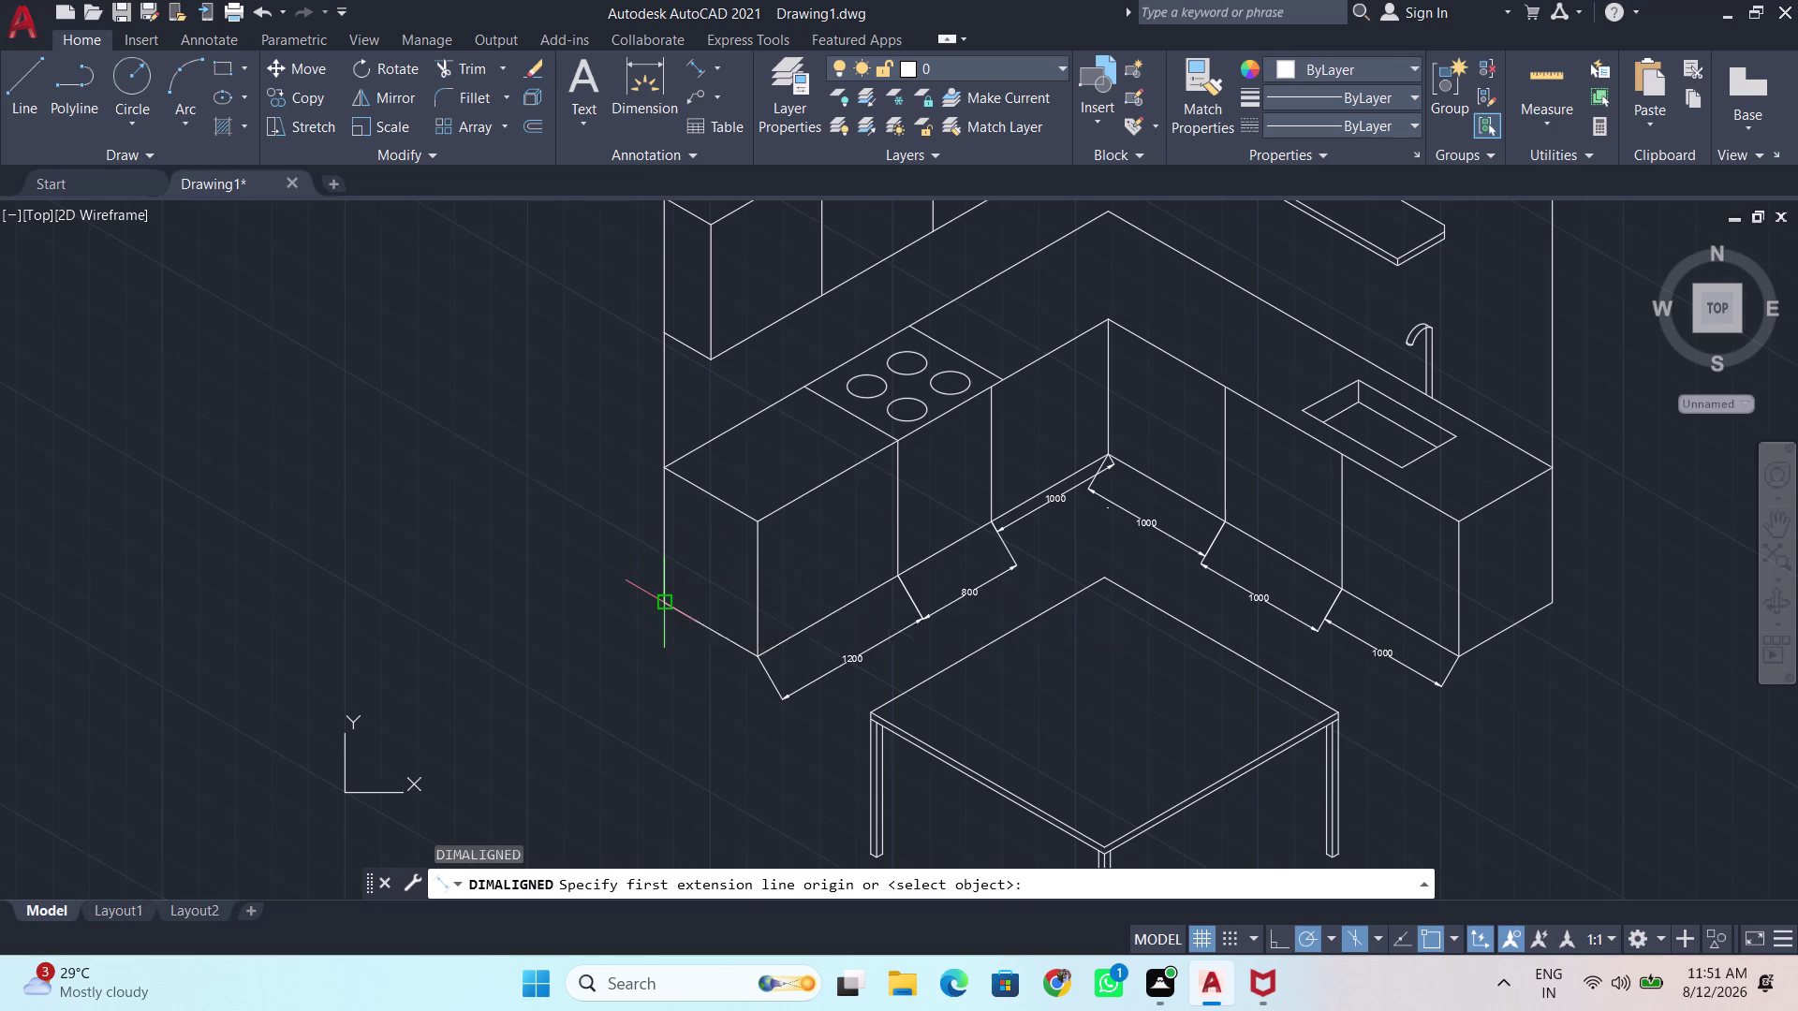
click(668, 461)
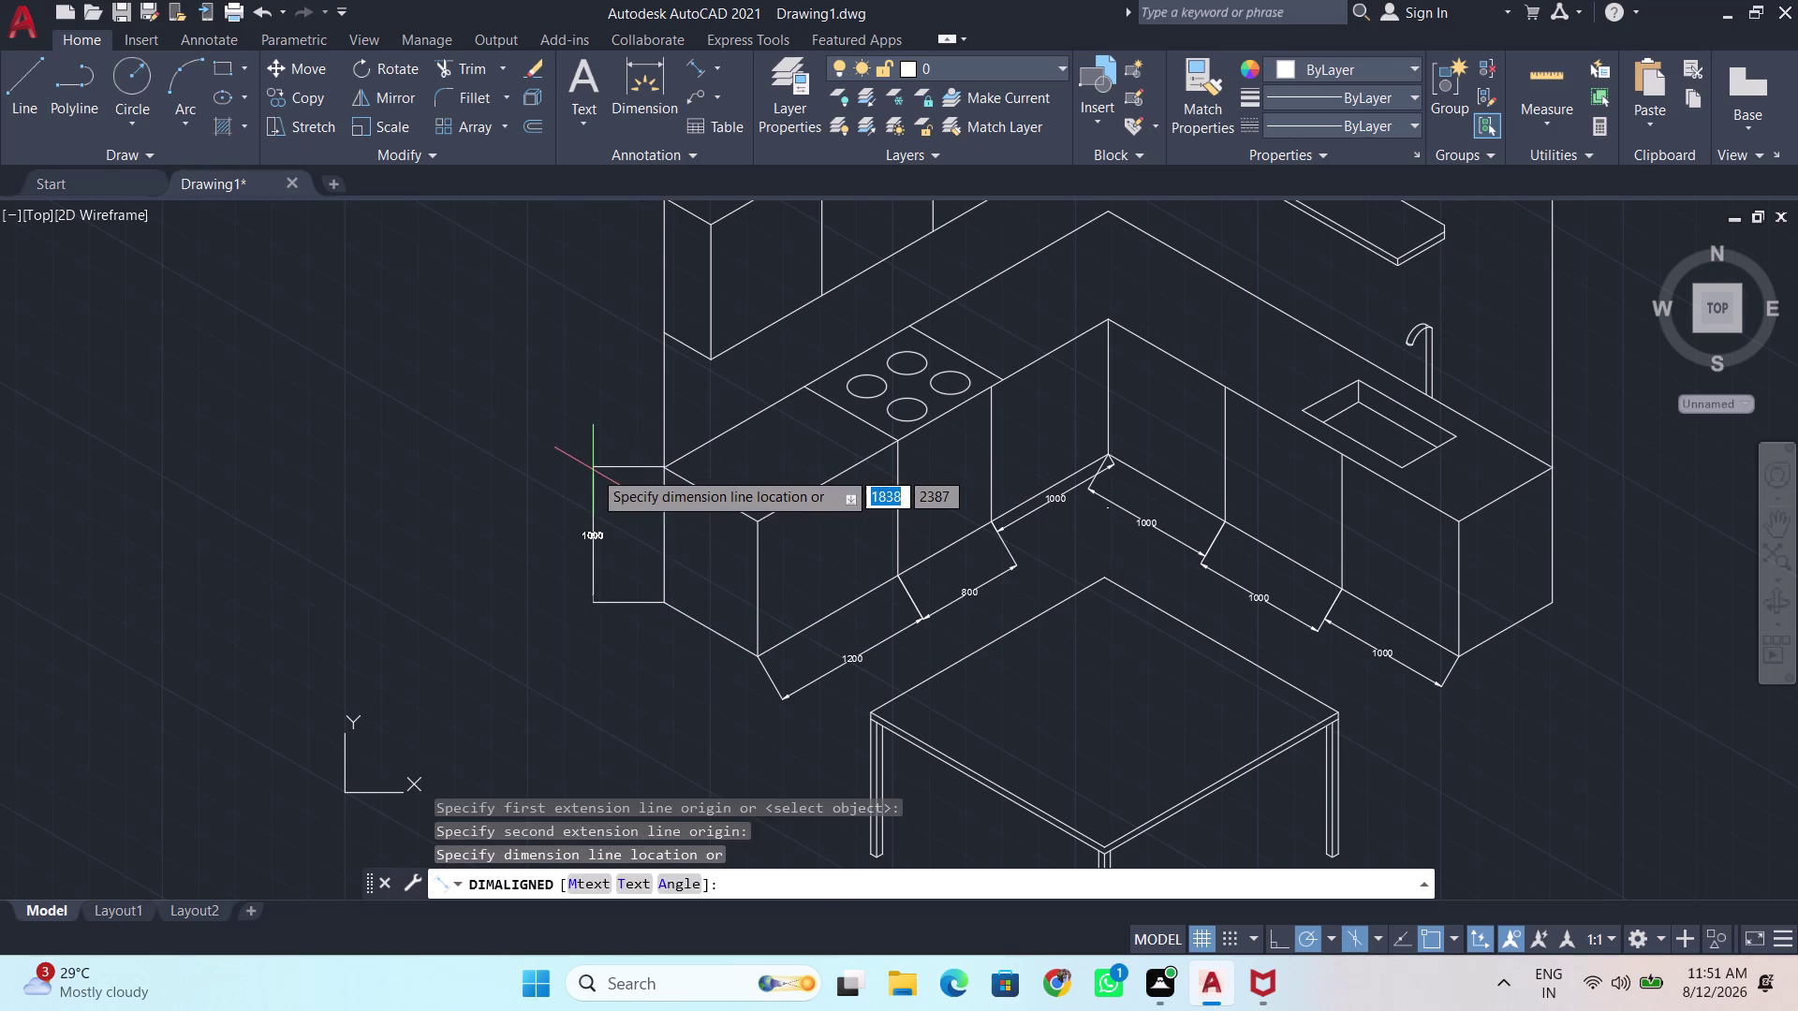
click(591, 470)
key(Return)
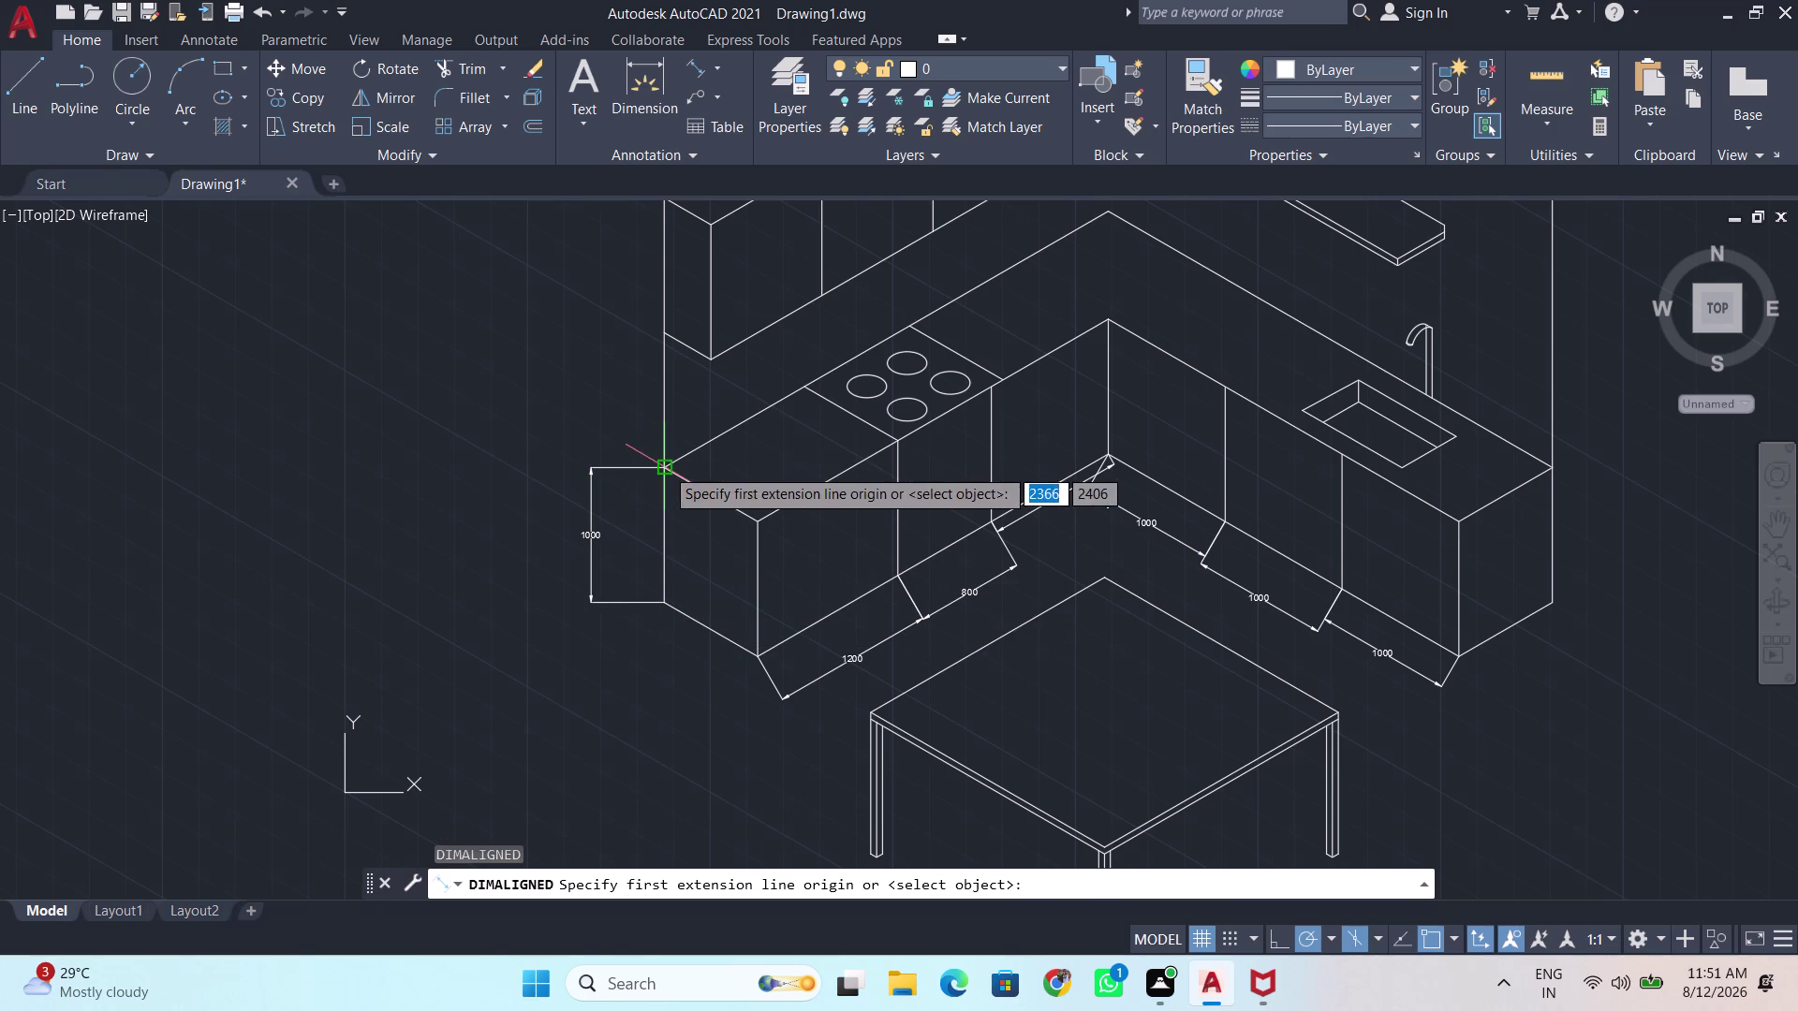
click(665, 468)
click(666, 336)
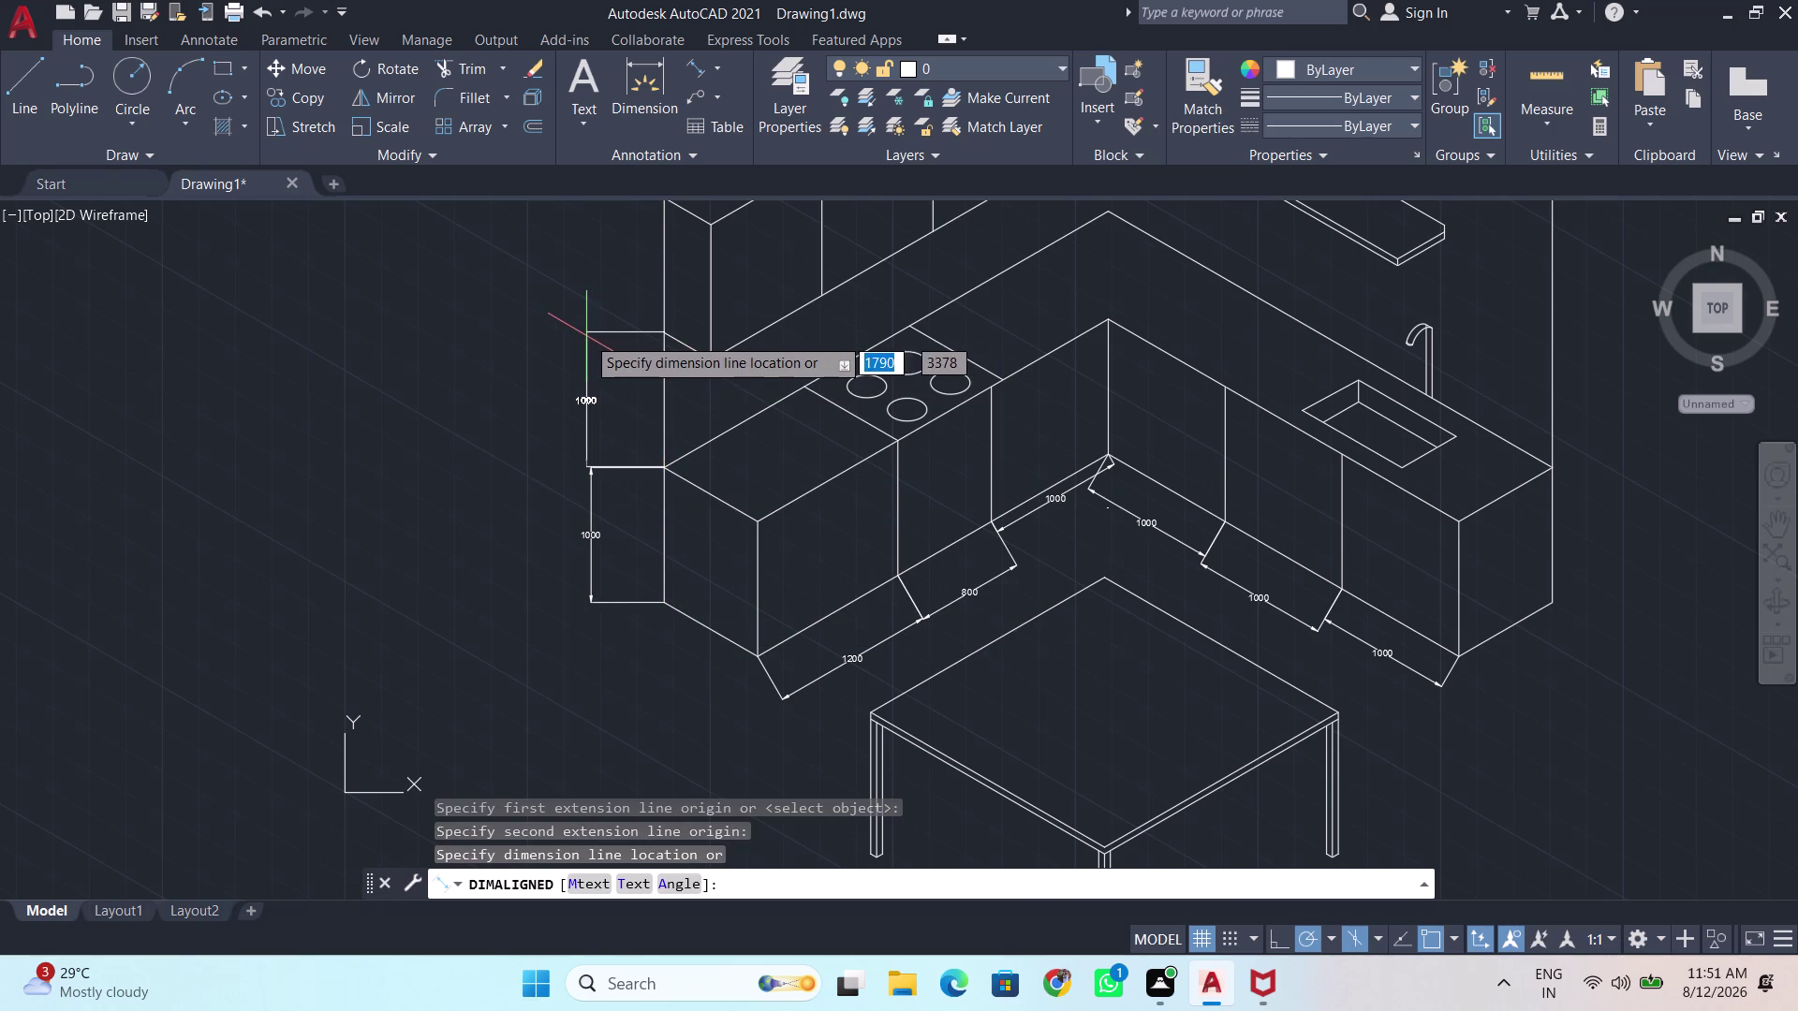
click(589, 335)
middle_drag(672, 344, 635, 560)
key(Return)
click(625, 546)
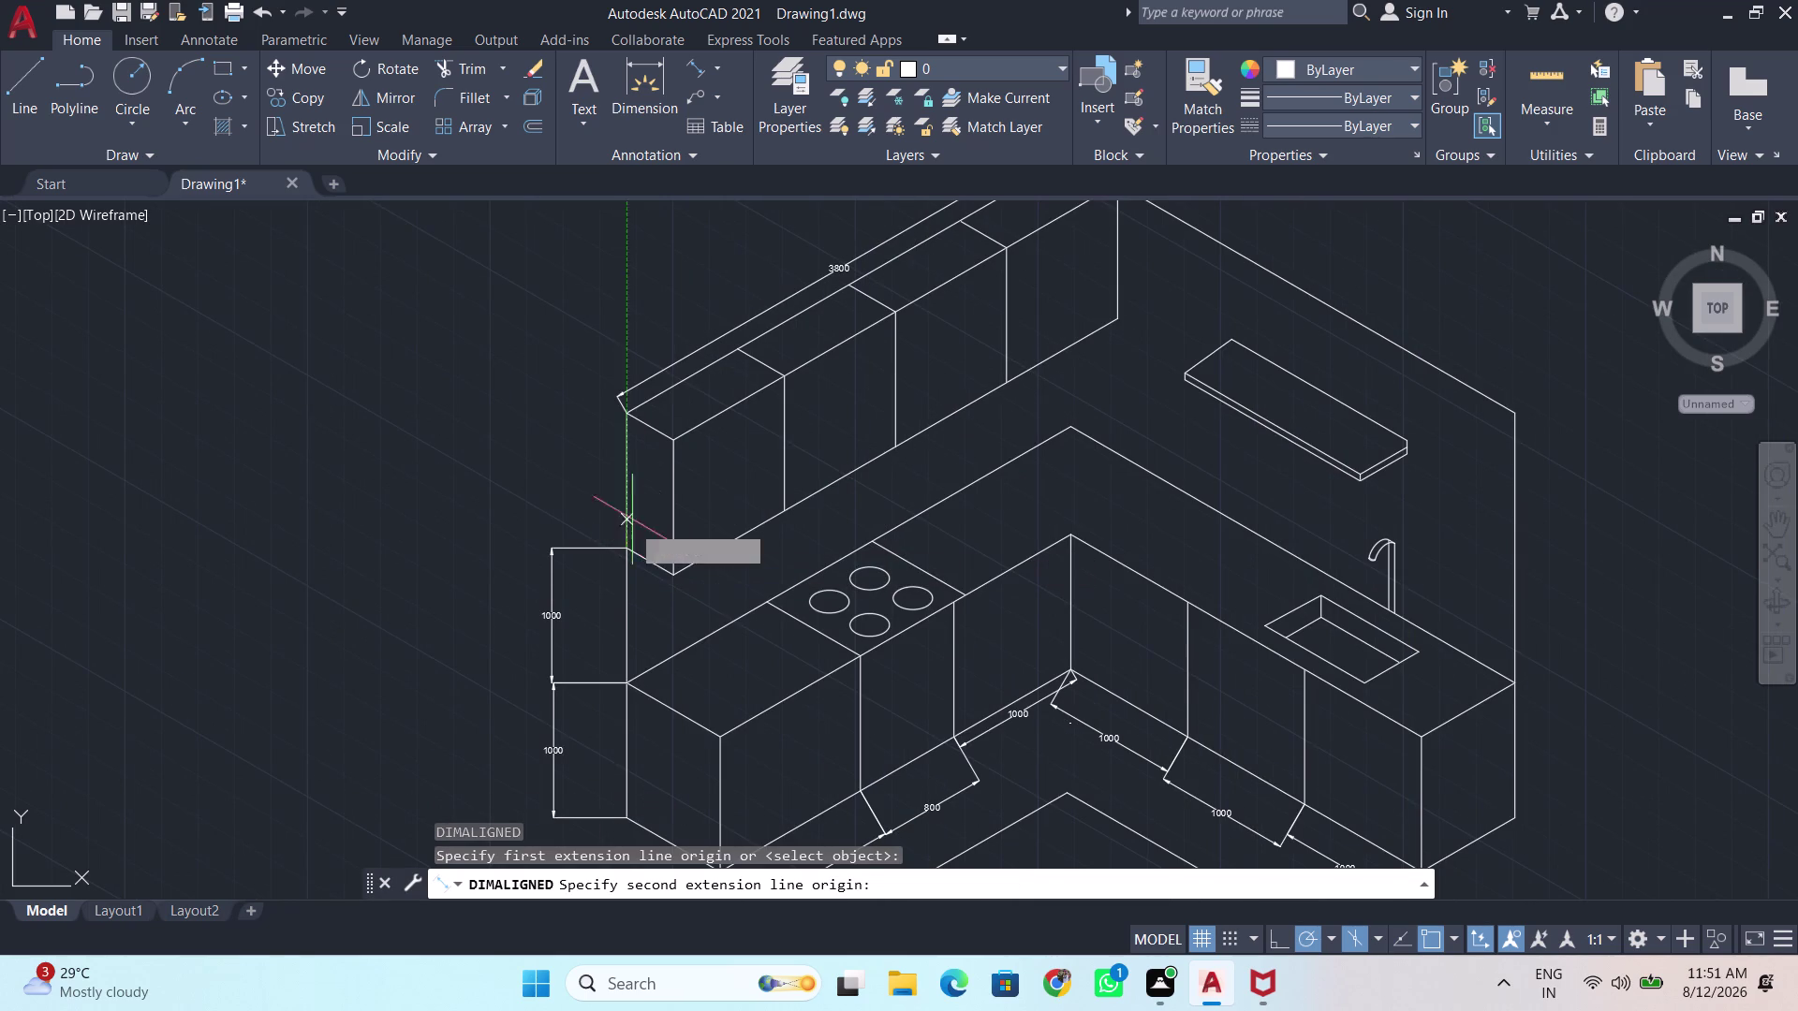
click(631, 418)
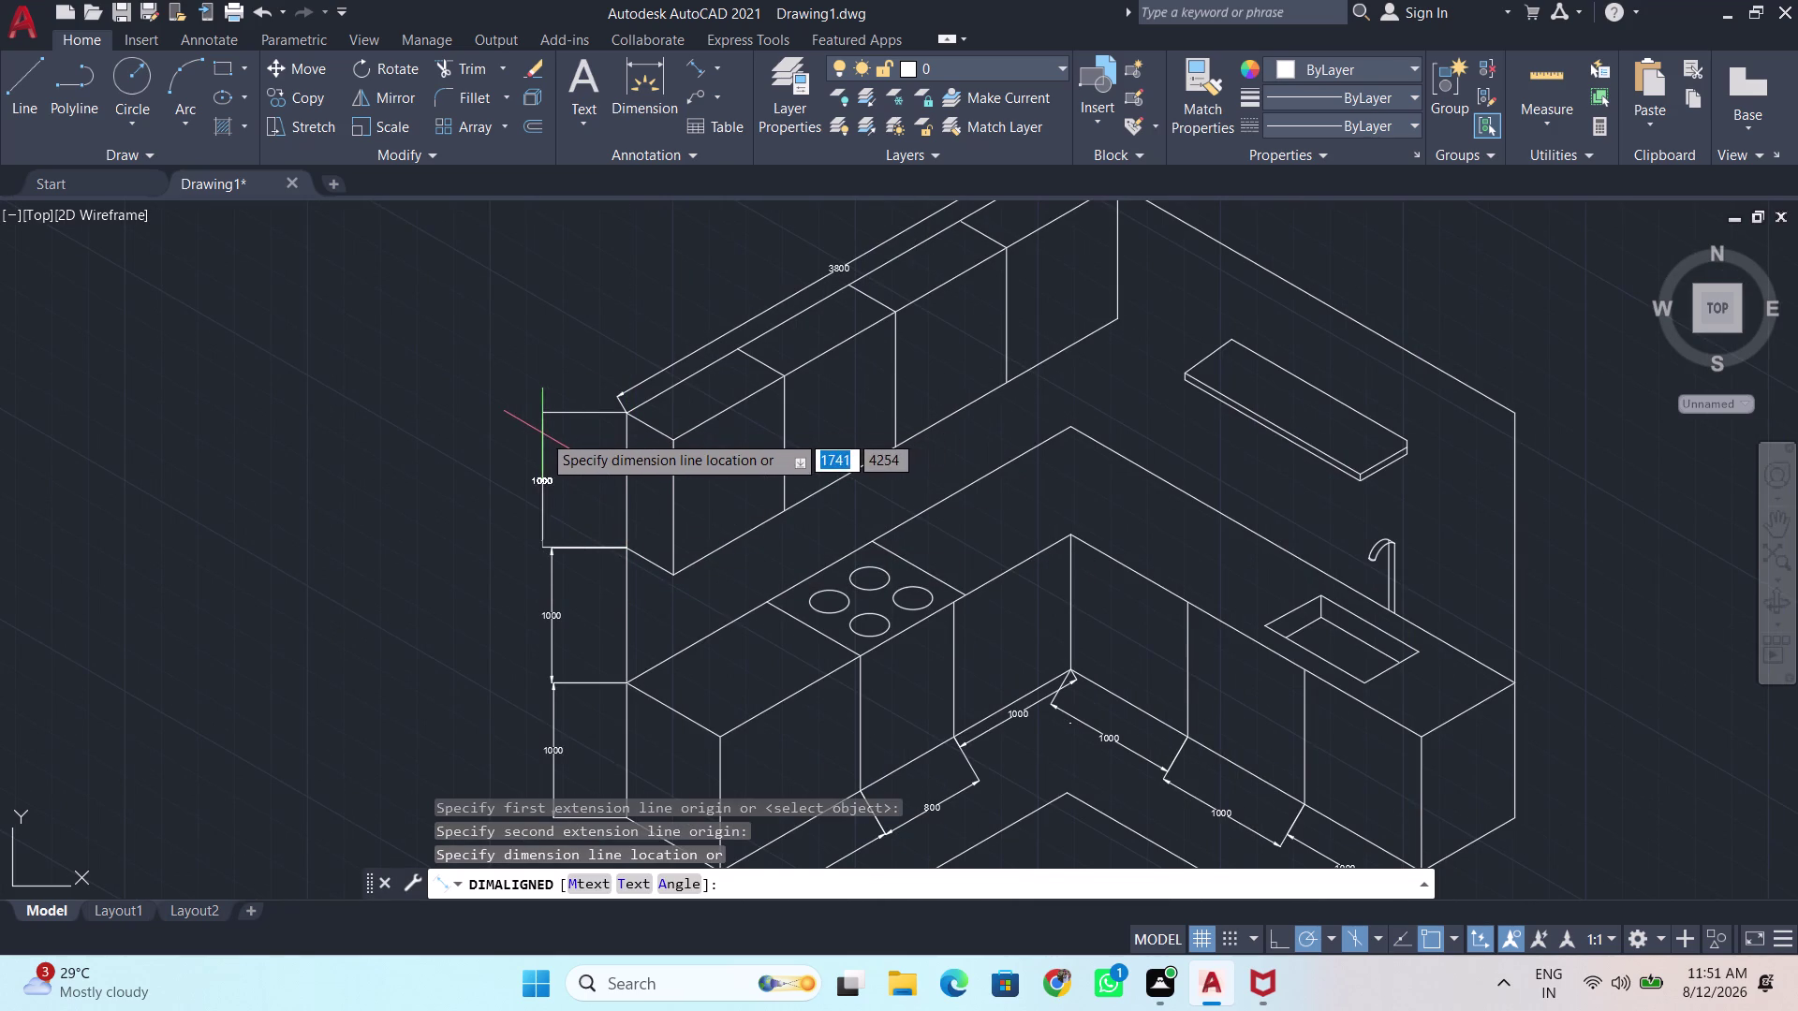
click(553, 427)
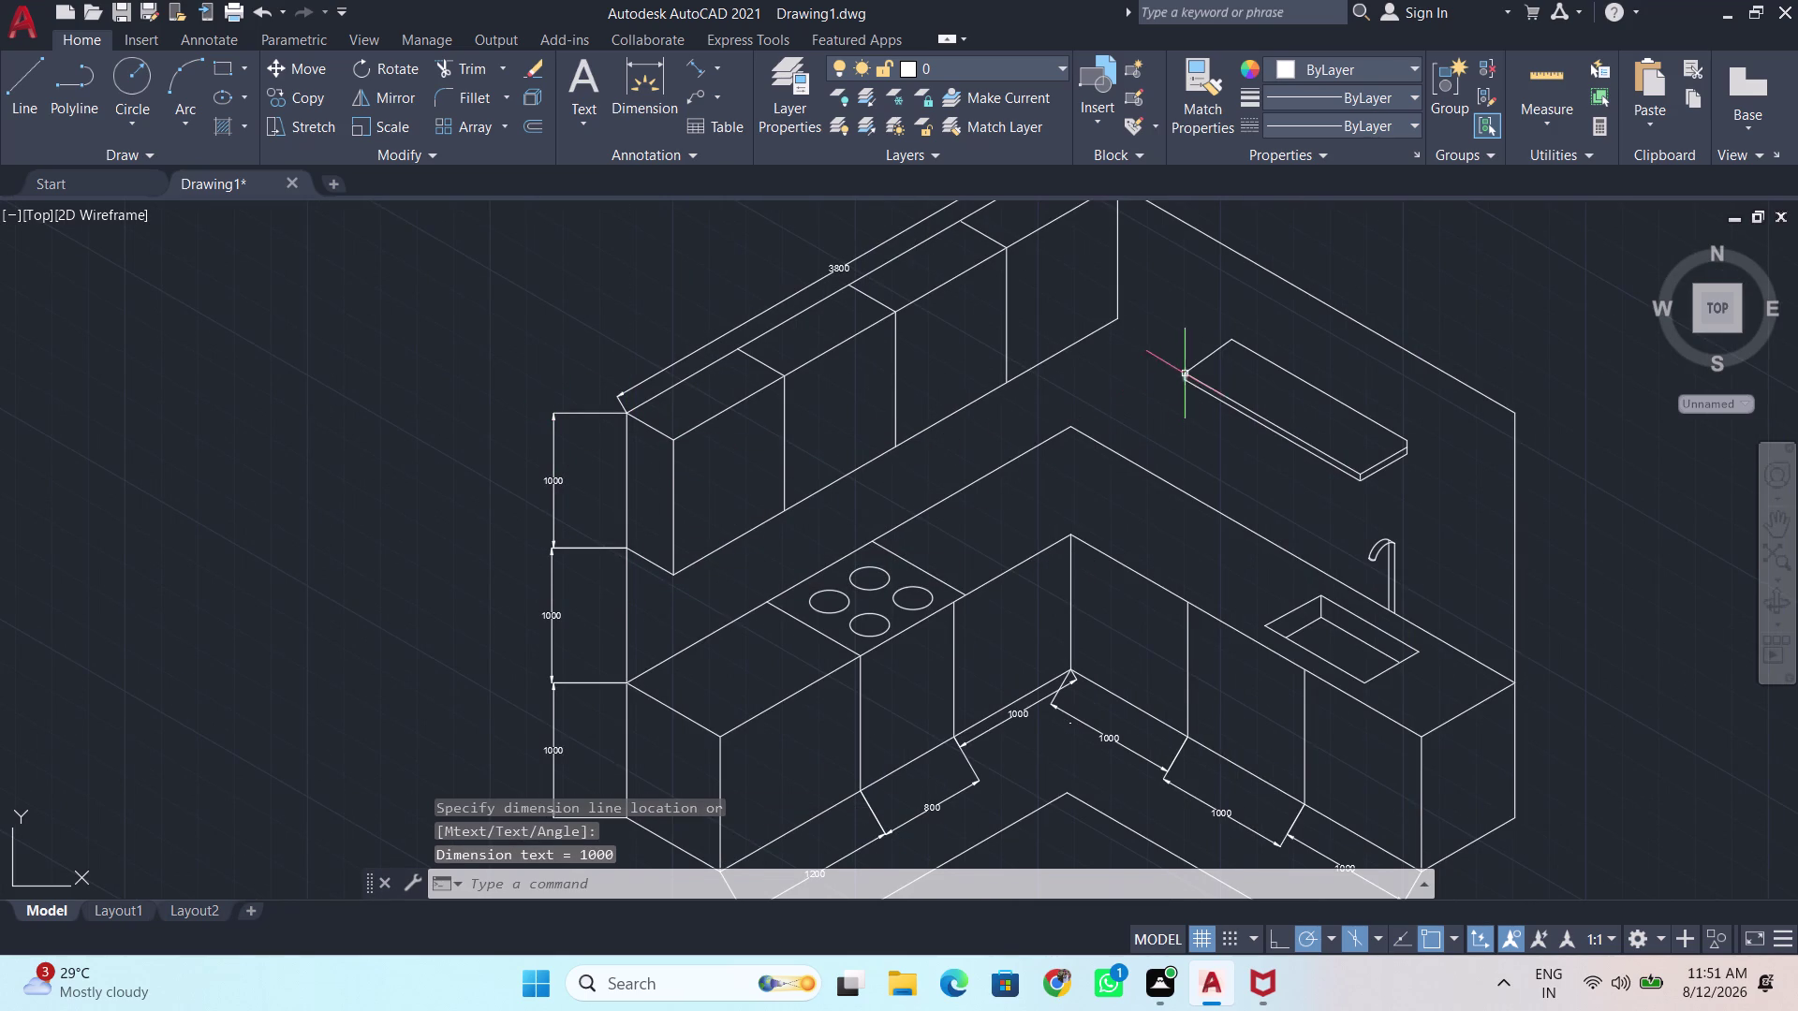
Dimension the shelf's length with a 1500 aligned dimension.
key(Return)
click(1229, 340)
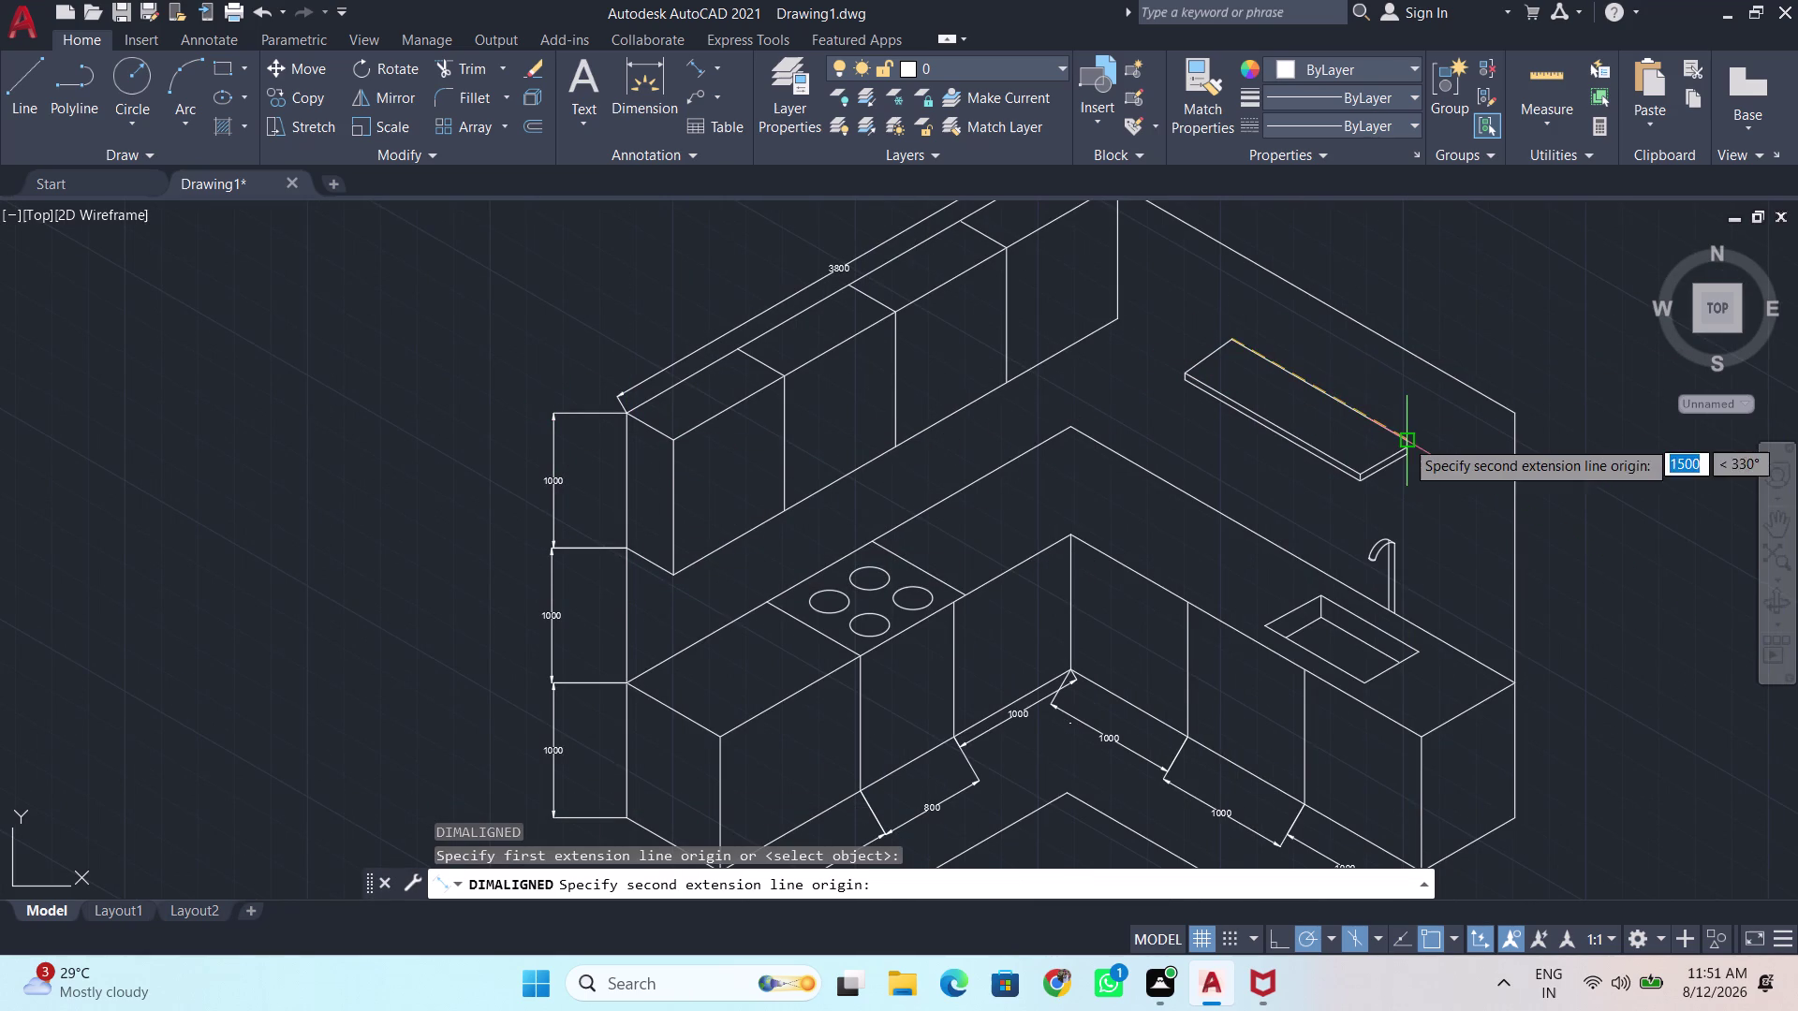
click(1410, 444)
click(1420, 430)
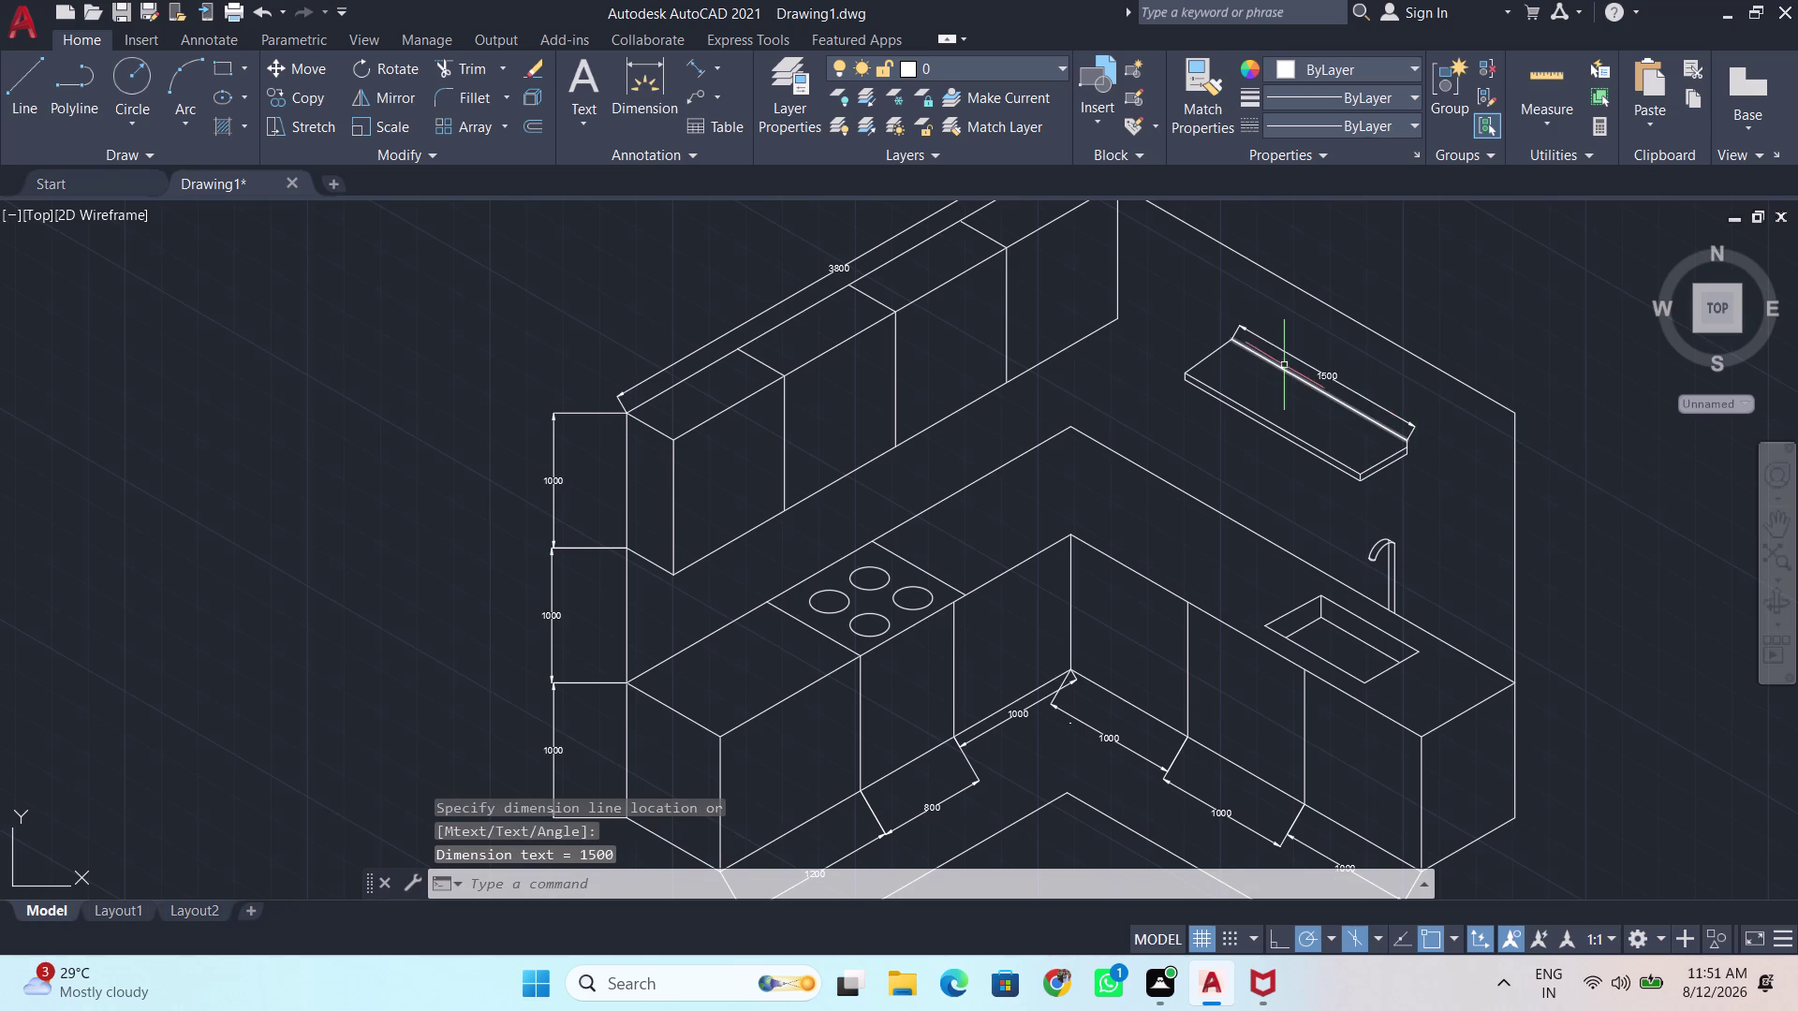
Try the shelf depth dimension, cancelling the misplaced attempts.
key(Return)
click(1237, 341)
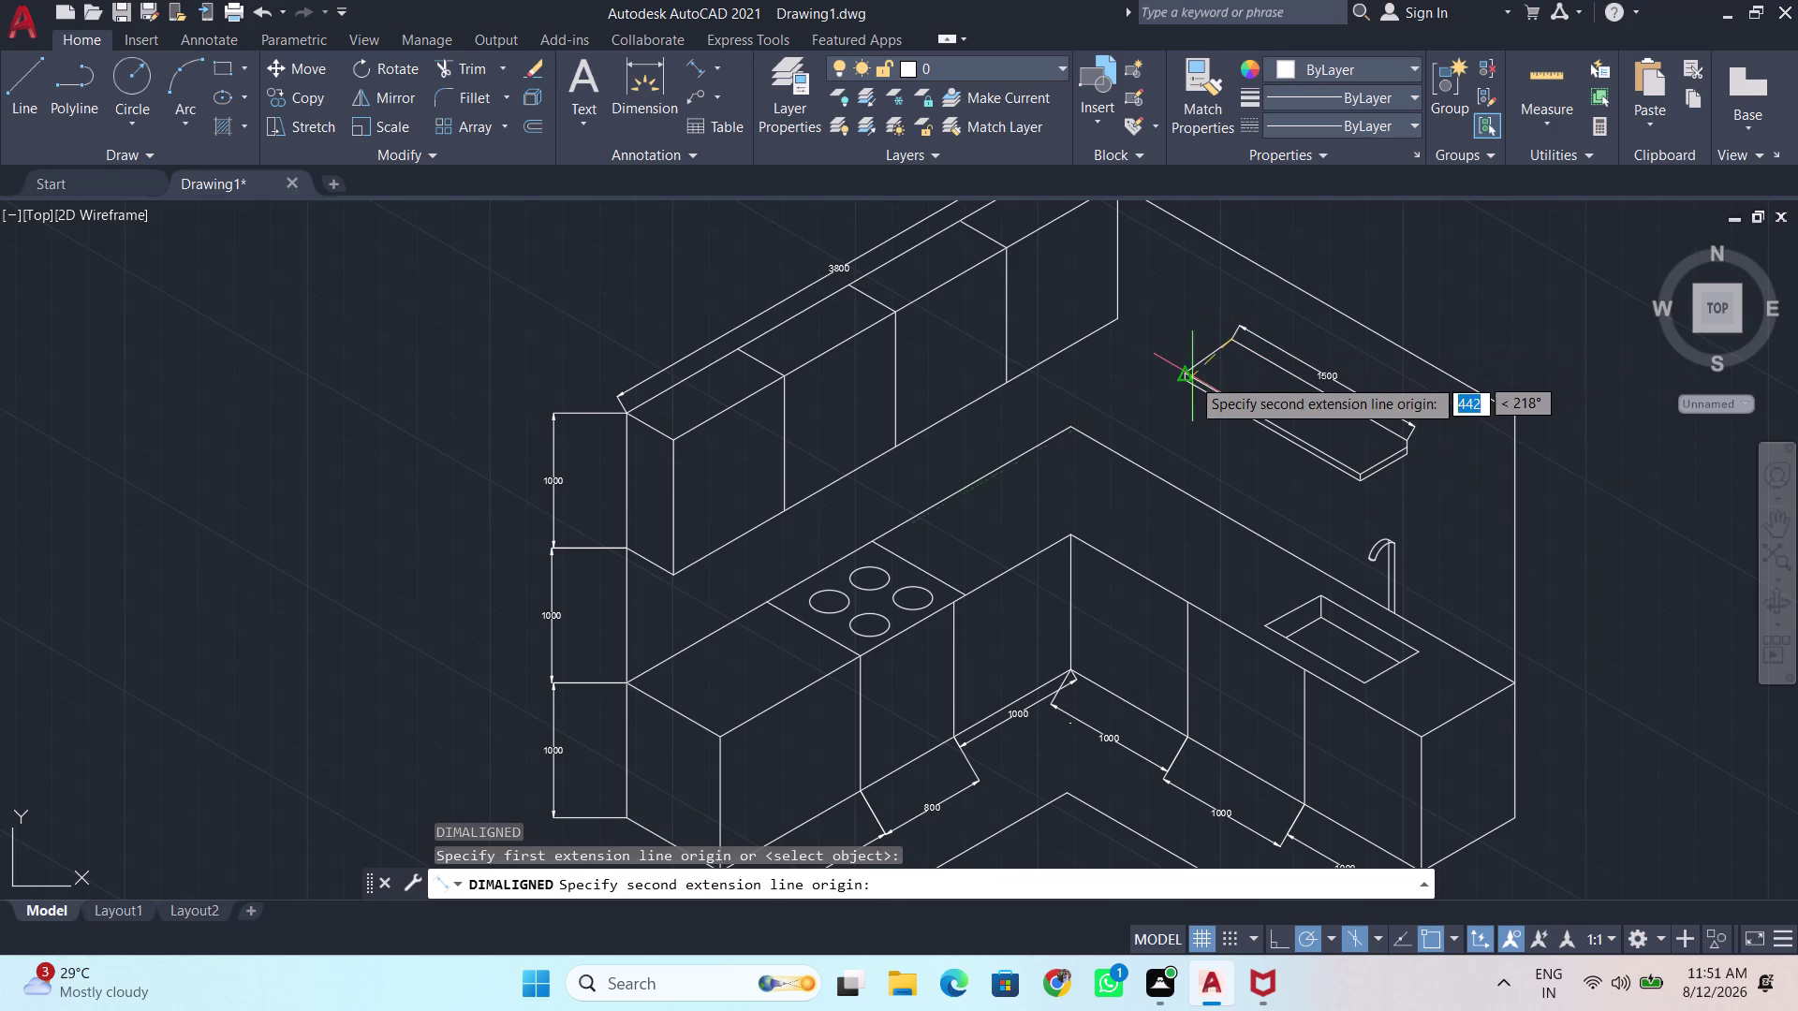
click(1181, 369)
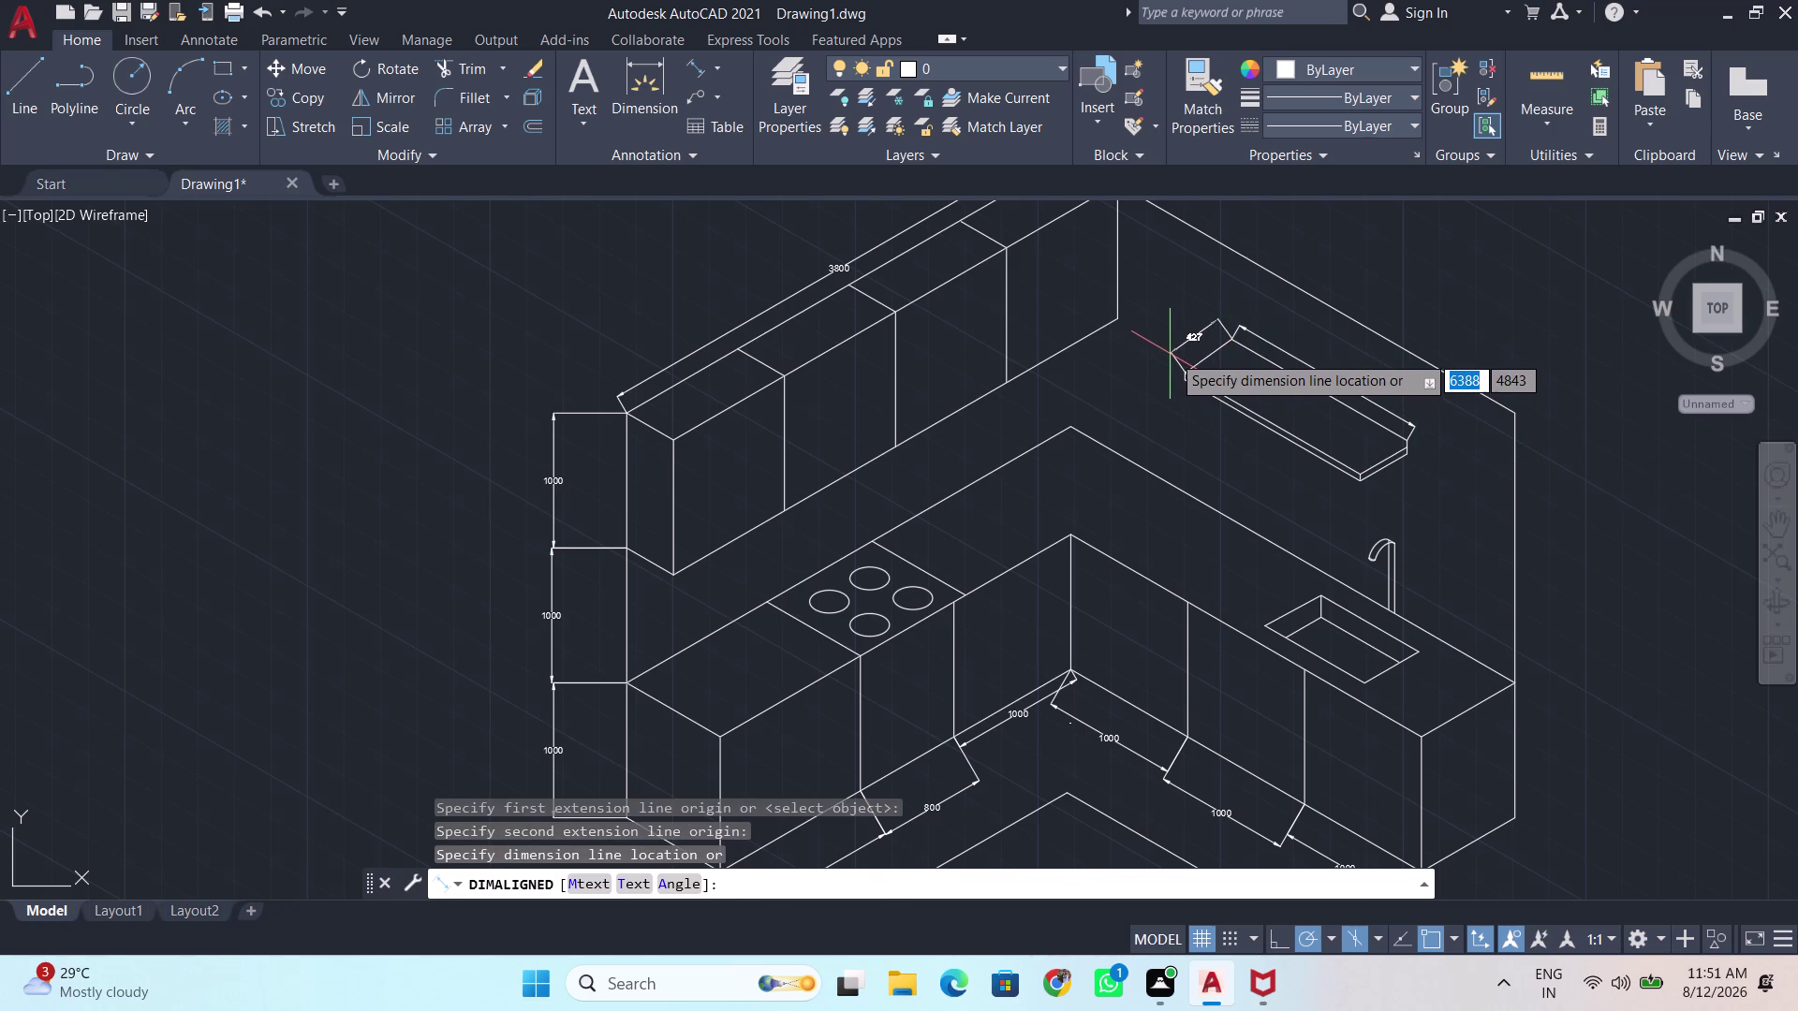
scroll(up, 3)
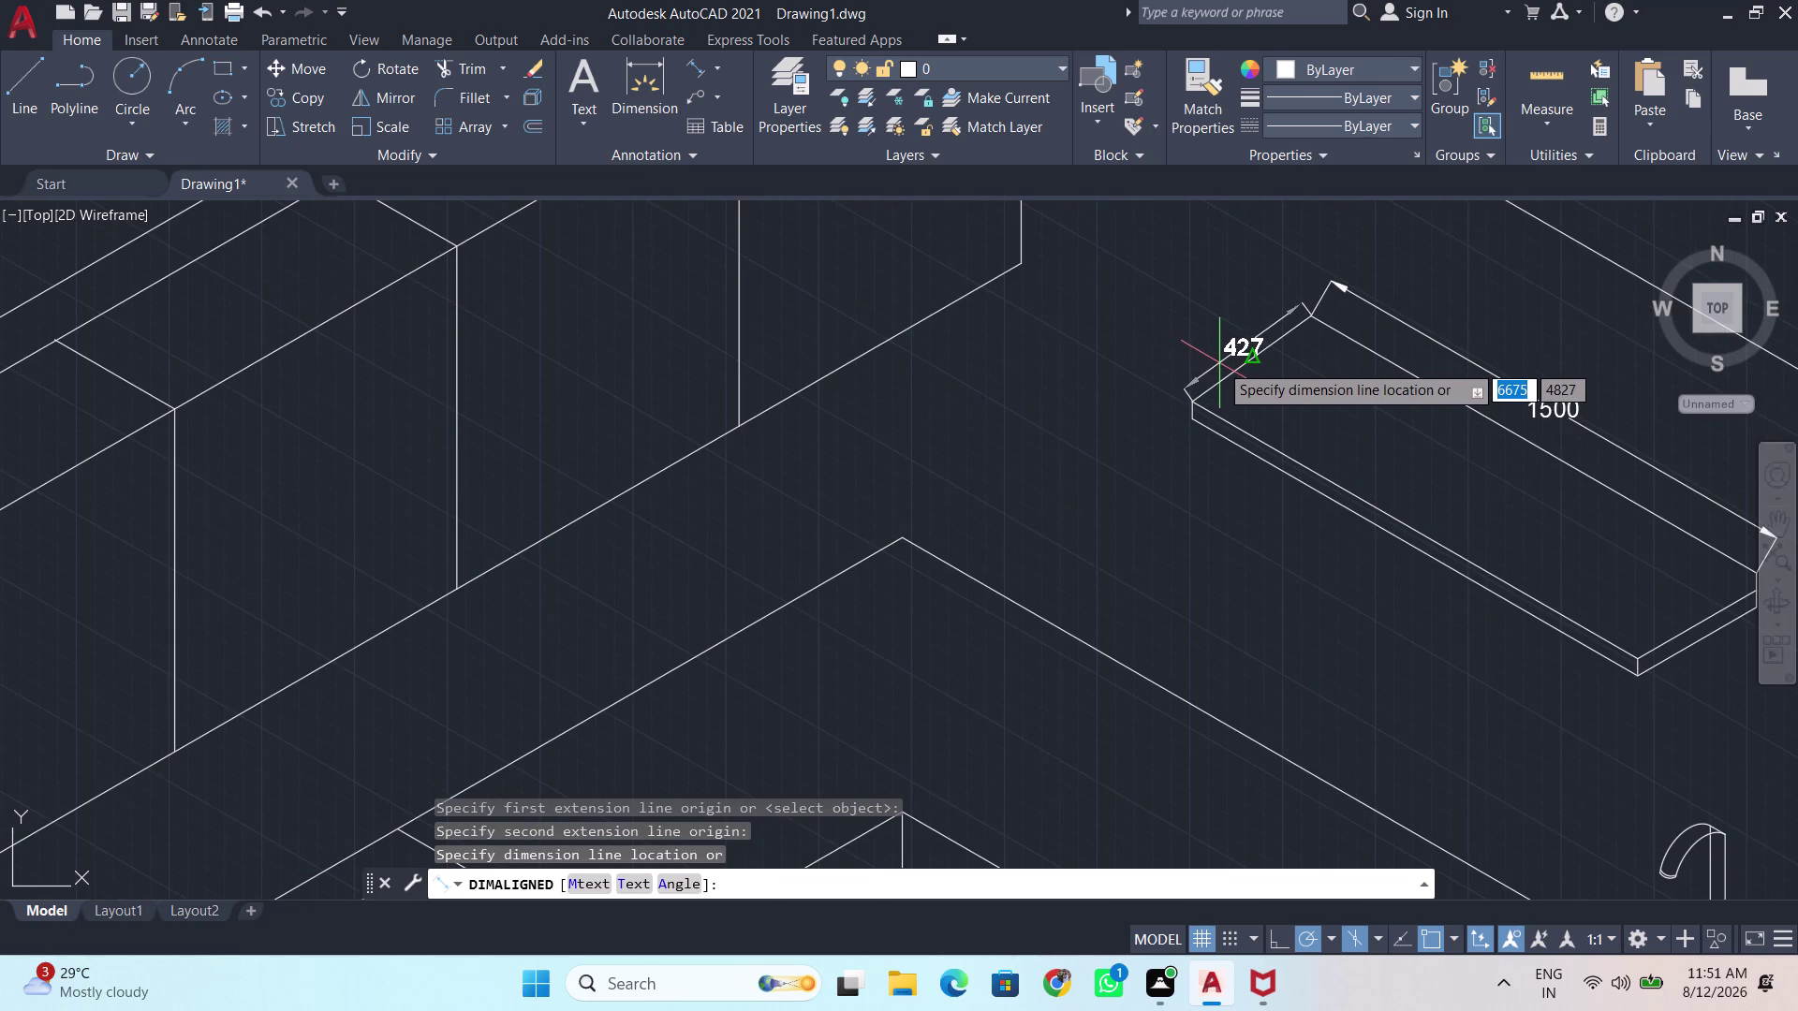
key(Escape)
key(Return)
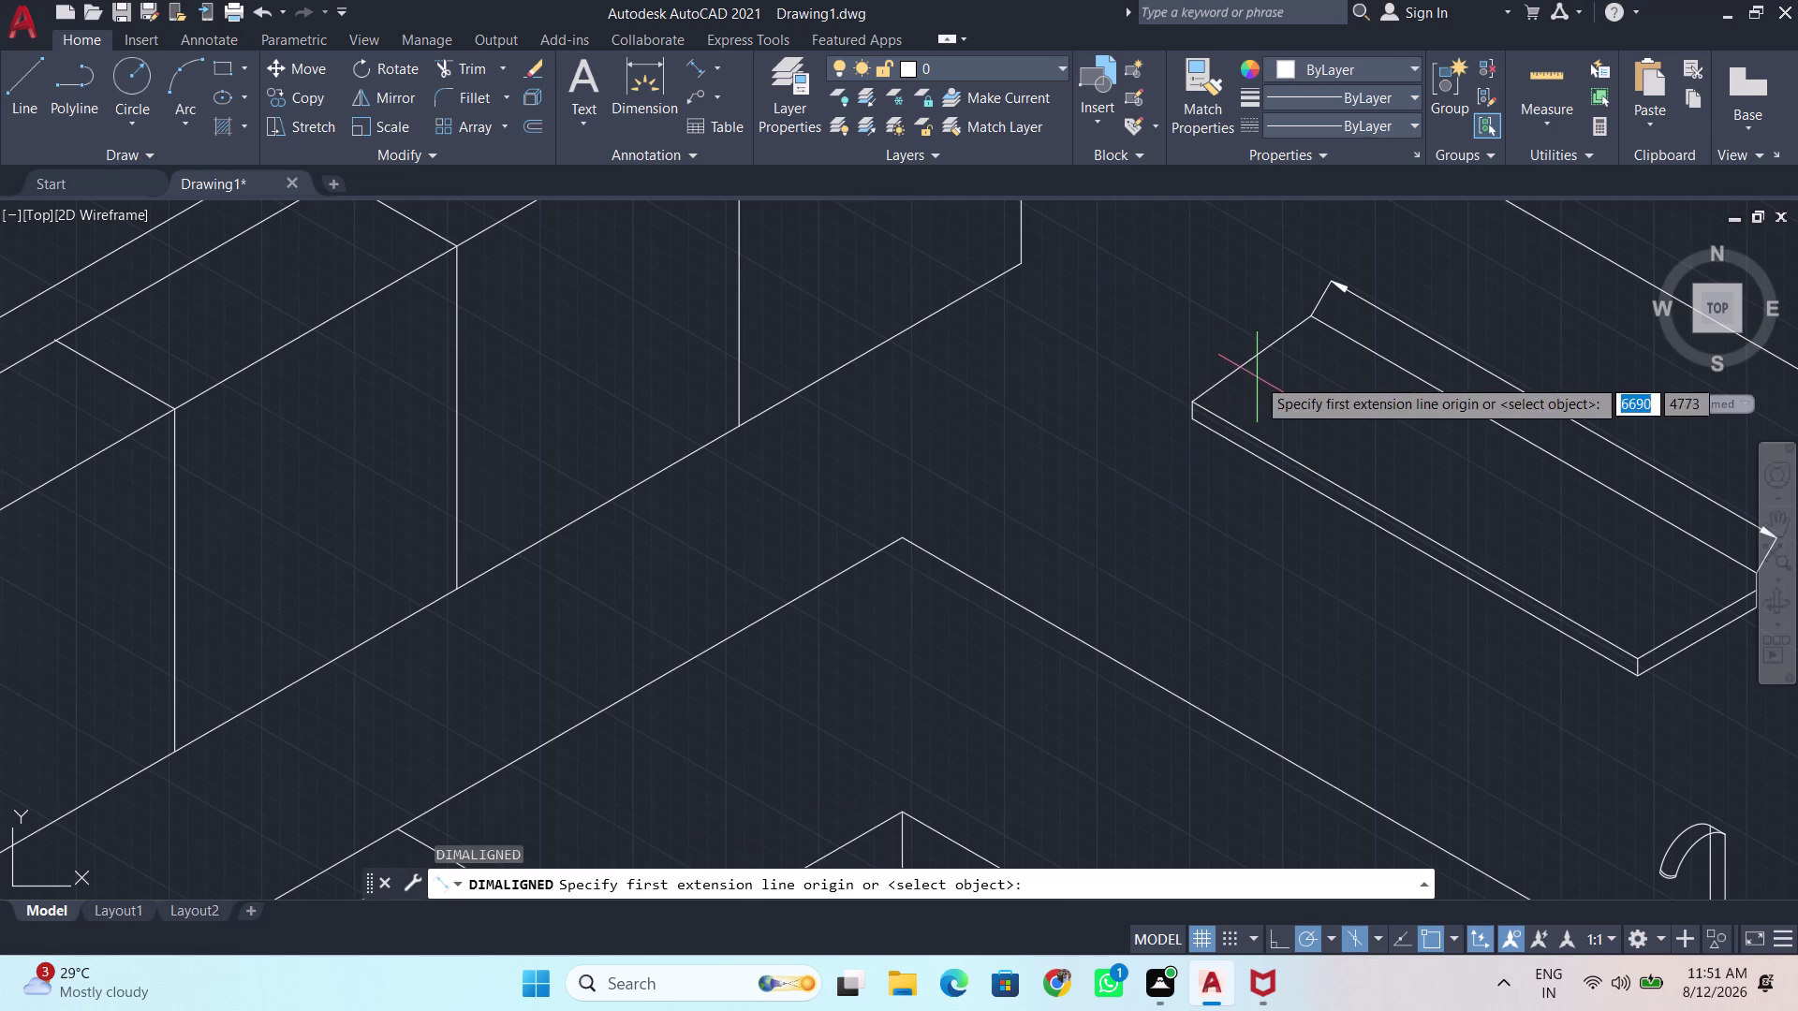
click(1318, 313)
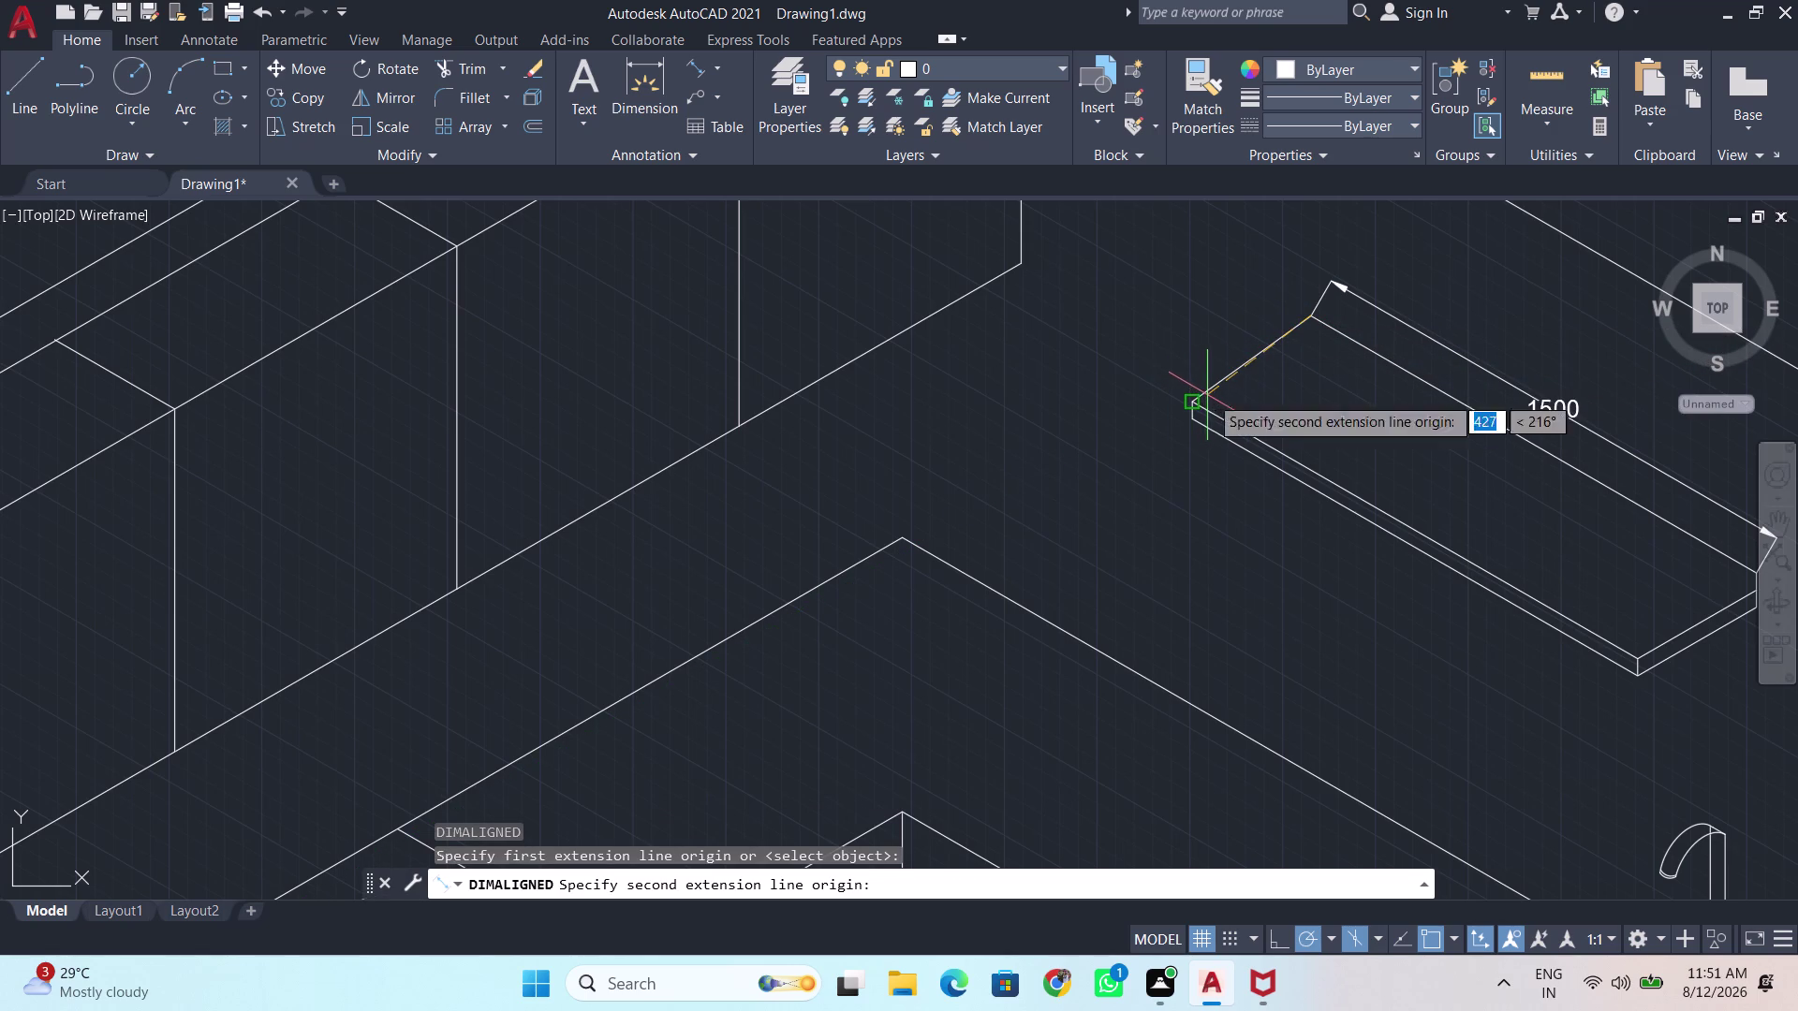
key(Escape)
Pan to the shelf's right end and place the 400 depth dimension across it.
middle_drag(1416, 441, 1227, 382)
key(Return)
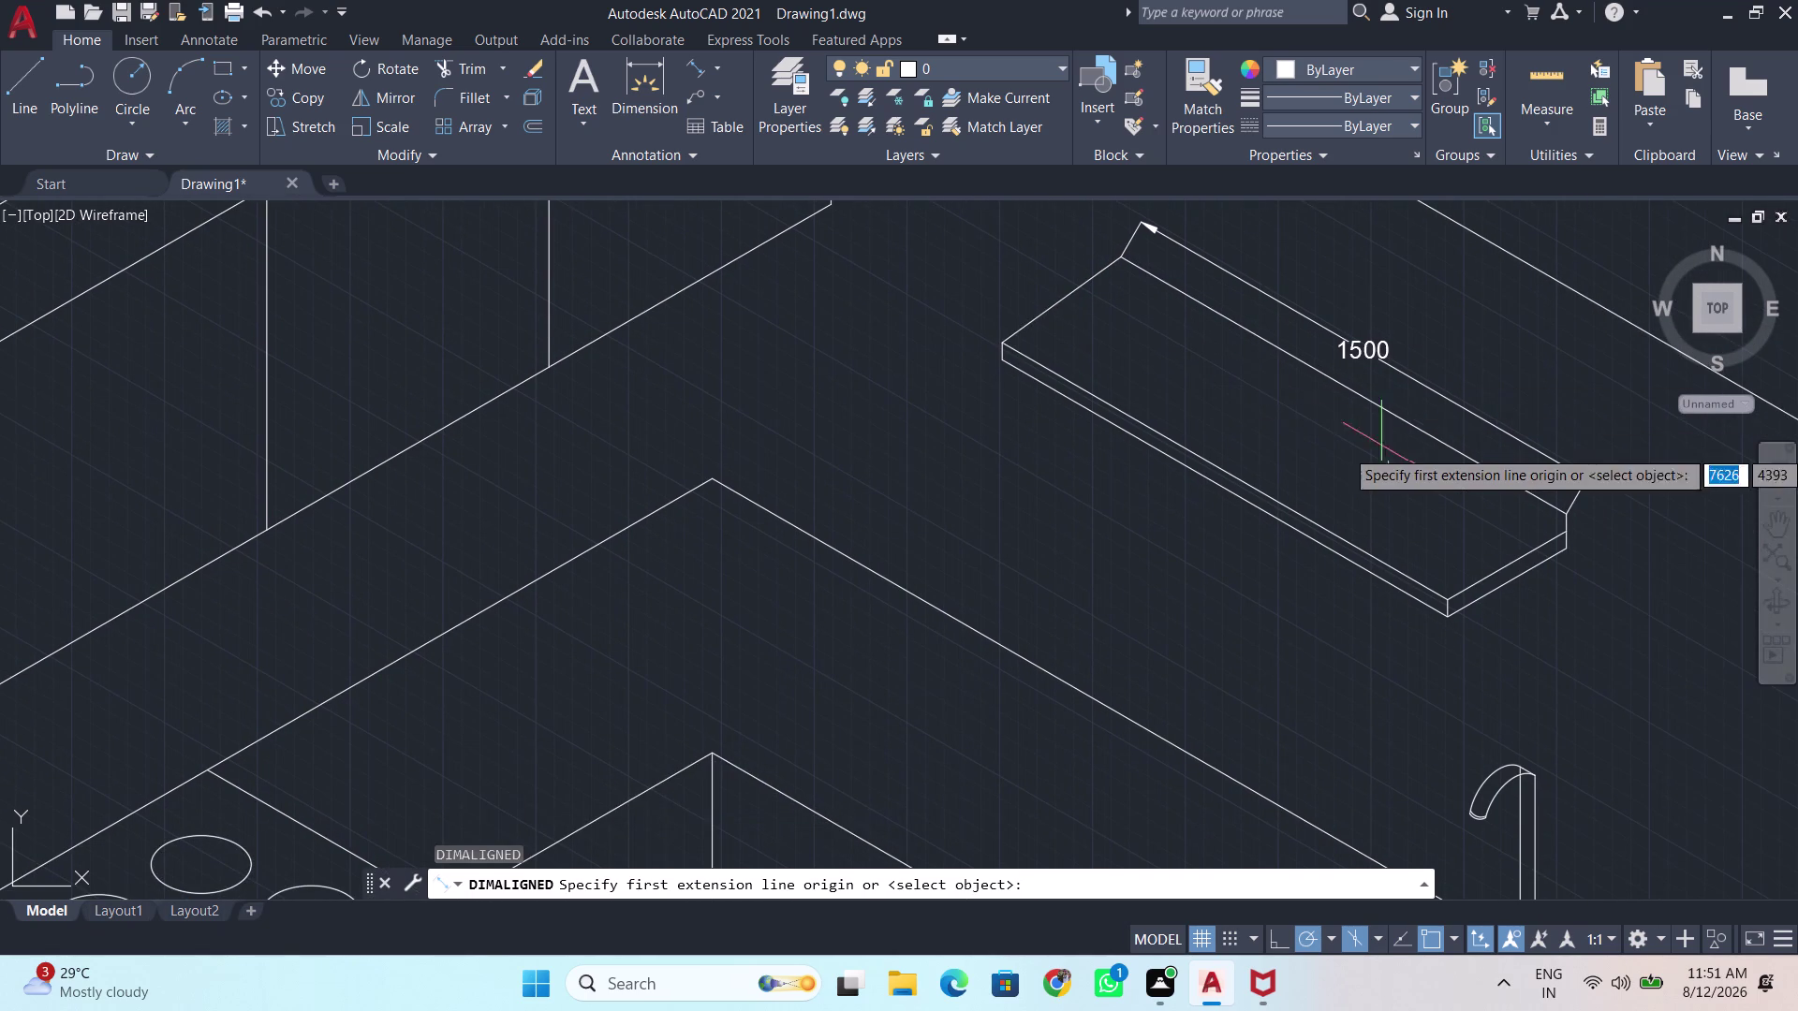
click(1562, 529)
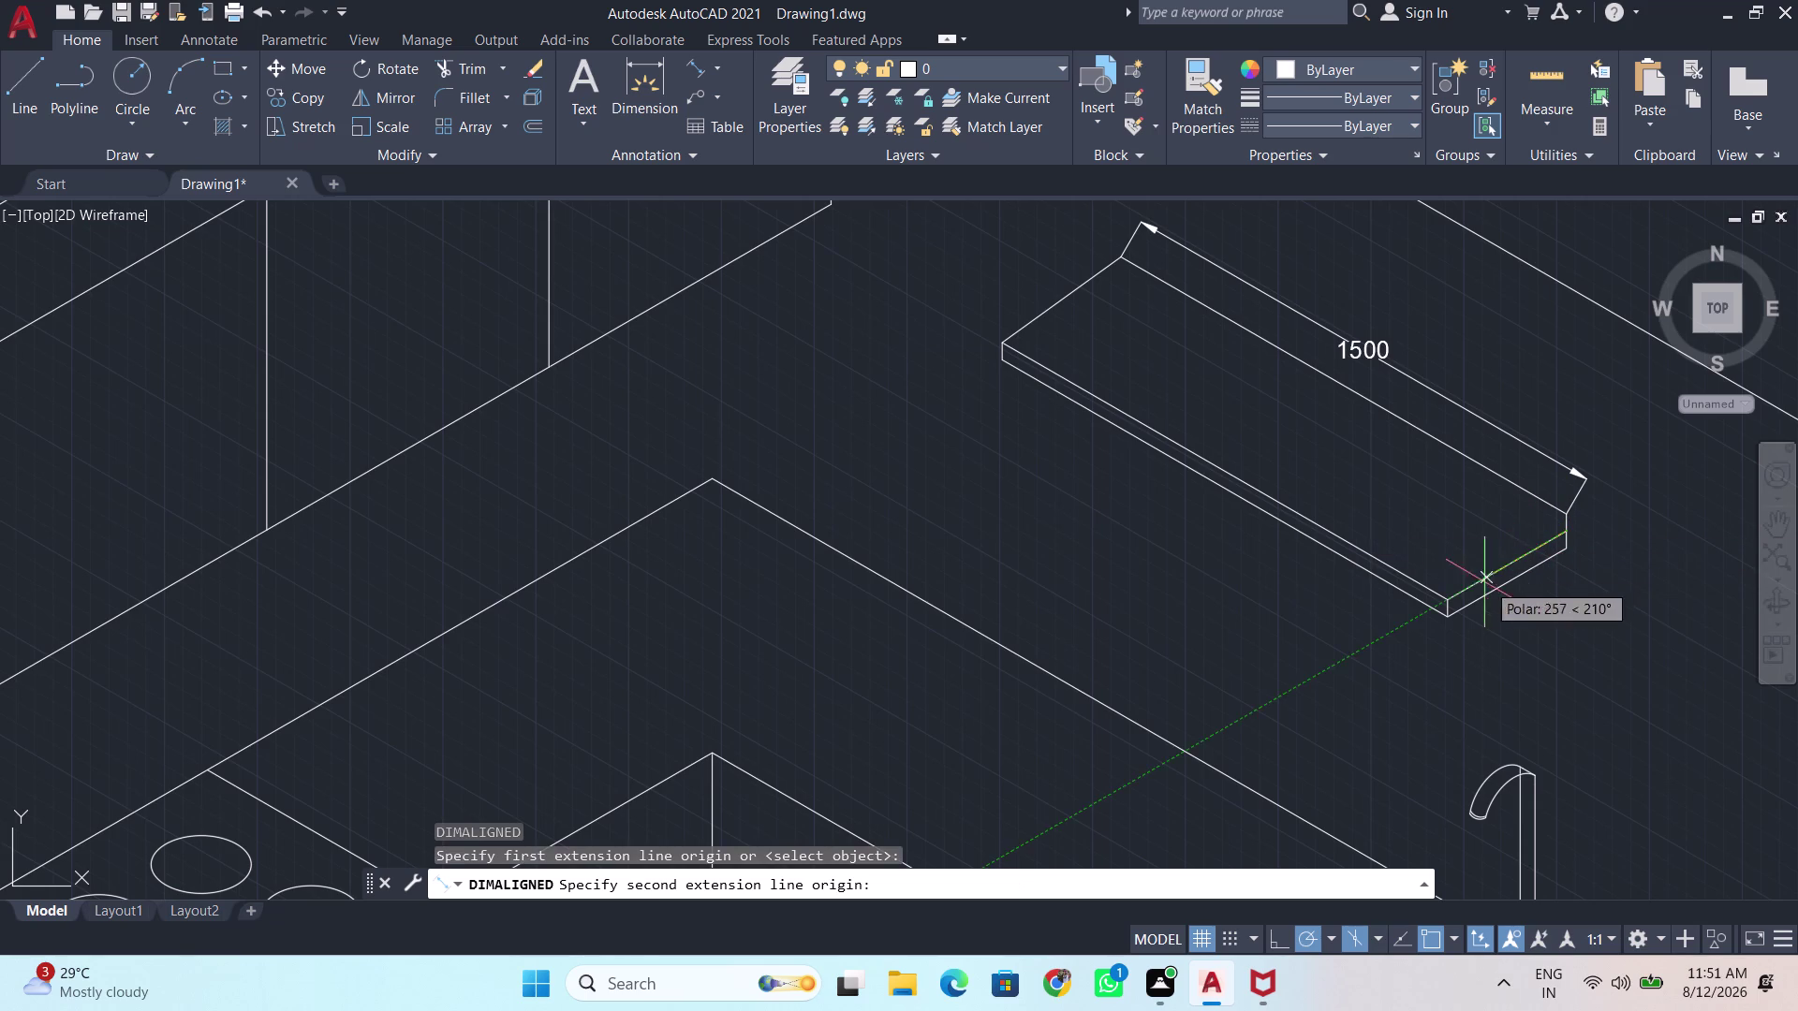
click(1436, 596)
click(1500, 628)
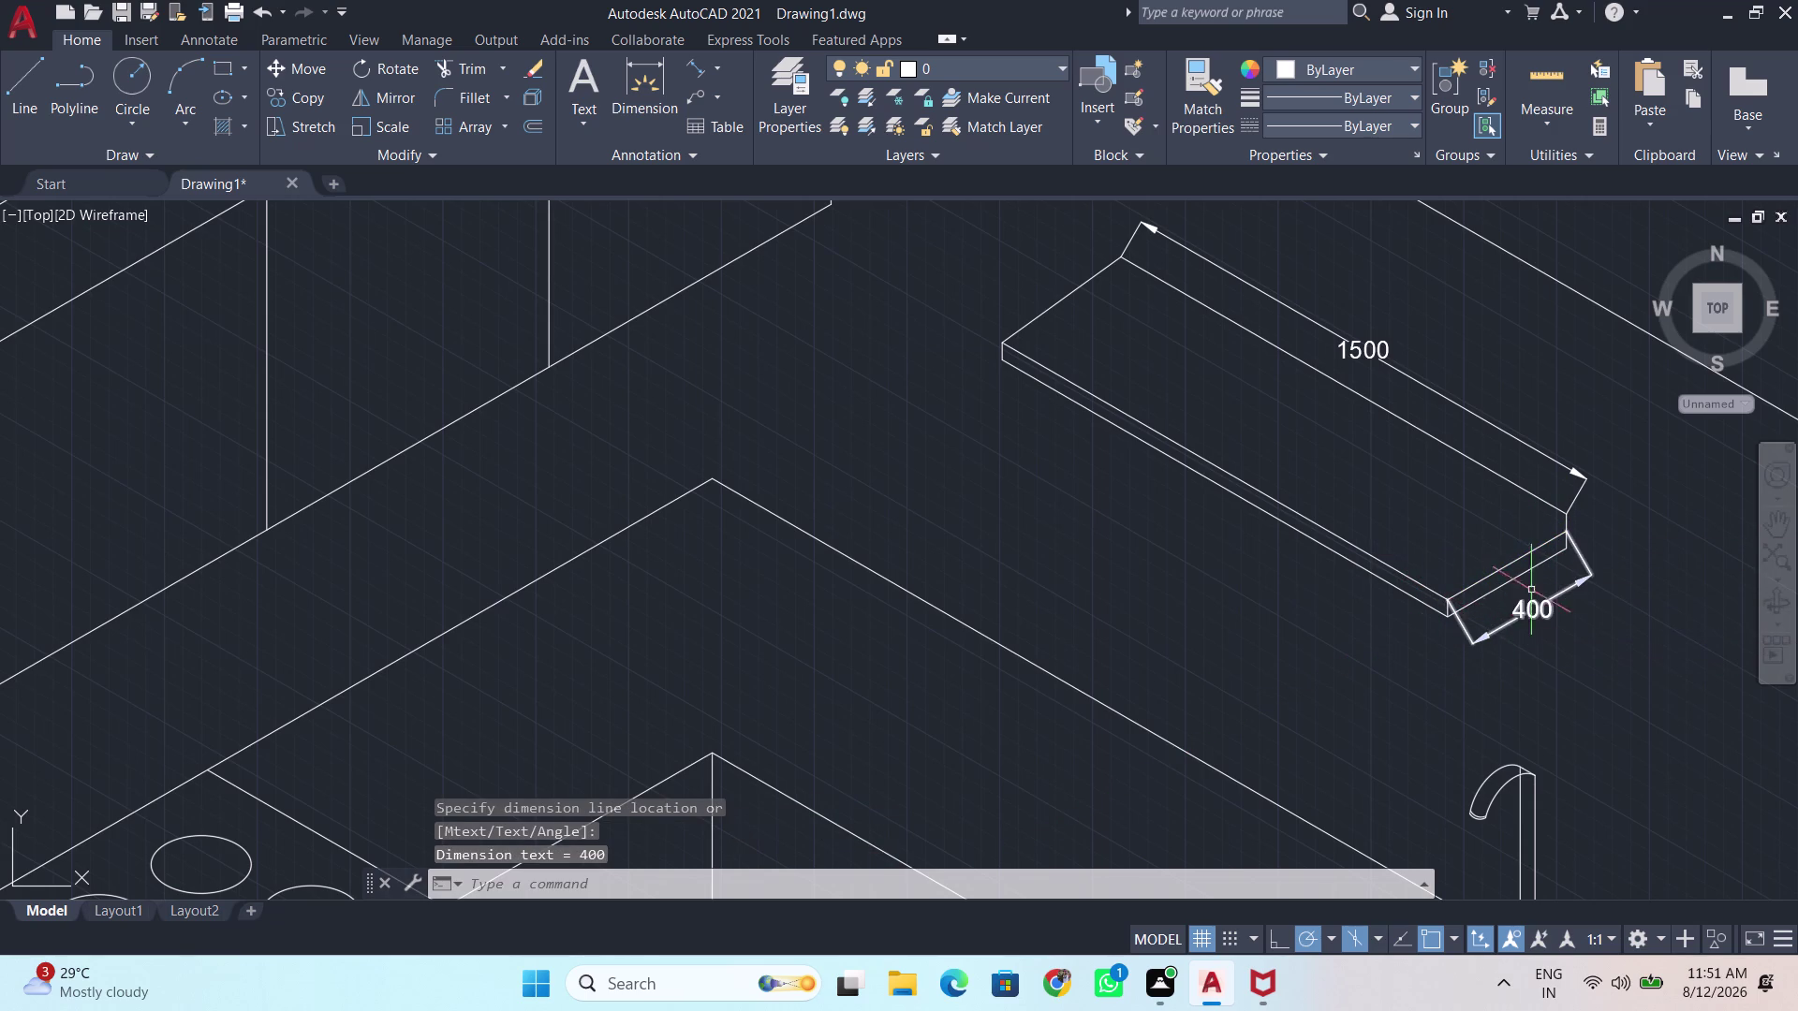
scroll(down, 3)
scroll(down, 3)
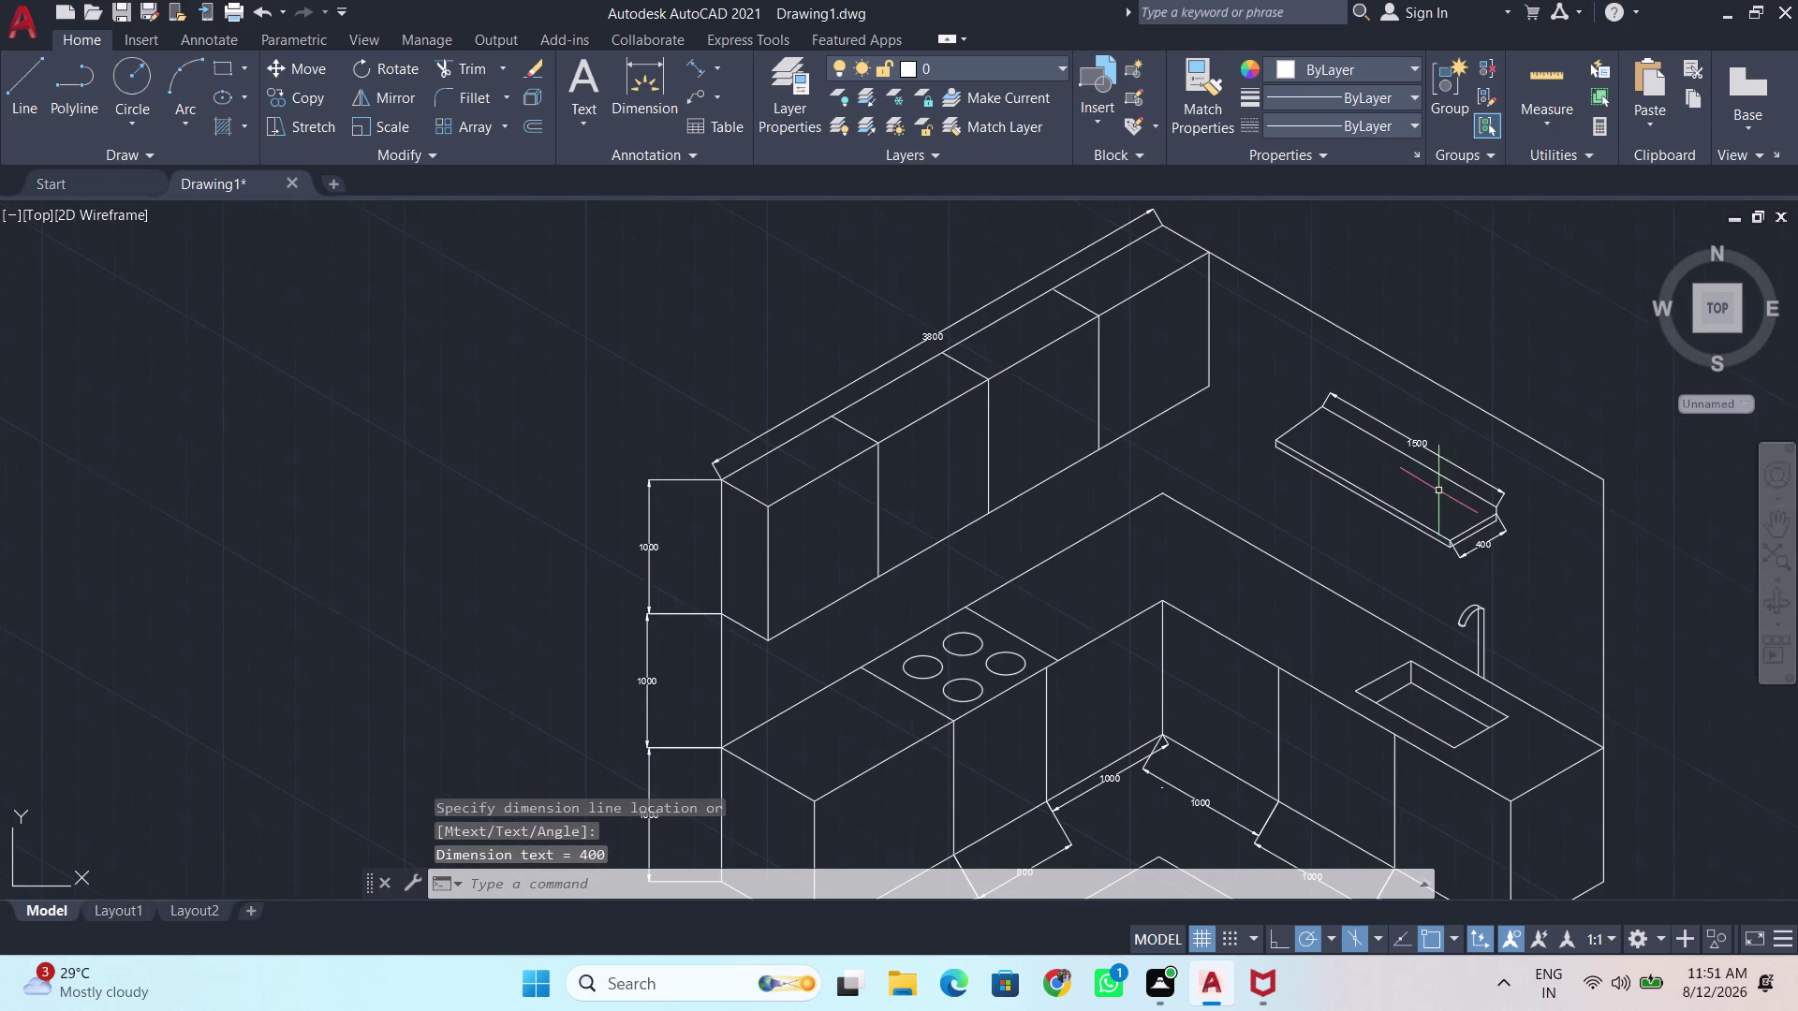
Pan up to the wall cabinets and dimension their end with a 400 aligned dimension.
middle_drag(1436, 497, 1122, 343)
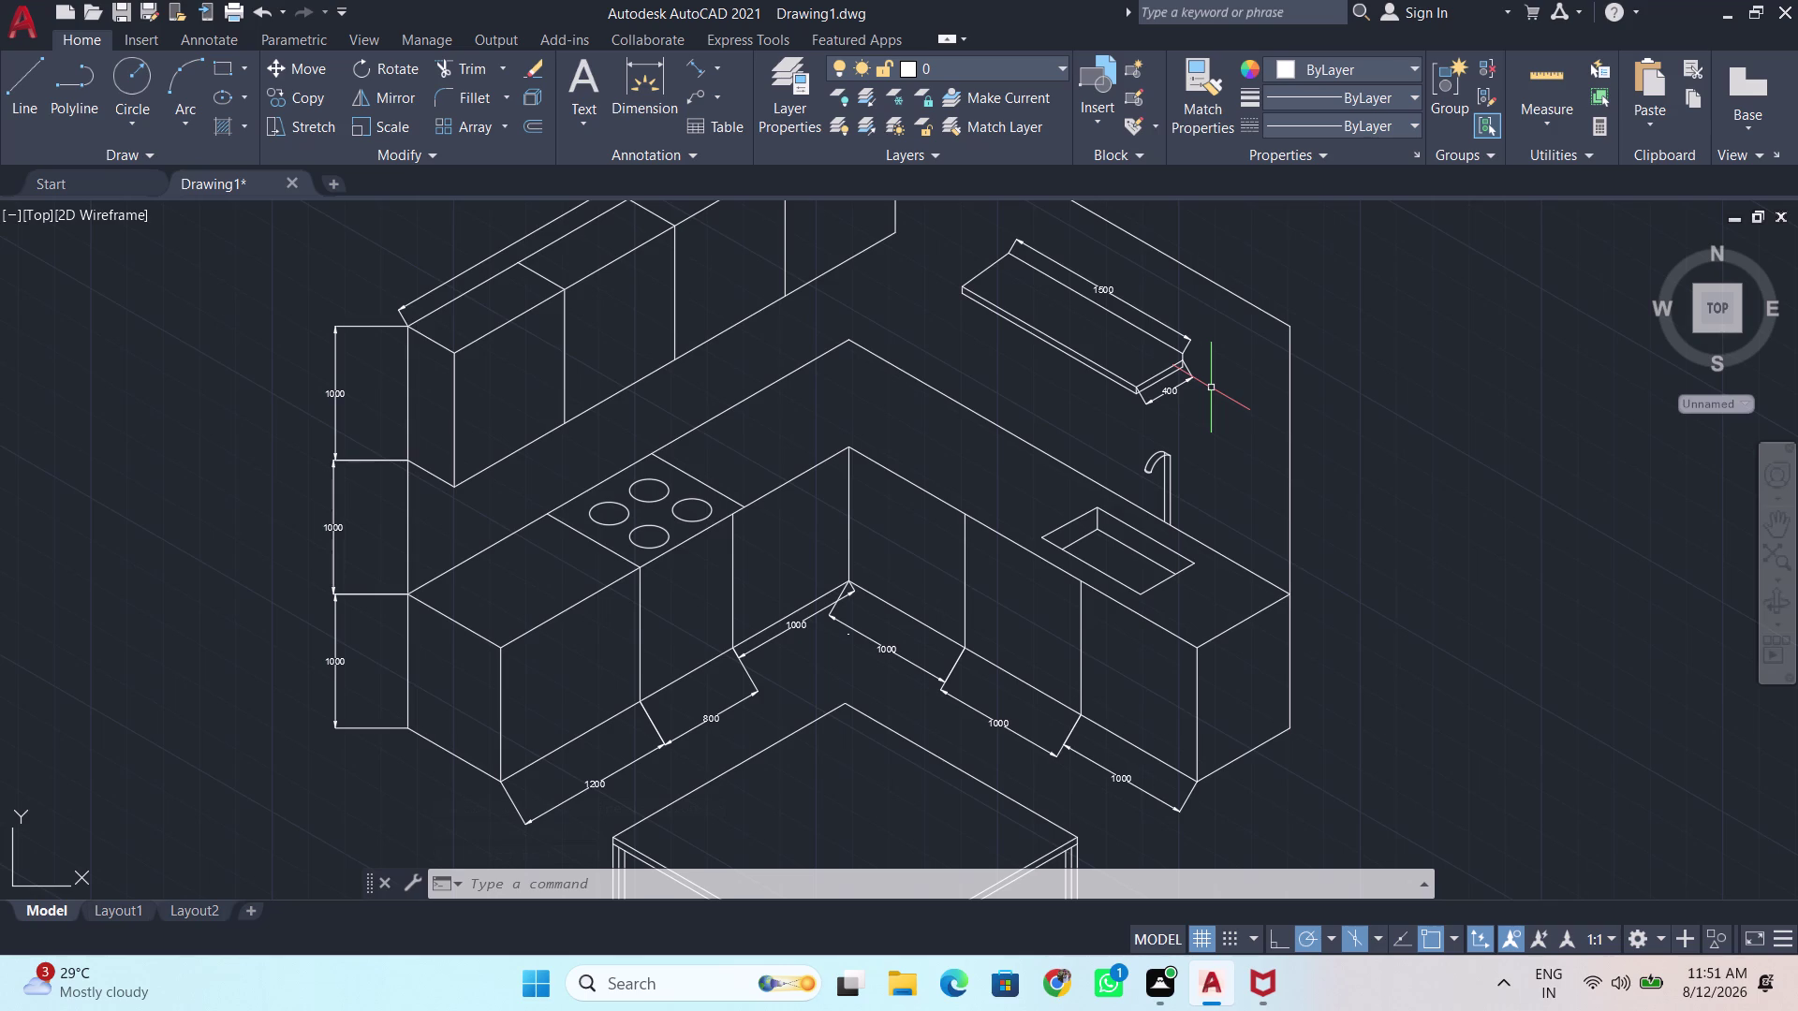
middle_drag(883, 520, 940, 894)
scroll(down, 3)
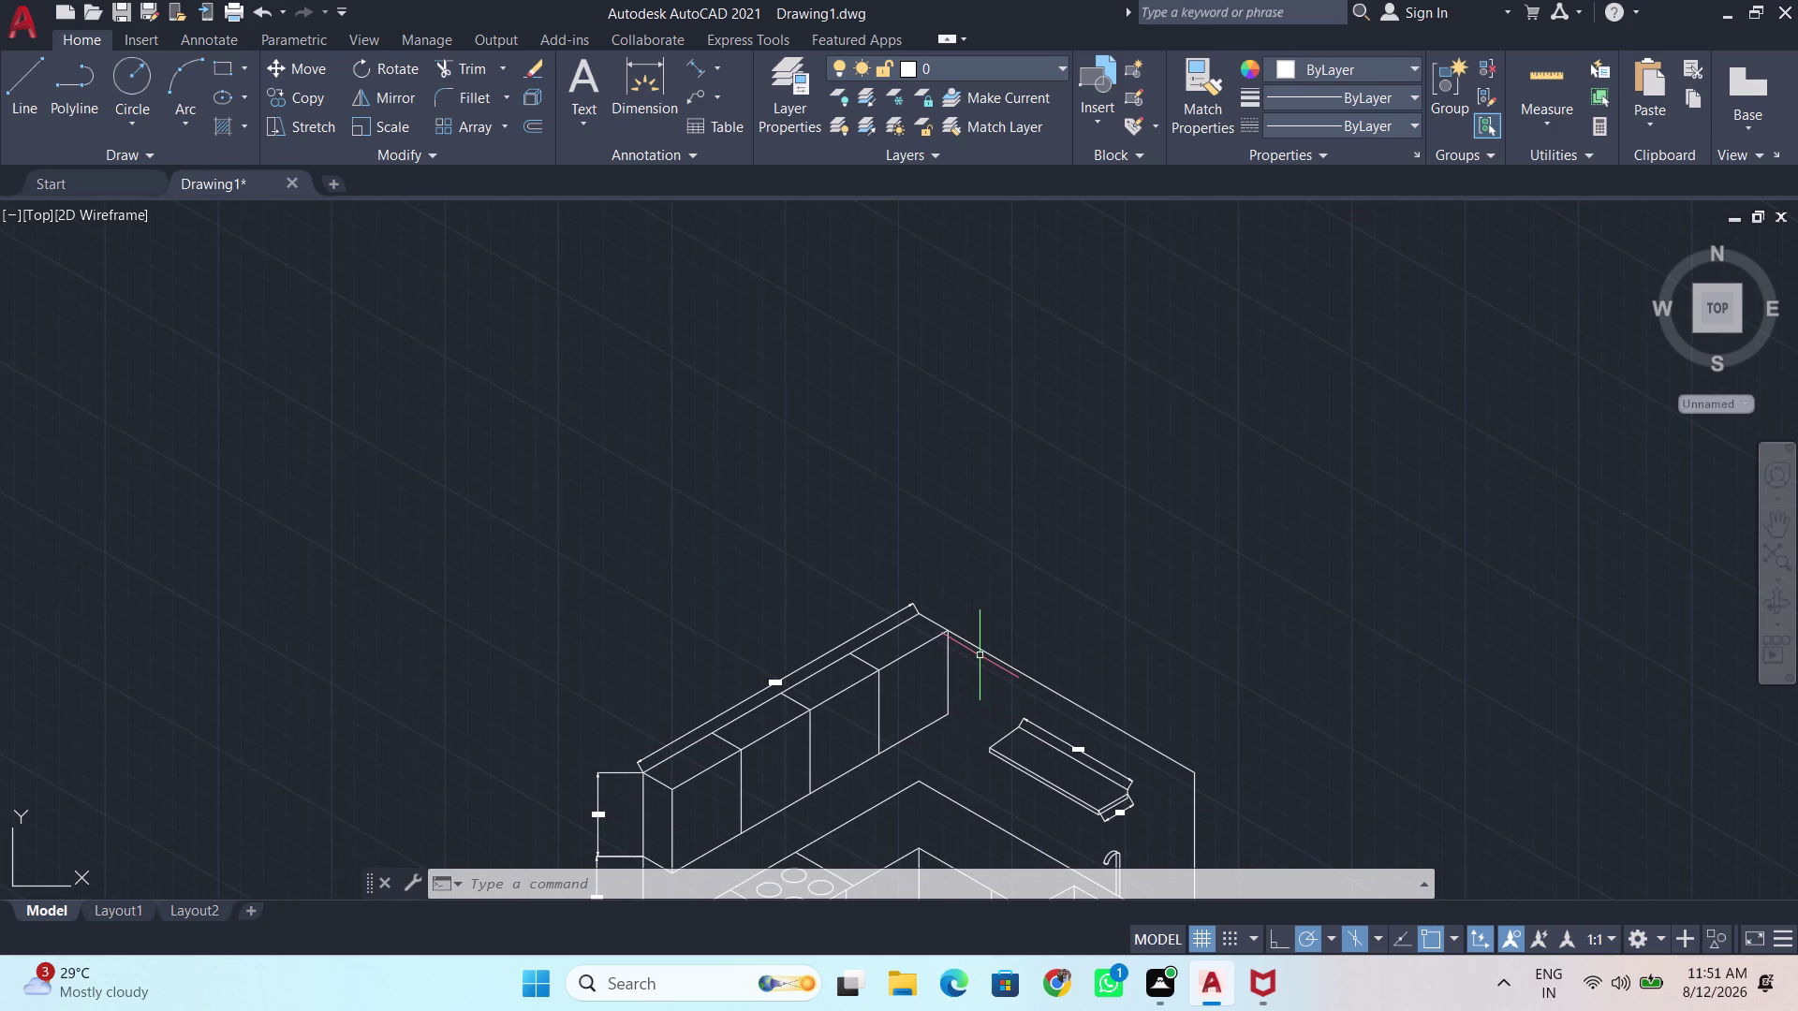
key(Return)
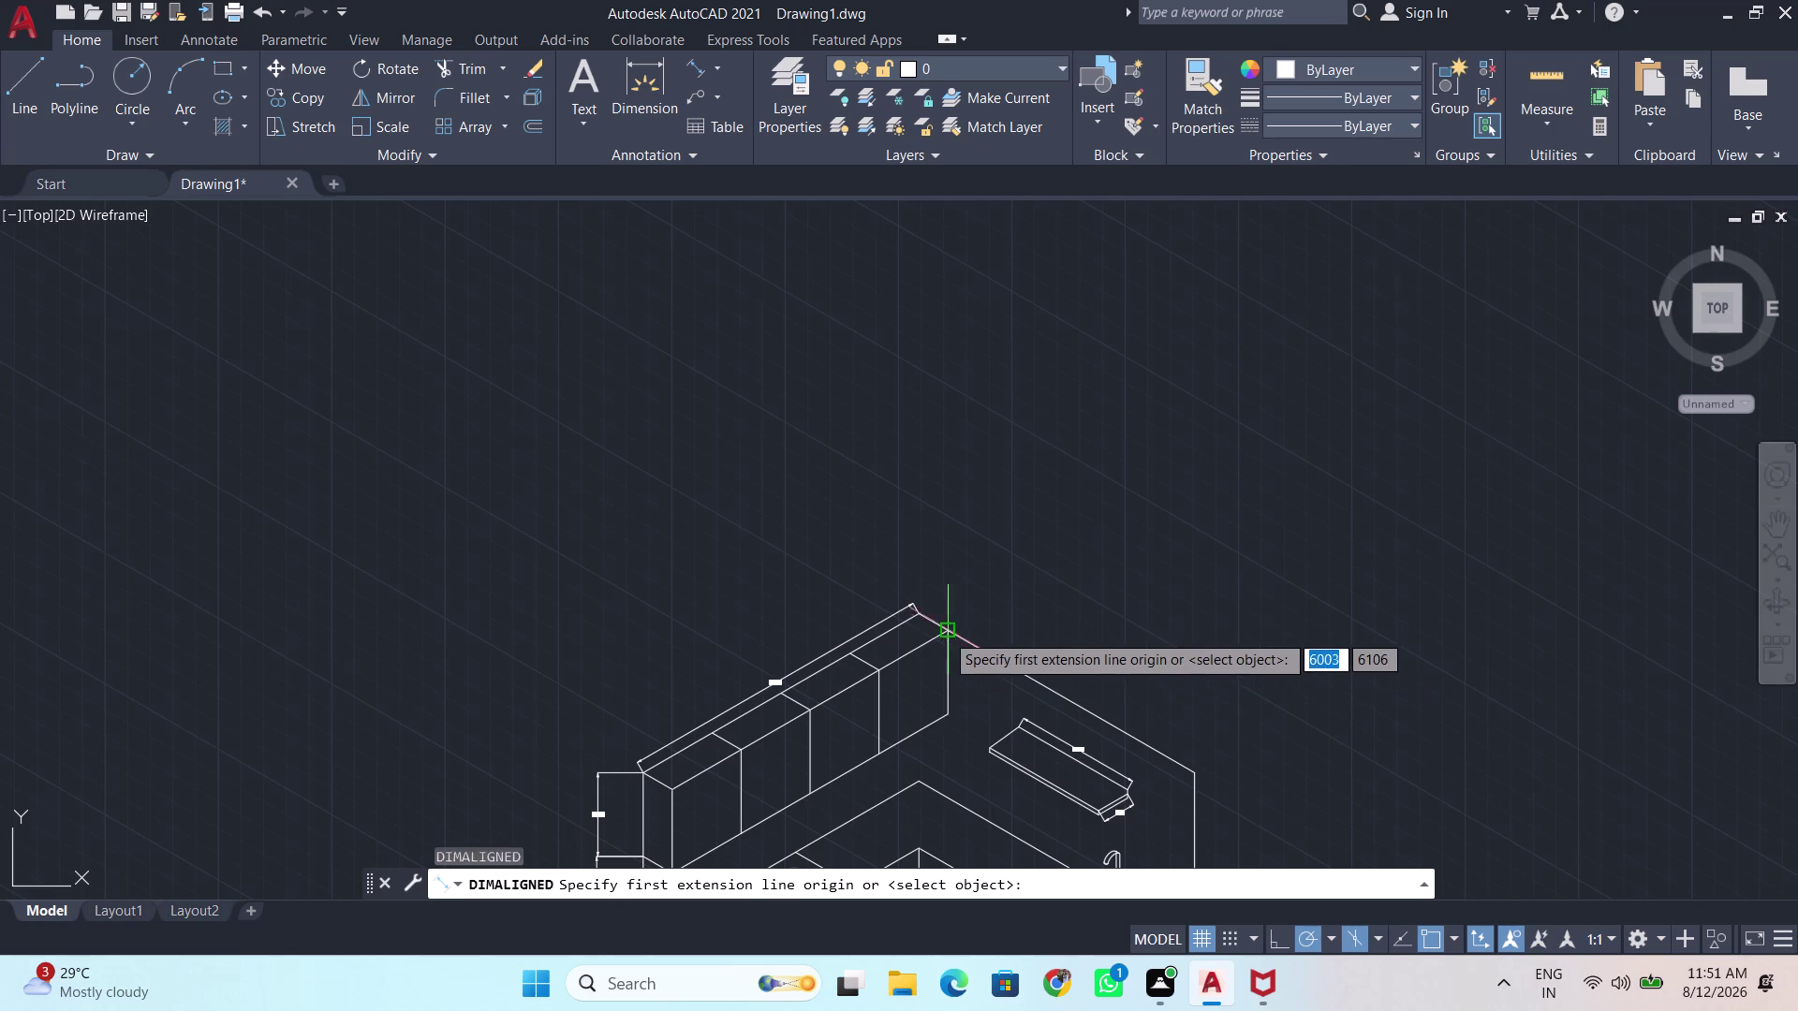
scroll(up, 3)
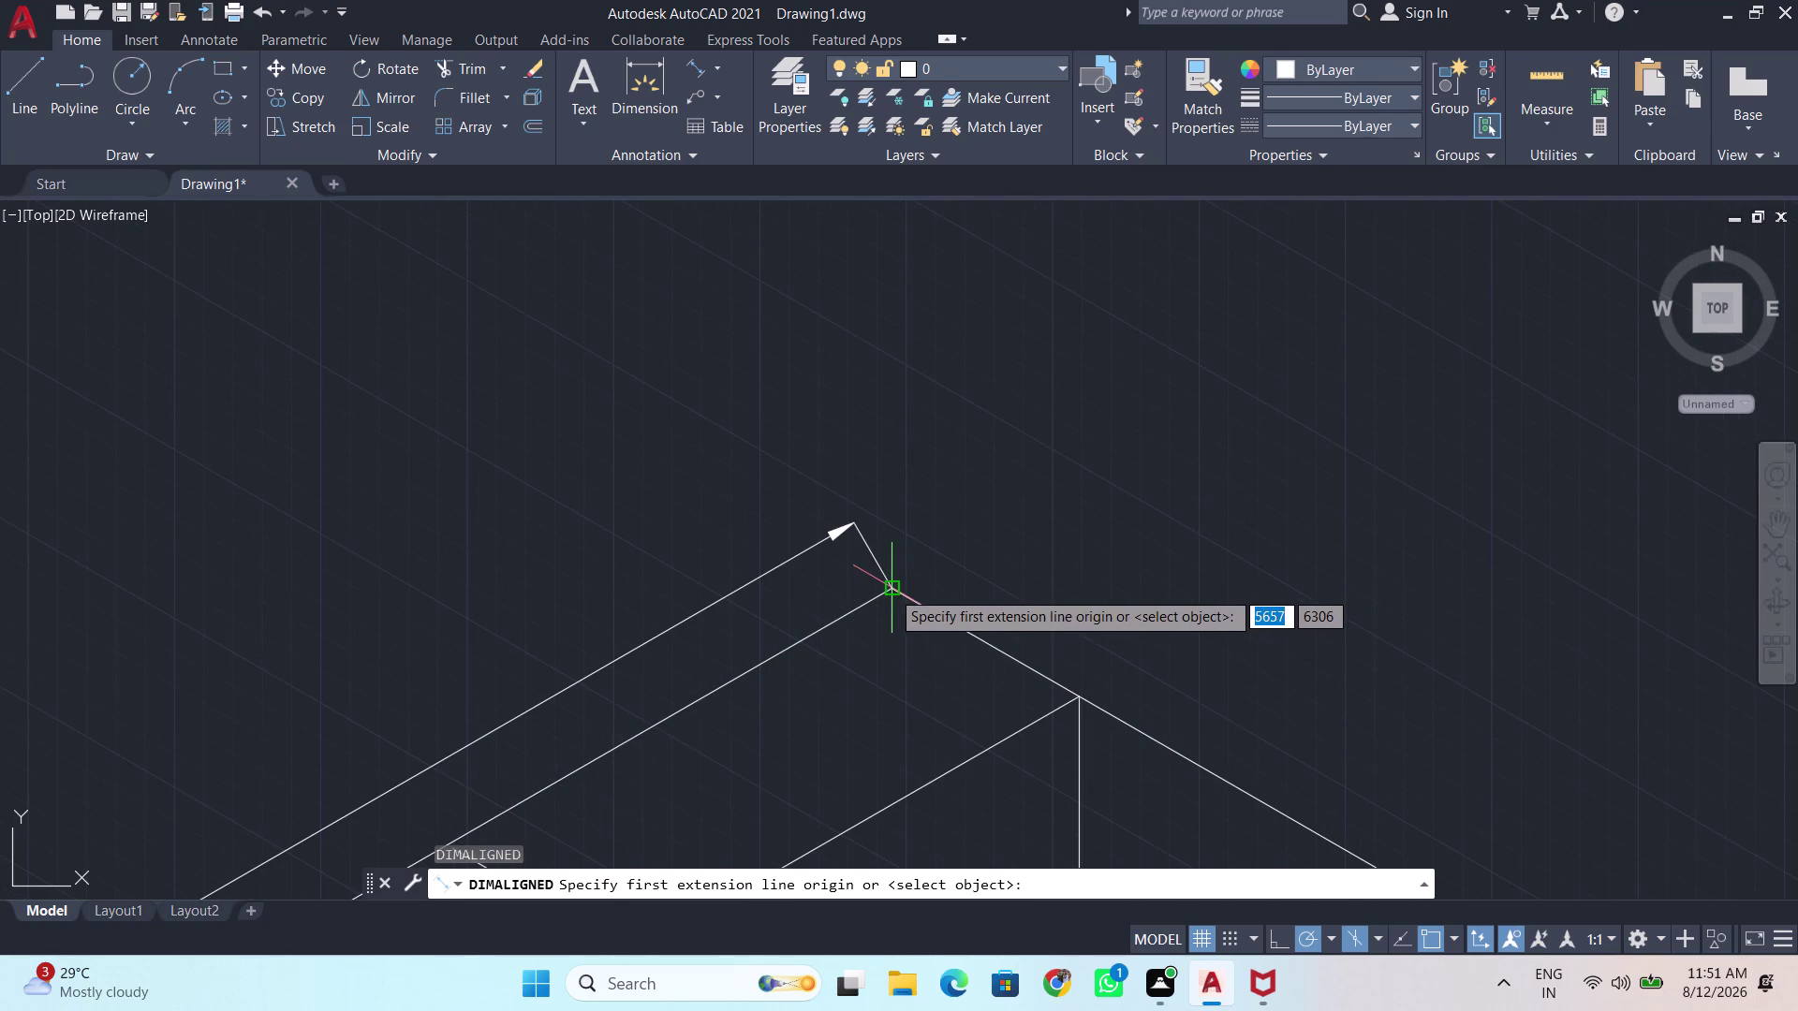
click(891, 590)
click(1082, 698)
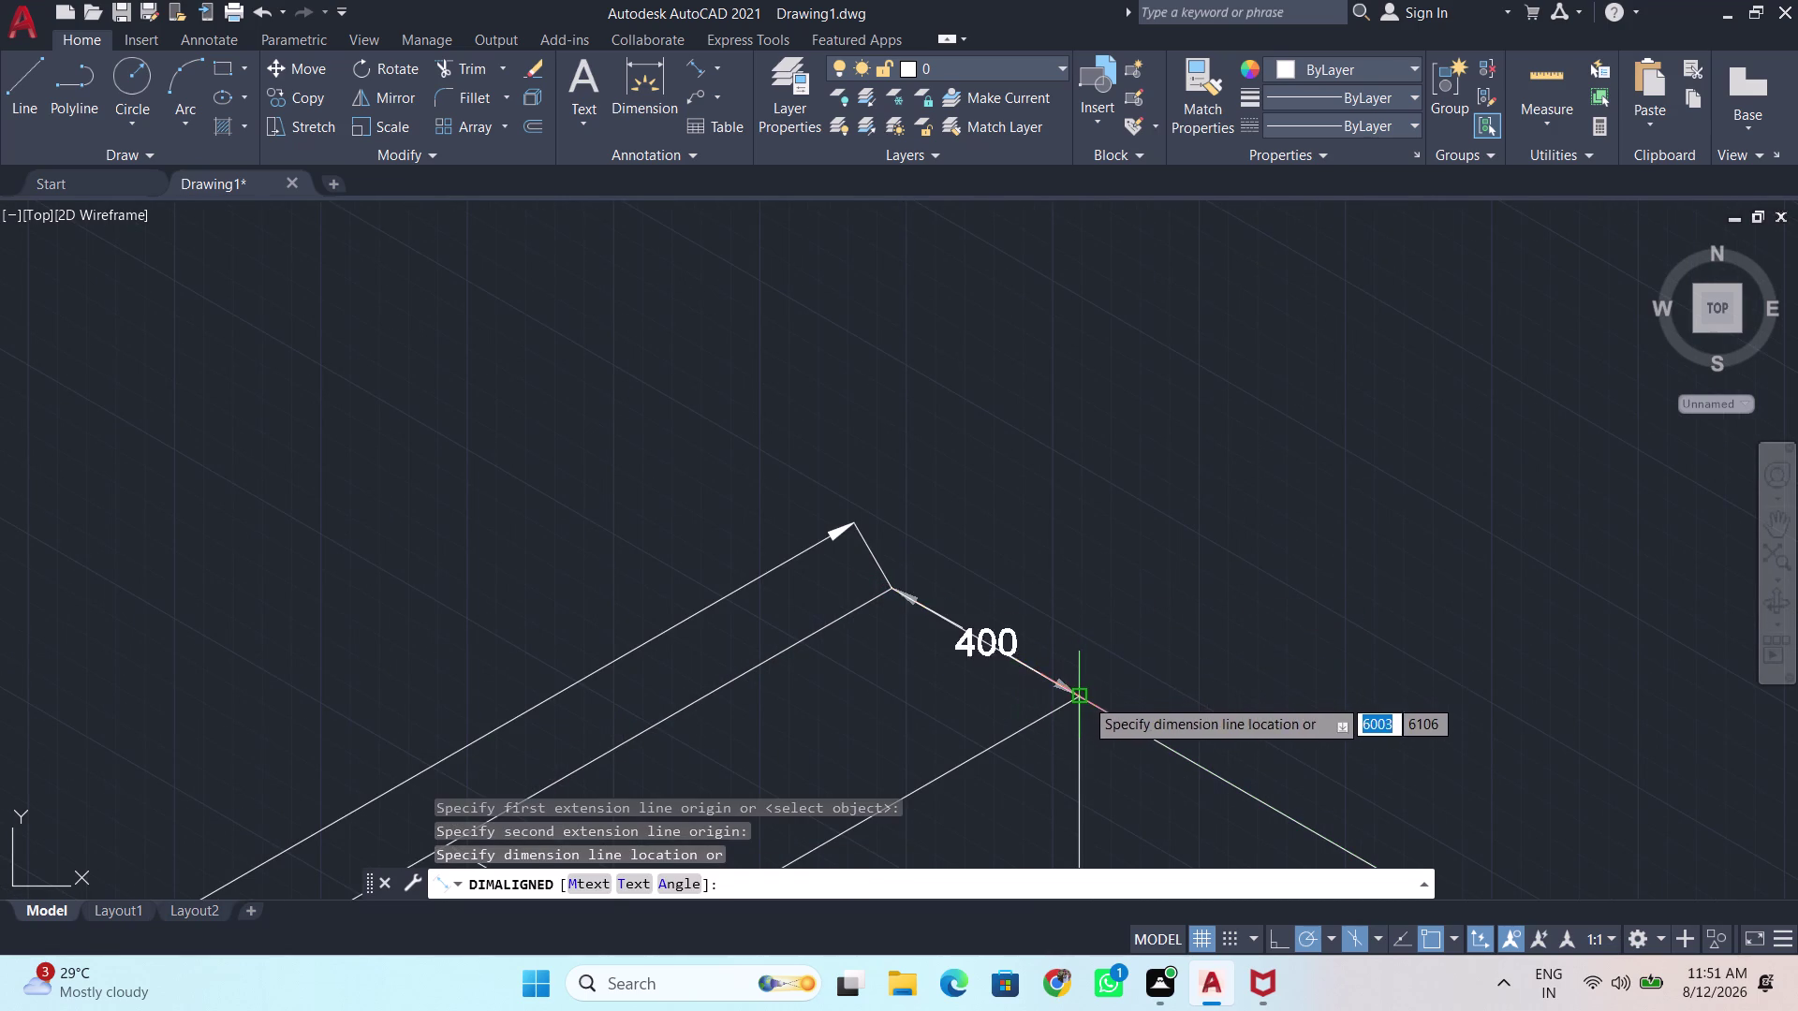
click(1138, 630)
Restart the aligned dimension and pan the view down to the table top.
key(Return)
scroll(down, 3)
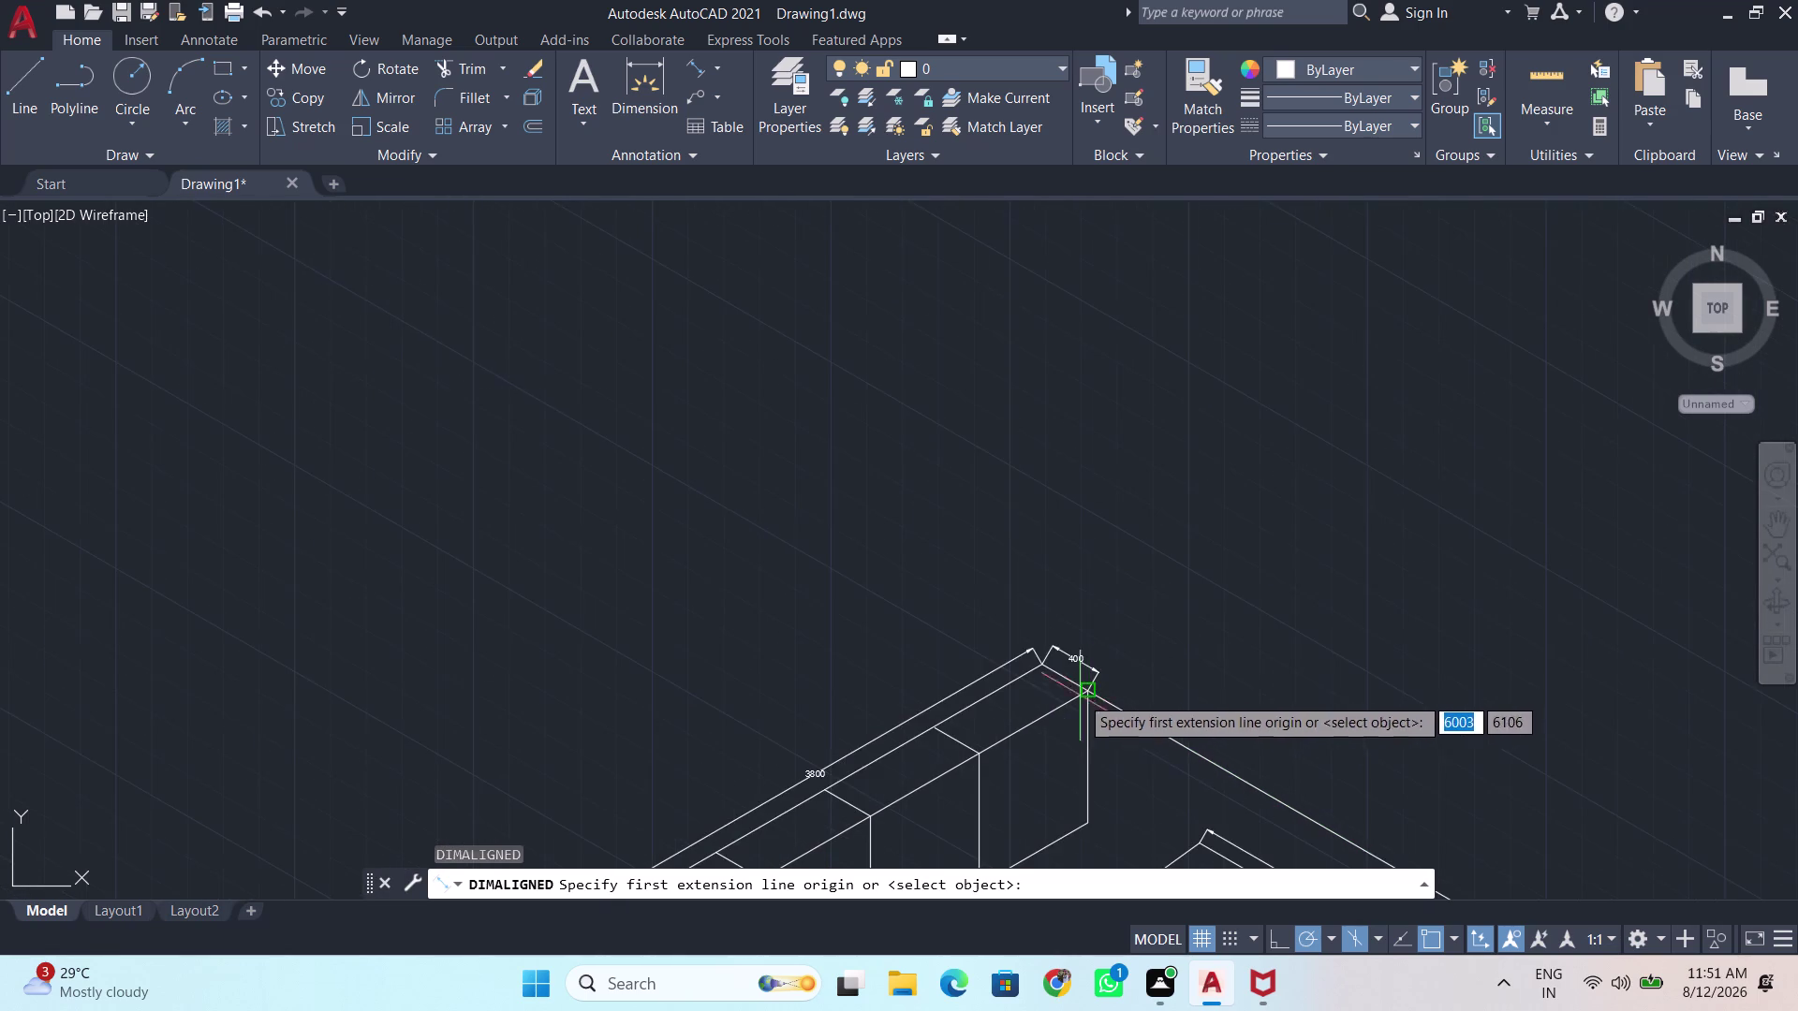
middle_drag(1054, 714, 866, 233)
scroll(down, 3)
middle_drag(870, 478, 888, 388)
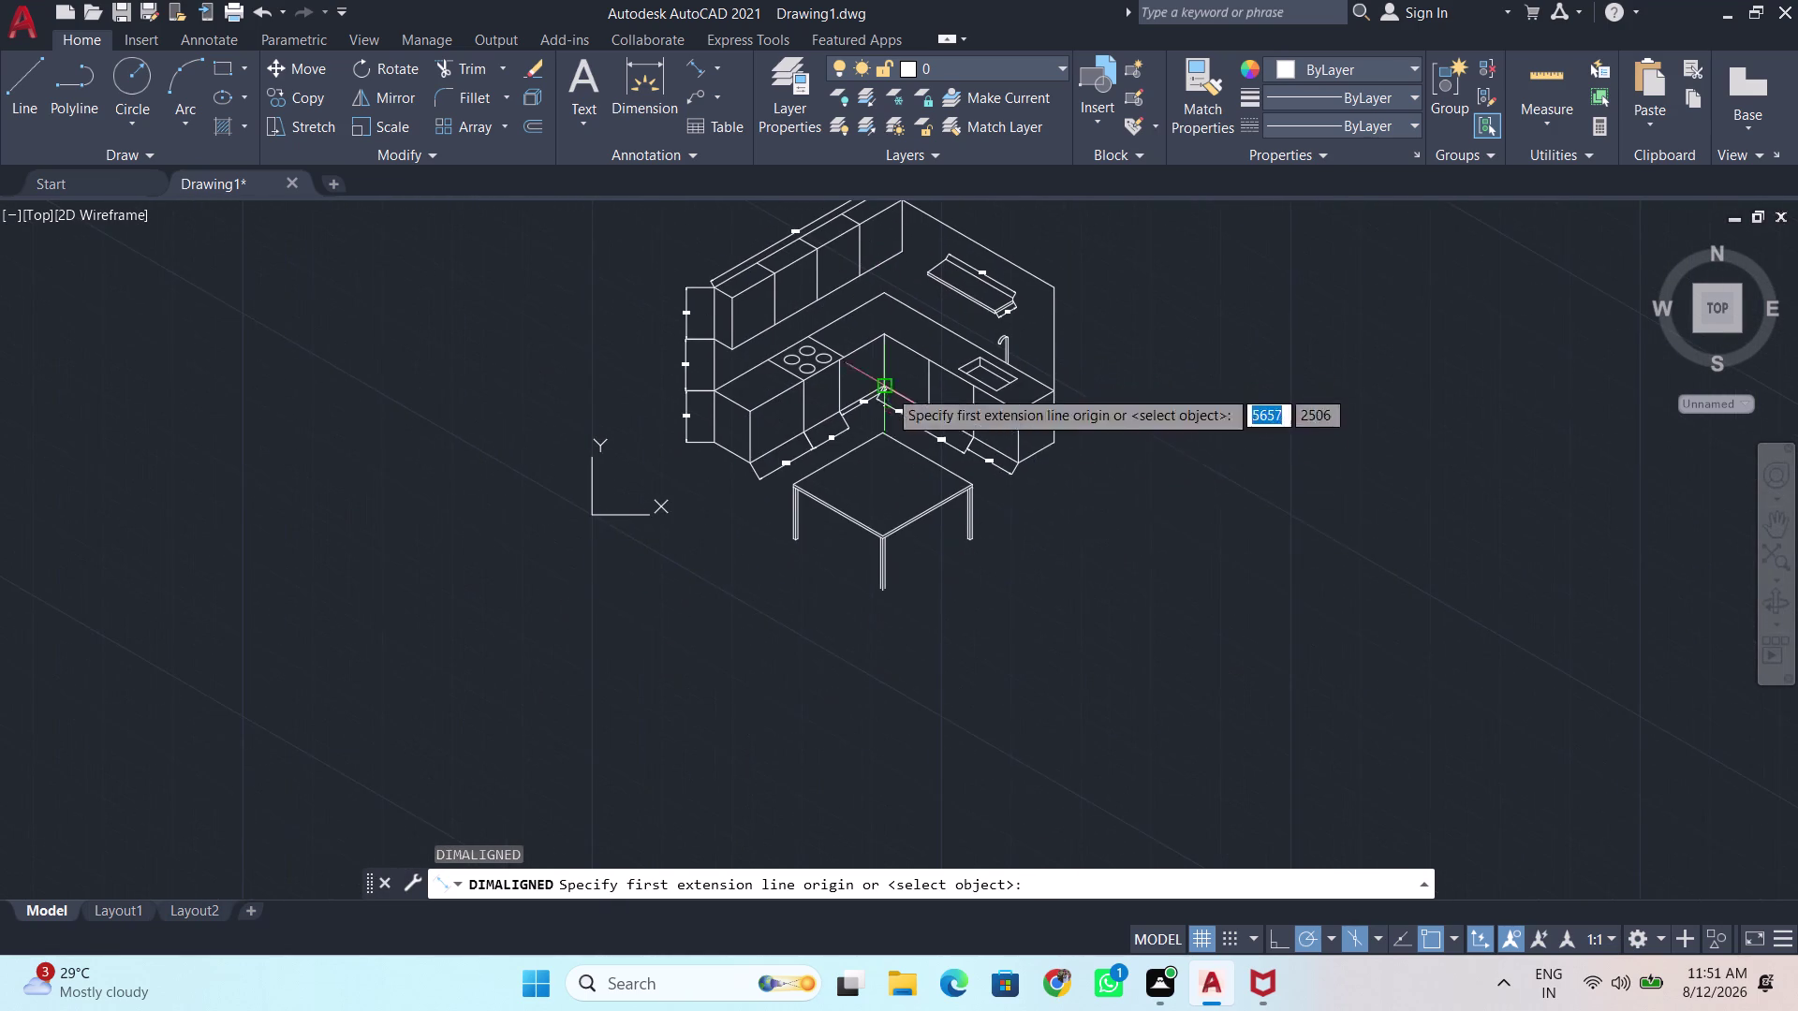
Add a 2000 aligned dimension along the table top's right front edge.
scroll(up, 3)
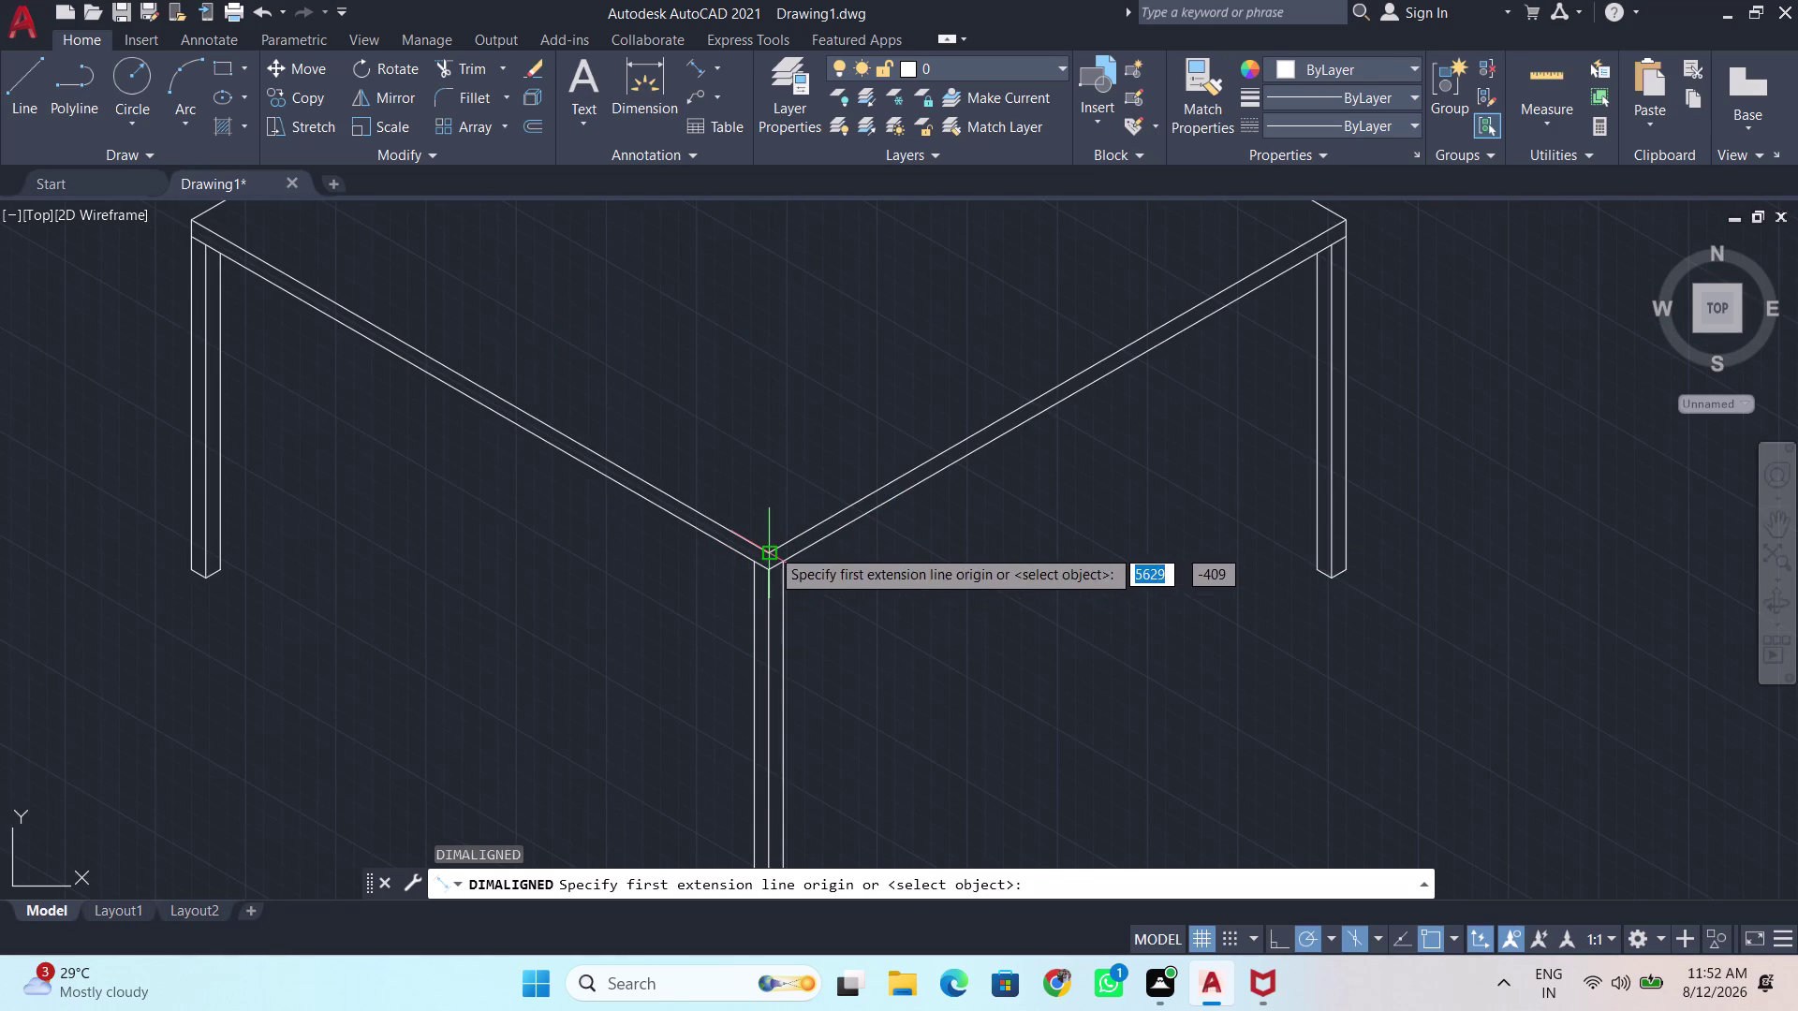
click(771, 547)
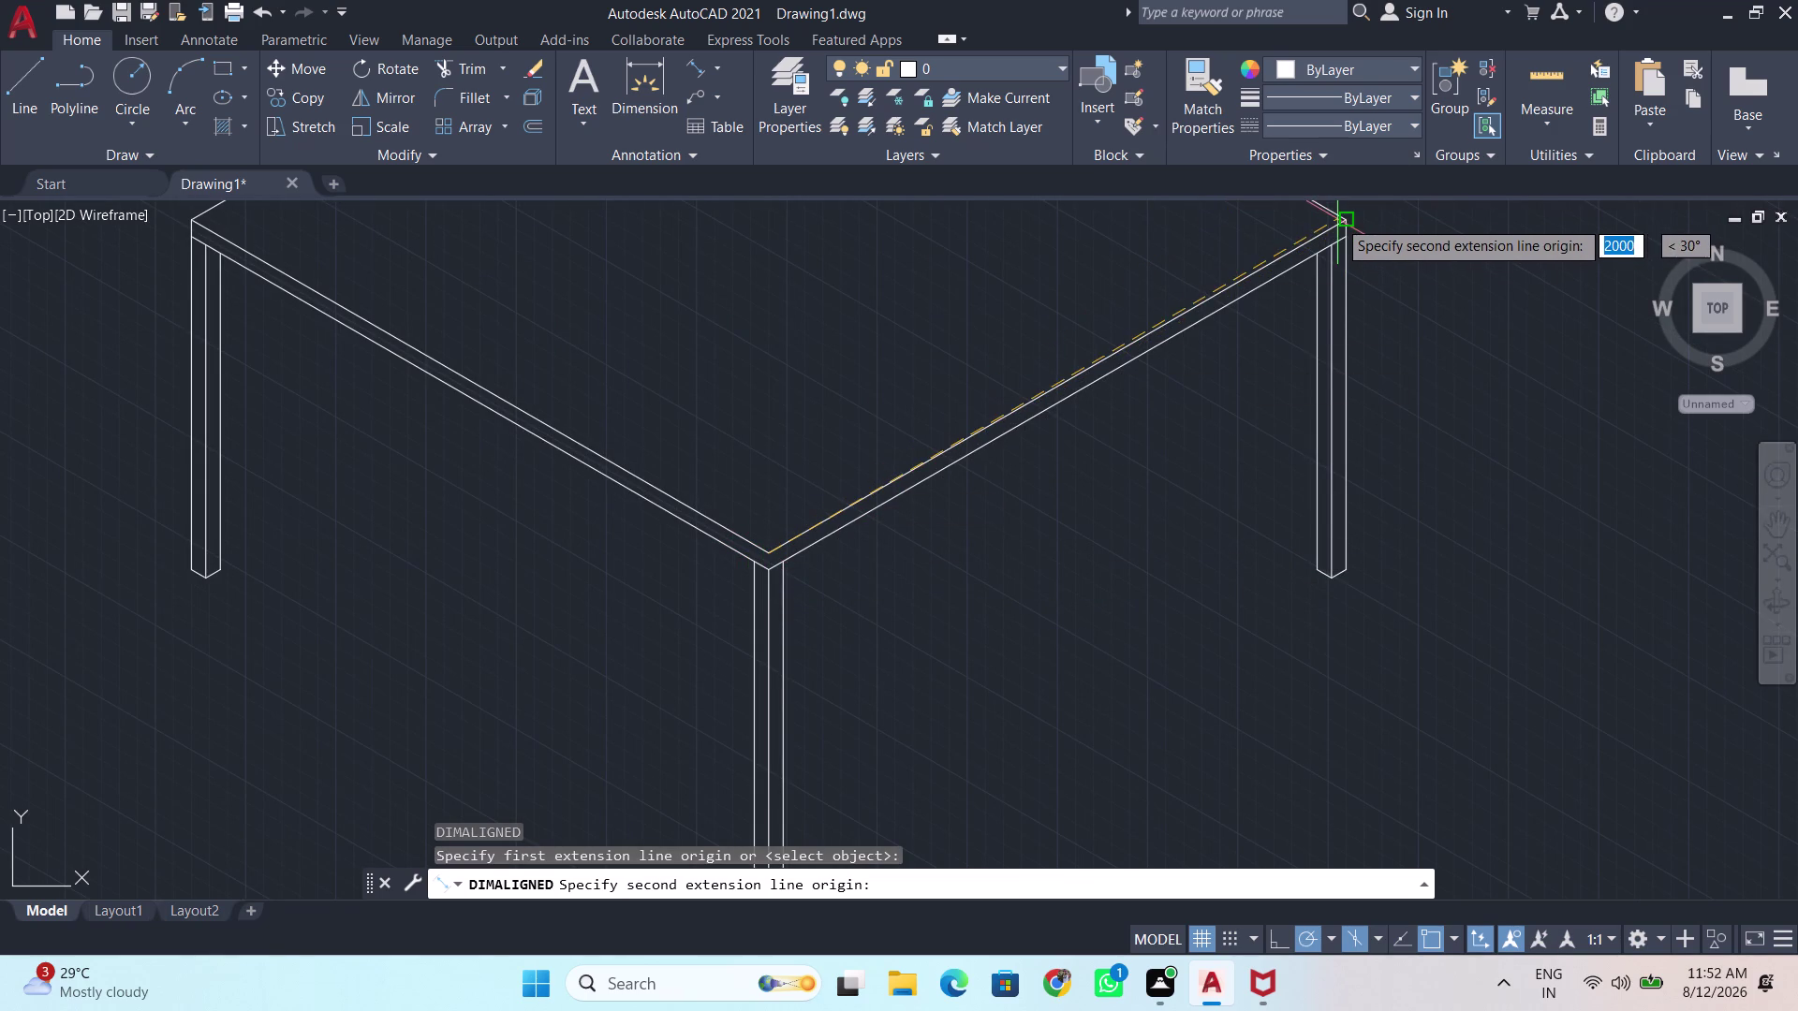
click(1344, 223)
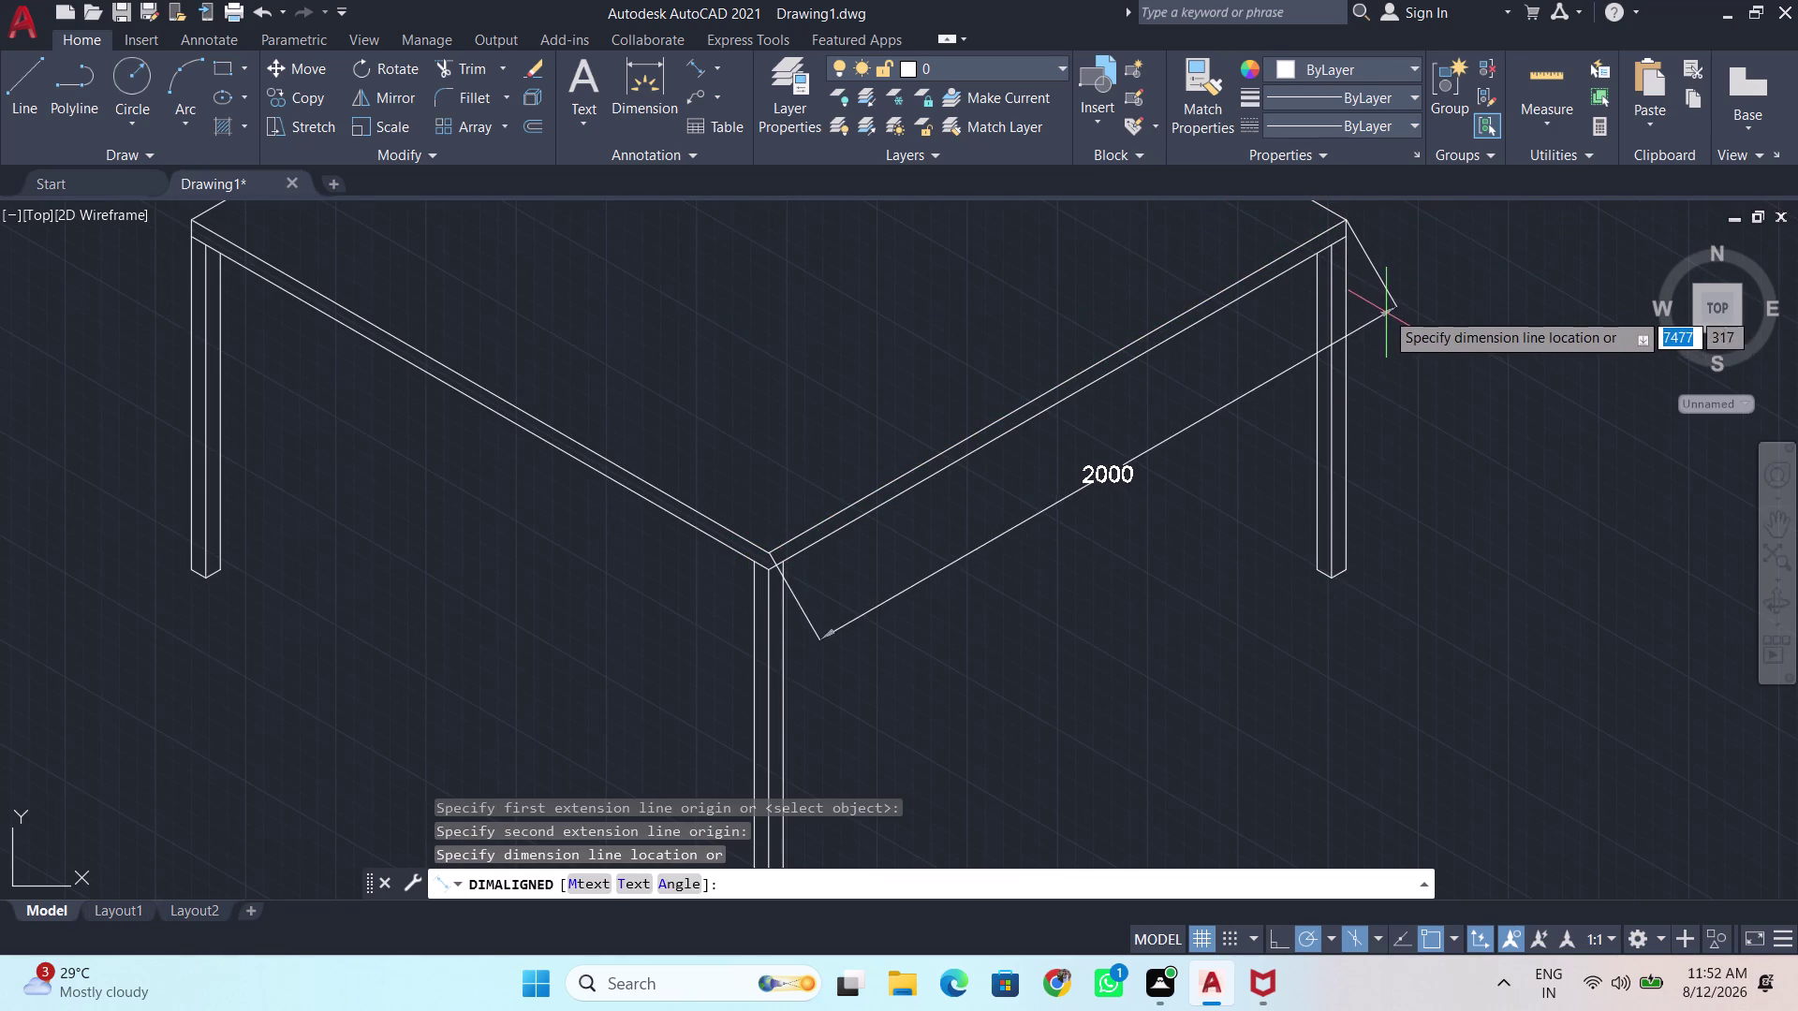
click(1385, 310)
key(Return)
Add a 2000 aligned dimension along the table top's left front edge.
scroll(down, 3)
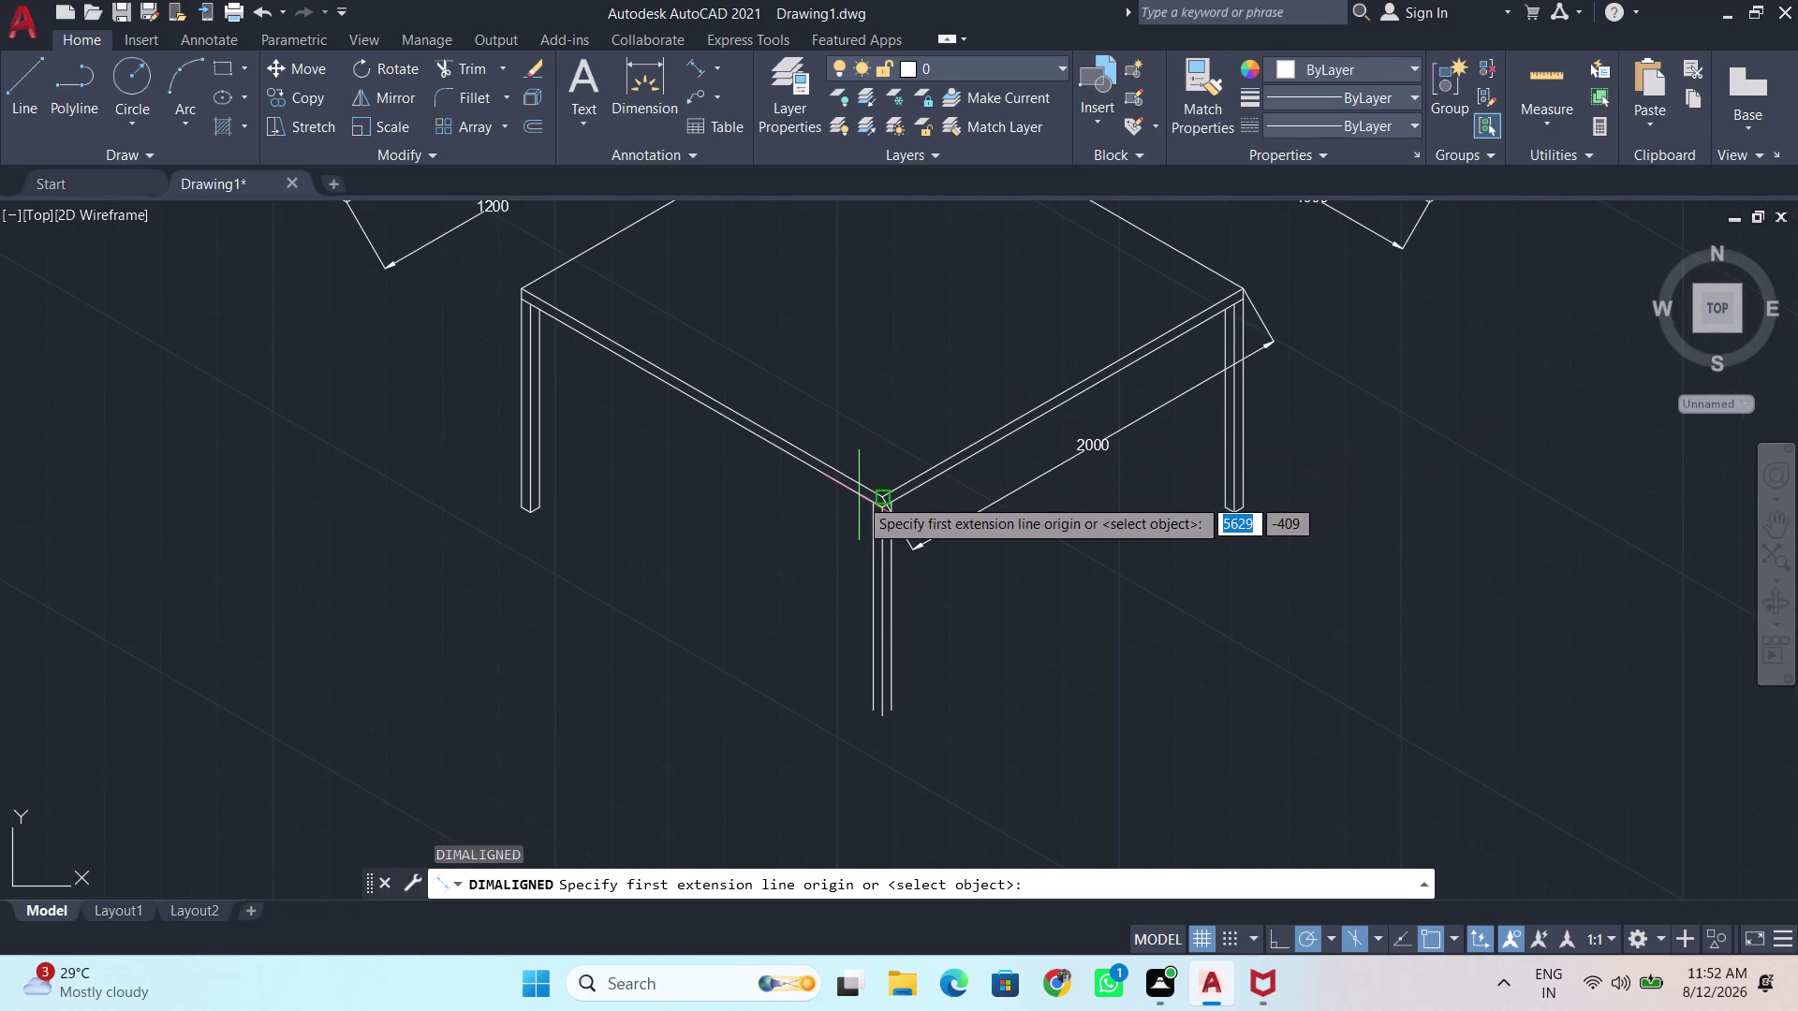
click(883, 493)
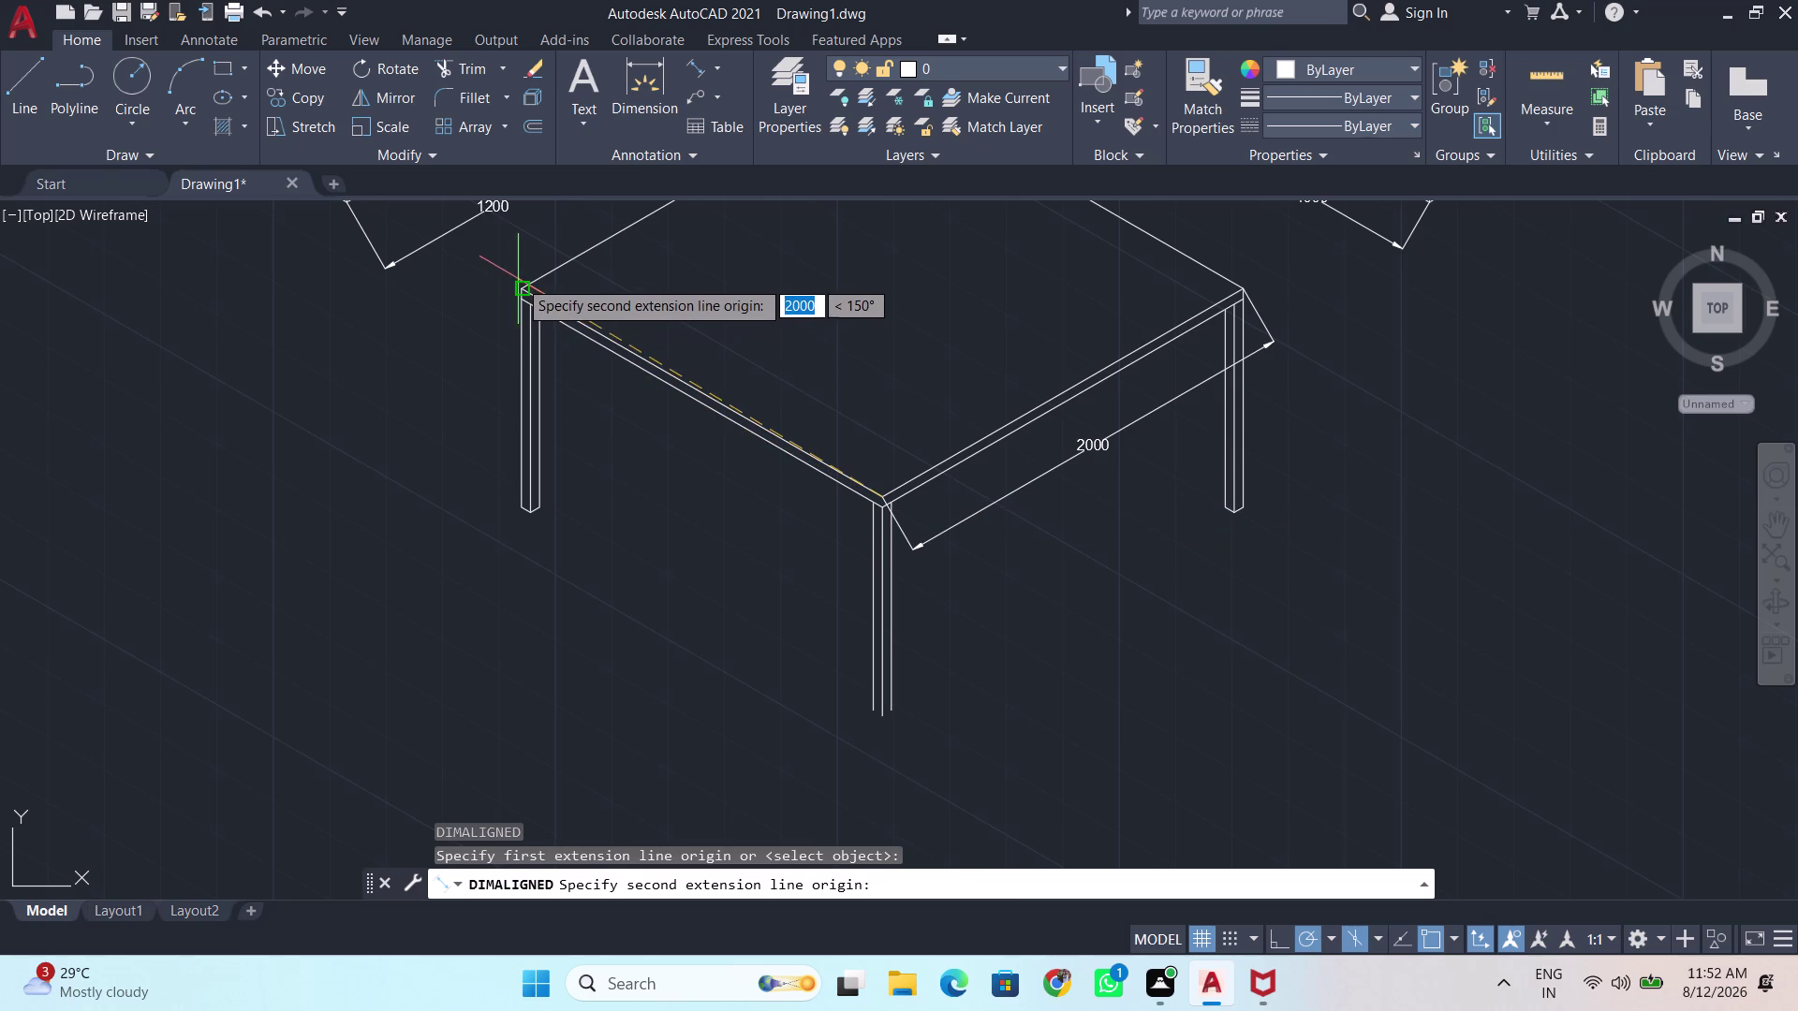
click(520, 287)
click(511, 314)
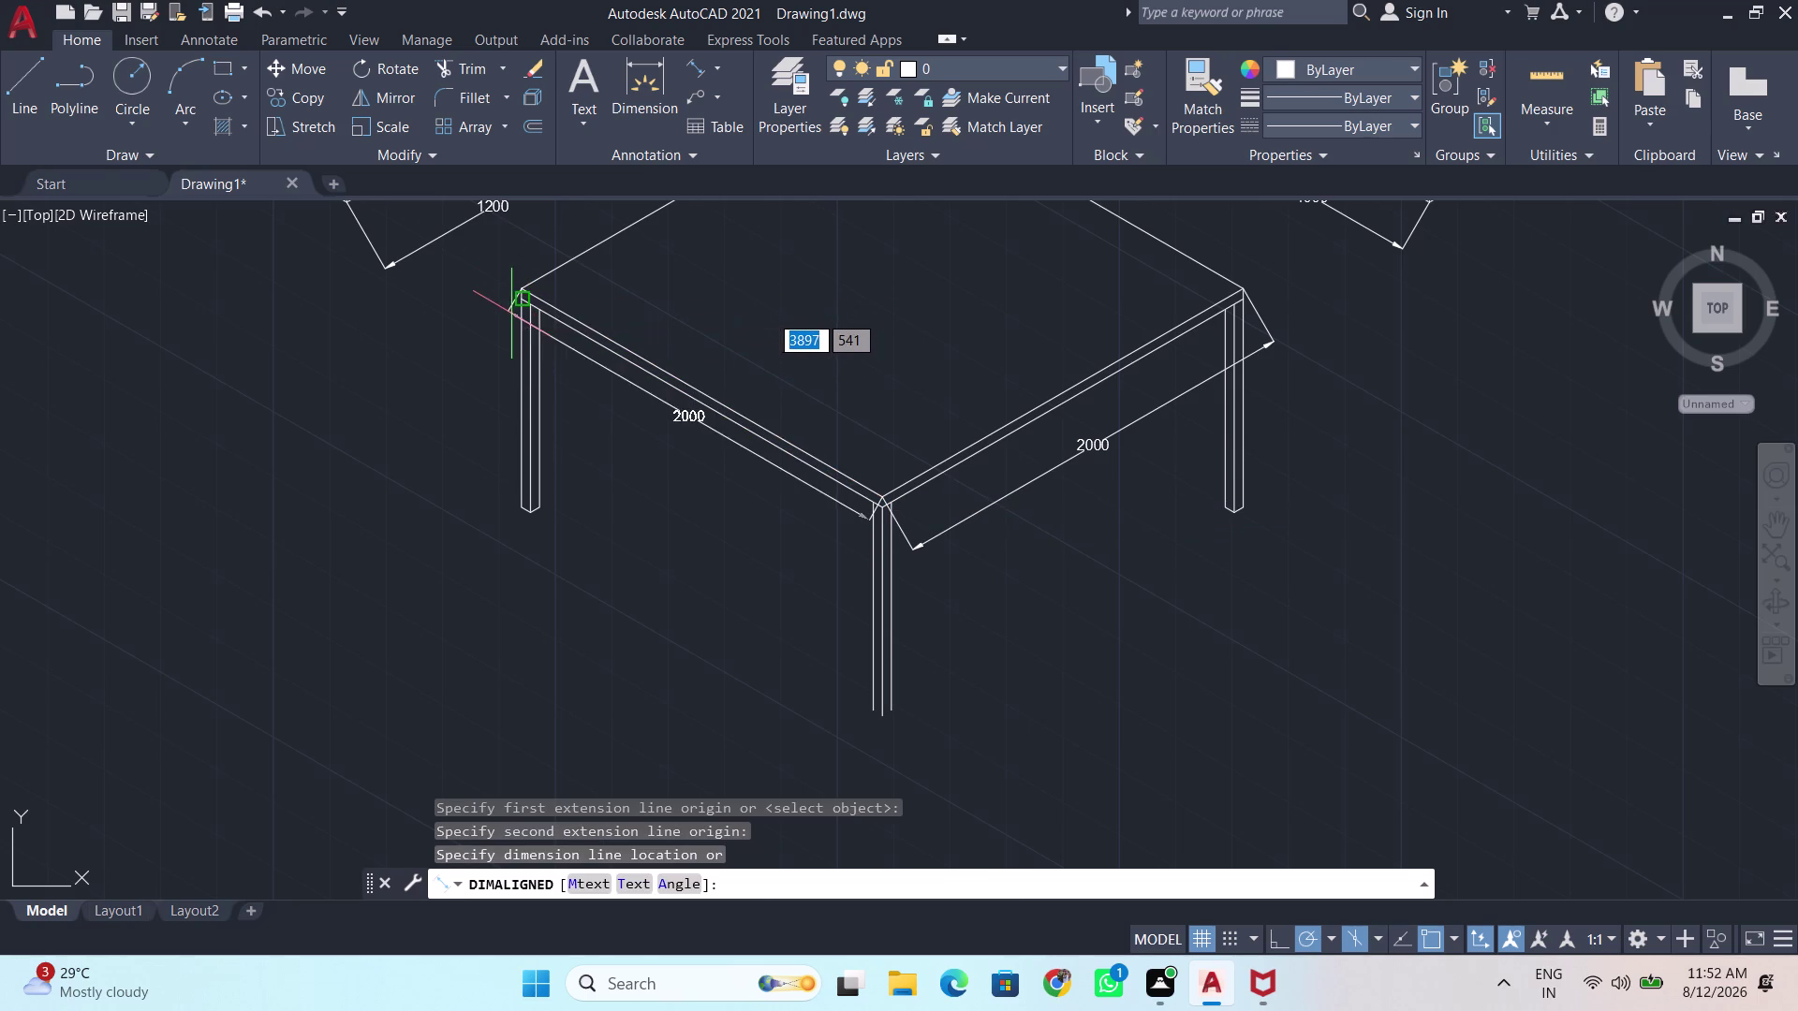
Undo the last two actions with Ctrl+Z.
scroll(up, 3)
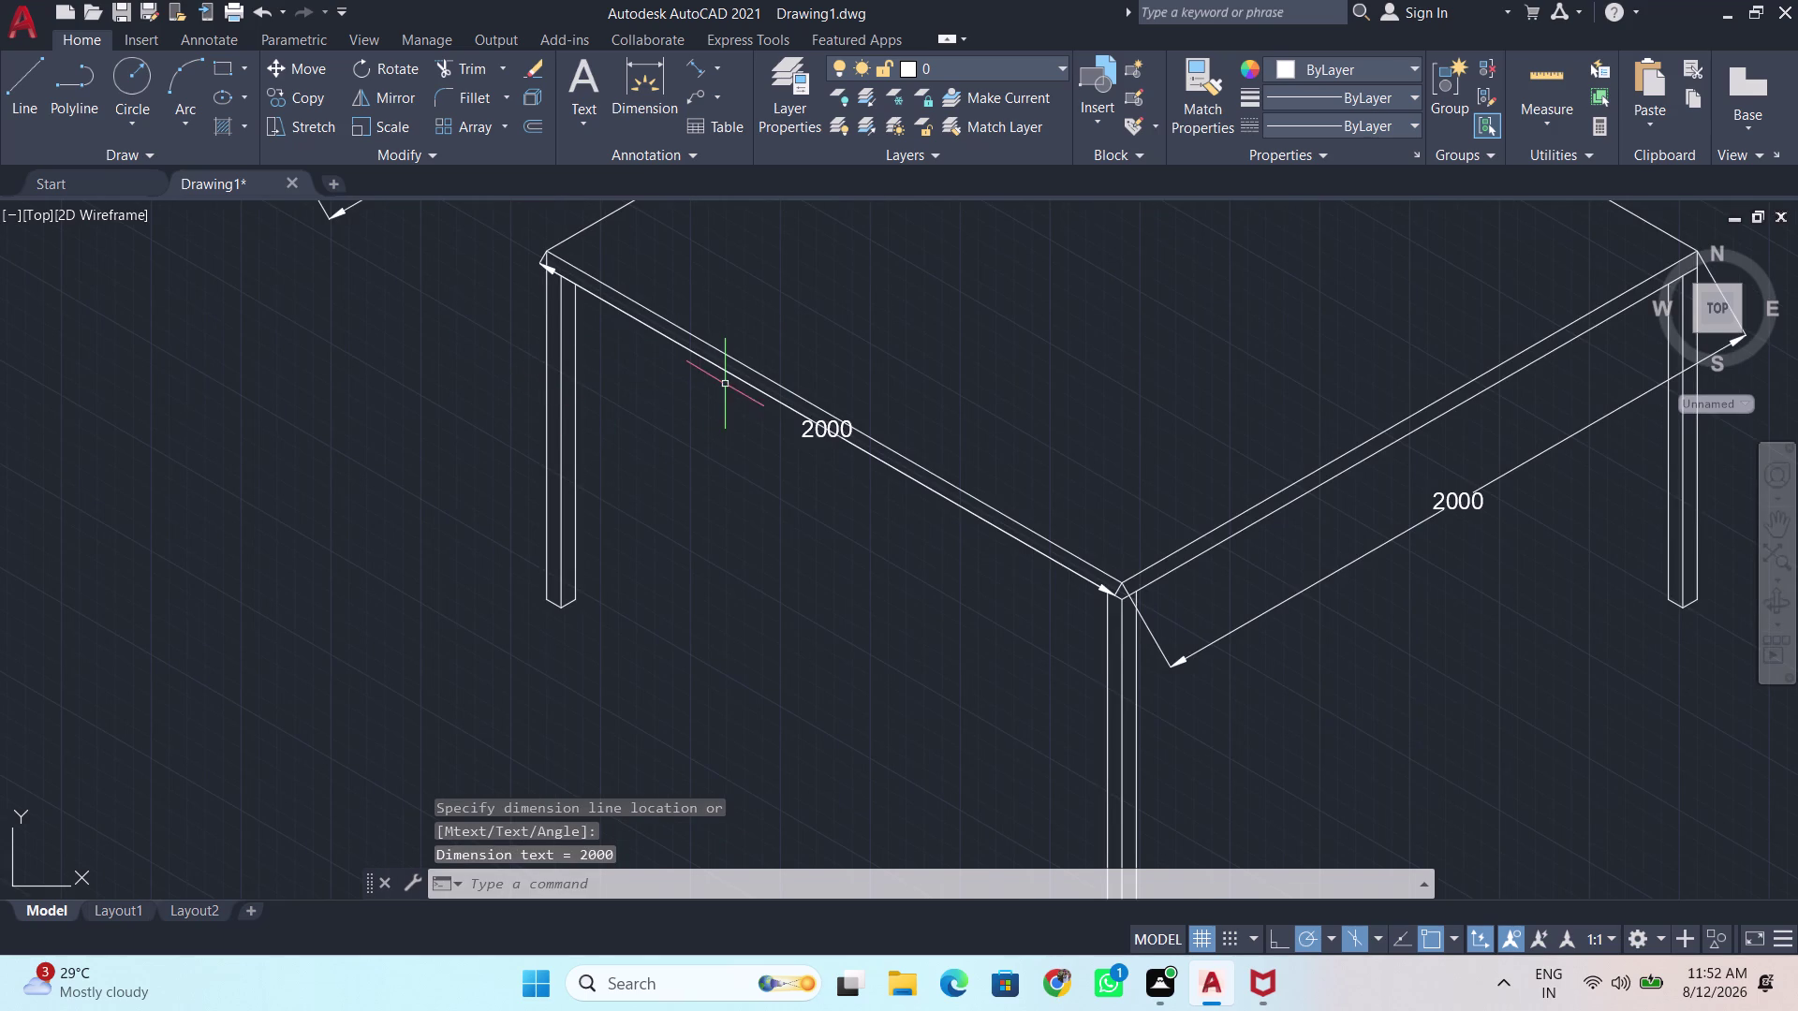
key(ctrl+z)
key(ctrl+z)
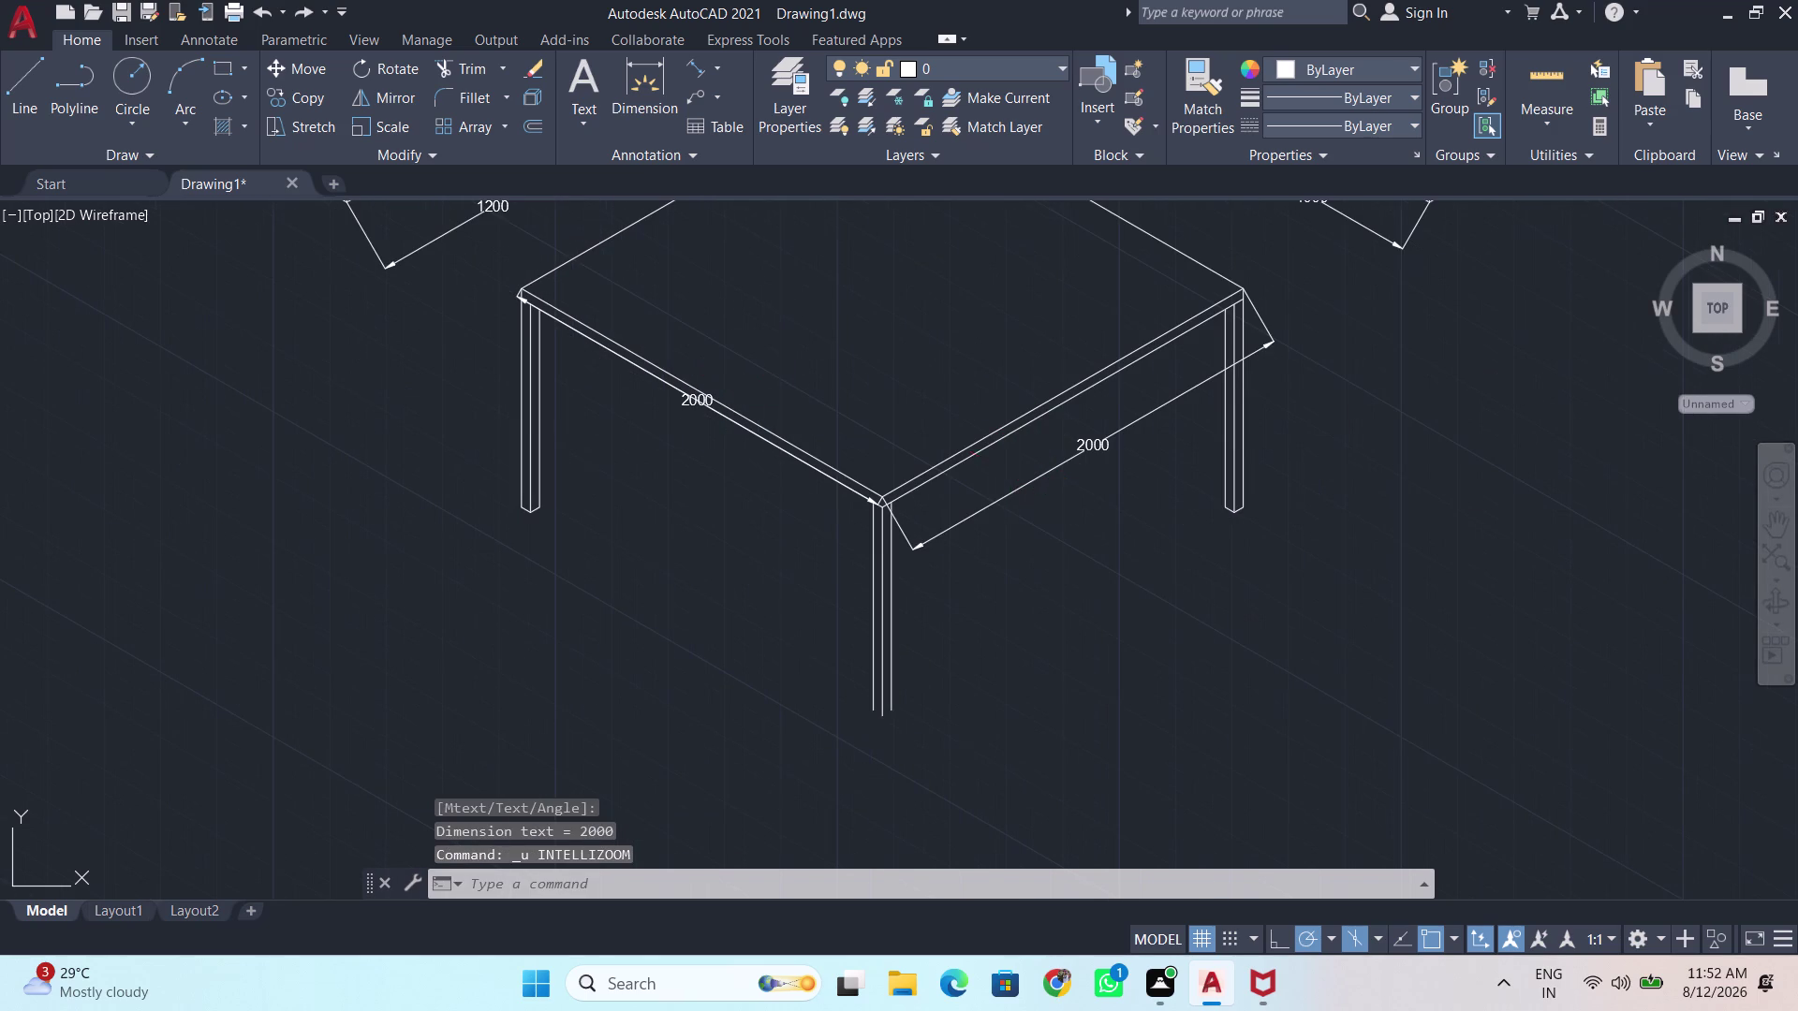
Undo the latest aligned dimension and pan around the table top.
key(Return)
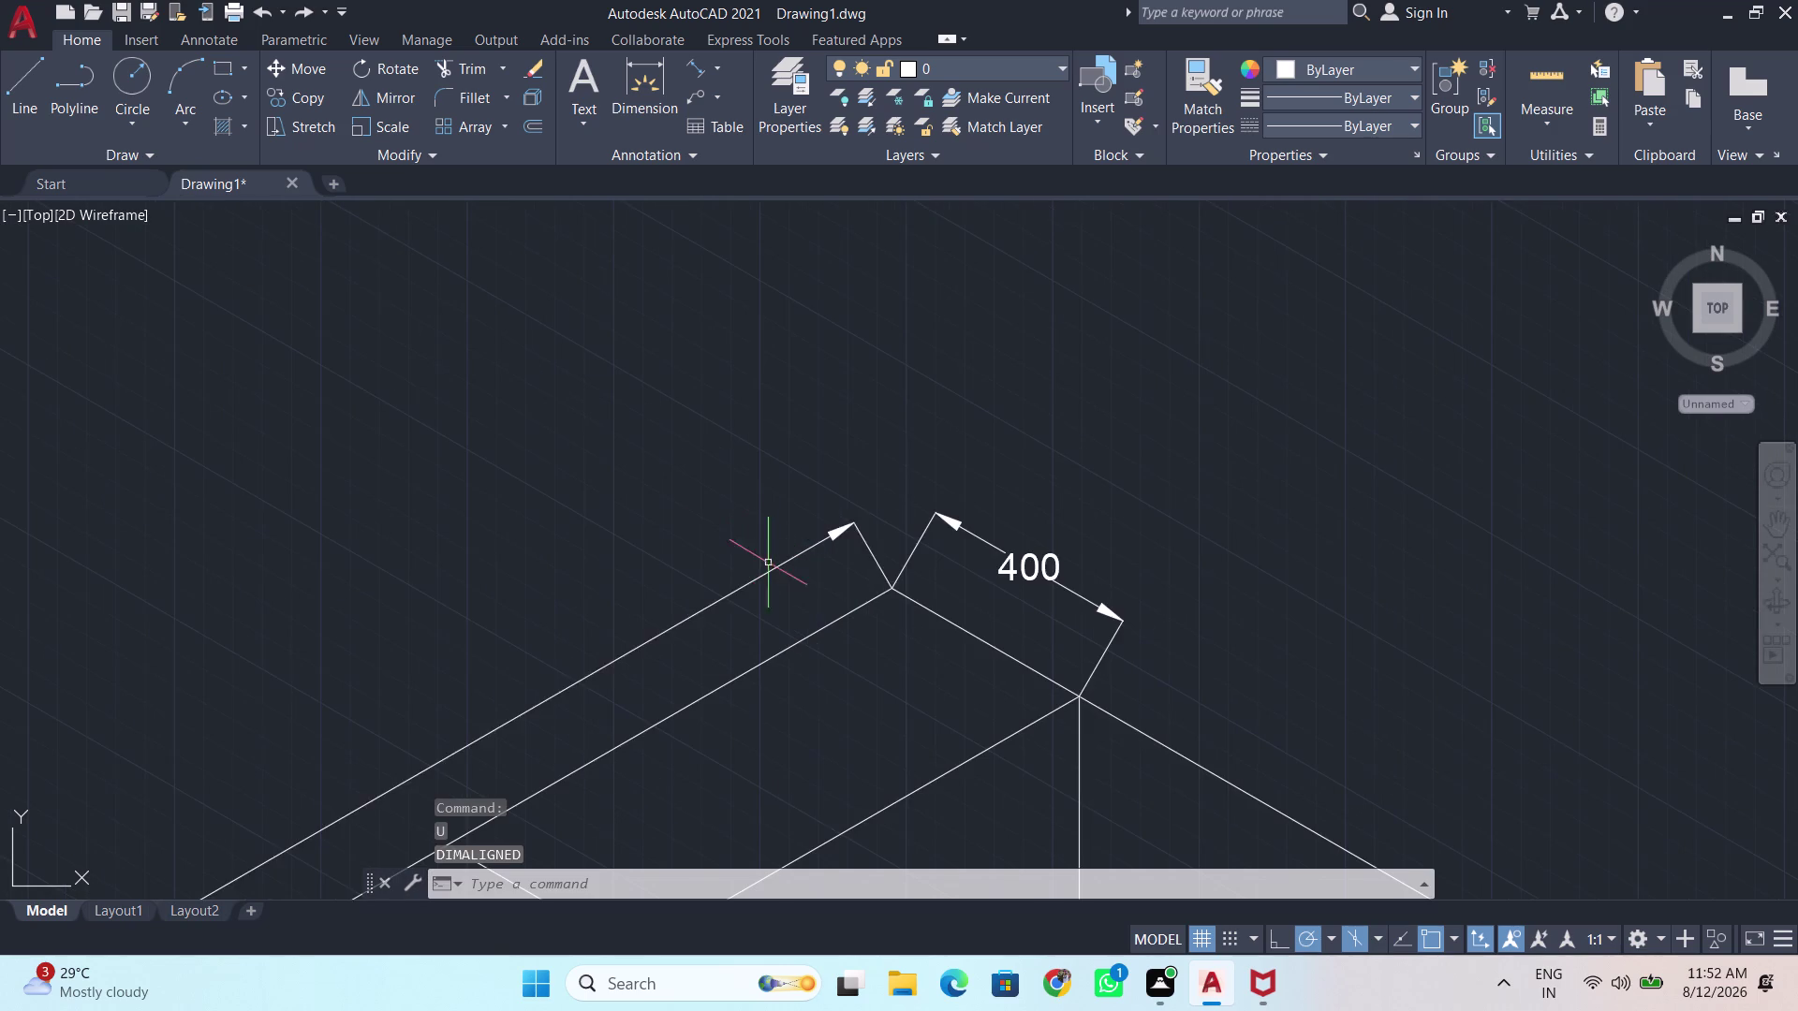
scroll(down, 3)
middle_drag(828, 665, 955, 116)
scroll(down, 3)
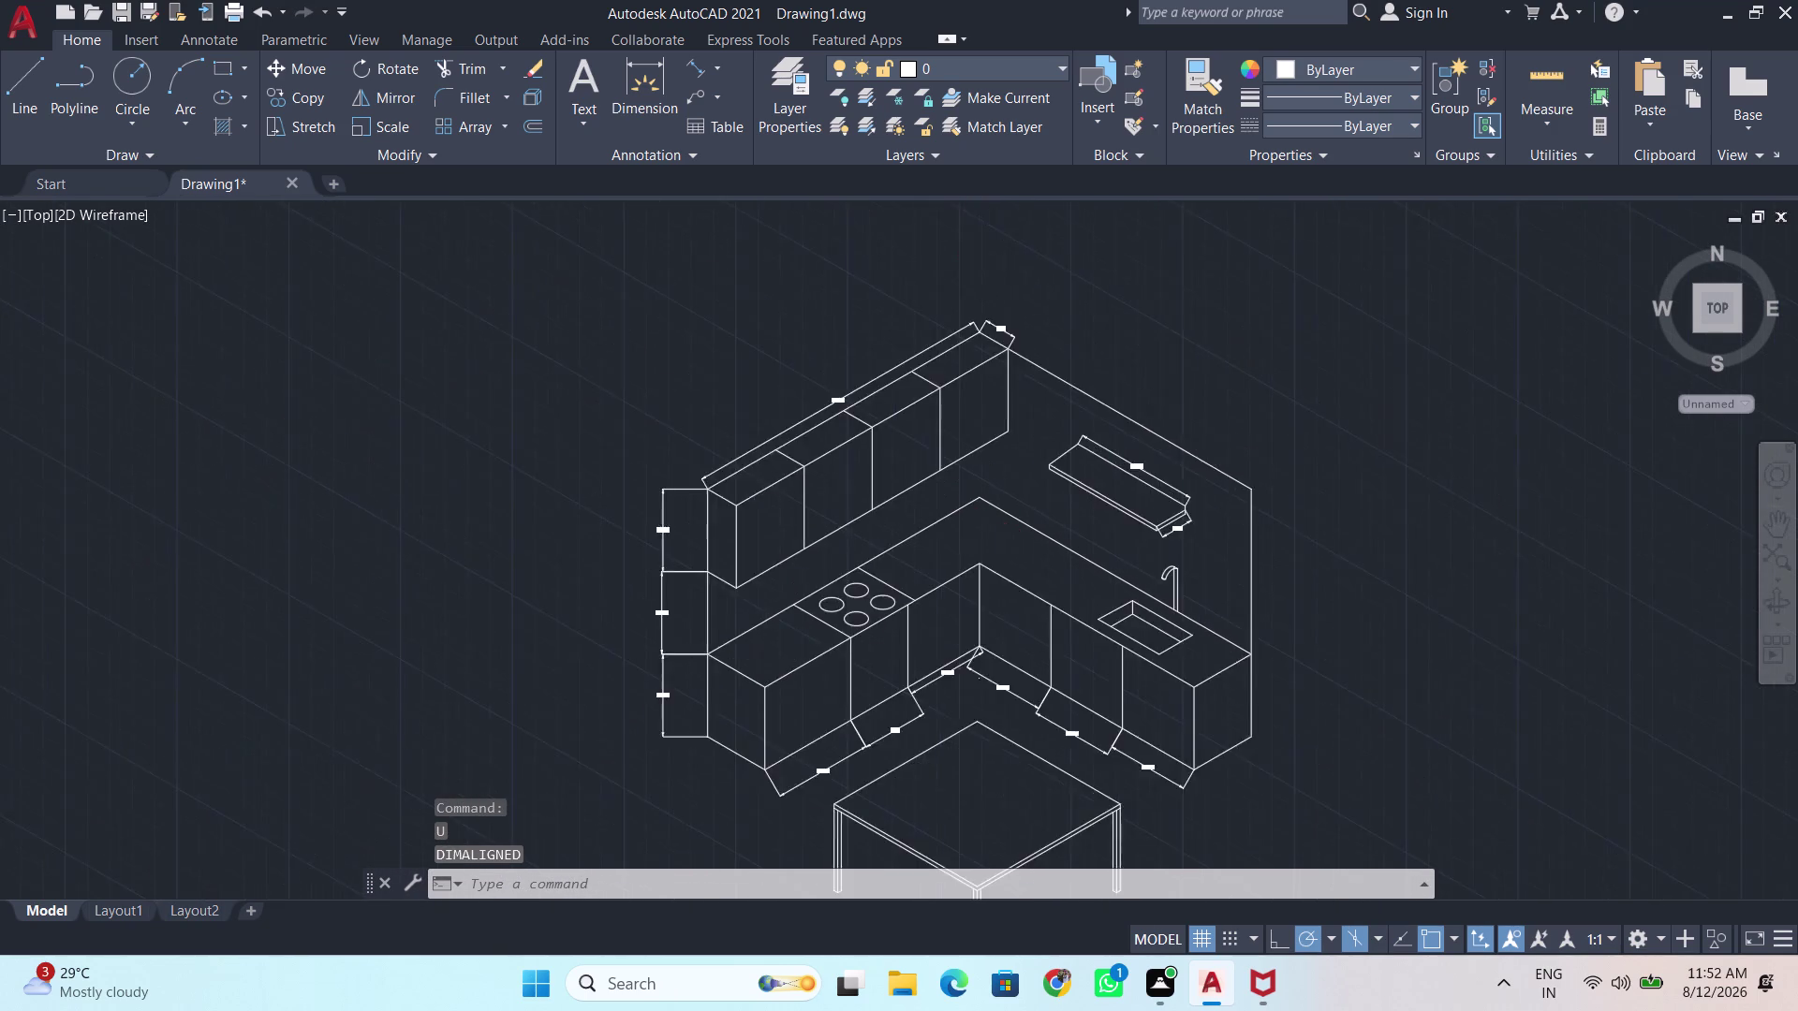
middle_drag(991, 579, 960, 414)
scroll(up, 3)
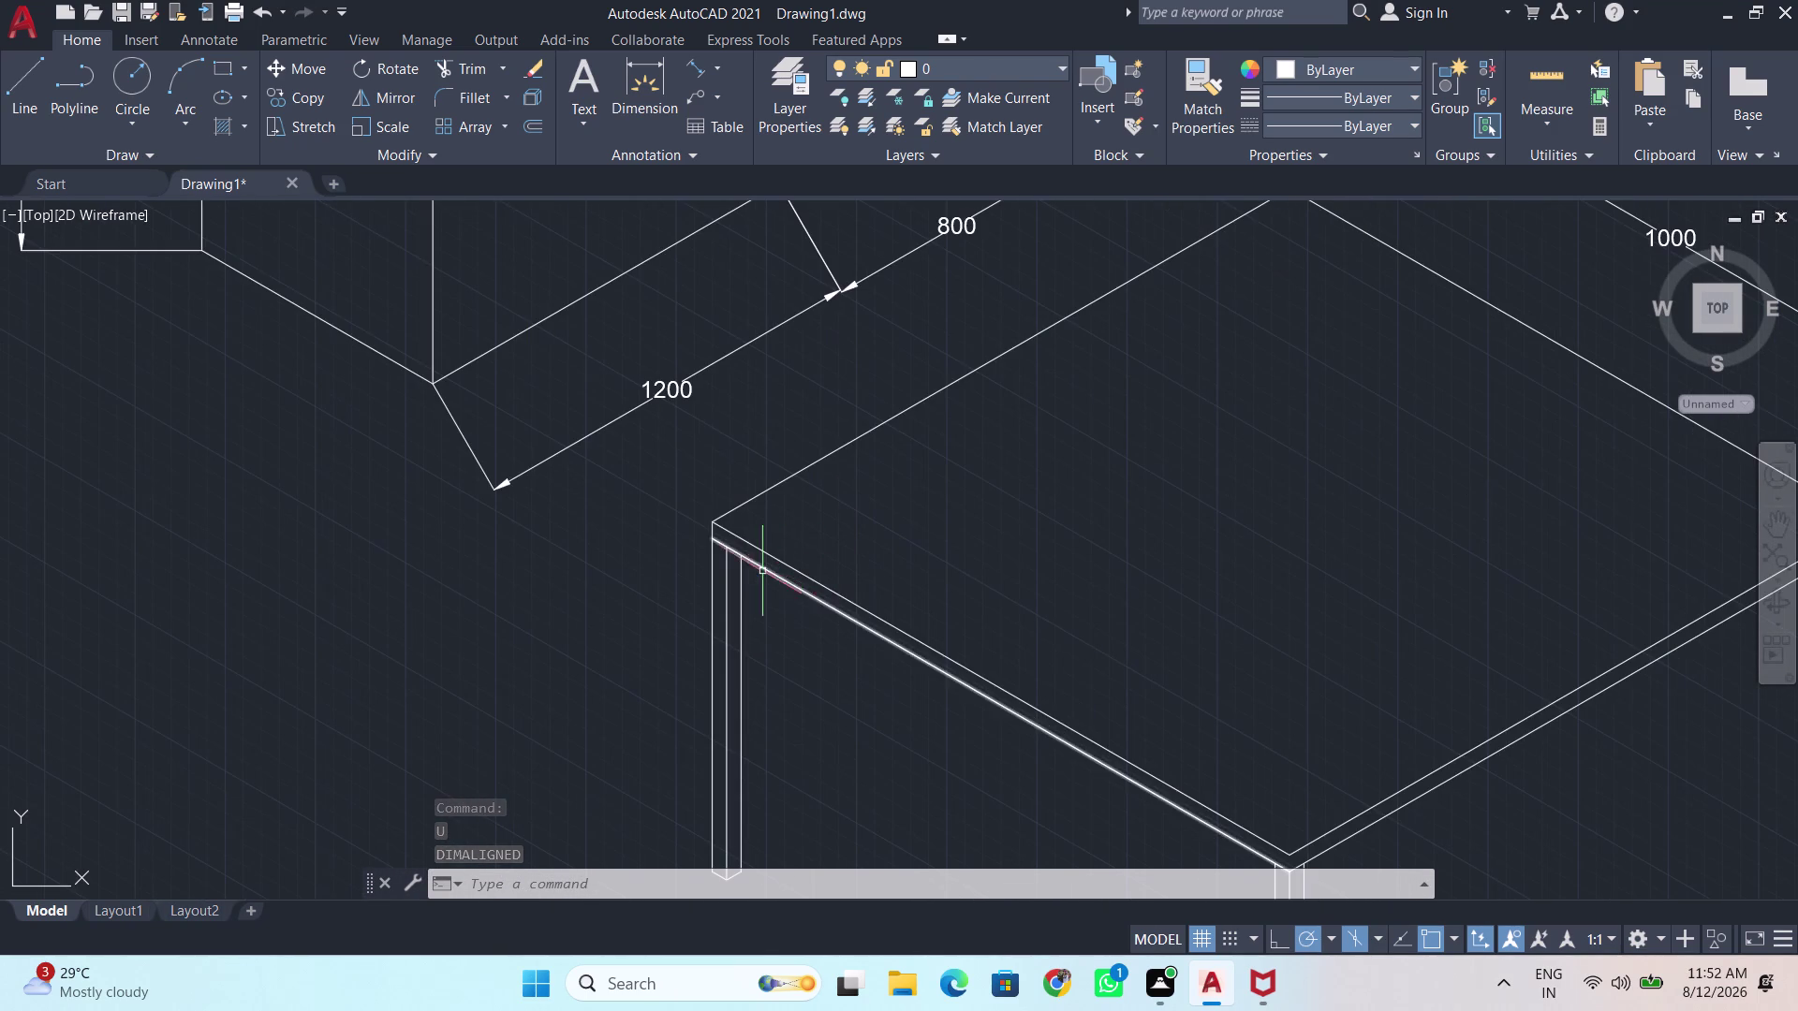
middle_drag(930, 454, 923, 455)
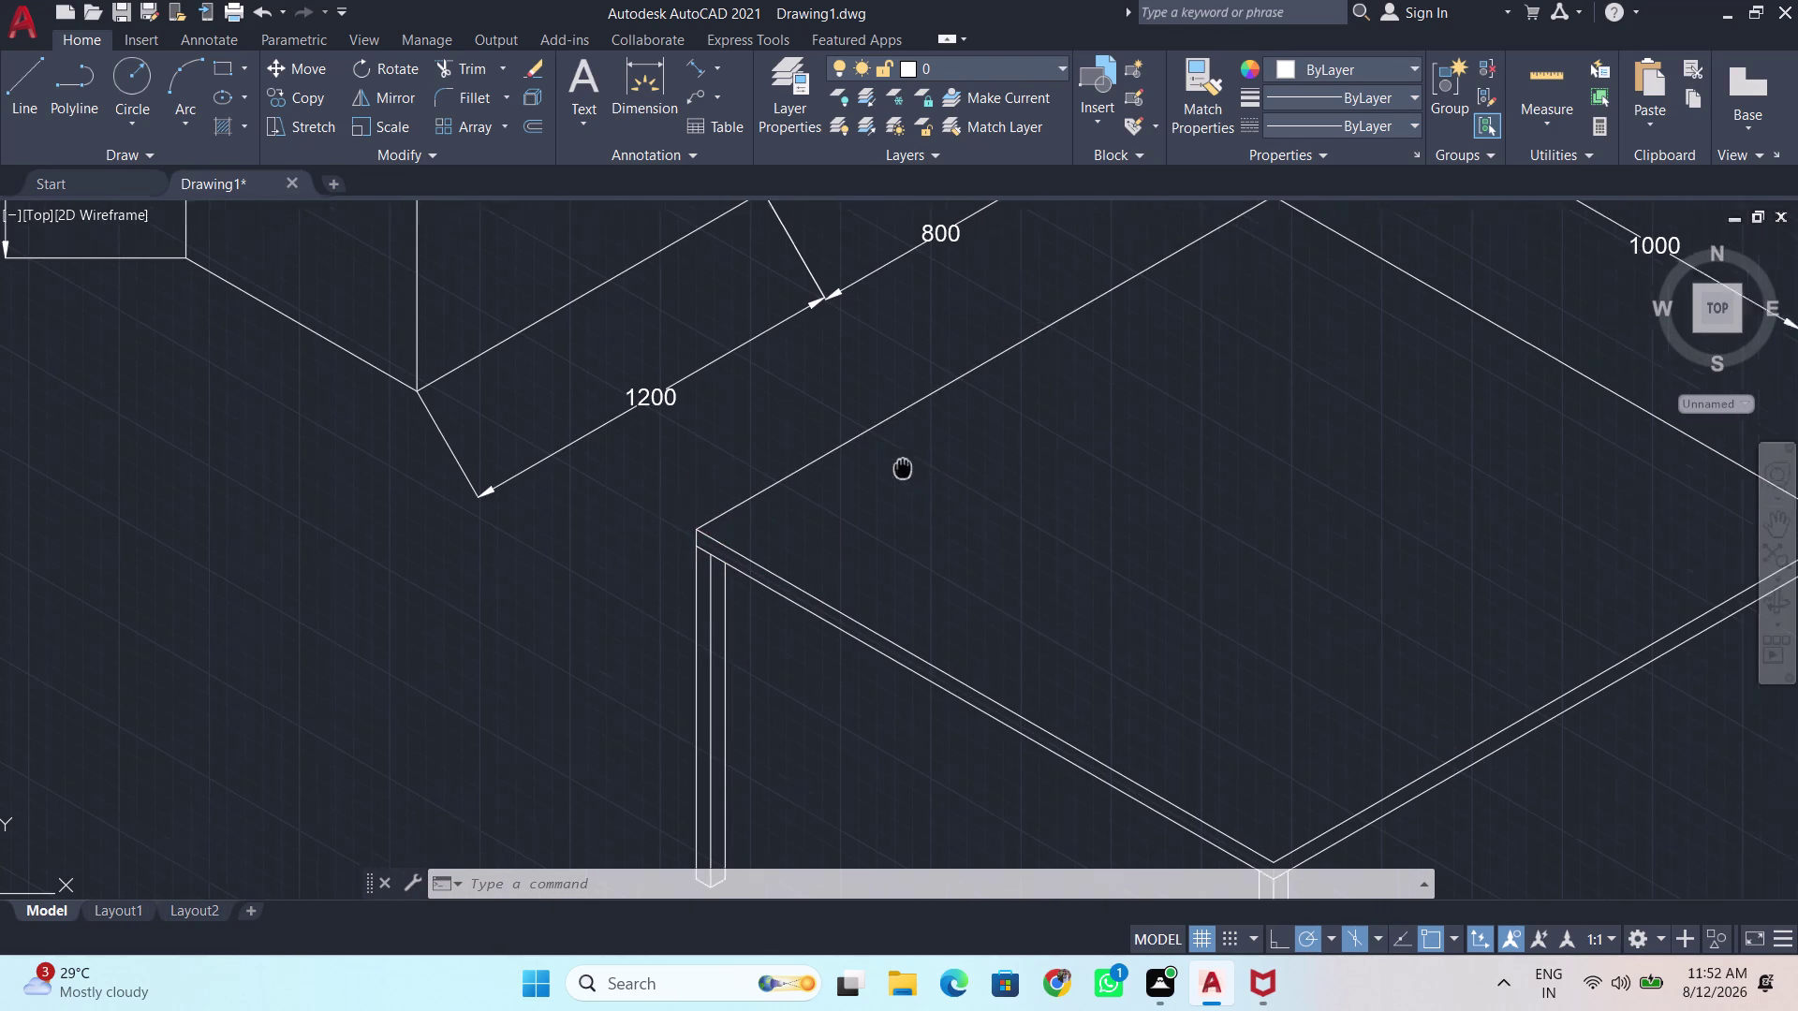
middle_drag(923, 455, 550, 583)
Undo the recent view changes and pan back over the wall shelf, counters and sink.
key(Return)
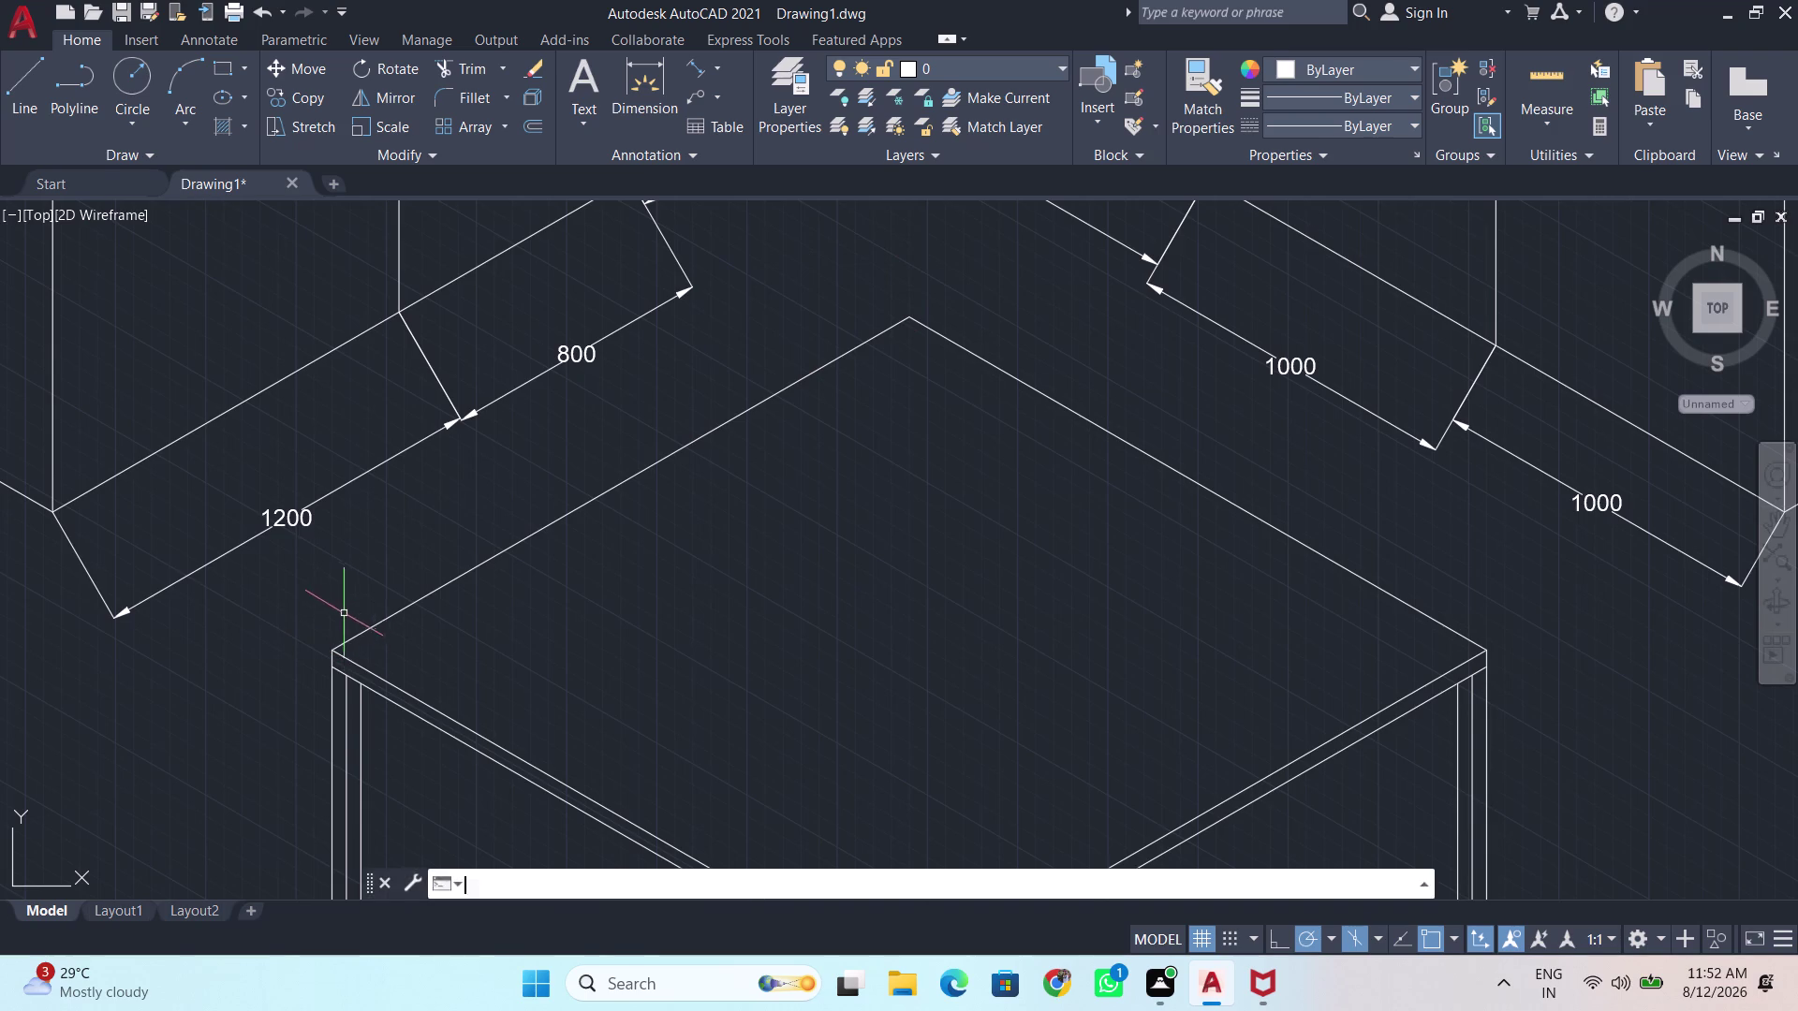
scroll(down, 3)
middle_drag(666, 611, 674, 132)
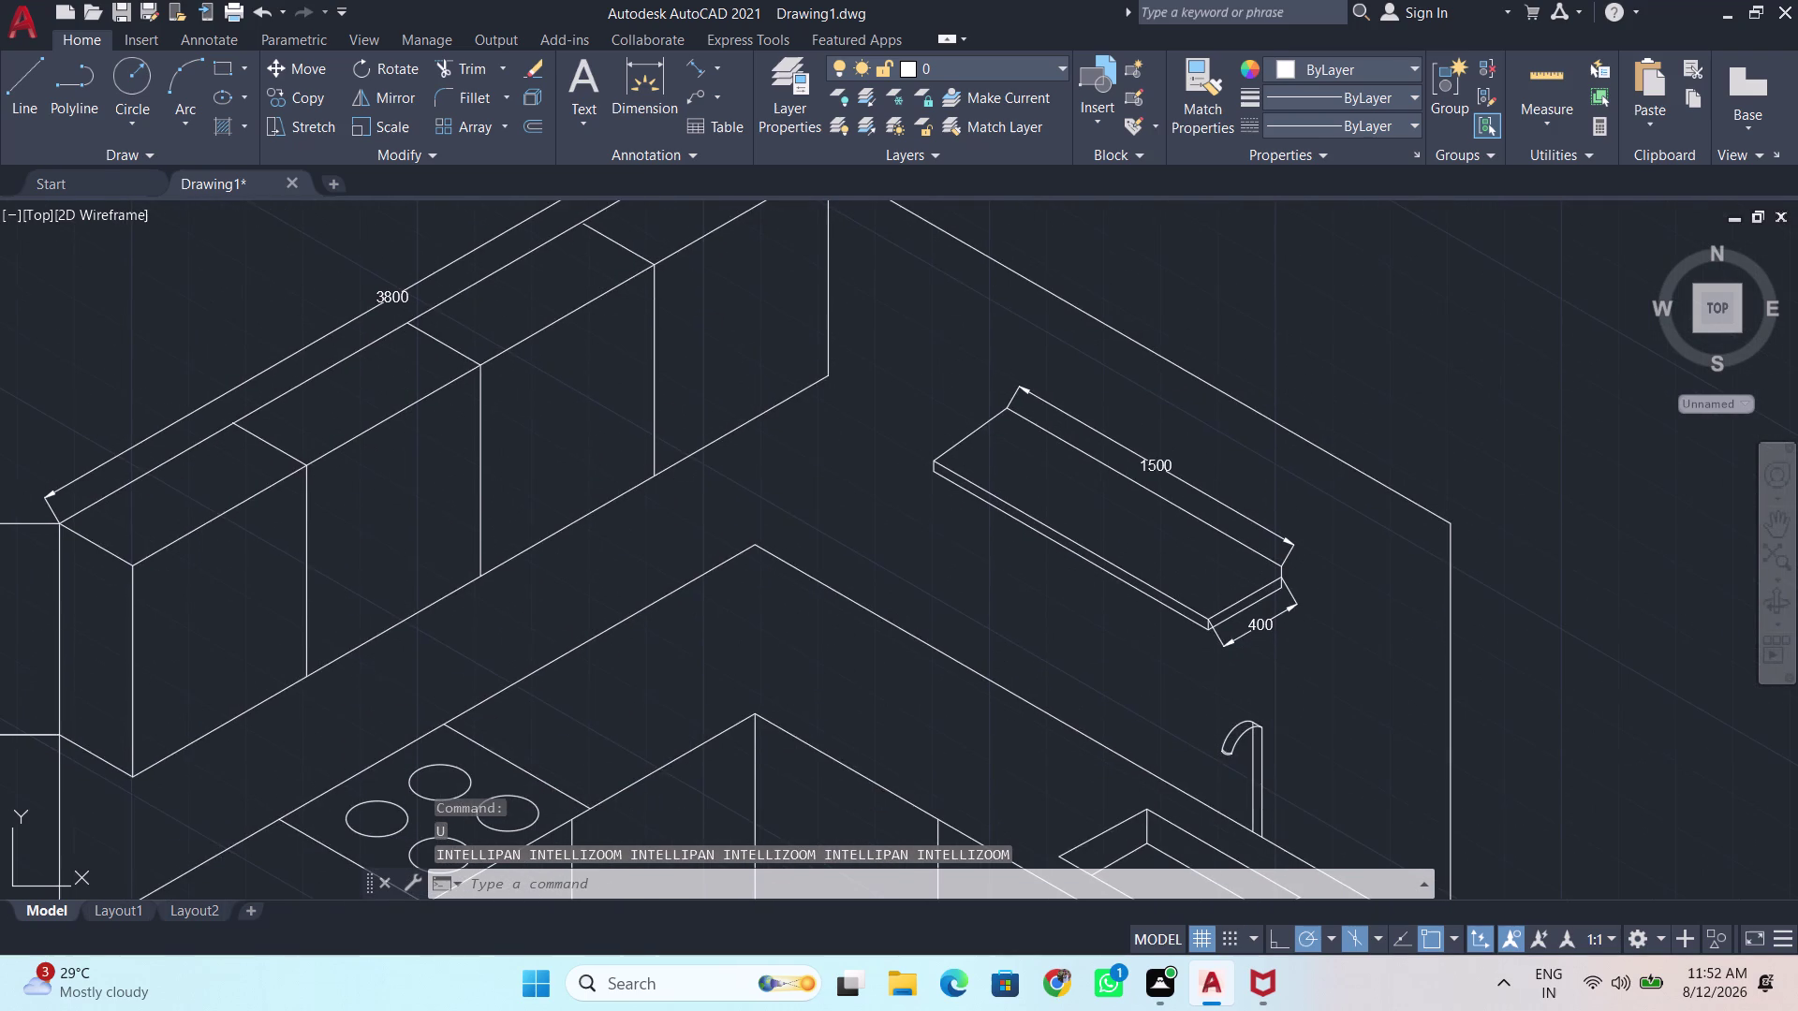
scroll(down, 3)
middle_drag(542, 768, 511, 418)
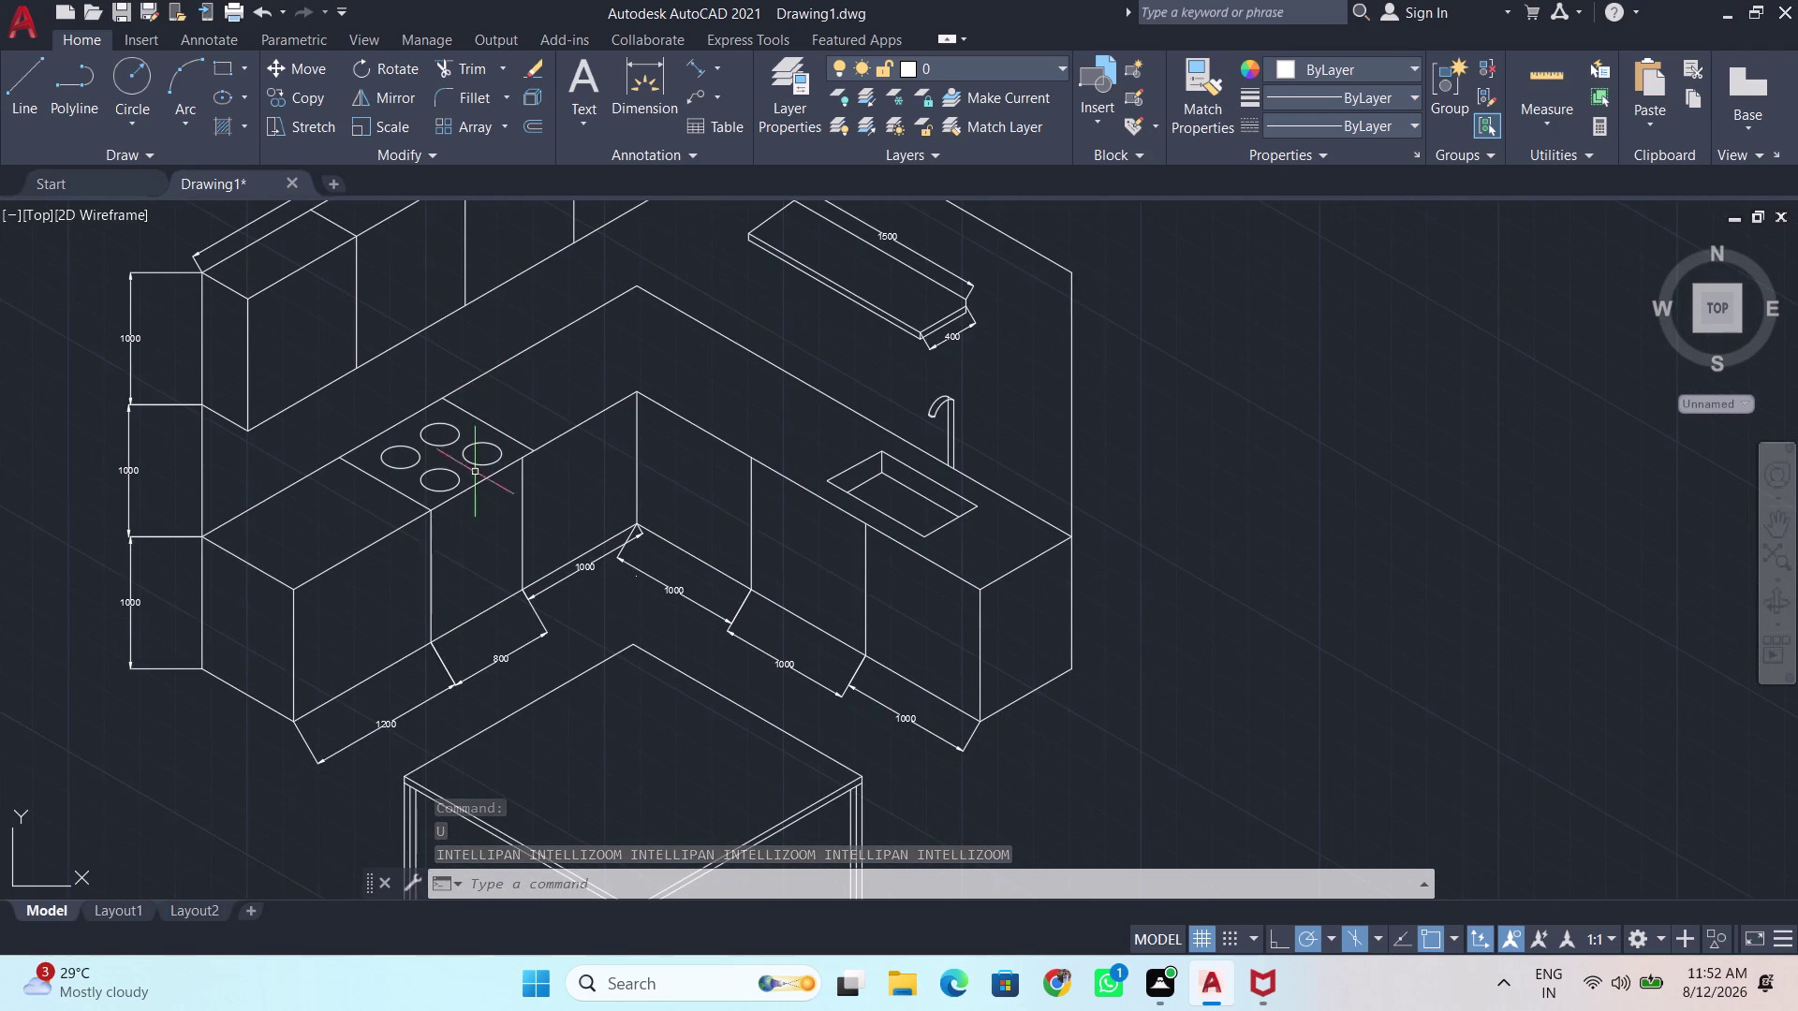
click(403, 777)
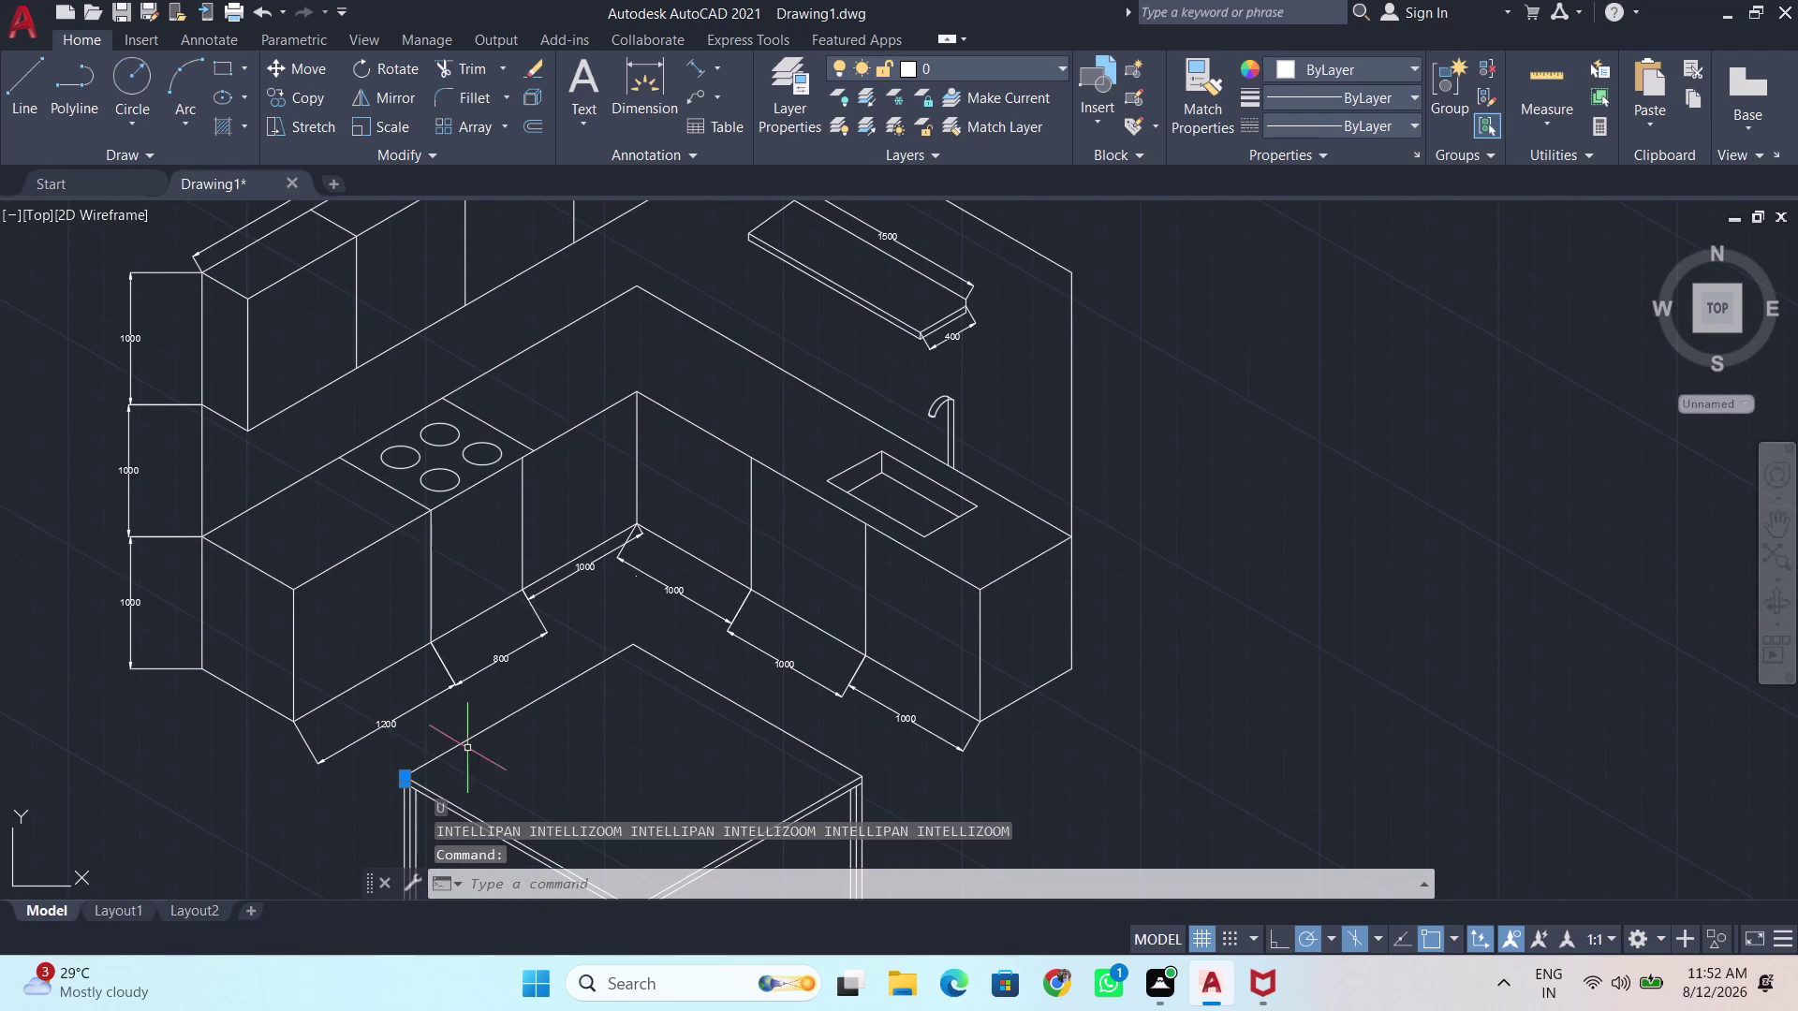
Clear the stray selection and dimension the table top's left back edge as 2000 with DIMALIGNED.
click(629, 646)
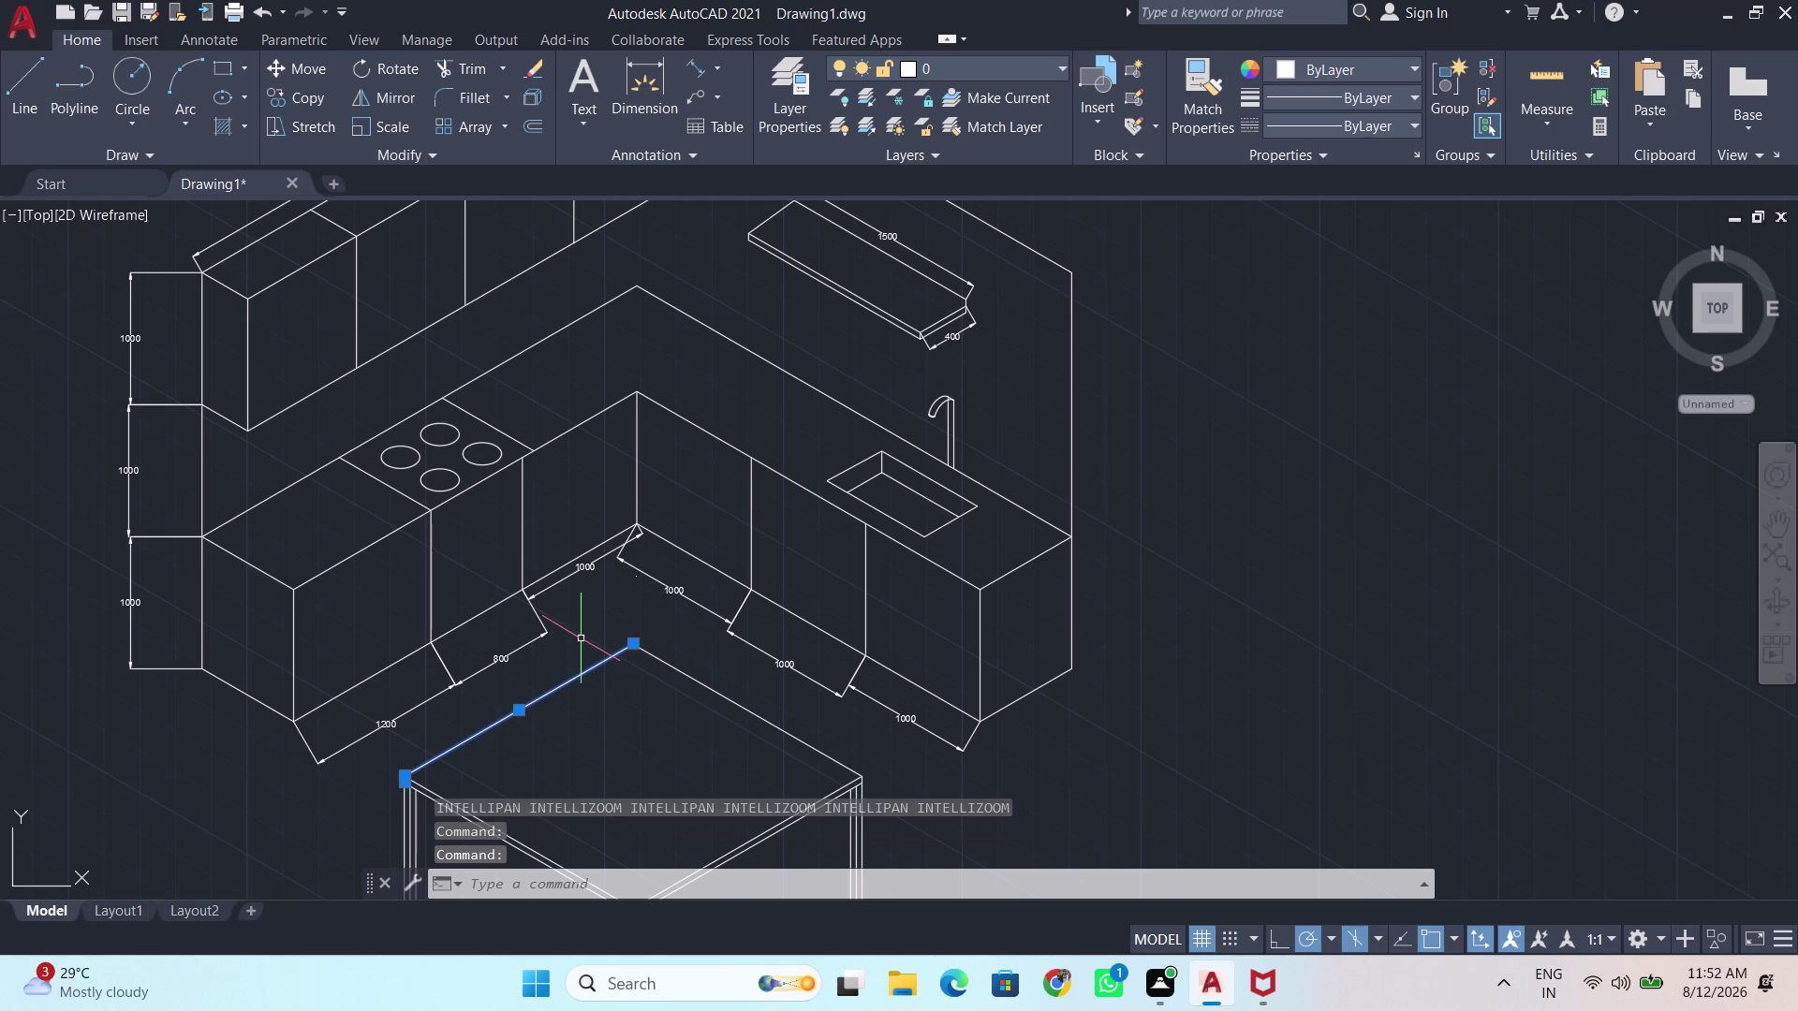
key(Escape)
key(d)
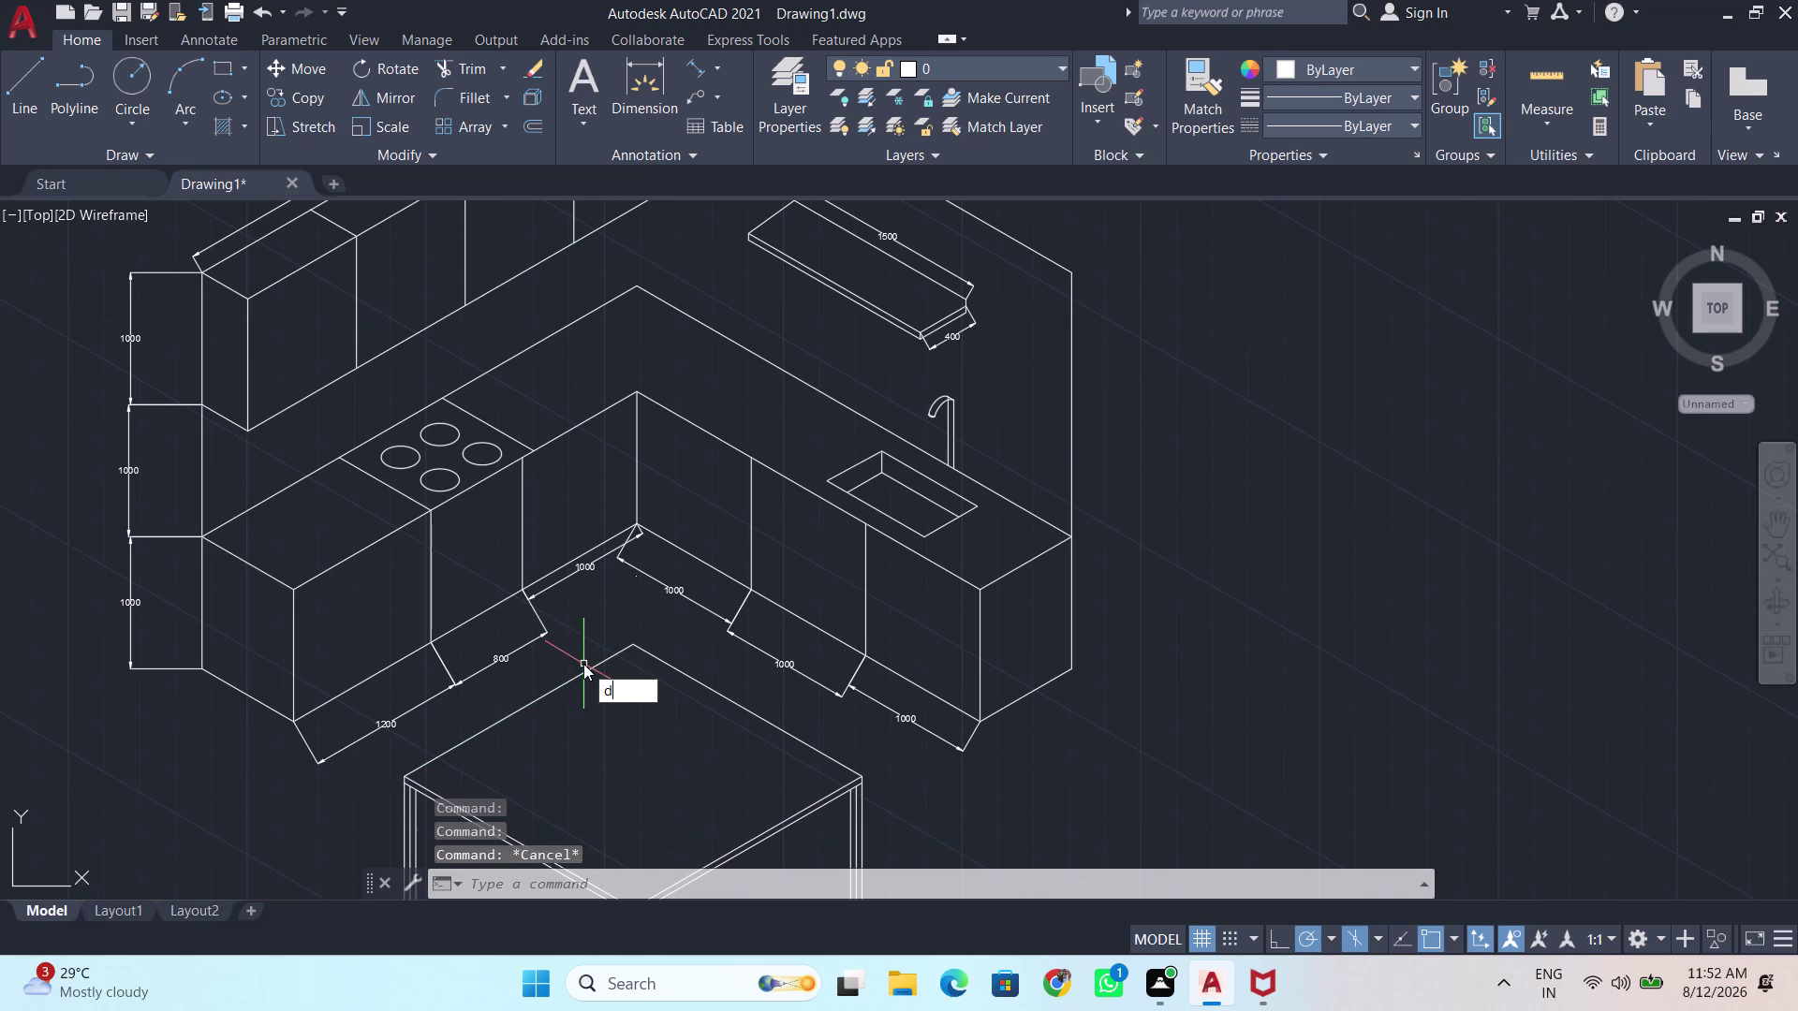
key(i)
key(m)
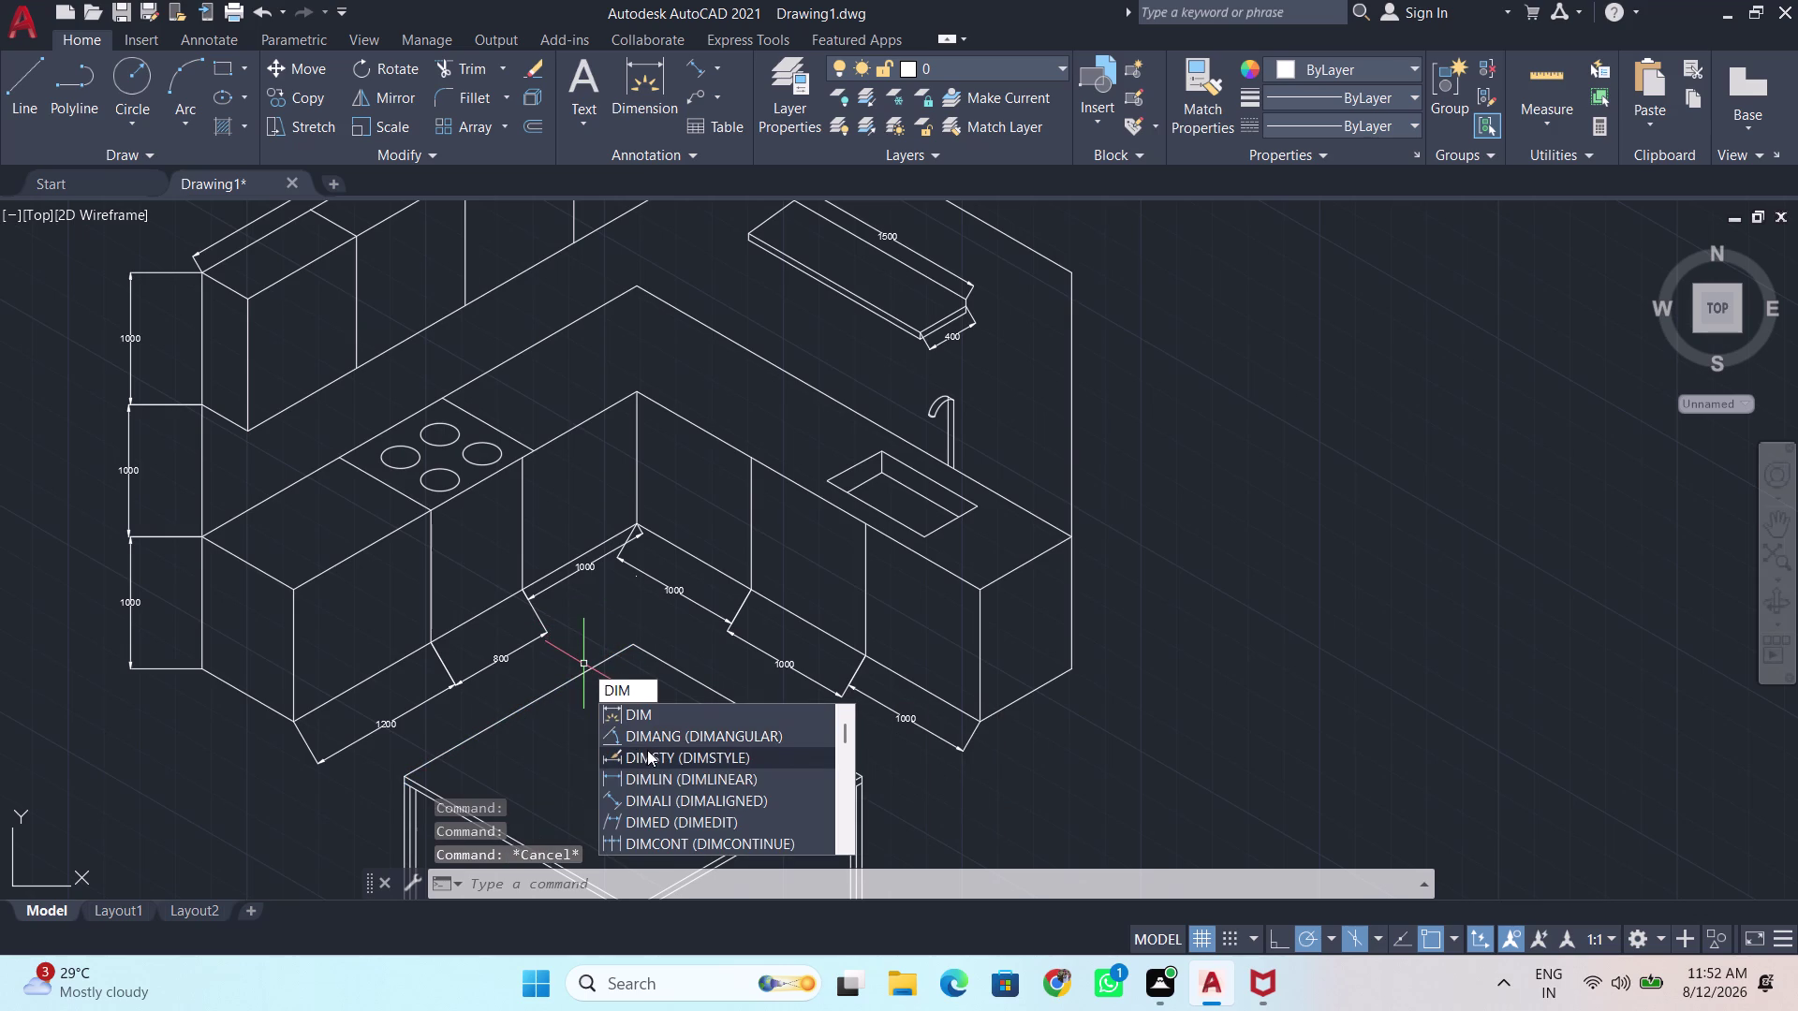
click(709, 792)
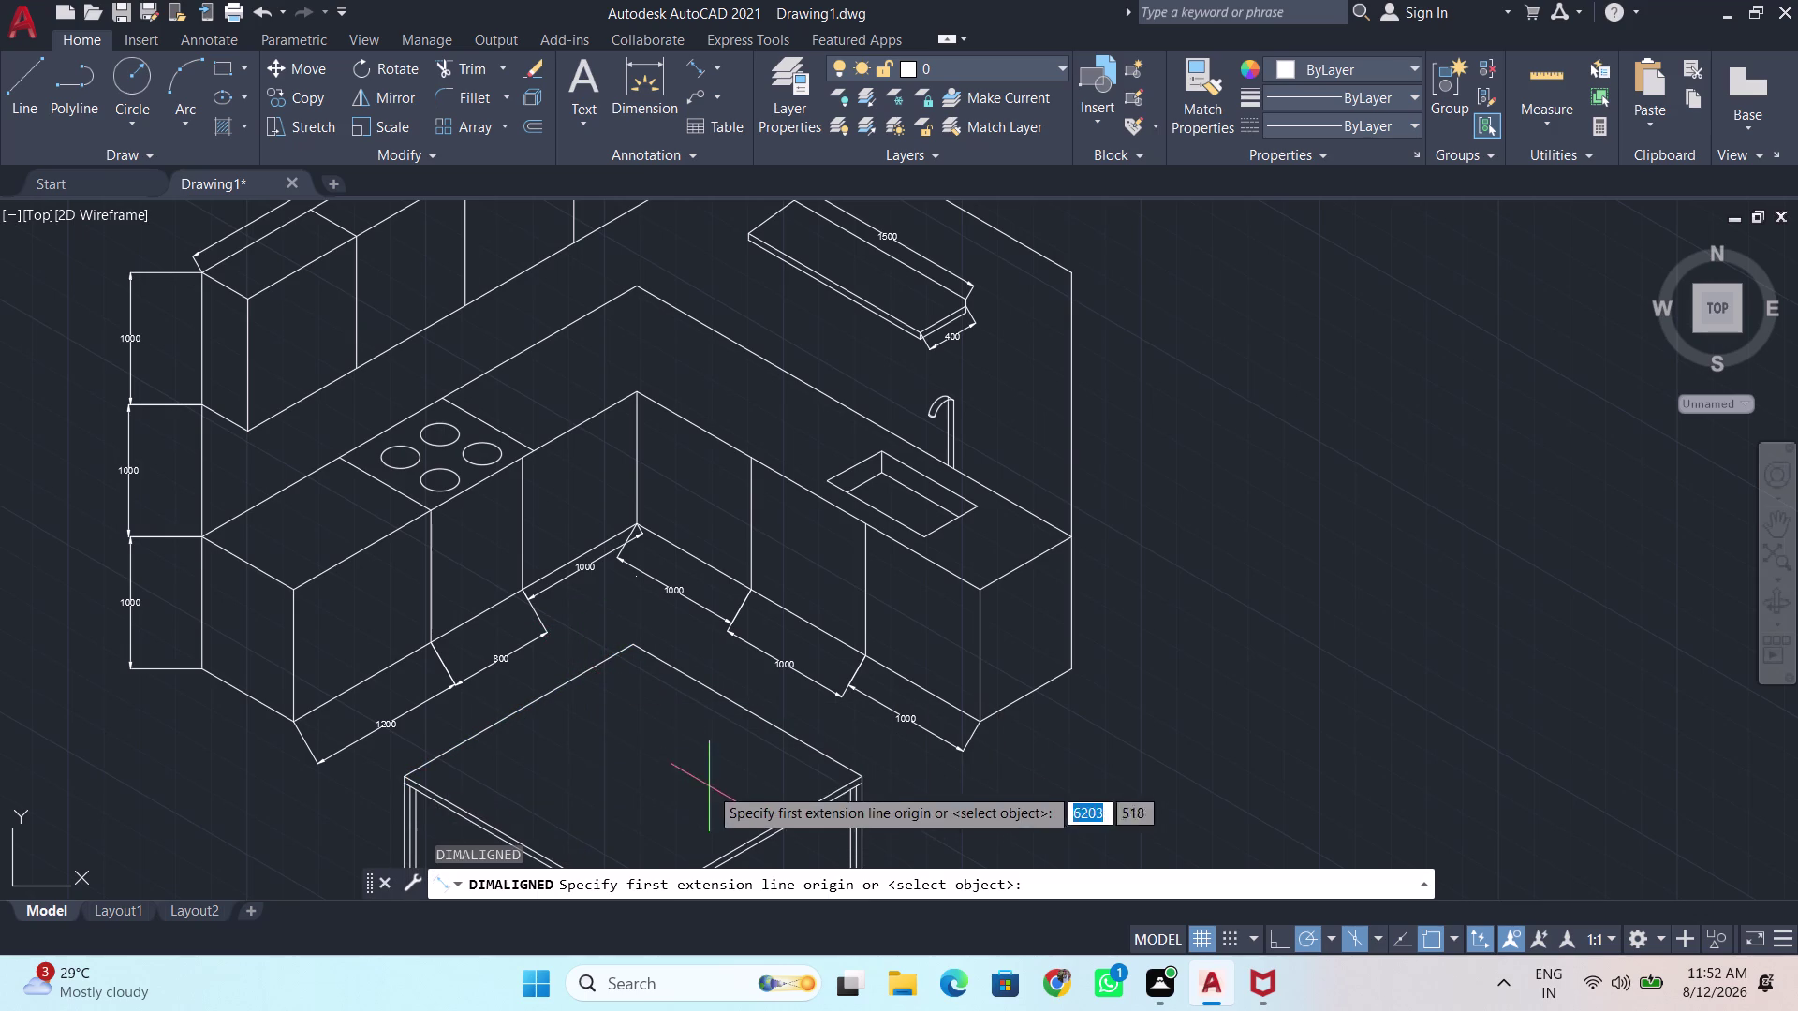
click(401, 776)
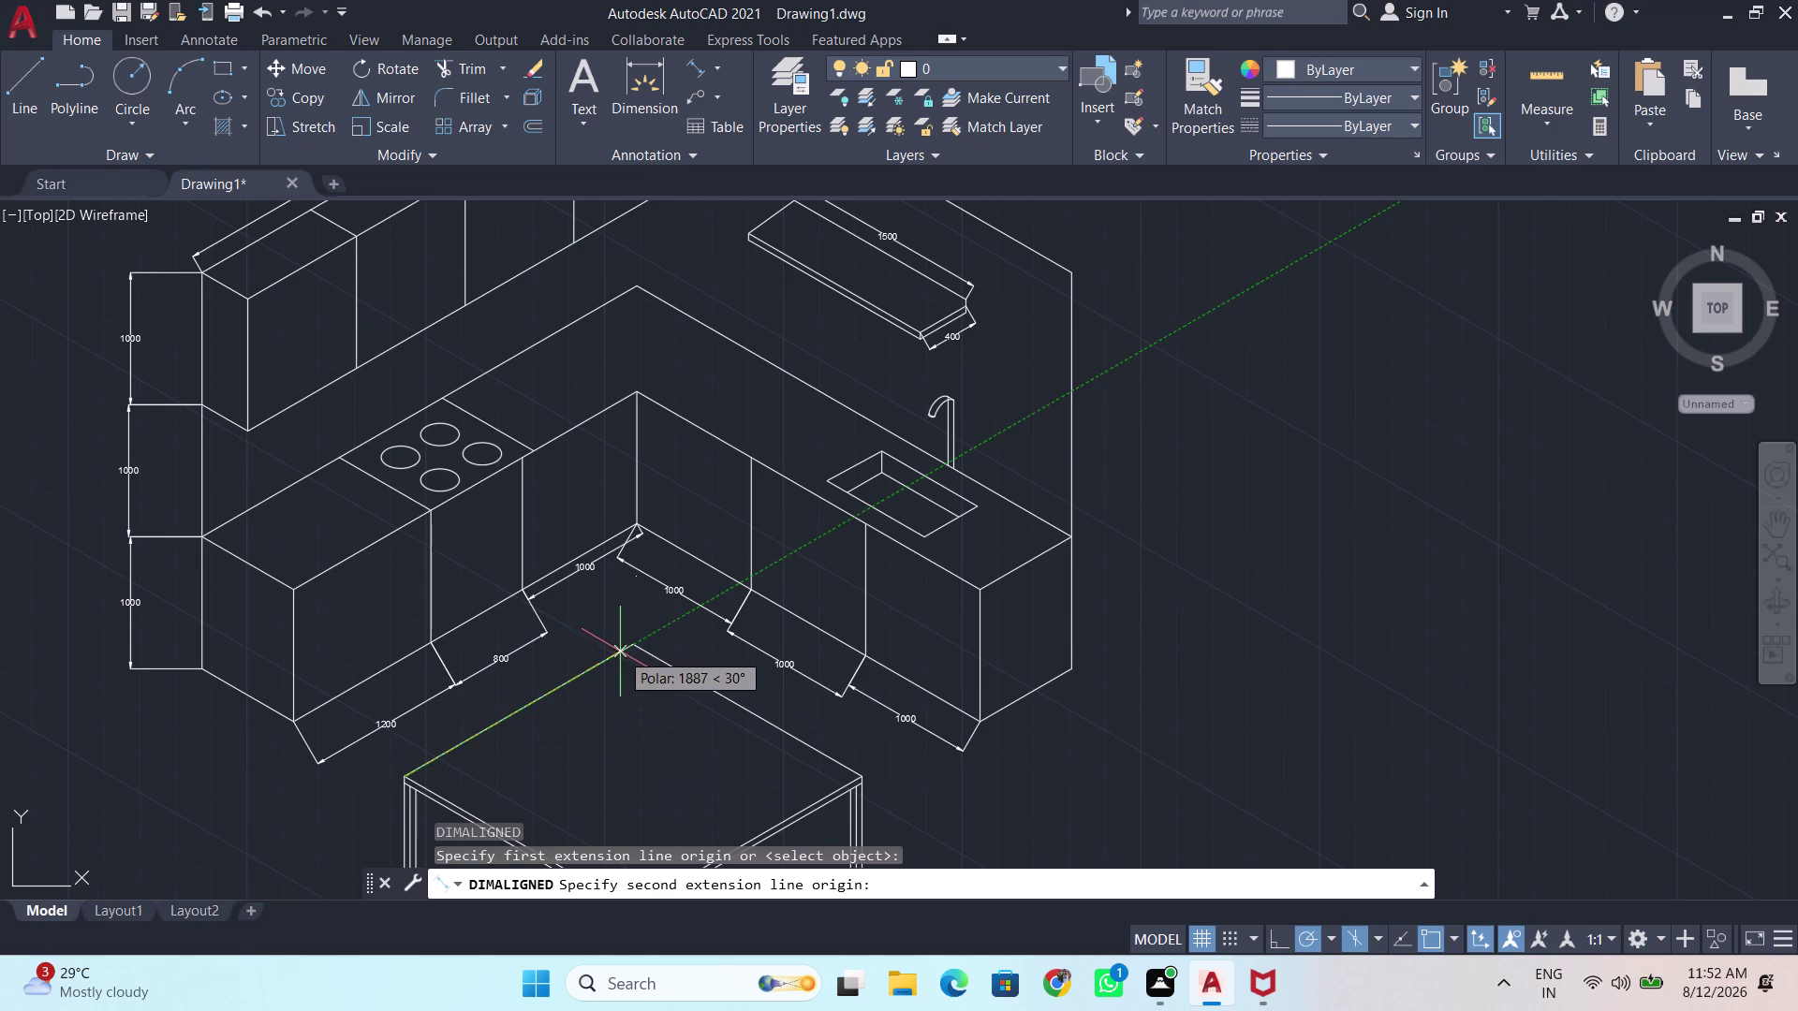
click(638, 642)
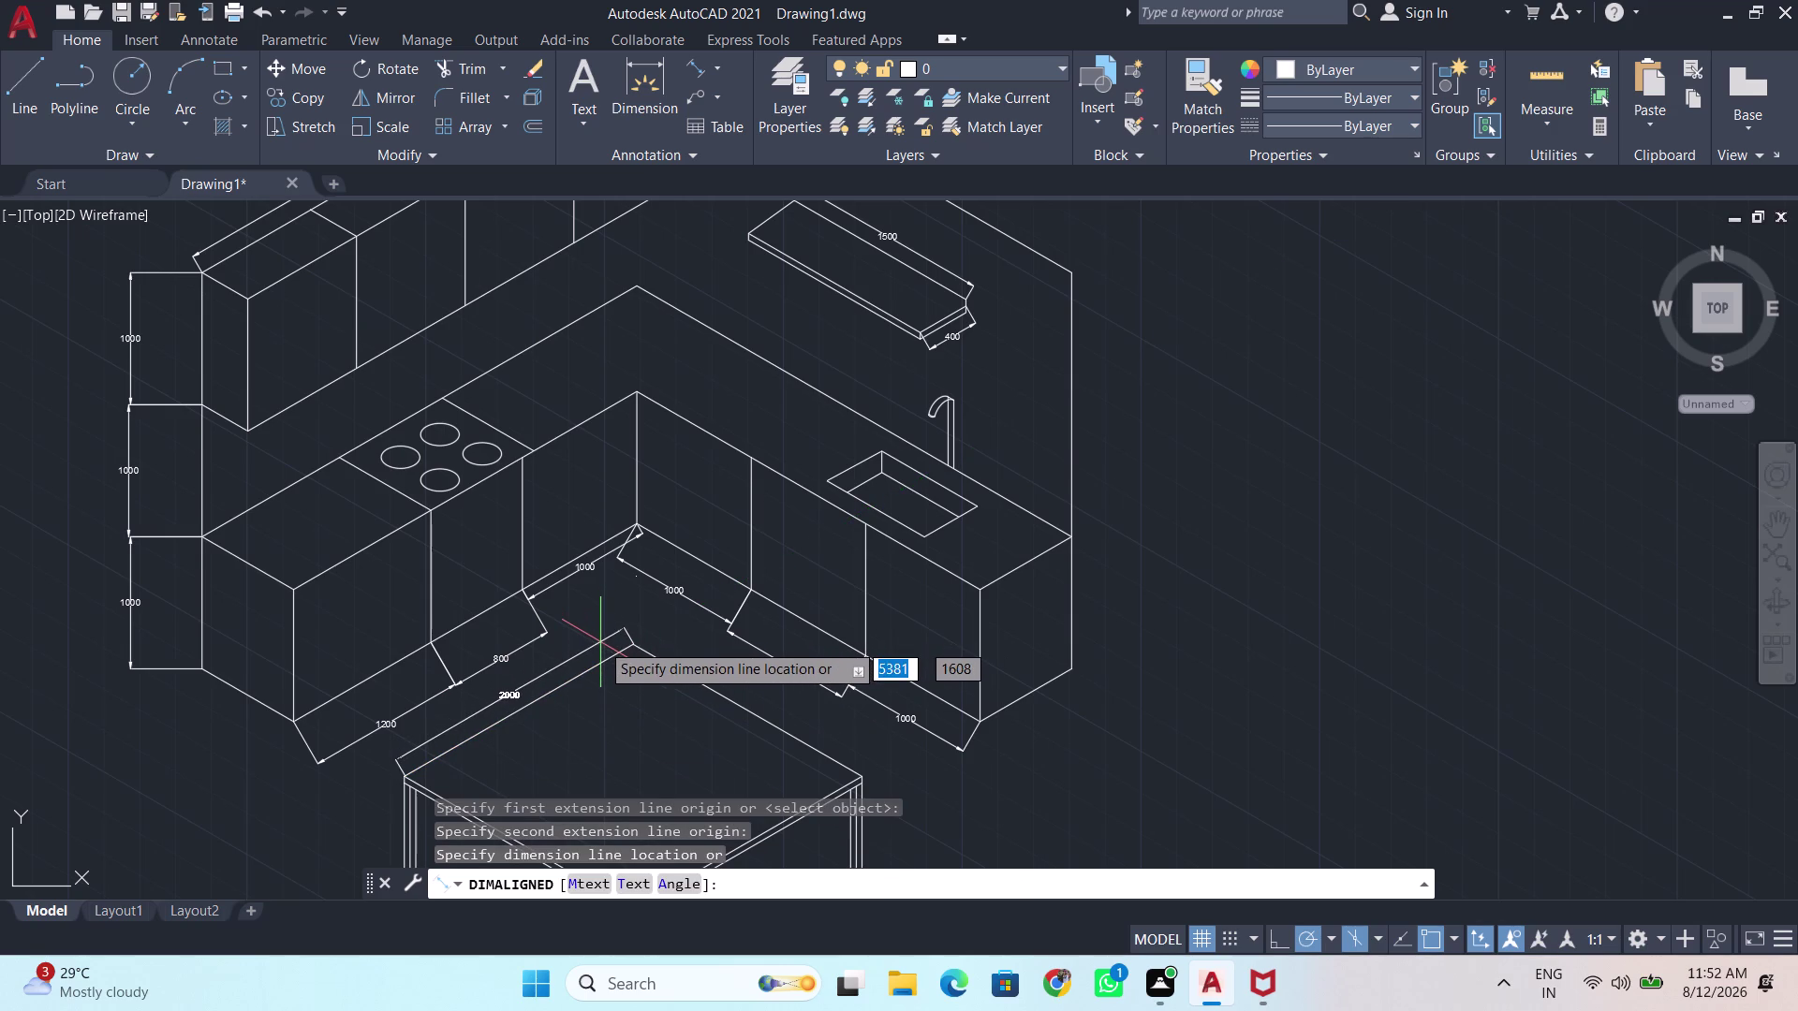
click(600, 642)
Dimension the table top's right back edge as 2000, then repeat the command.
key(Return)
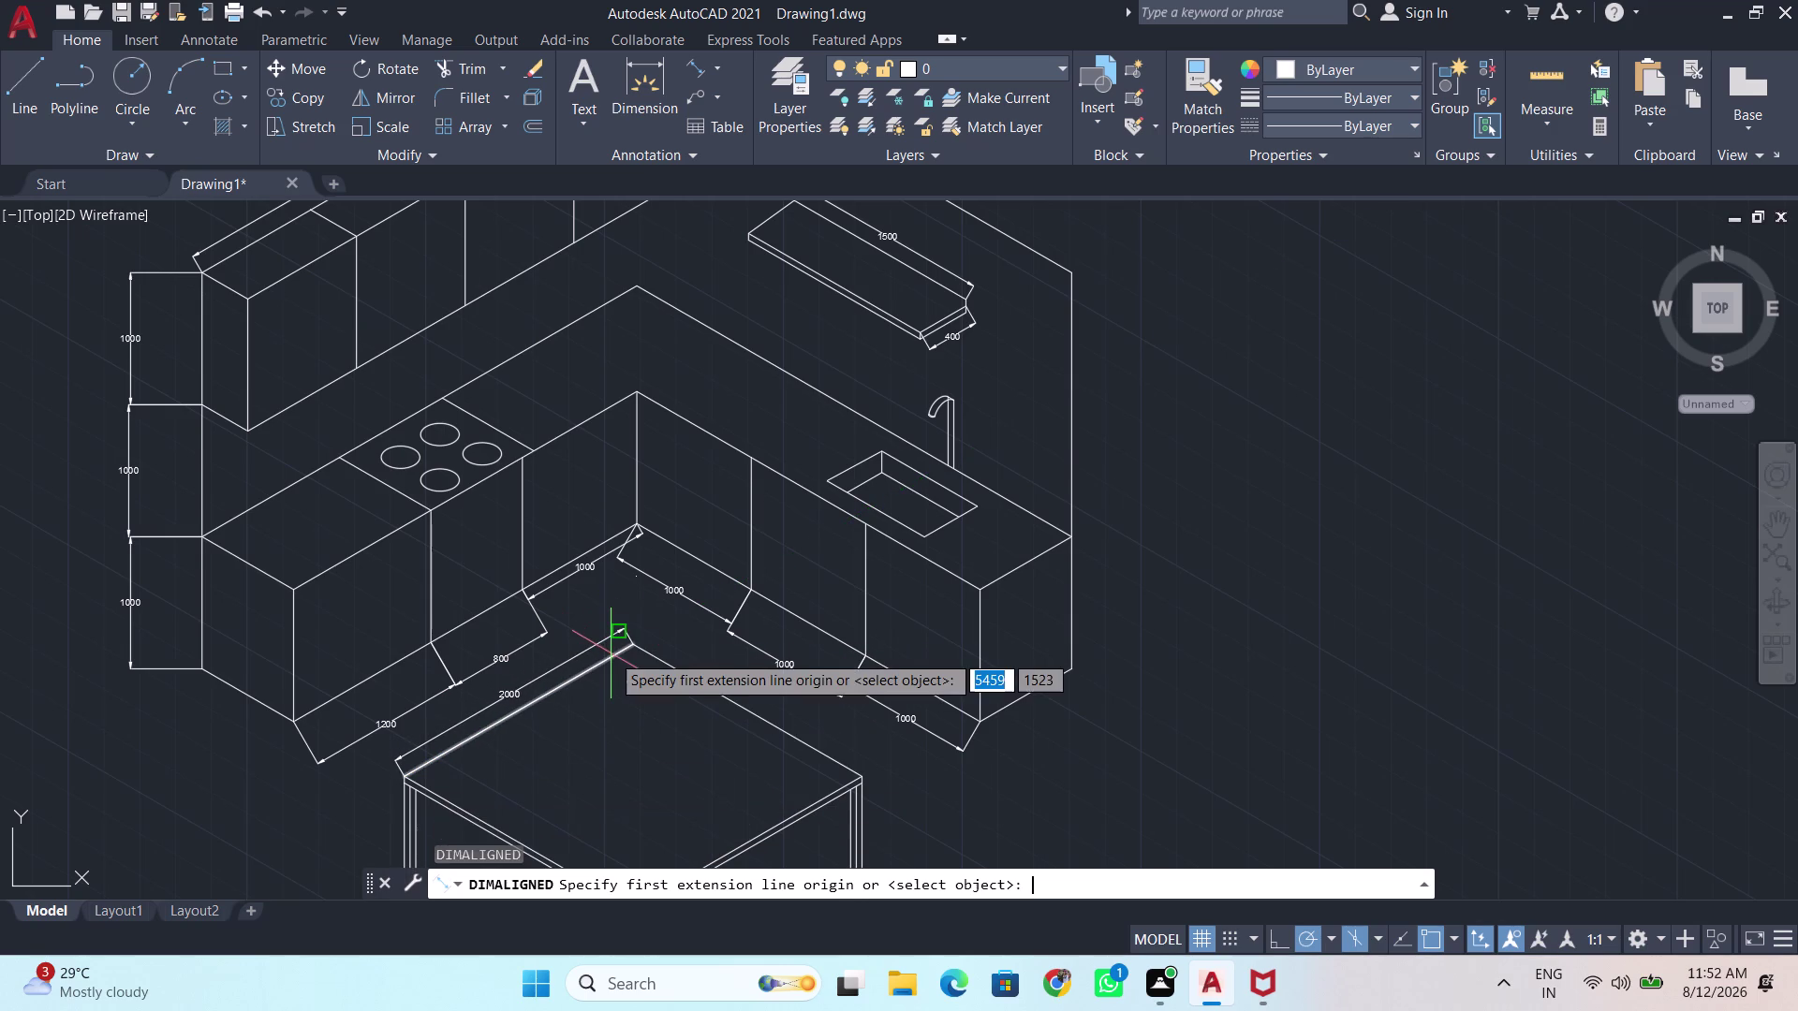
click(636, 649)
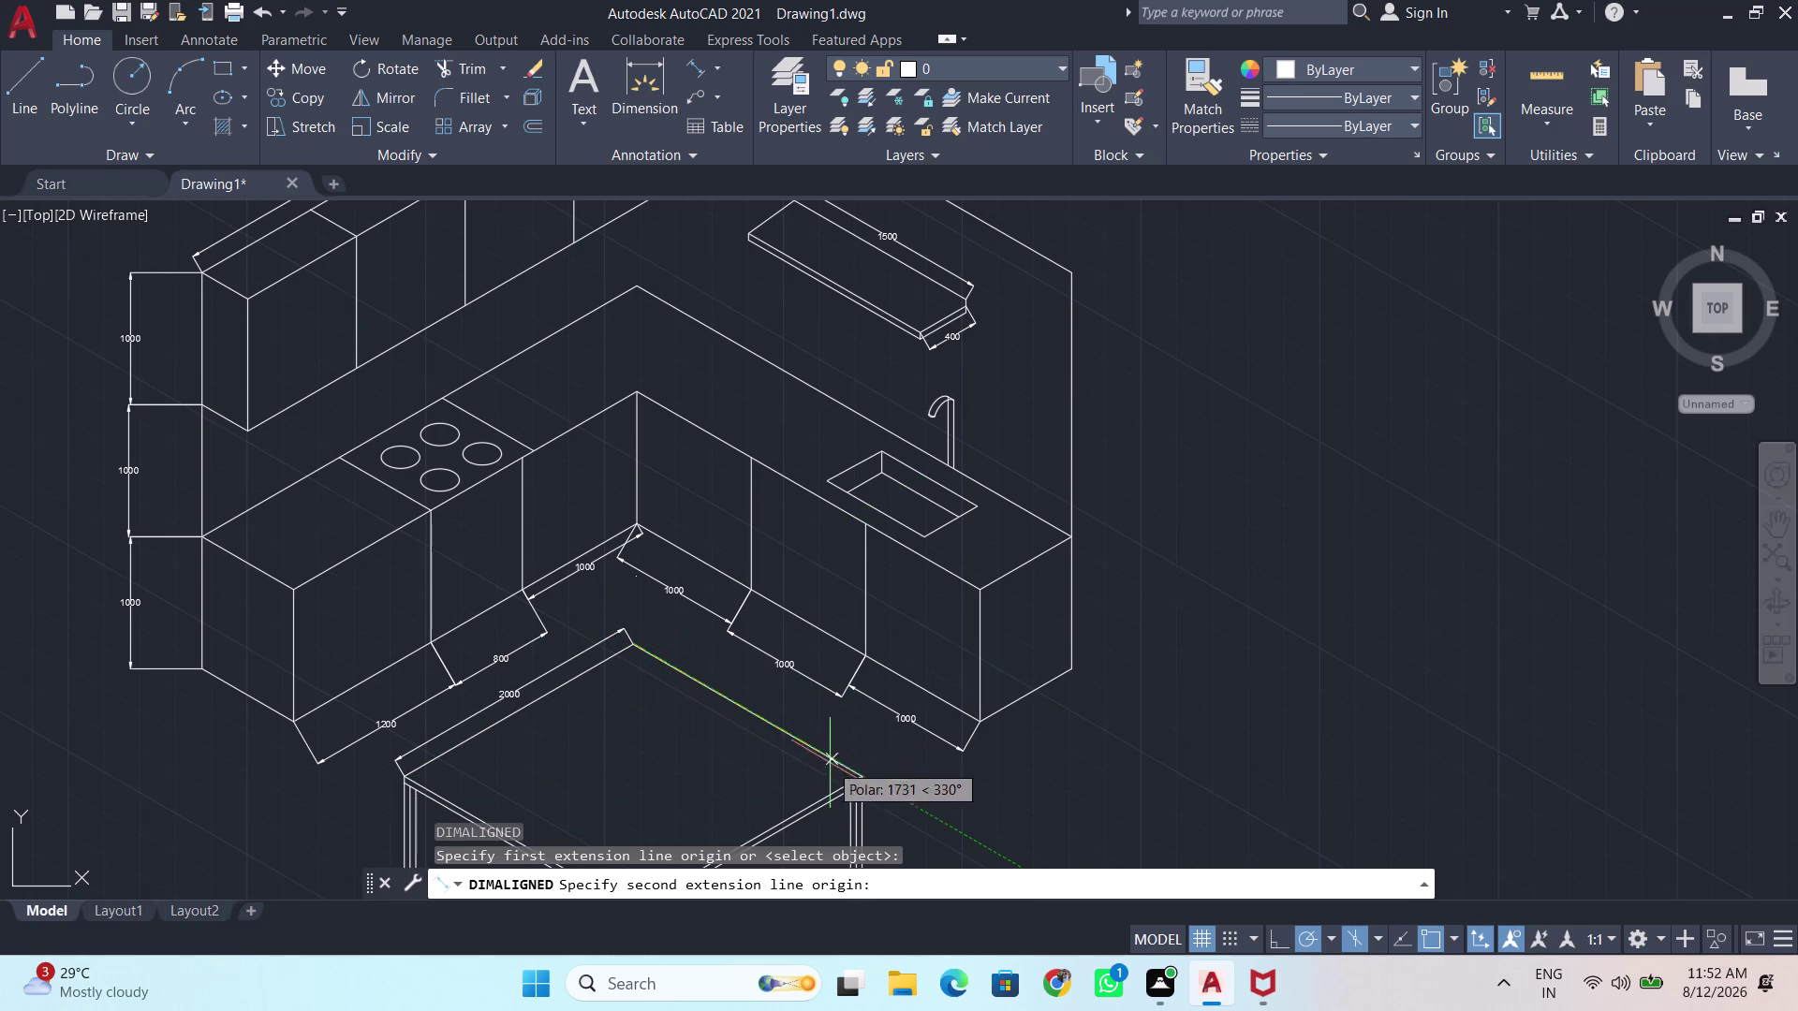
click(856, 779)
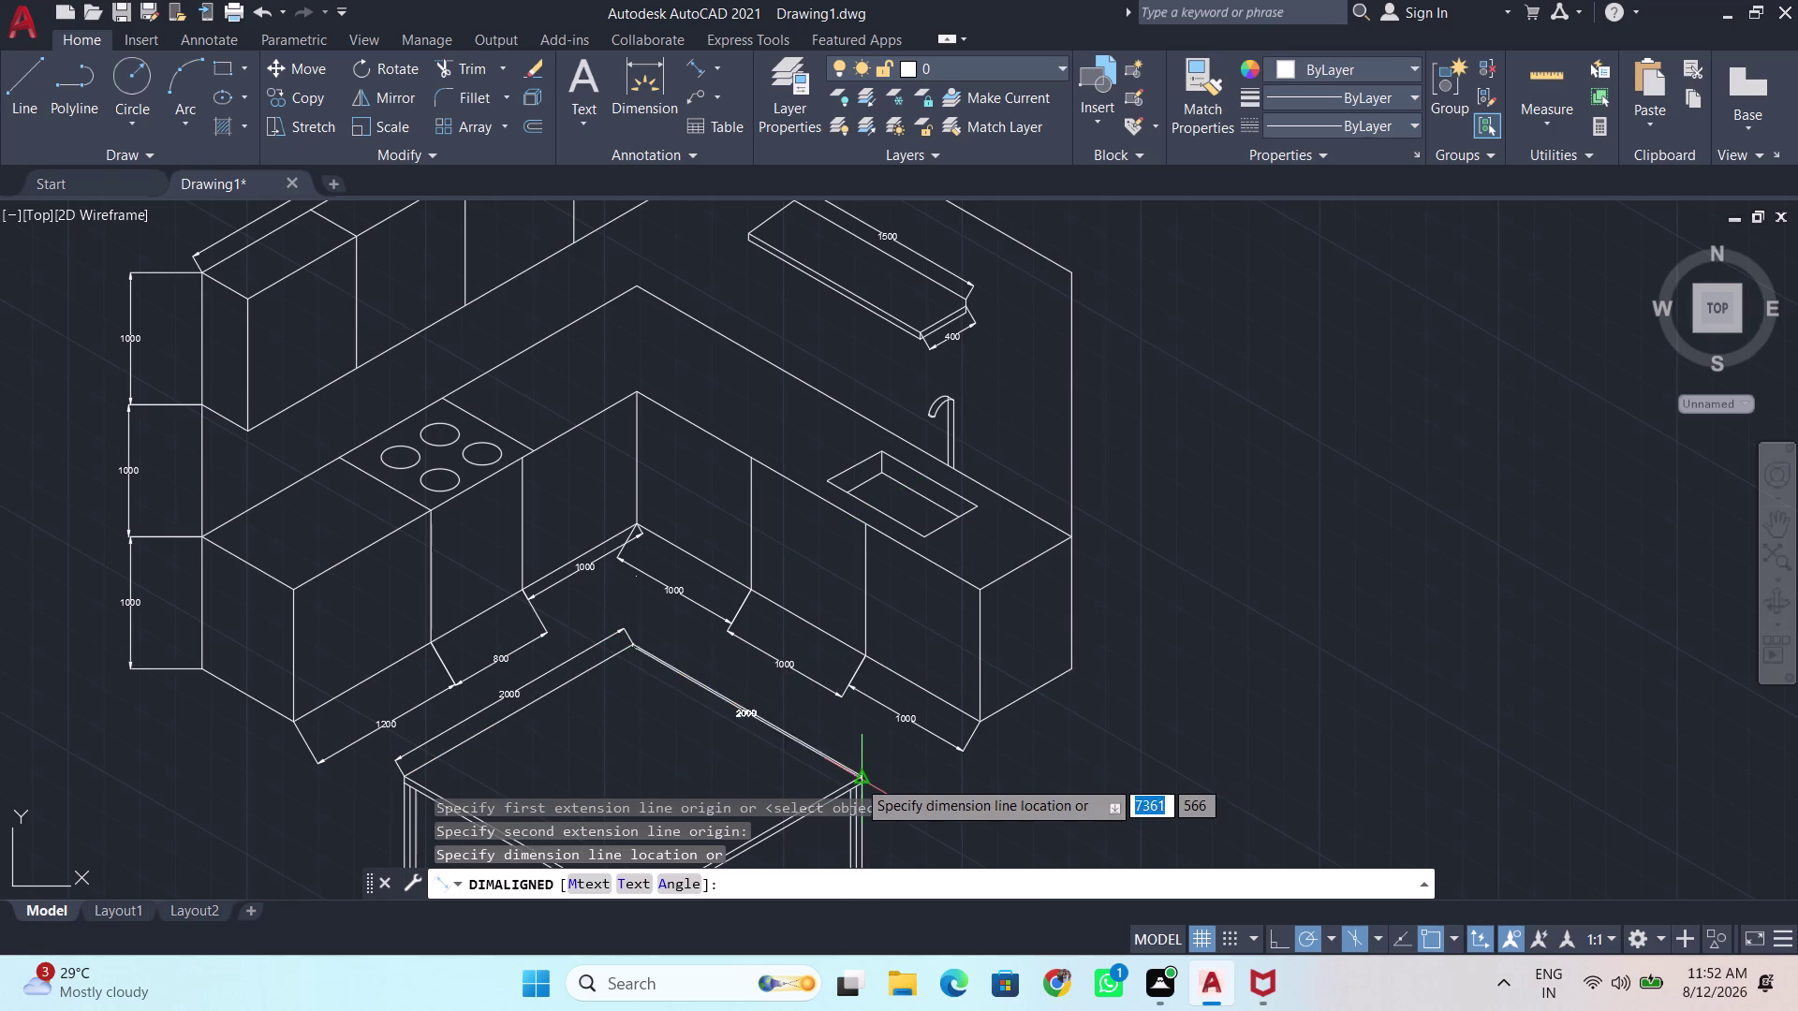
click(876, 763)
key(Return)
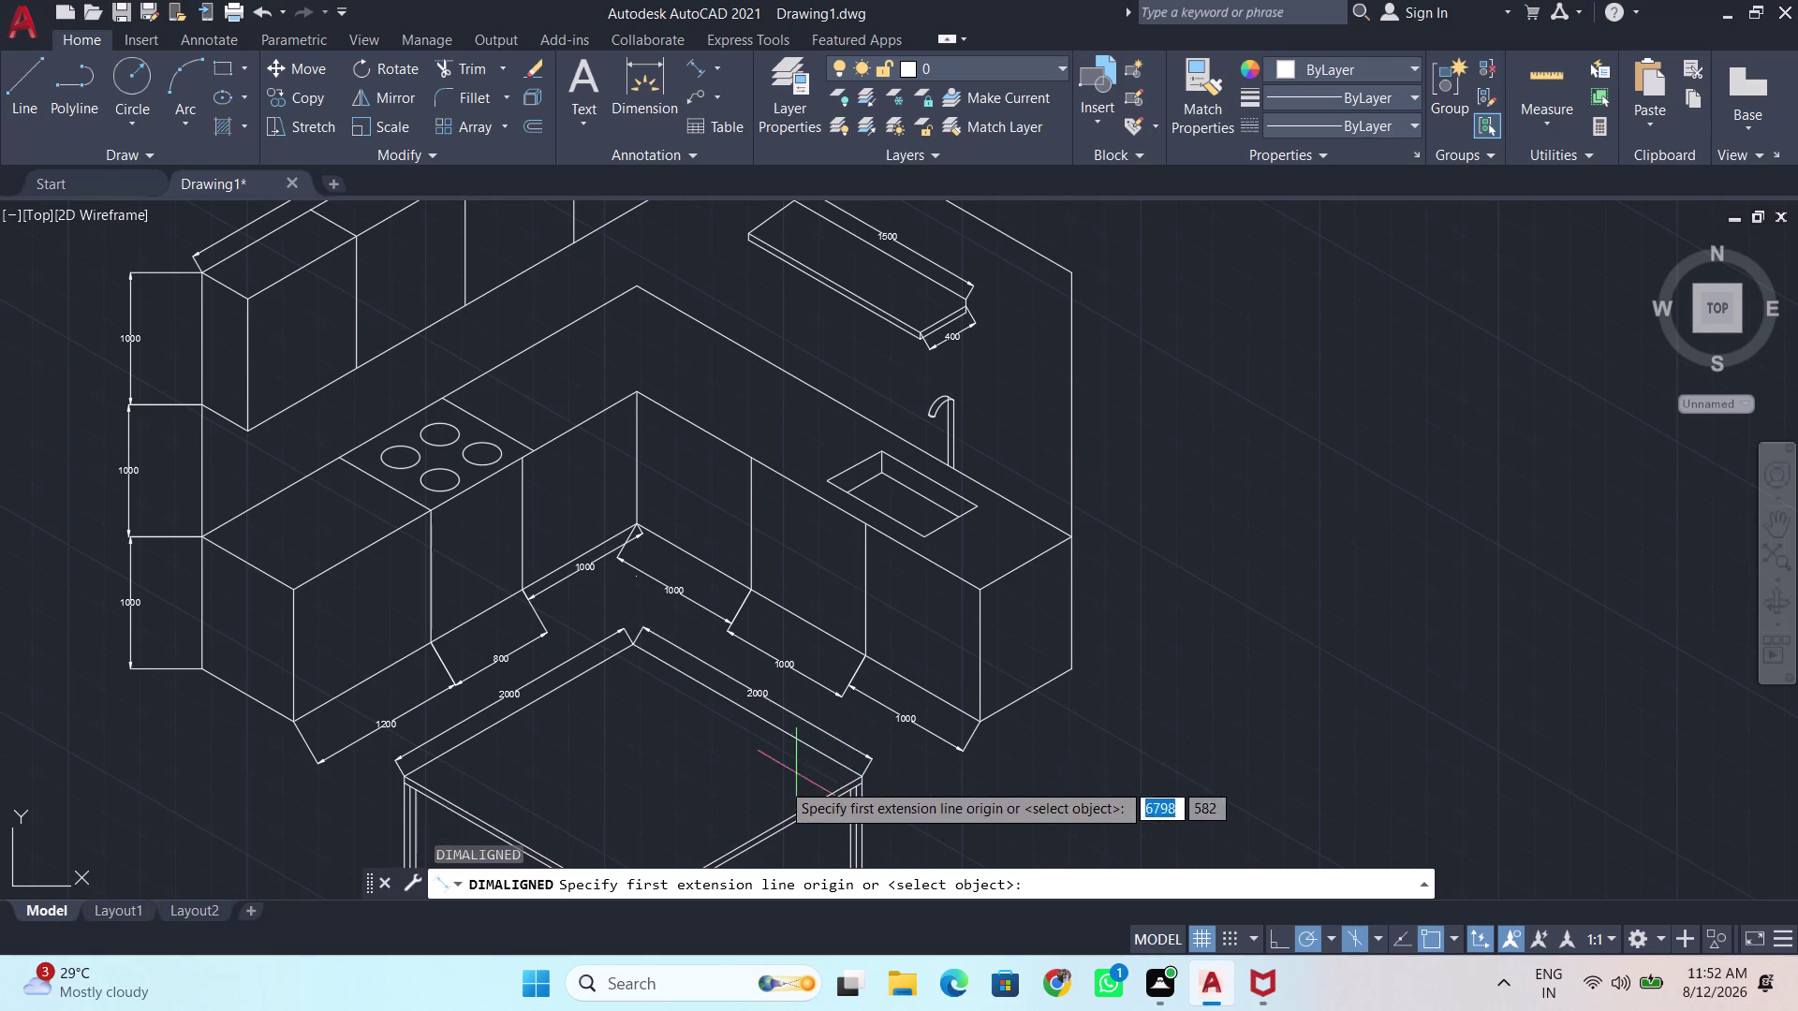
scroll(down, 3)
middle_drag(743, 794, 837, 486)
Place a 1000 aligned dimension from the top to the bottom of the front-left table leg.
scroll(up, 3)
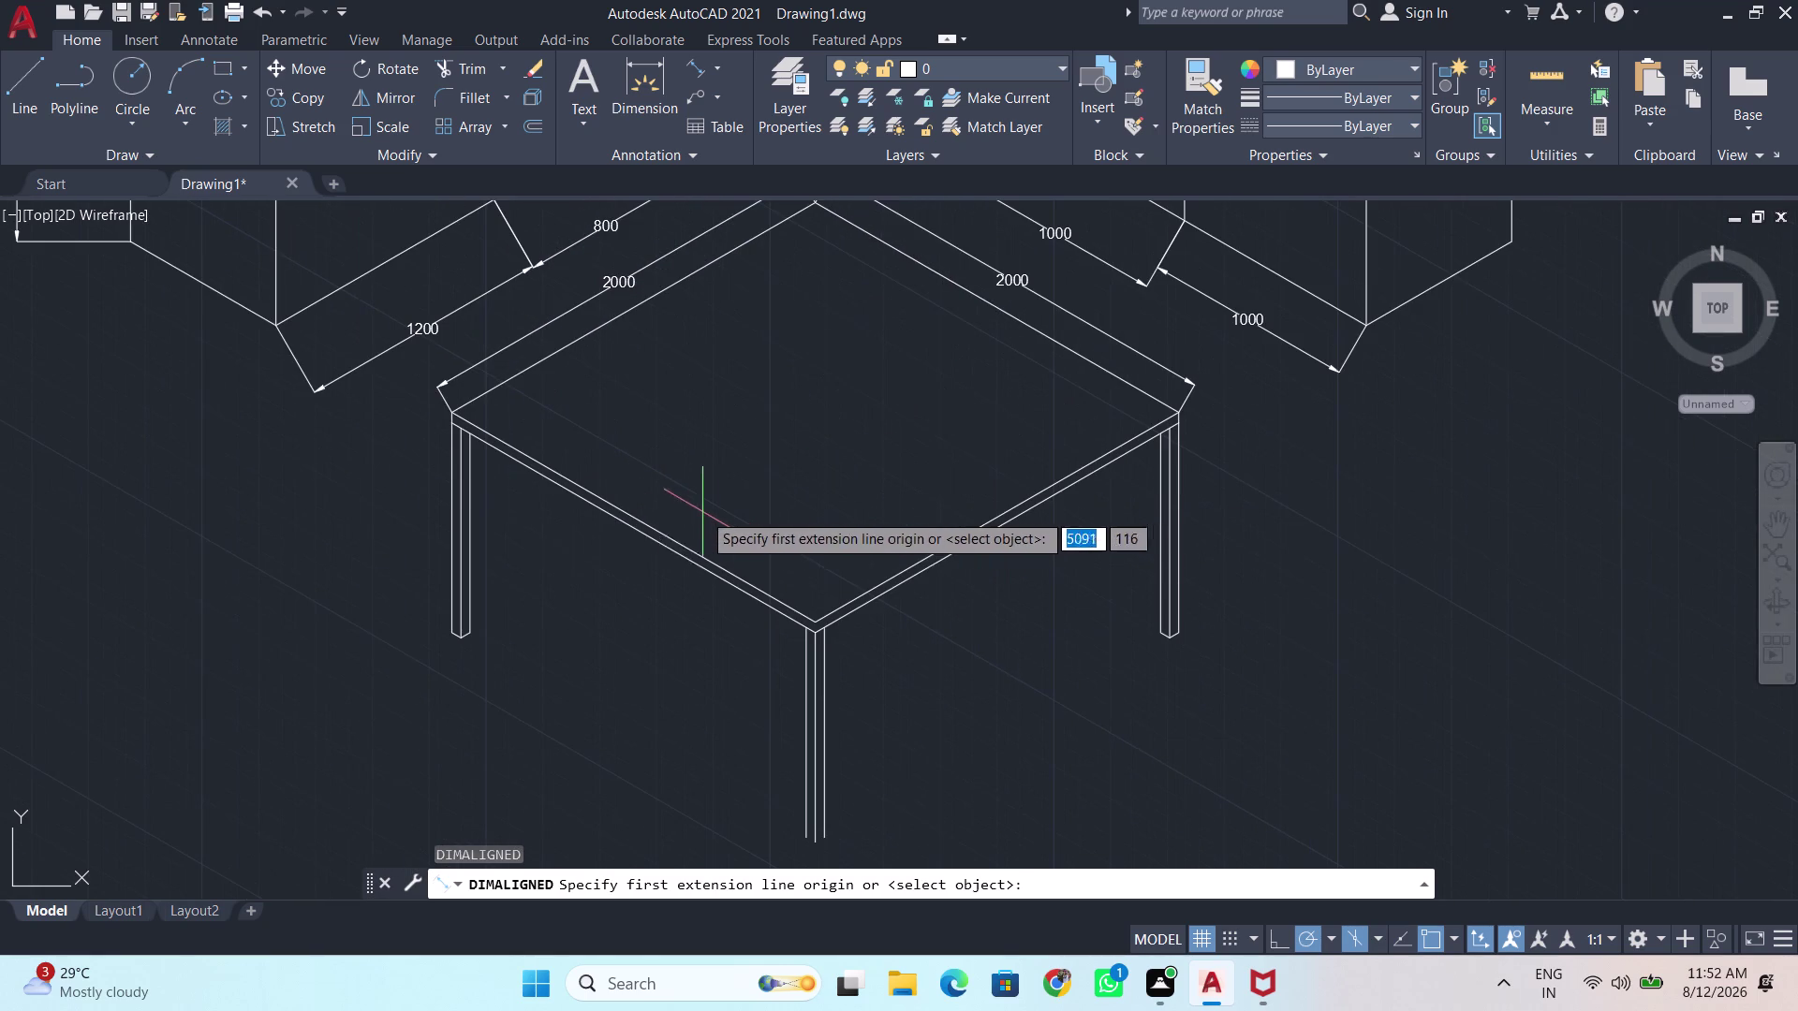
scroll(up, 3)
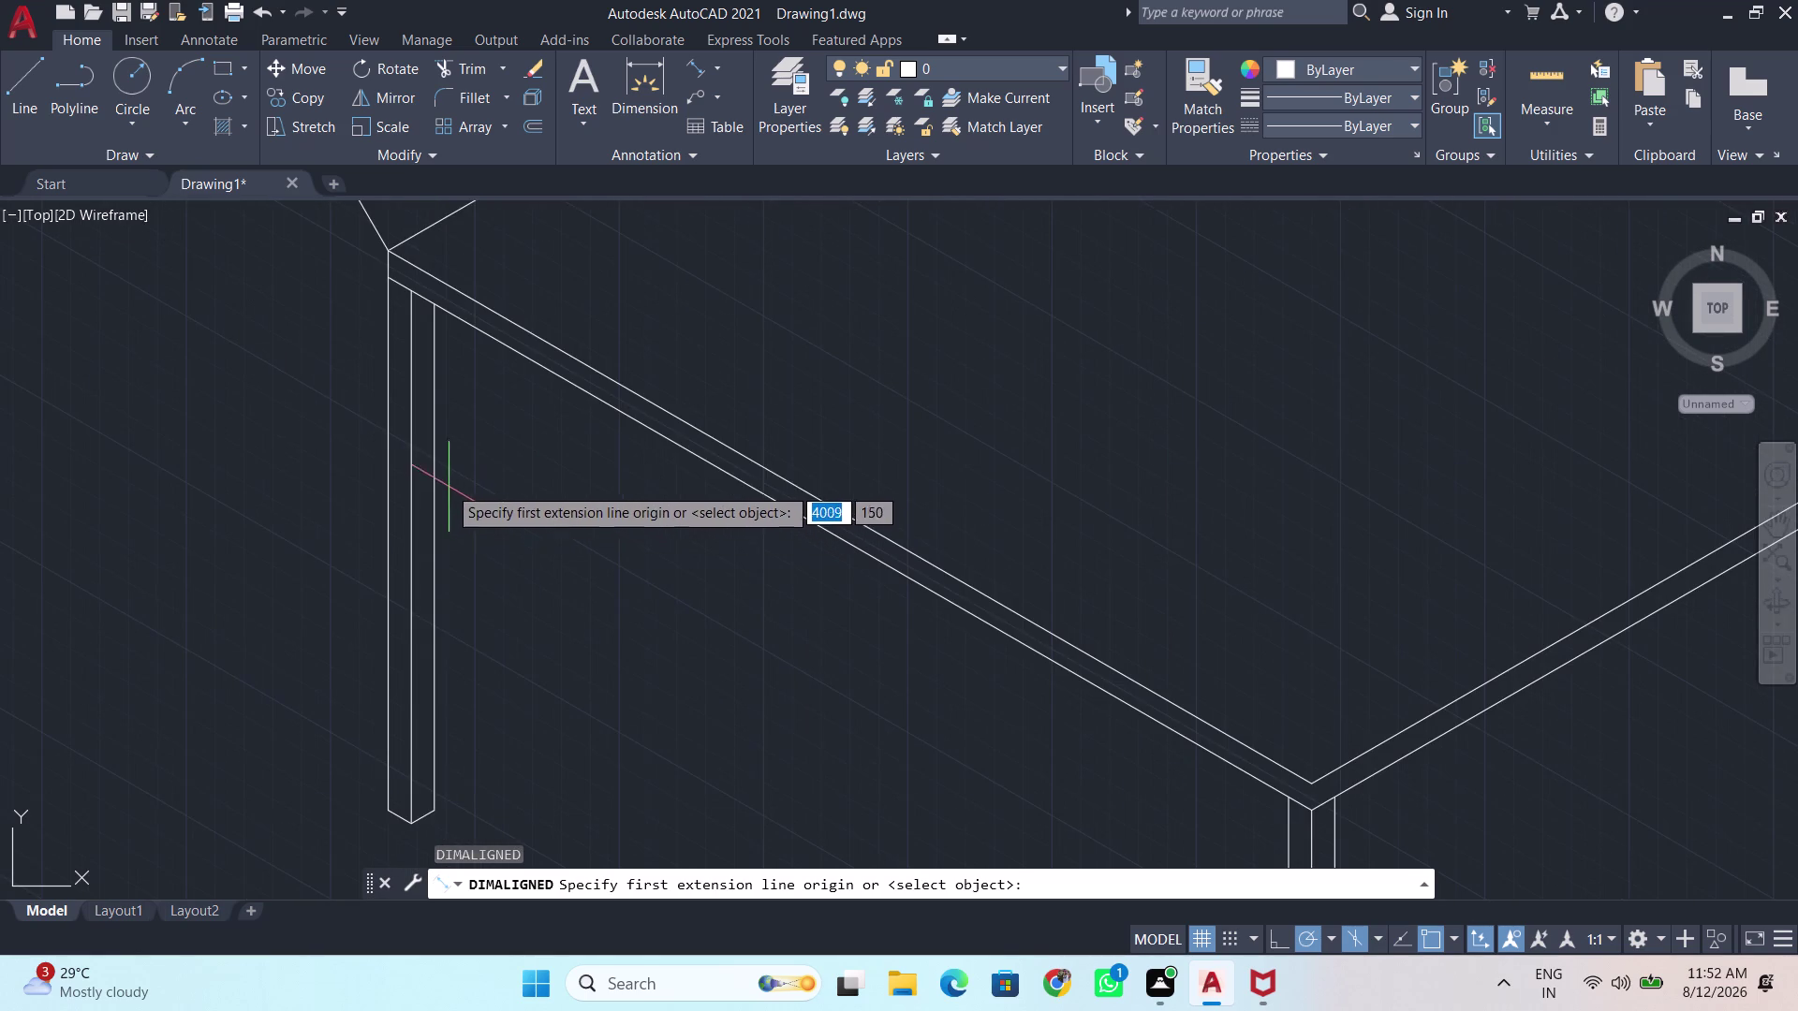
middle_drag(435, 455, 530, 486)
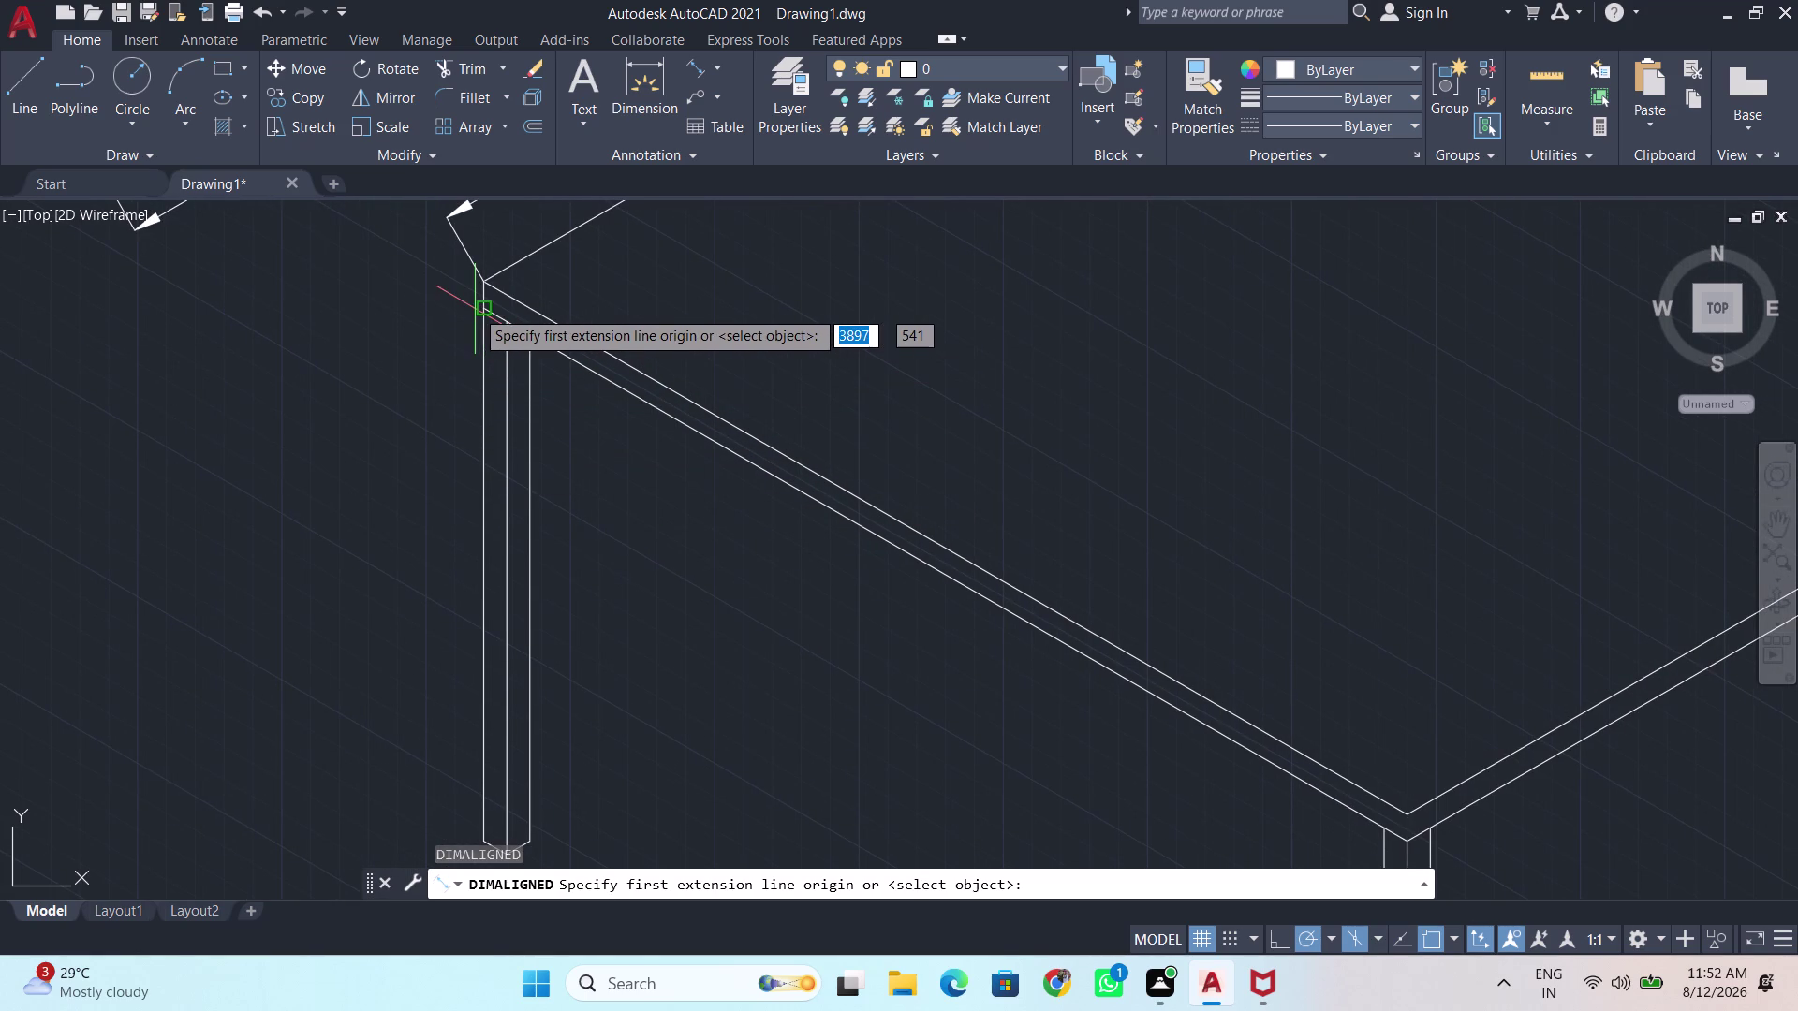
click(479, 306)
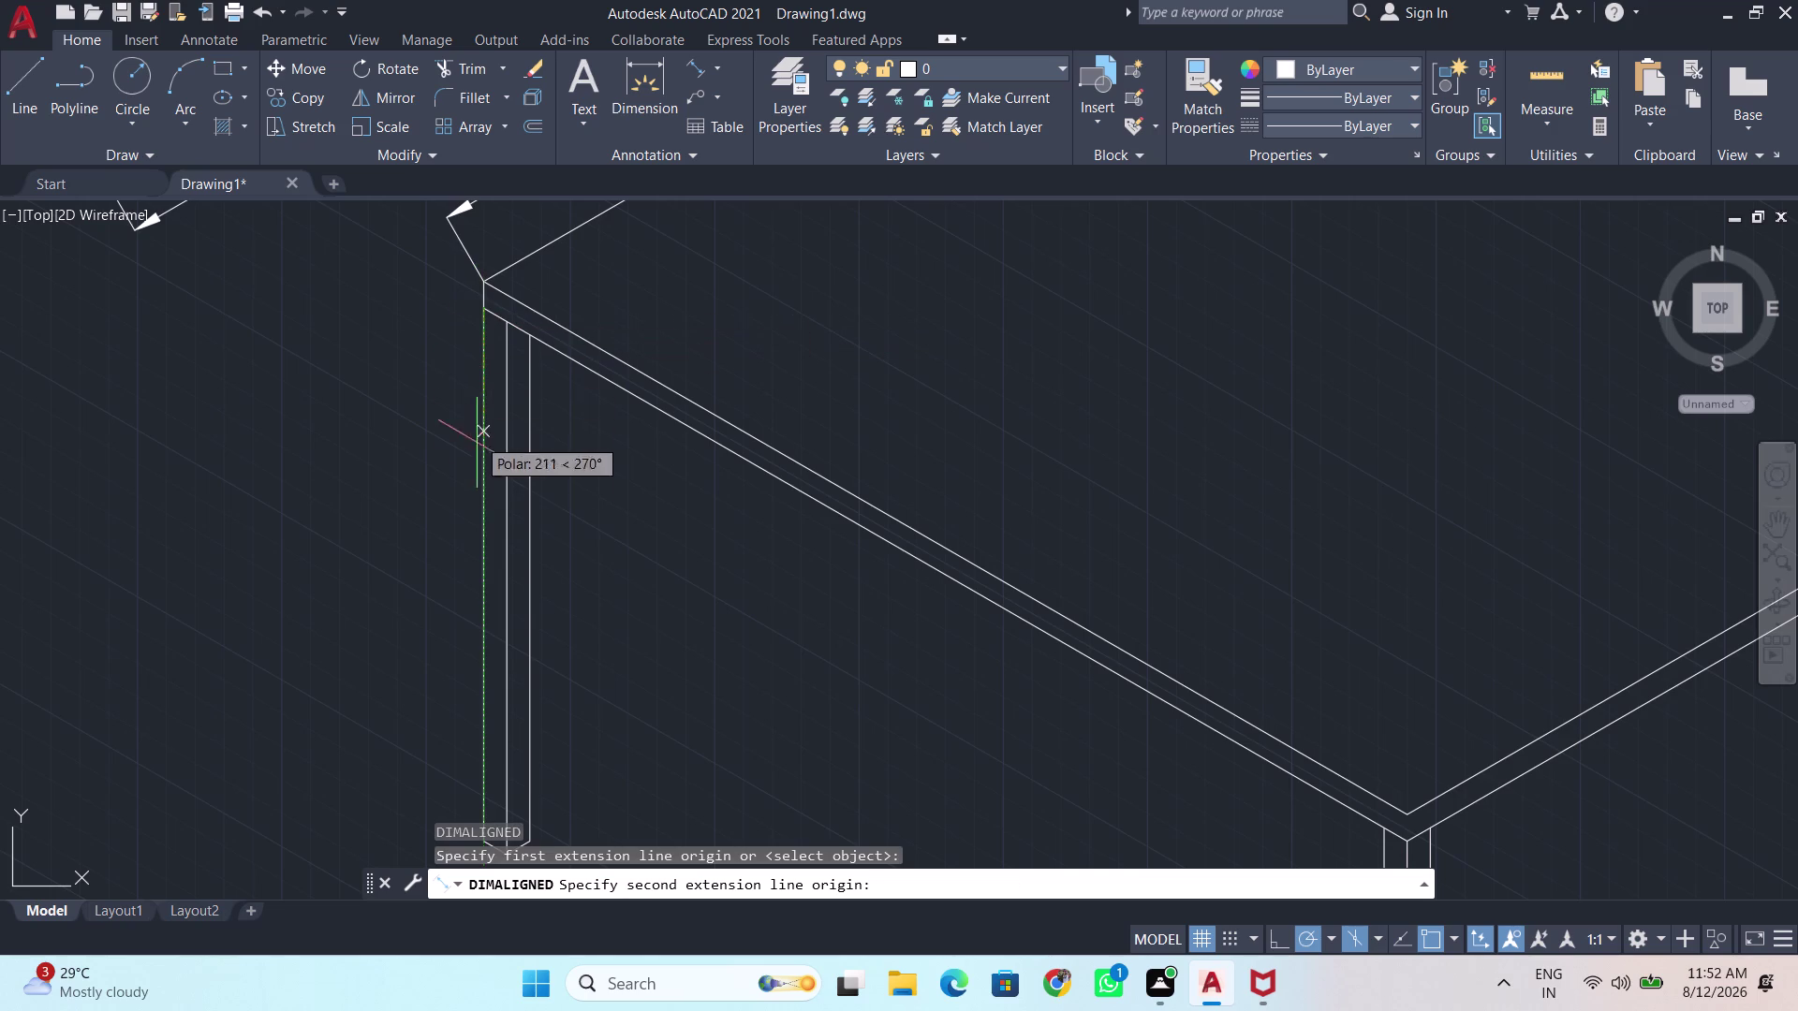
middle_drag(489, 555, 507, 393)
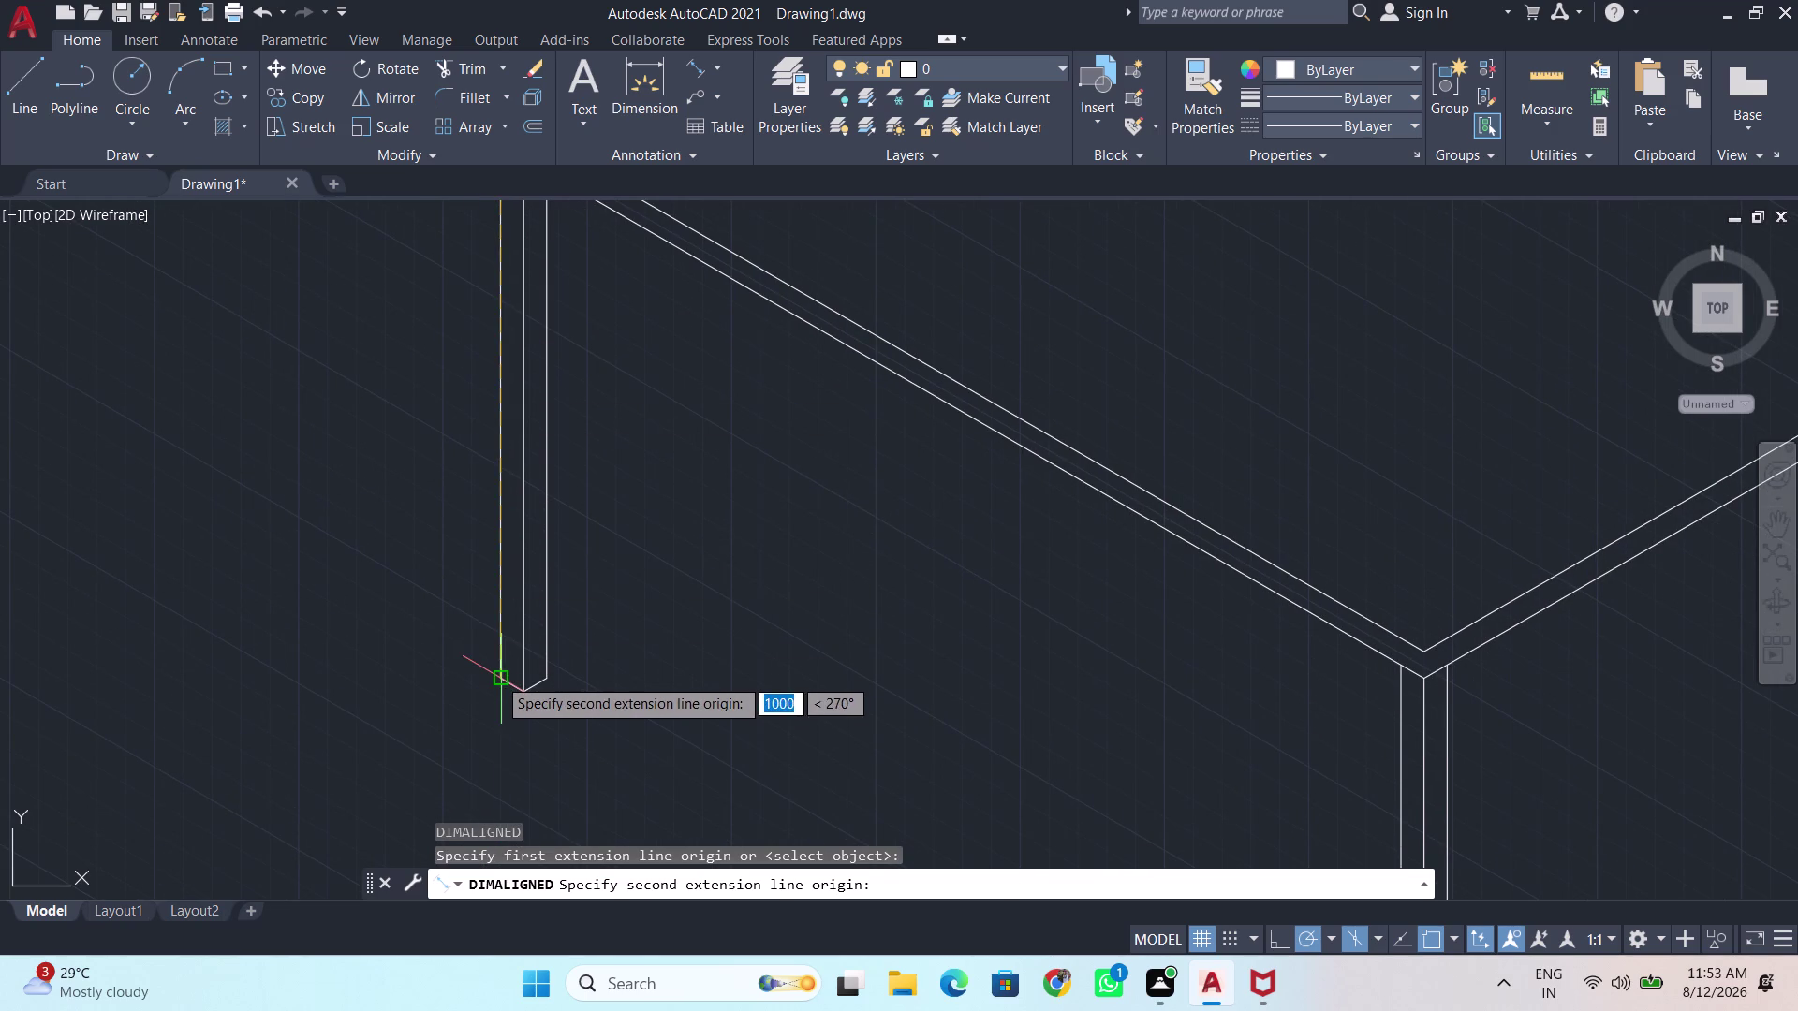
click(498, 677)
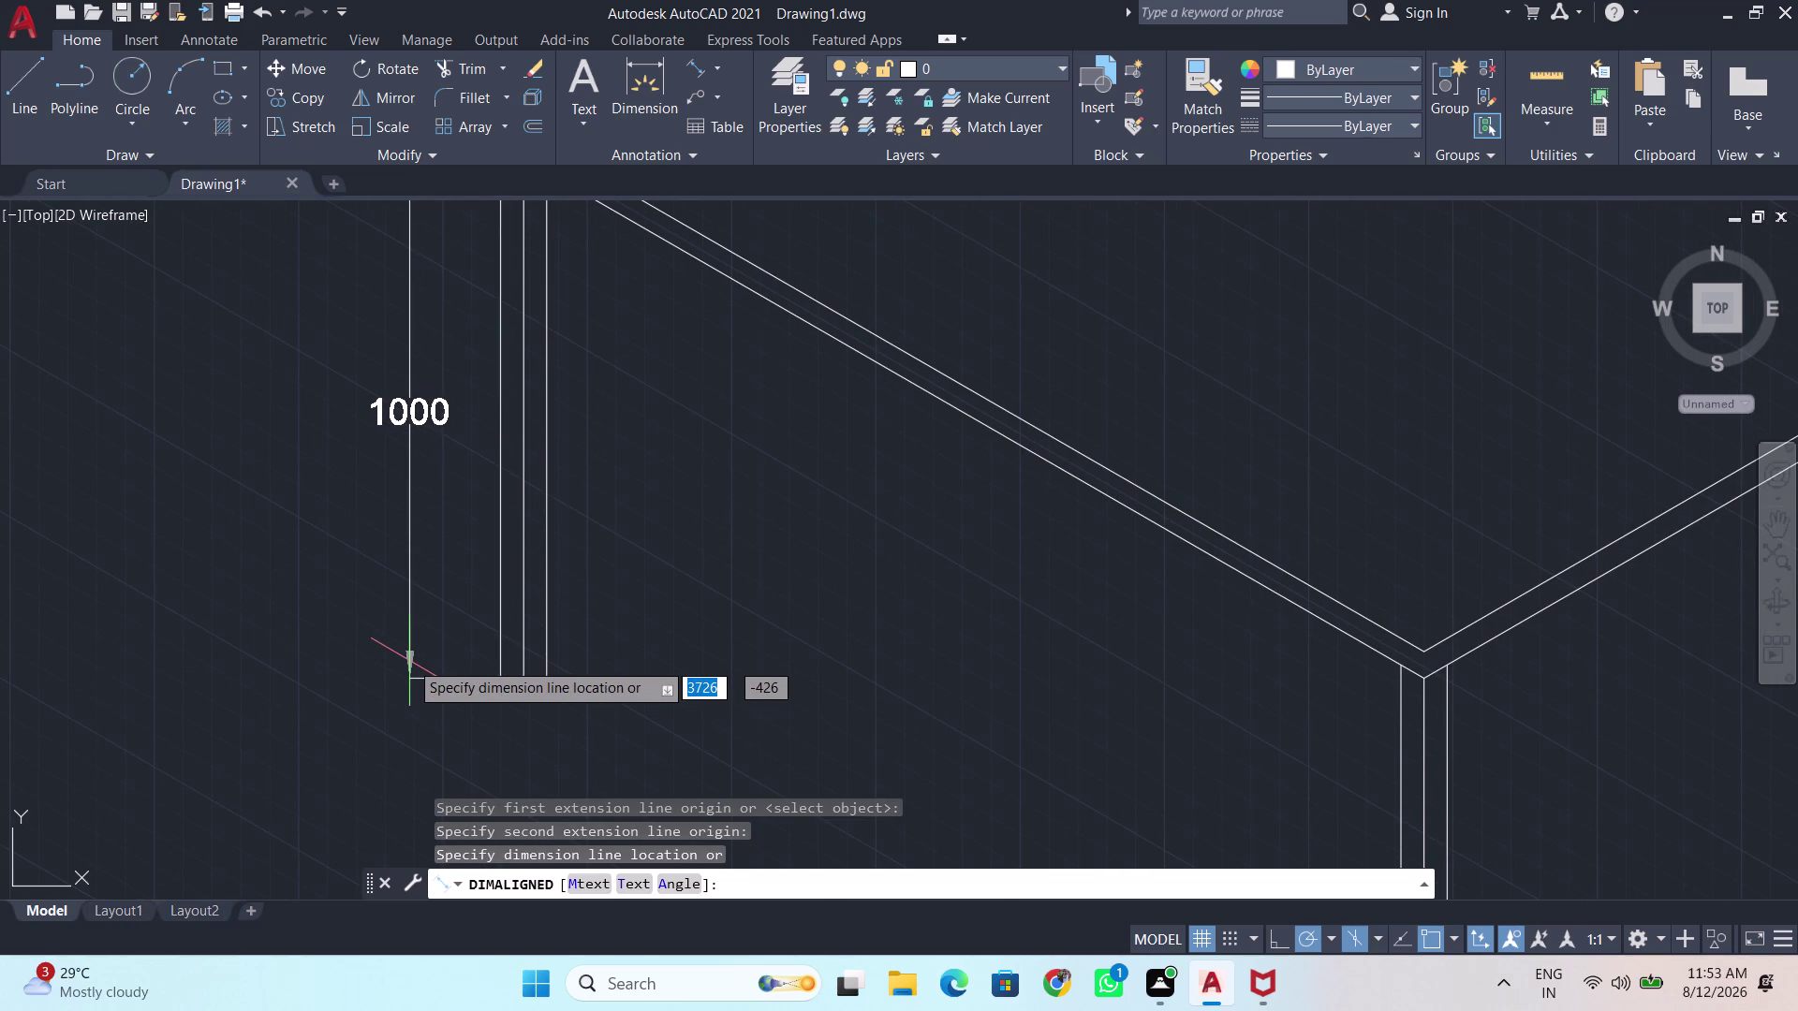
click(409, 661)
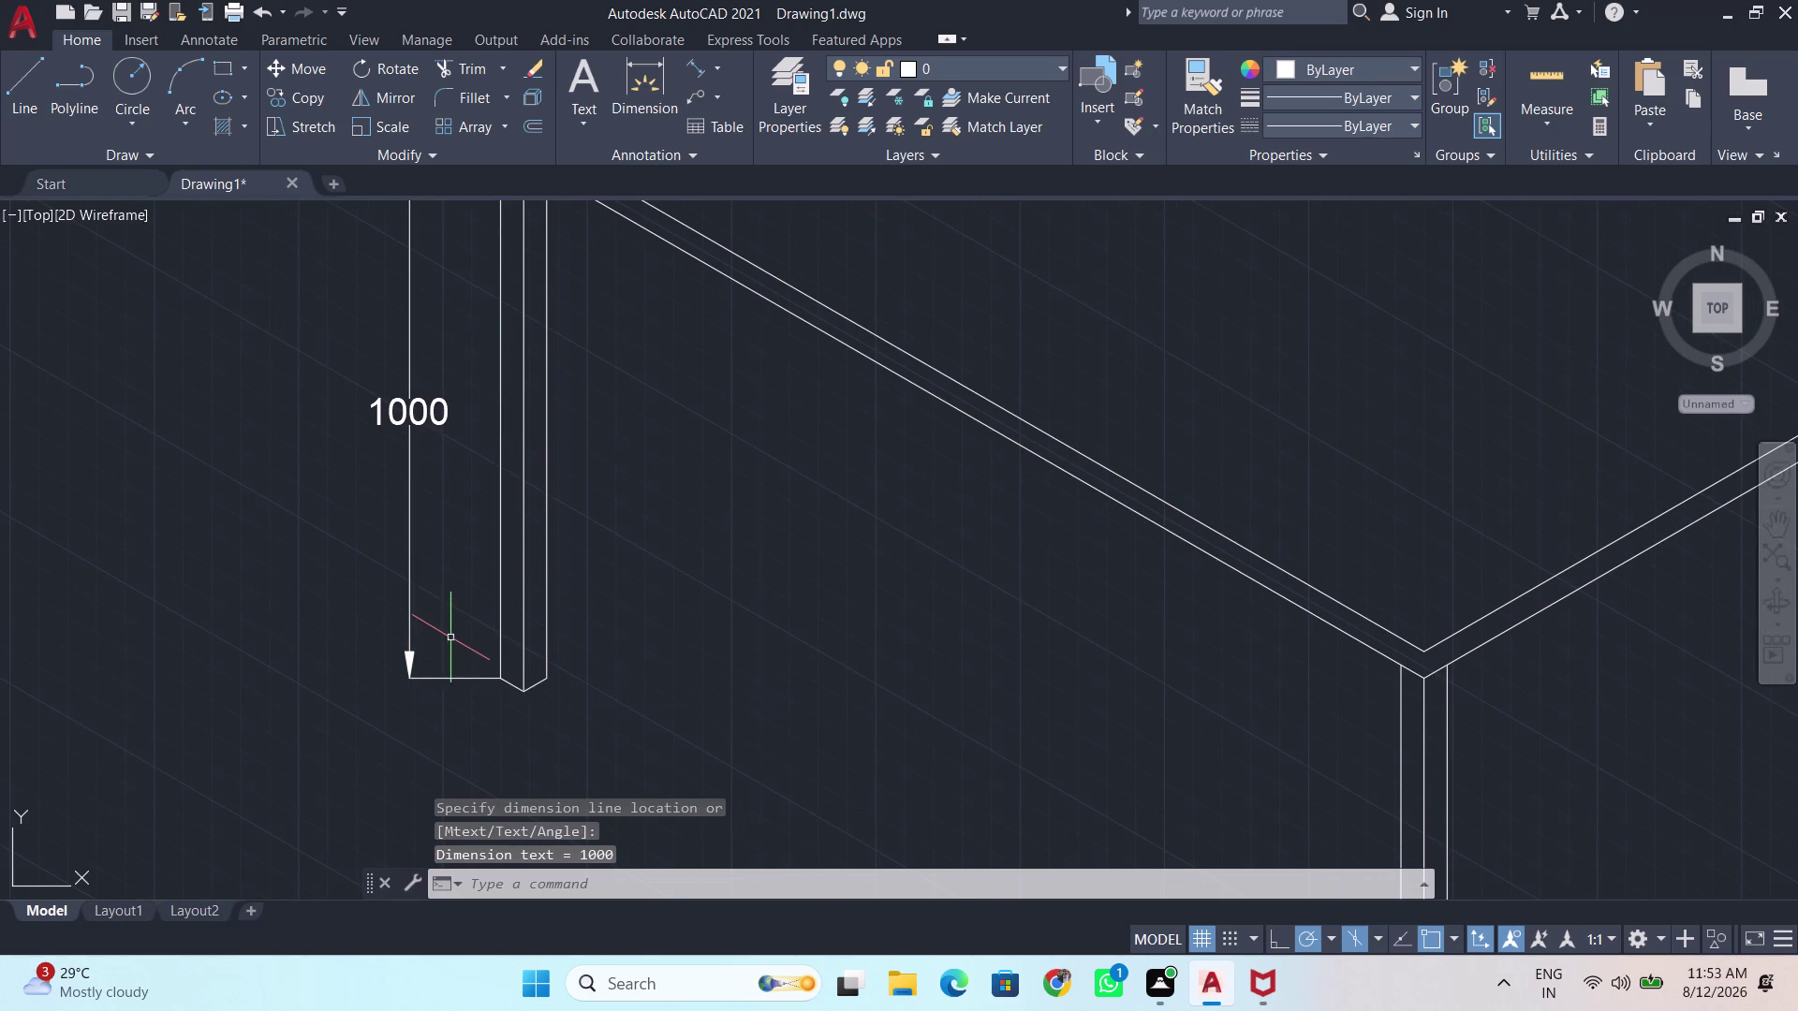
Zoom out and pan to frame the entire dimensioned kitchen and table.
scroll(down, 3)
scroll(down, 3)
scroll(down, 3)
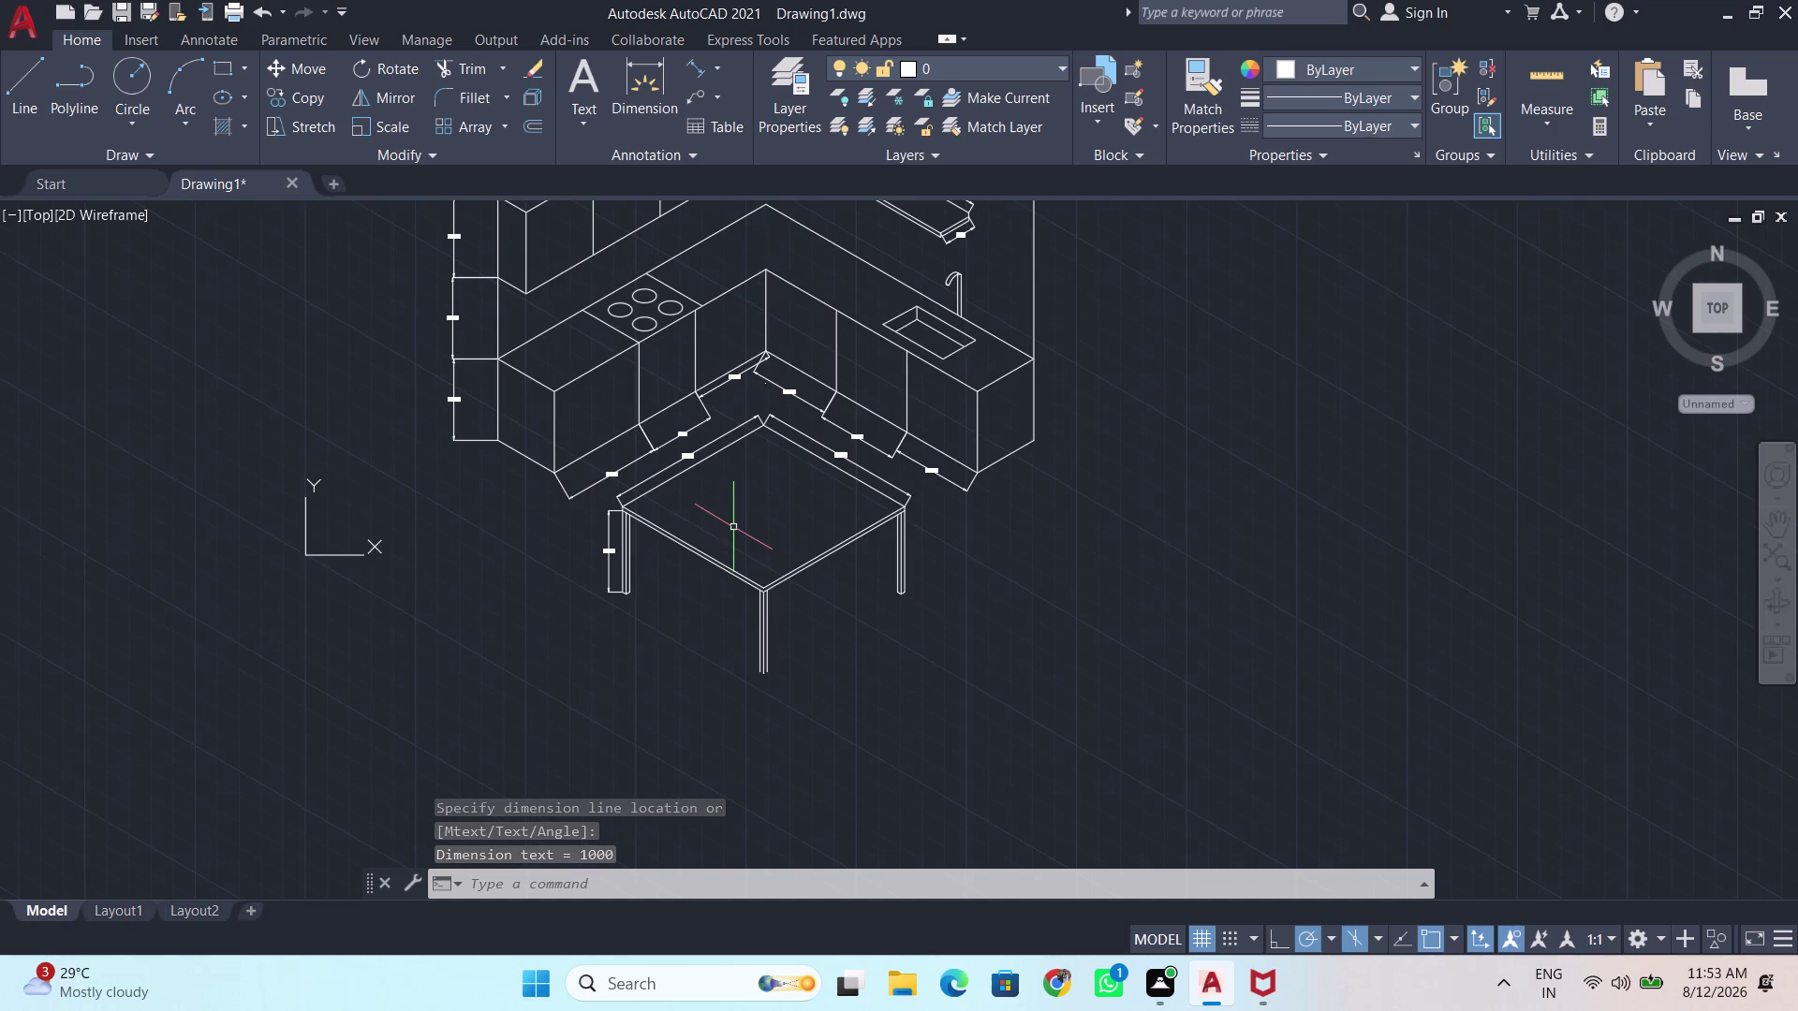
middle_drag(733, 527, 742, 706)
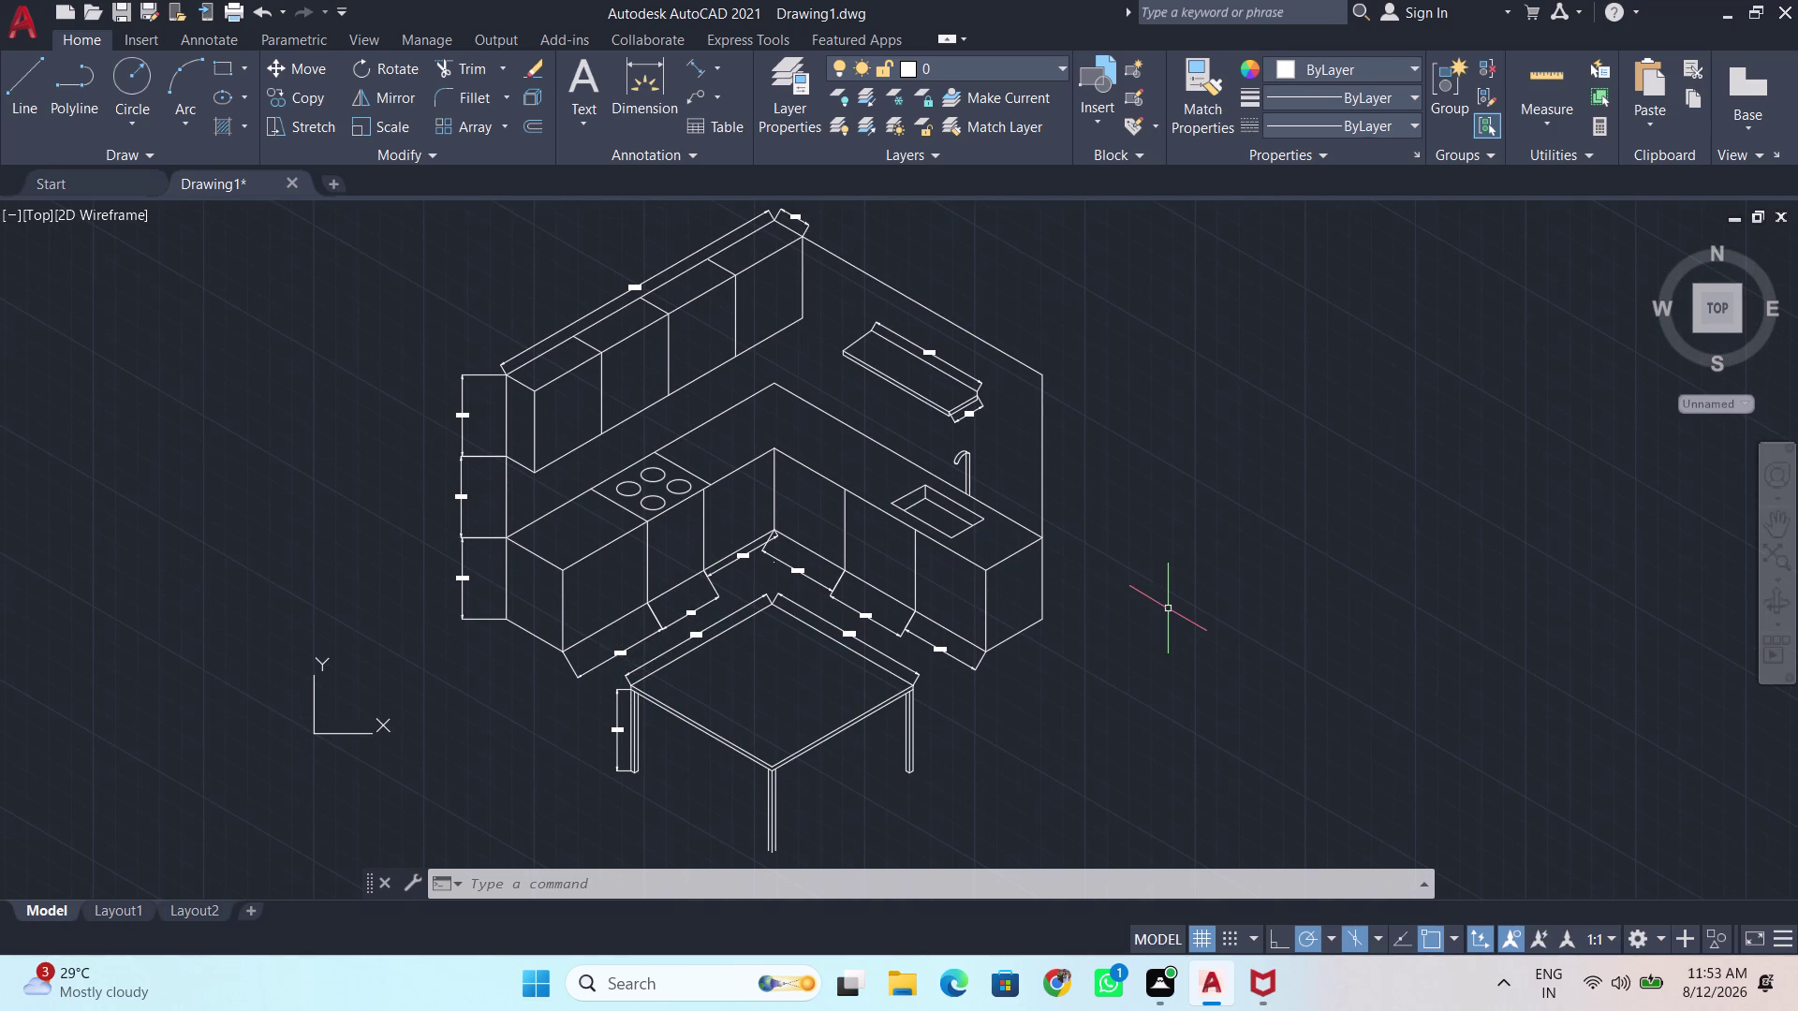
scroll(up, 3)
middle_drag(1168, 623, 1298, 632)
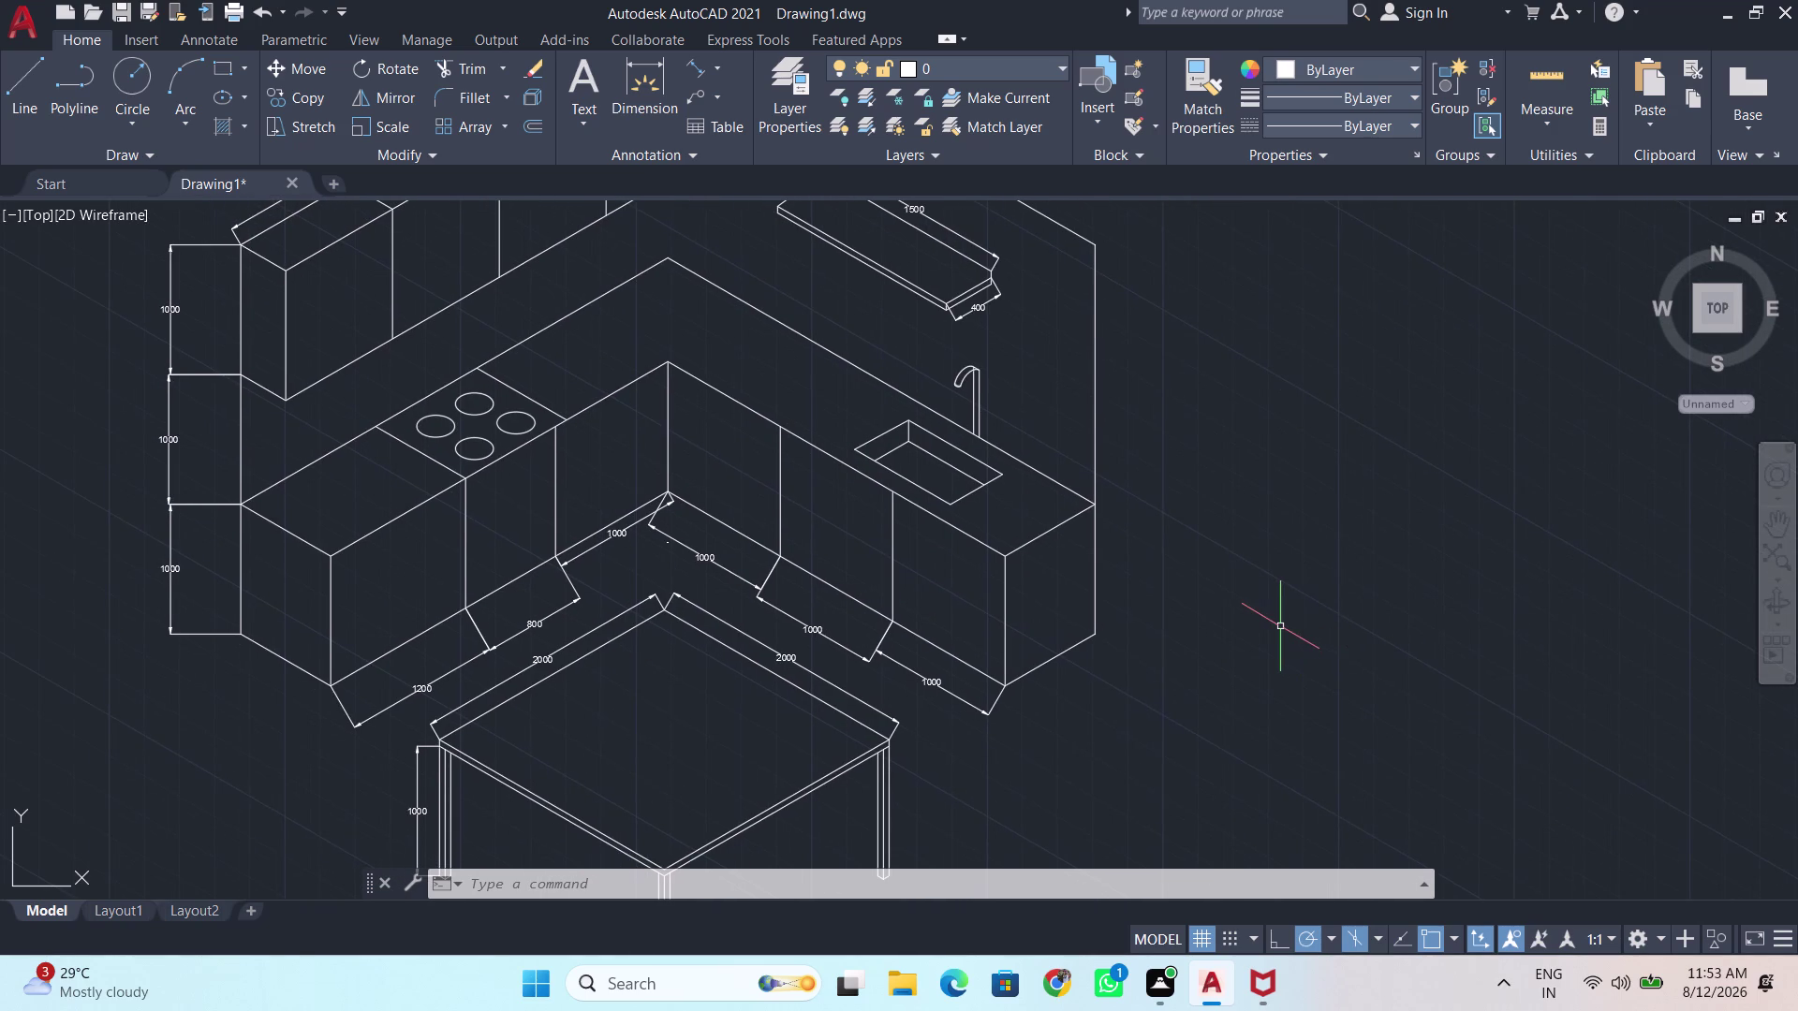
scroll(down, 3)
scroll(up, 3)
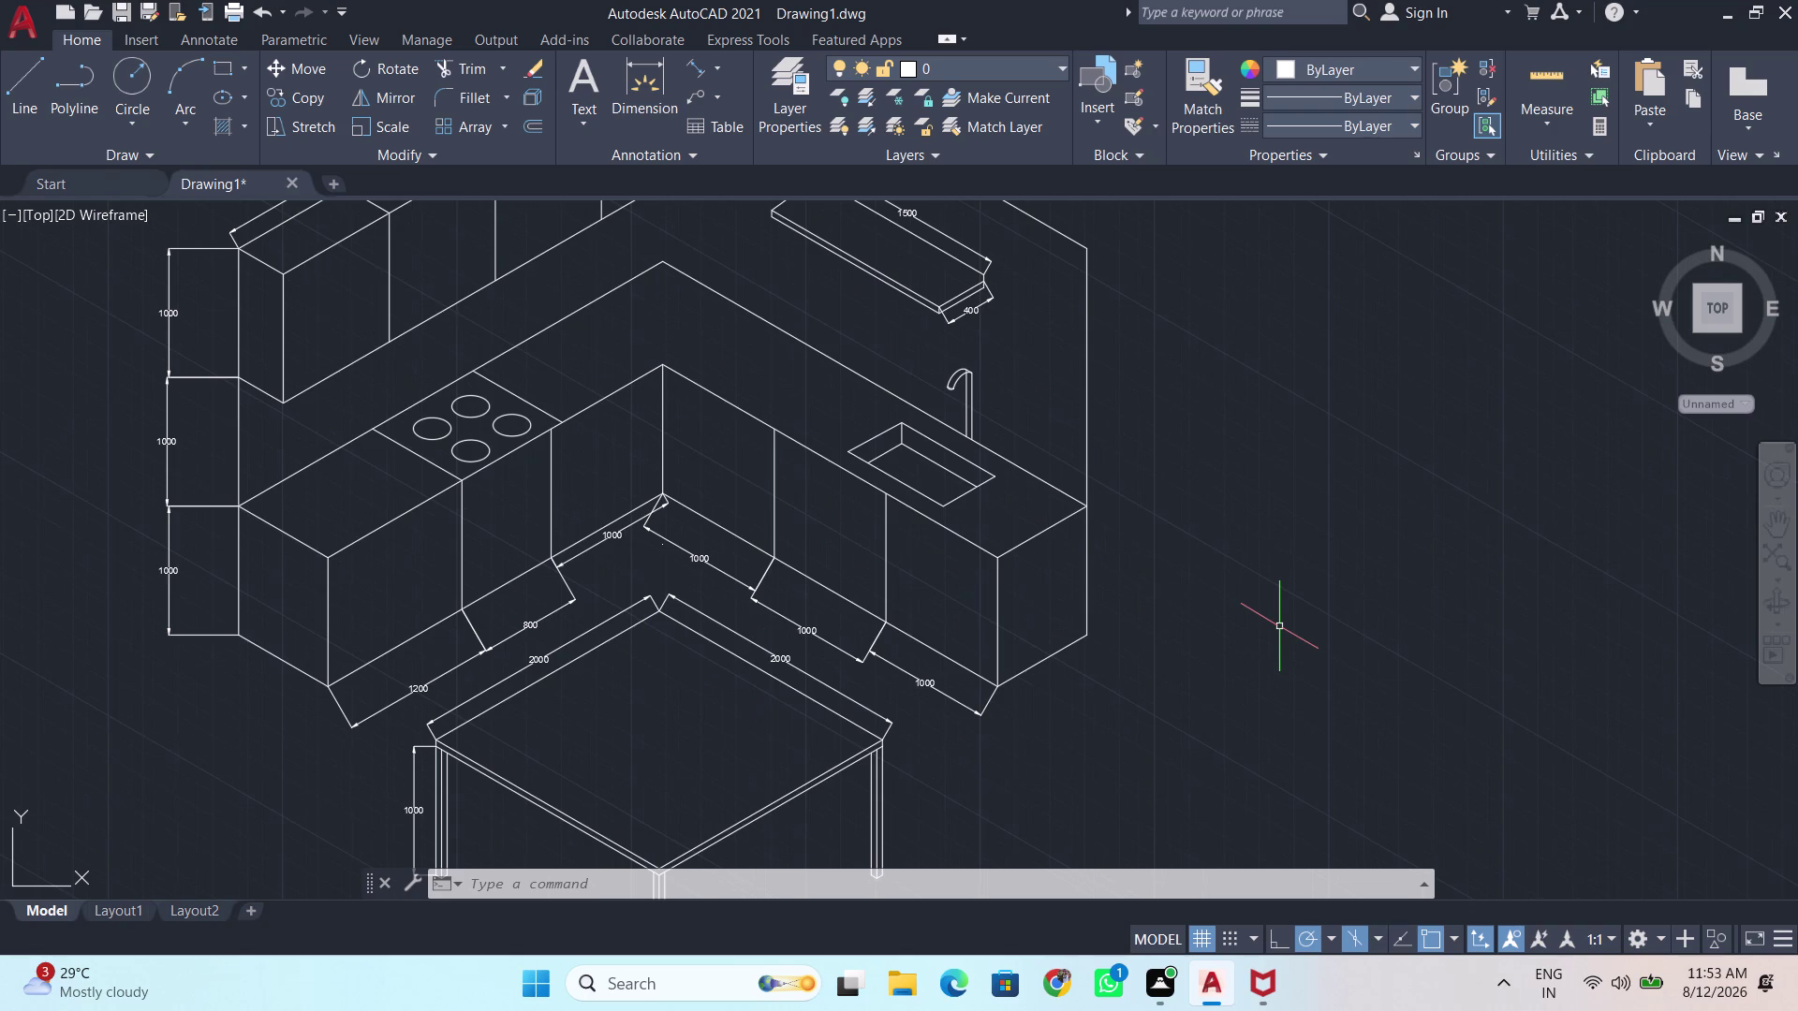
scroll(down, 3)
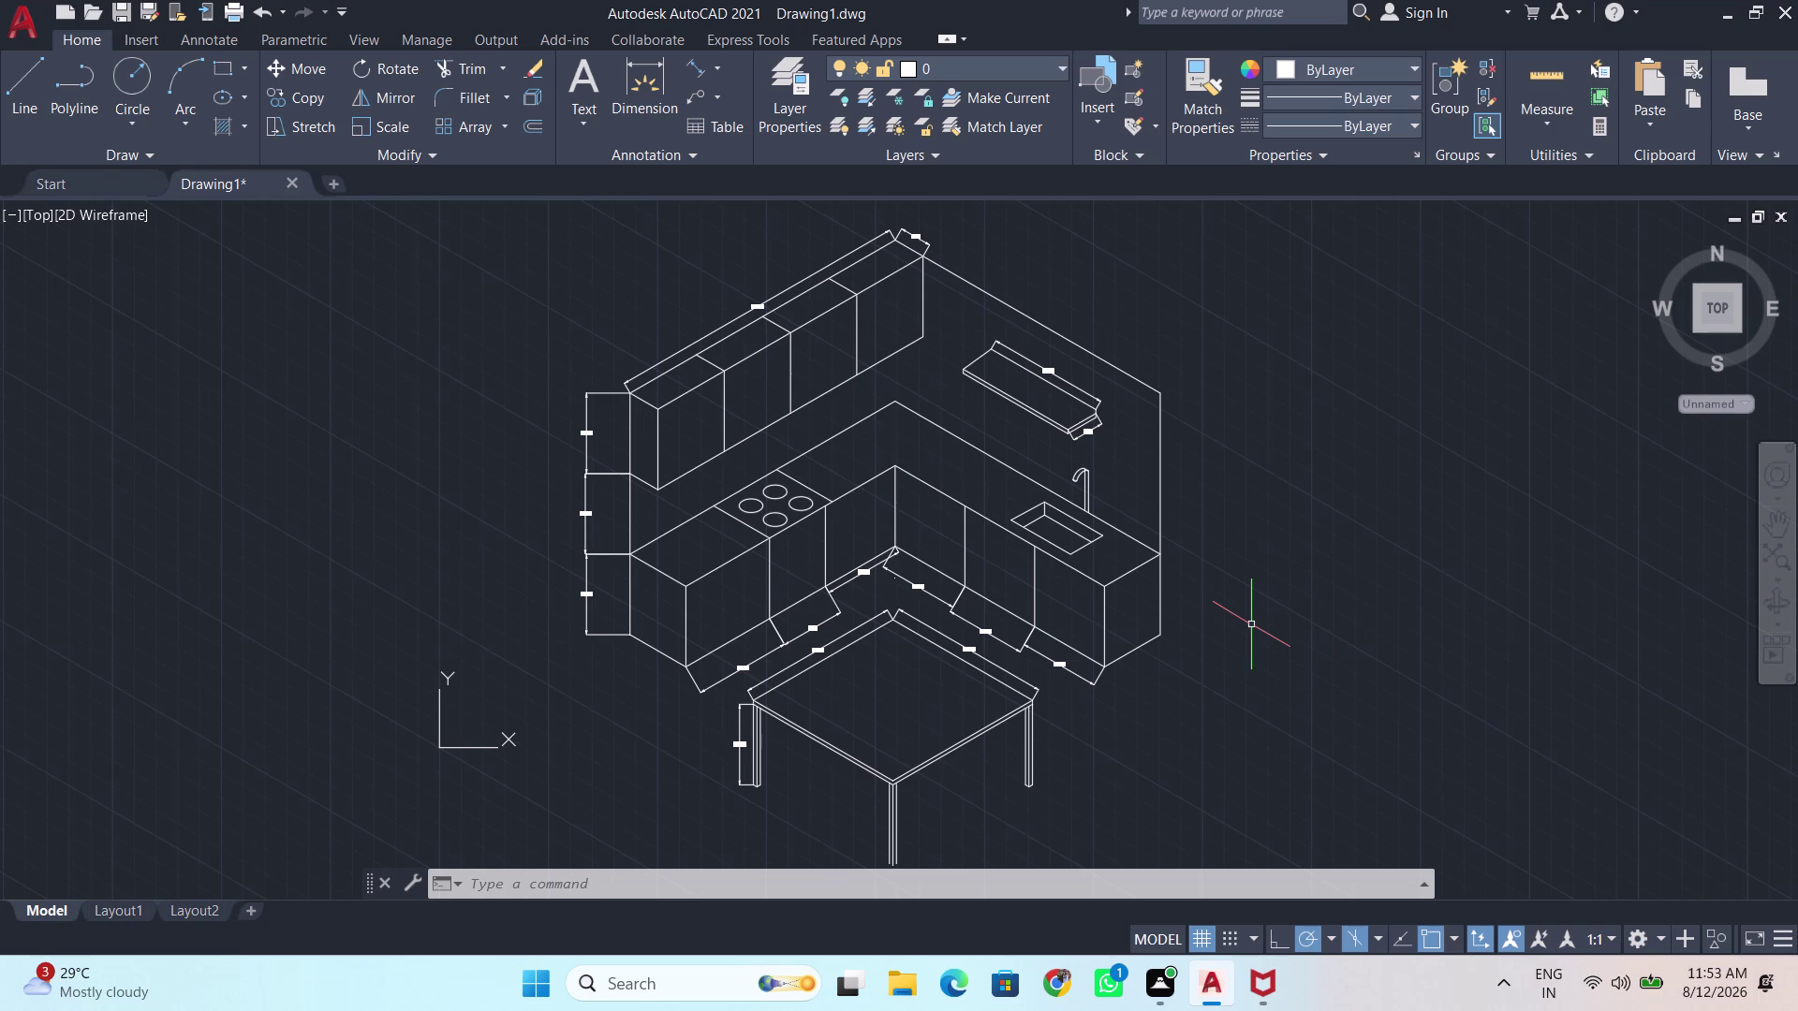
Capture a screenshot of the rectangle around the whole drawing.
key(Print)
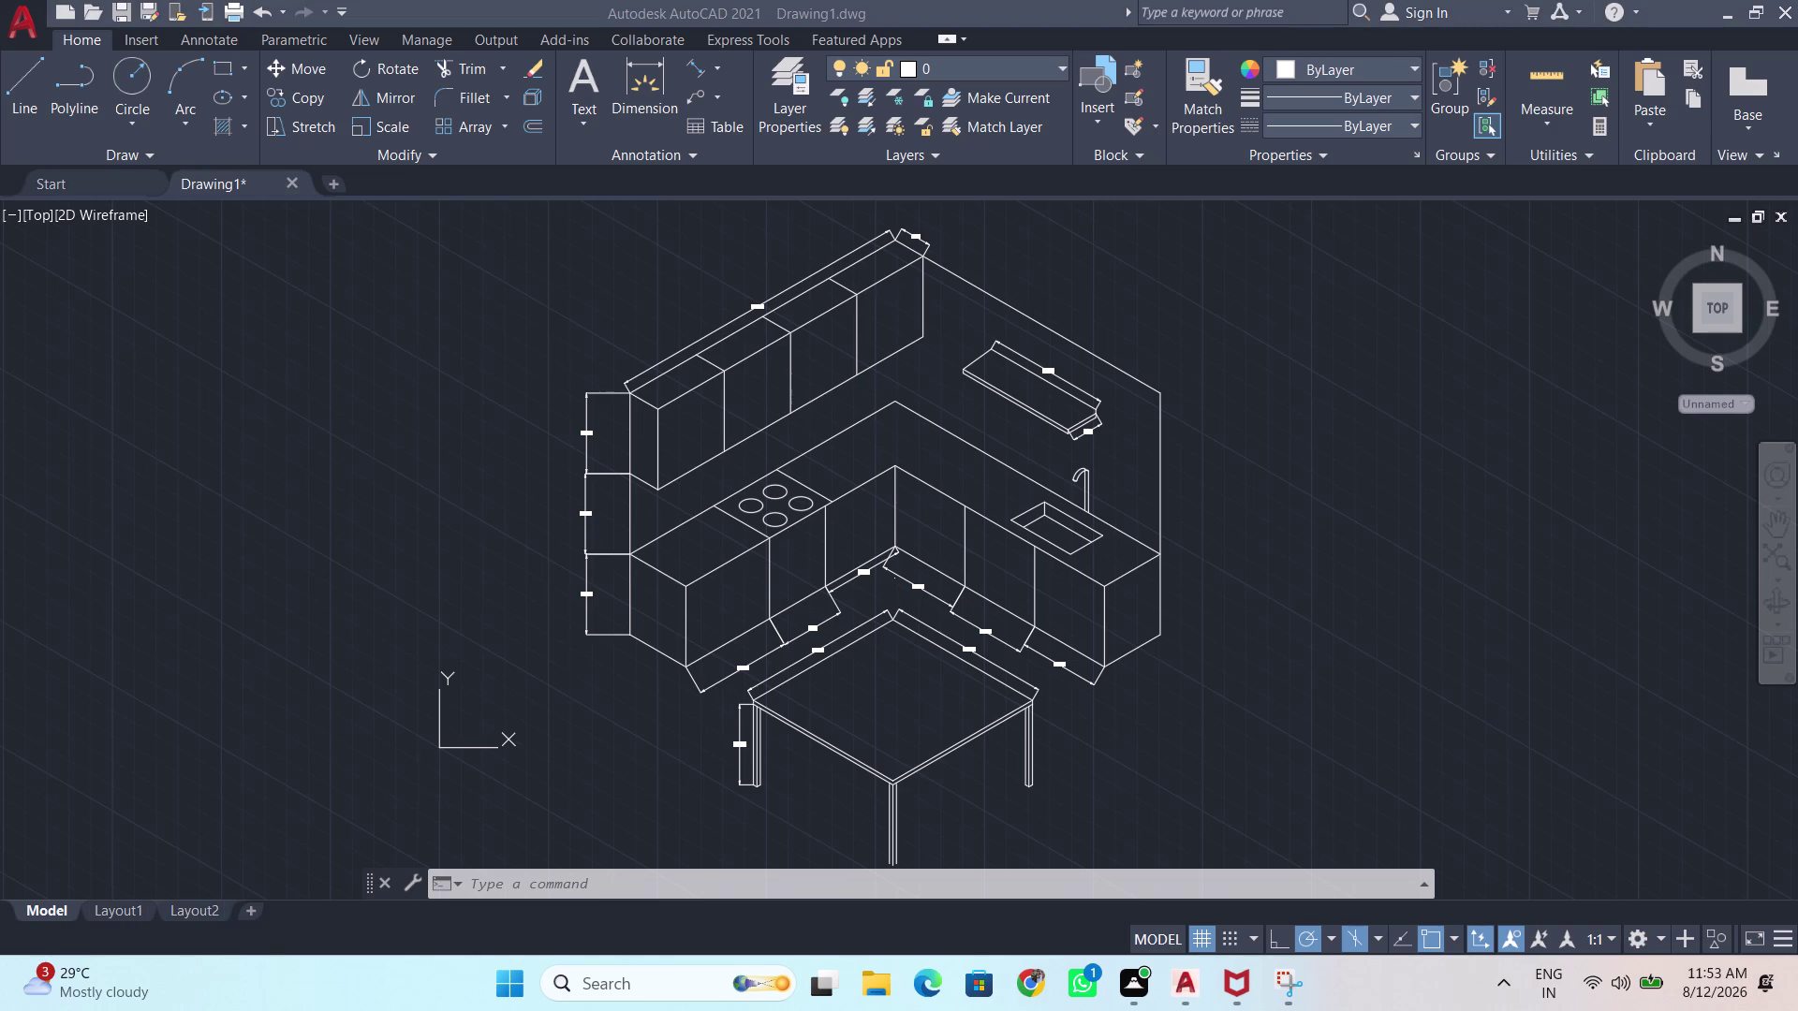
drag(368, 214, 1487, 870)
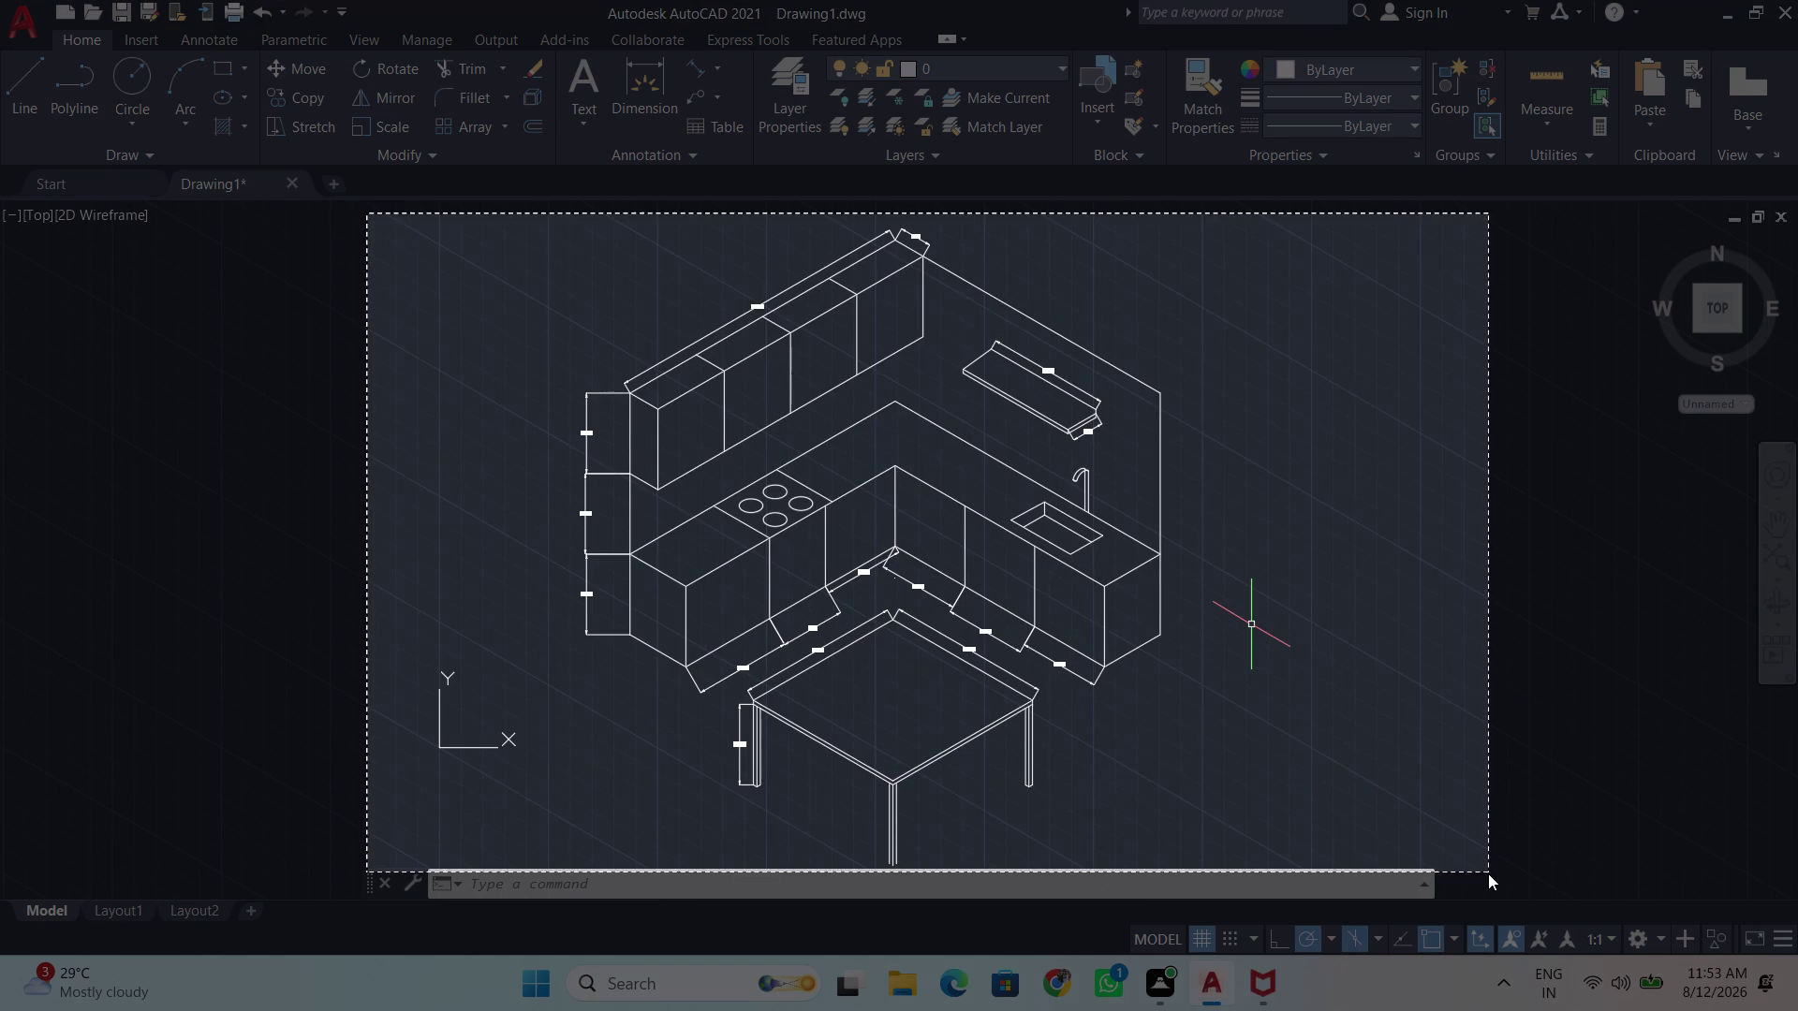
drag(1487, 871, 1489, 877)
click(1489, 876)
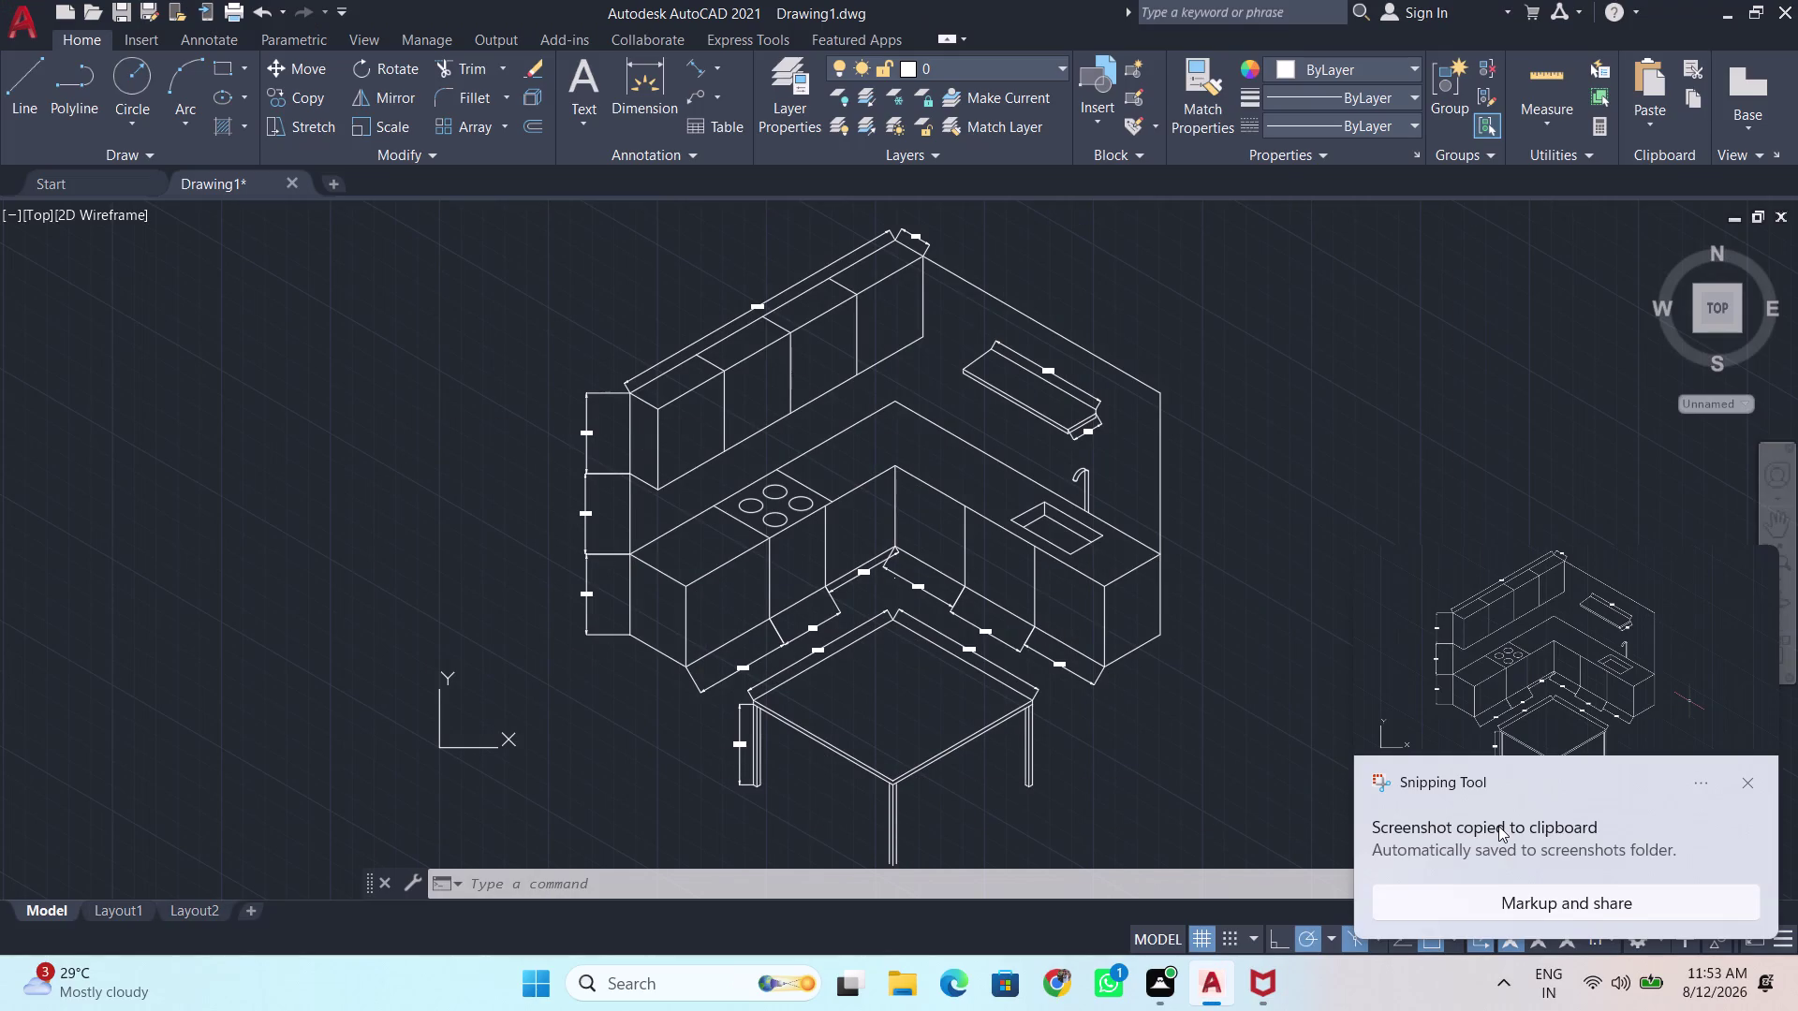